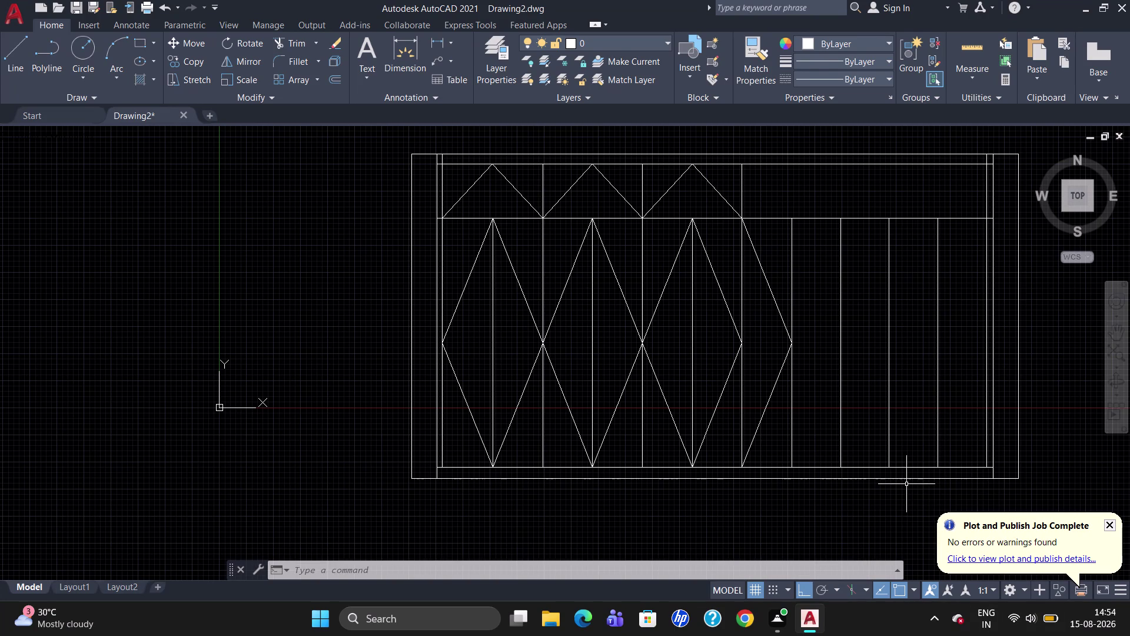
Break the bottom rail with BREAKATPOINT at a point beneath the right-hand panels.
text(BR)
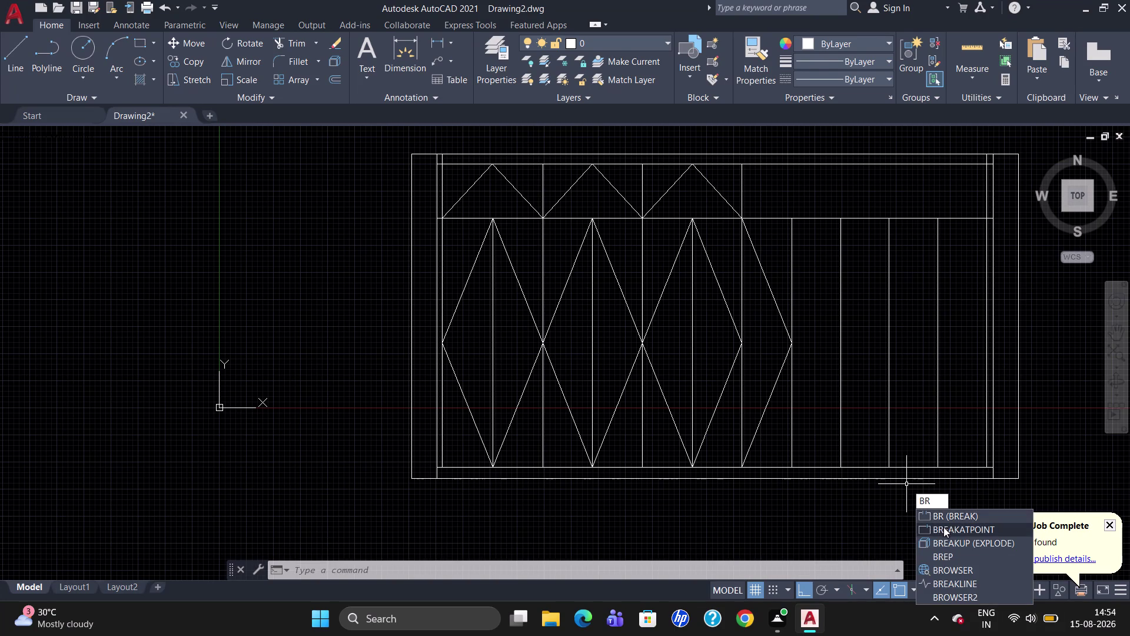
click(944, 526)
click(870, 467)
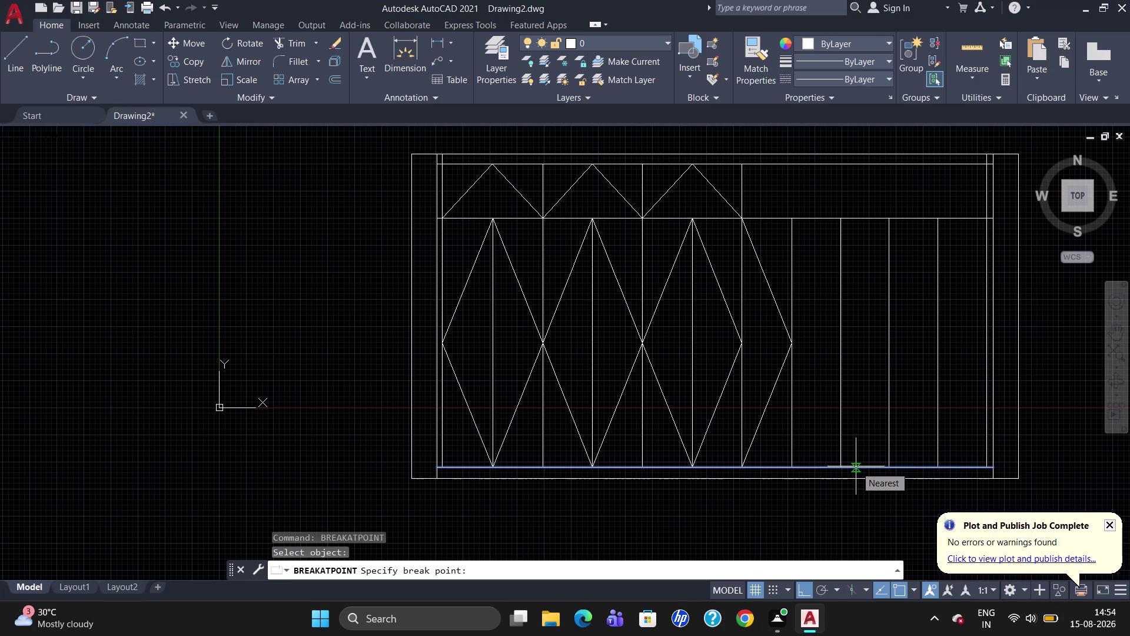
click(793, 465)
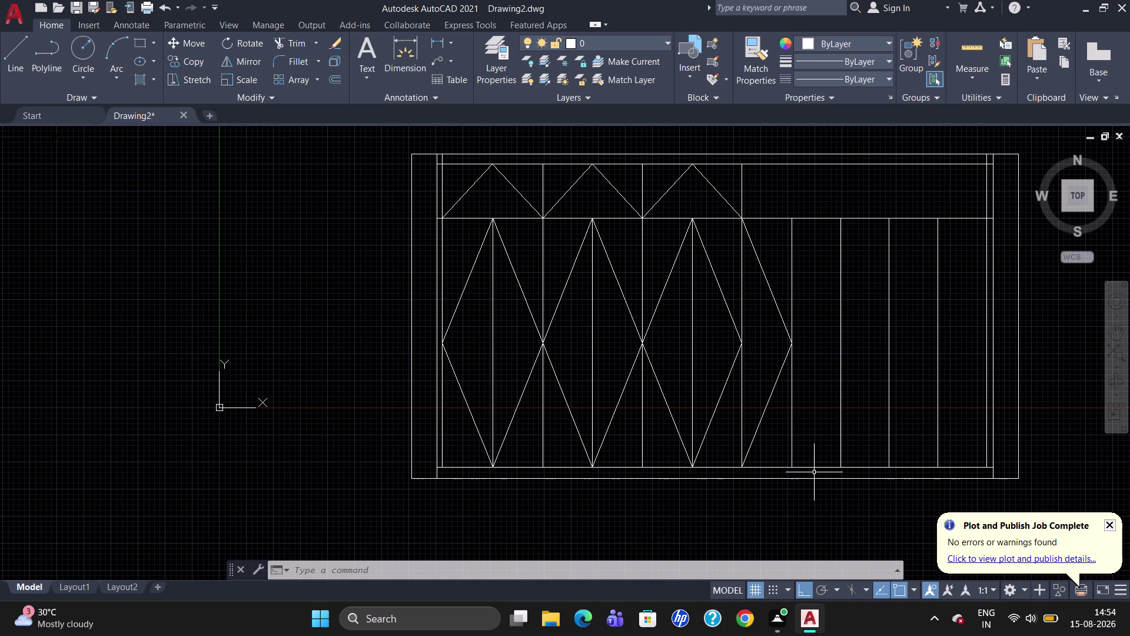
Offset the split rail segment 446 upward, then offset that copy another 50.
key(o)
key(Return)
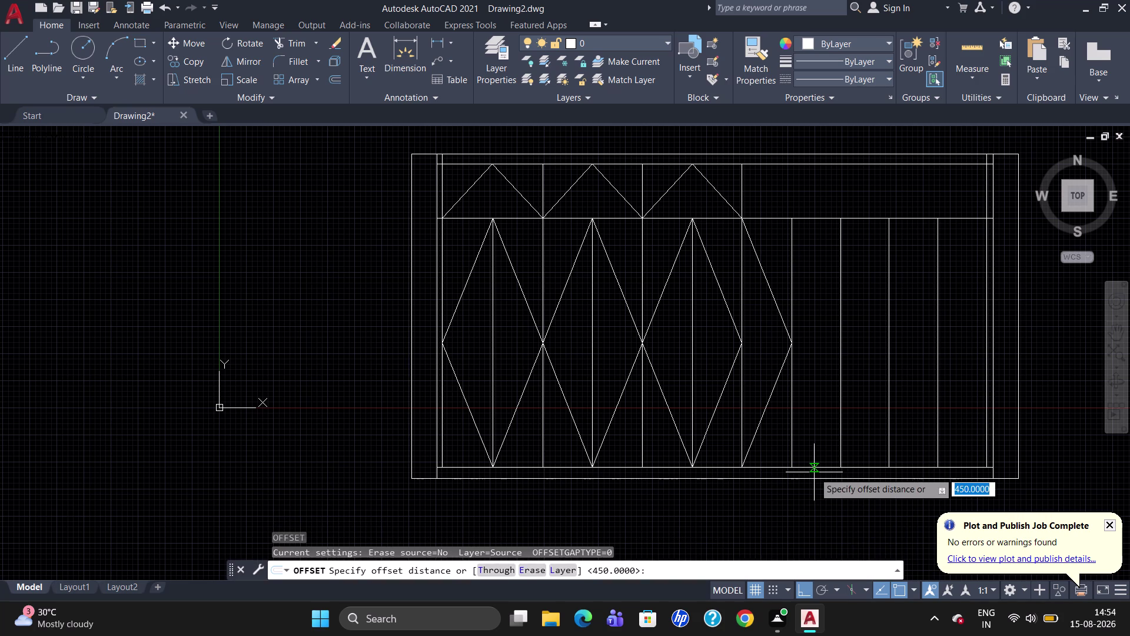
text(446)
key(Return)
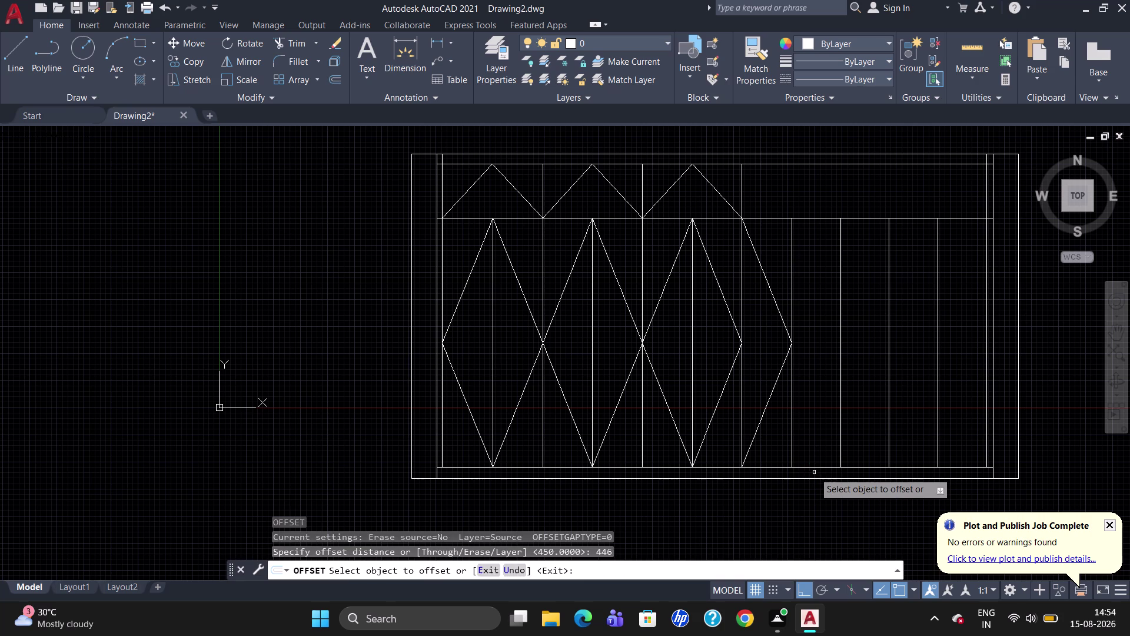
click(818, 466)
click(829, 431)
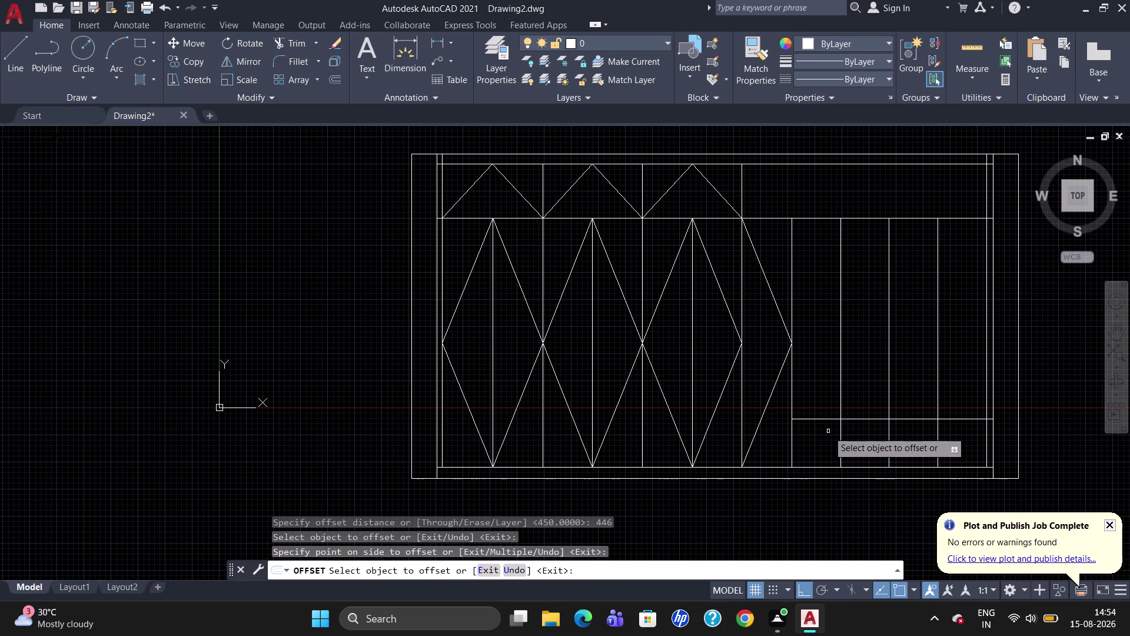
click(831, 419)
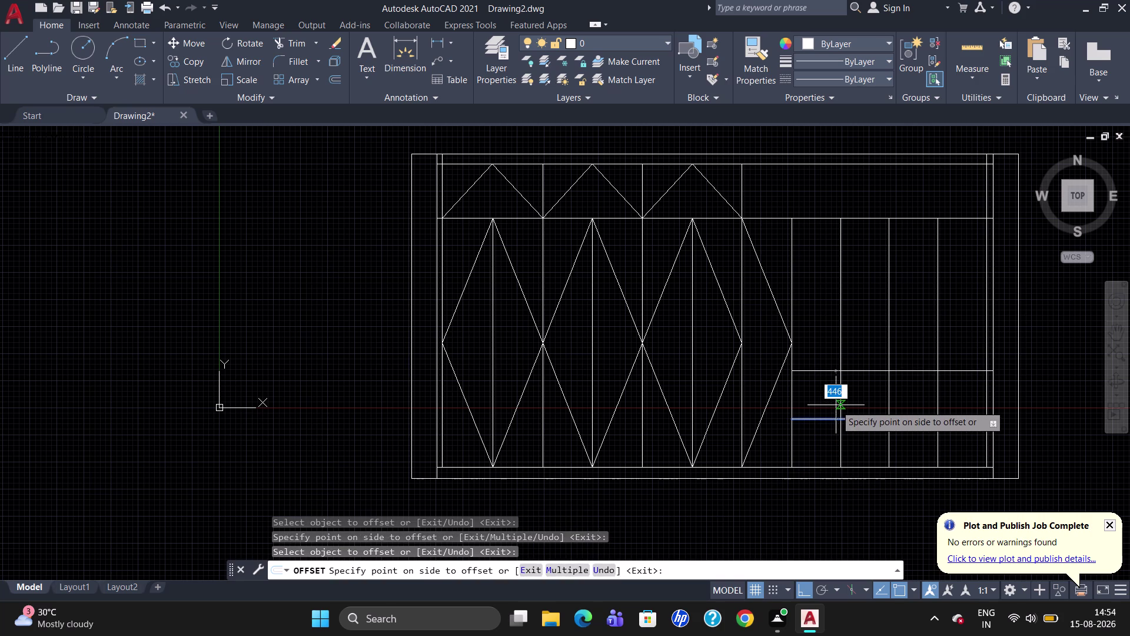
text(50)
key(Return)
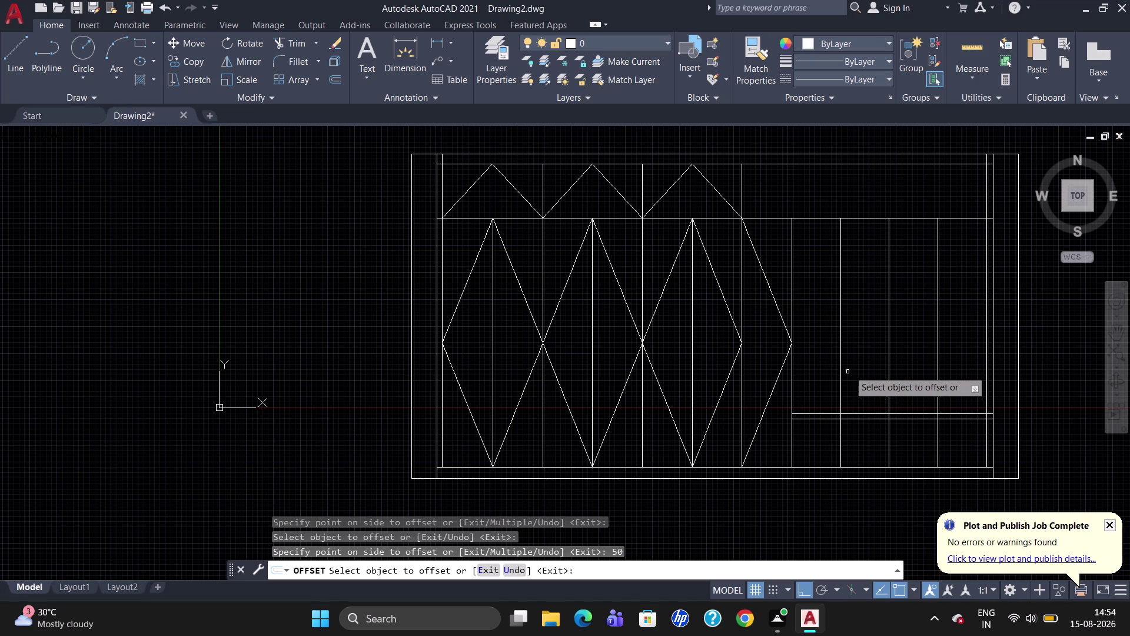
key(Escape)
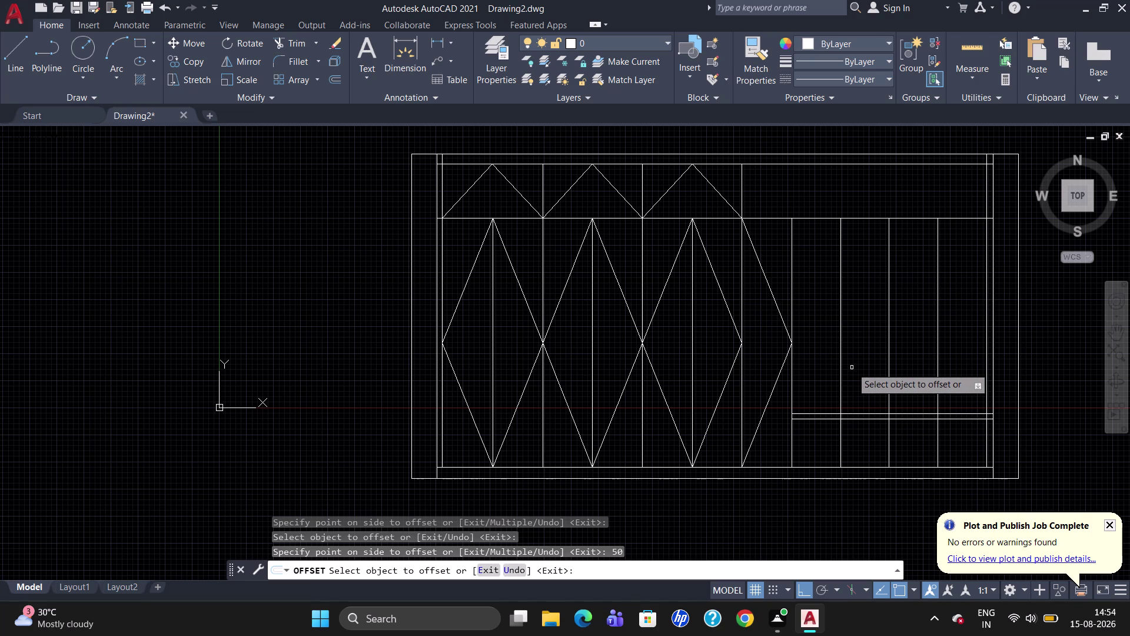
Trim the three vertical dividers above the new double shelf line.
text(TR)
key(Return)
key(Return)
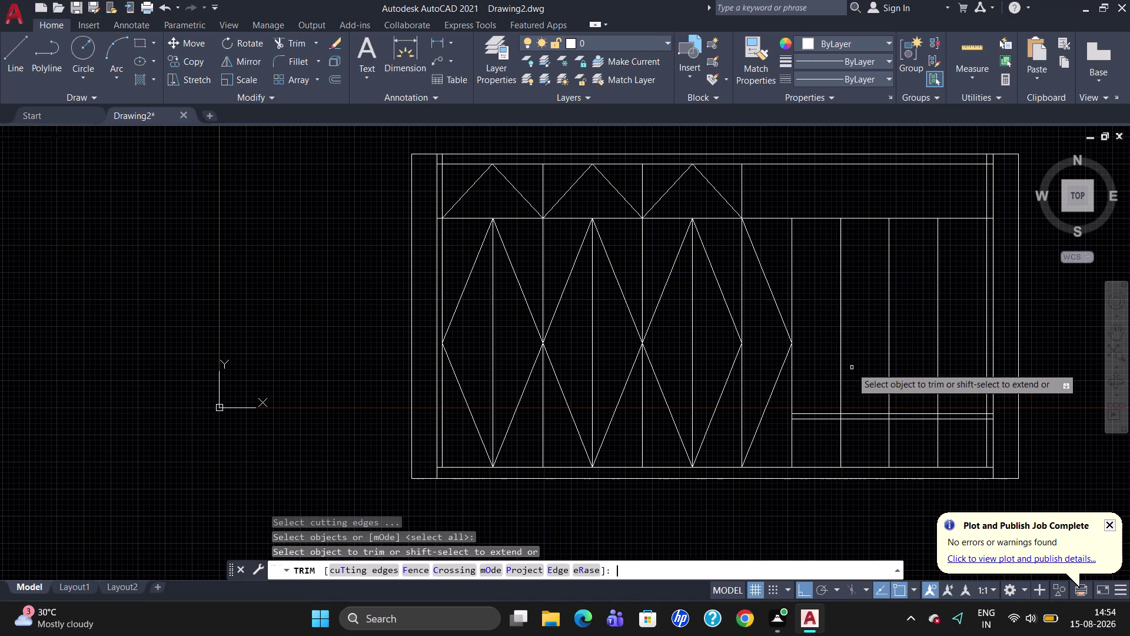
click(941, 363)
click(937, 362)
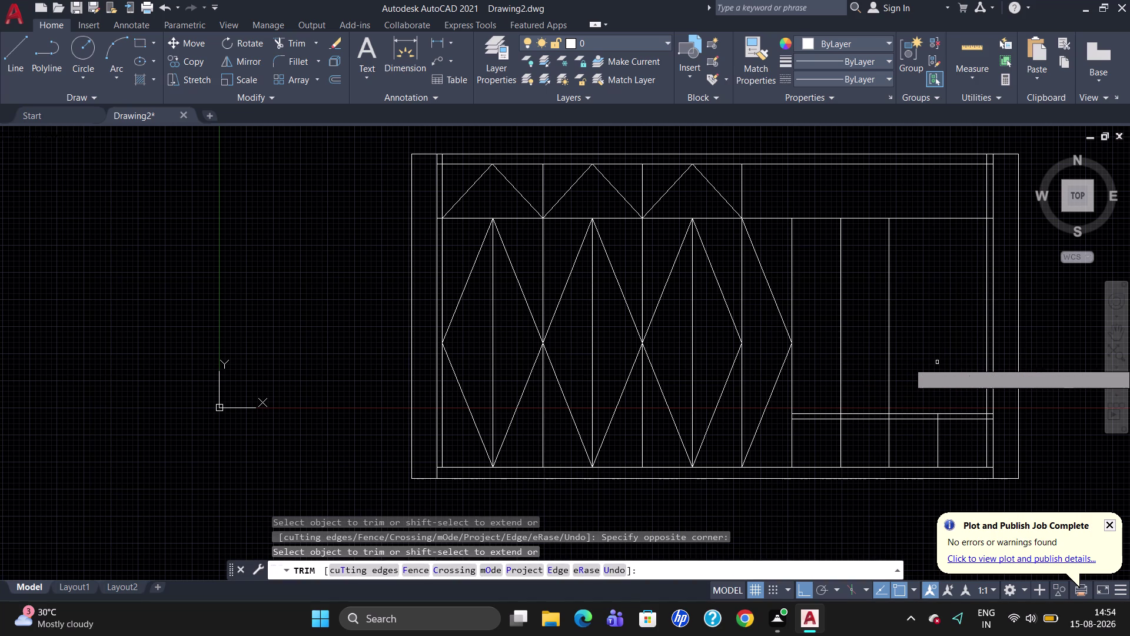
click(888, 345)
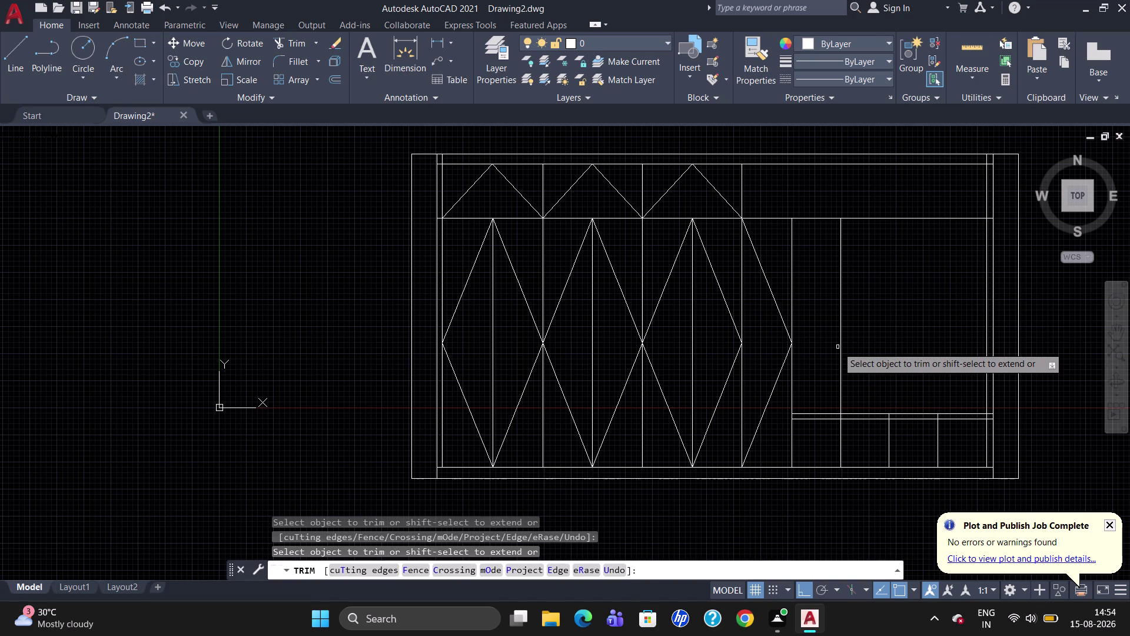
click(839, 347)
key(Escape)
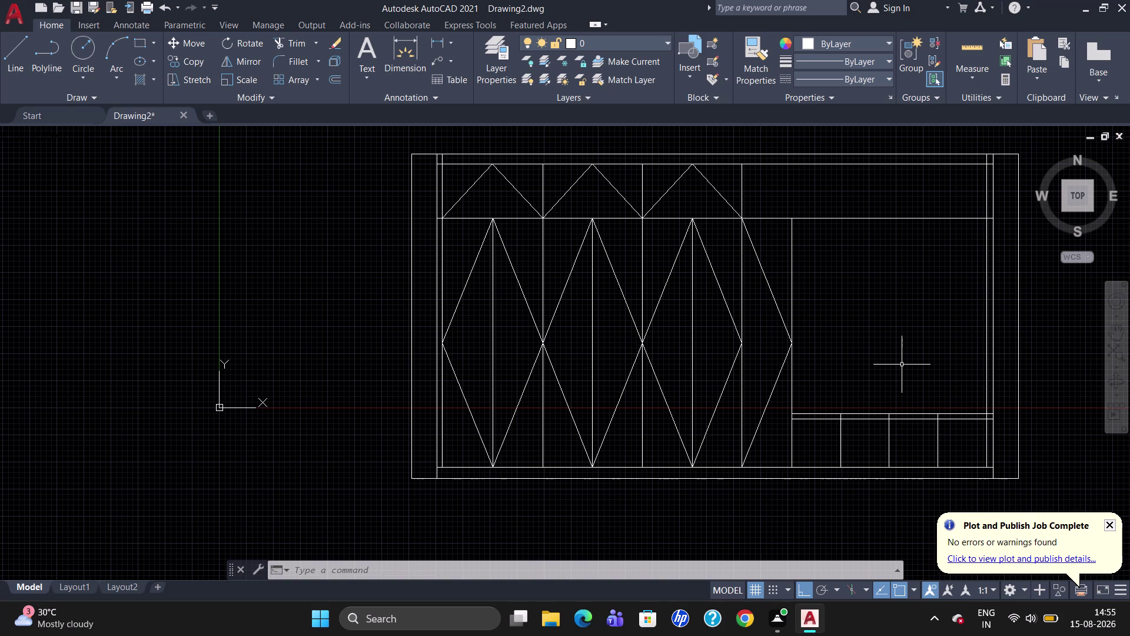
Break the opening's left edge line at its top end and at the shelf.
text(BR)
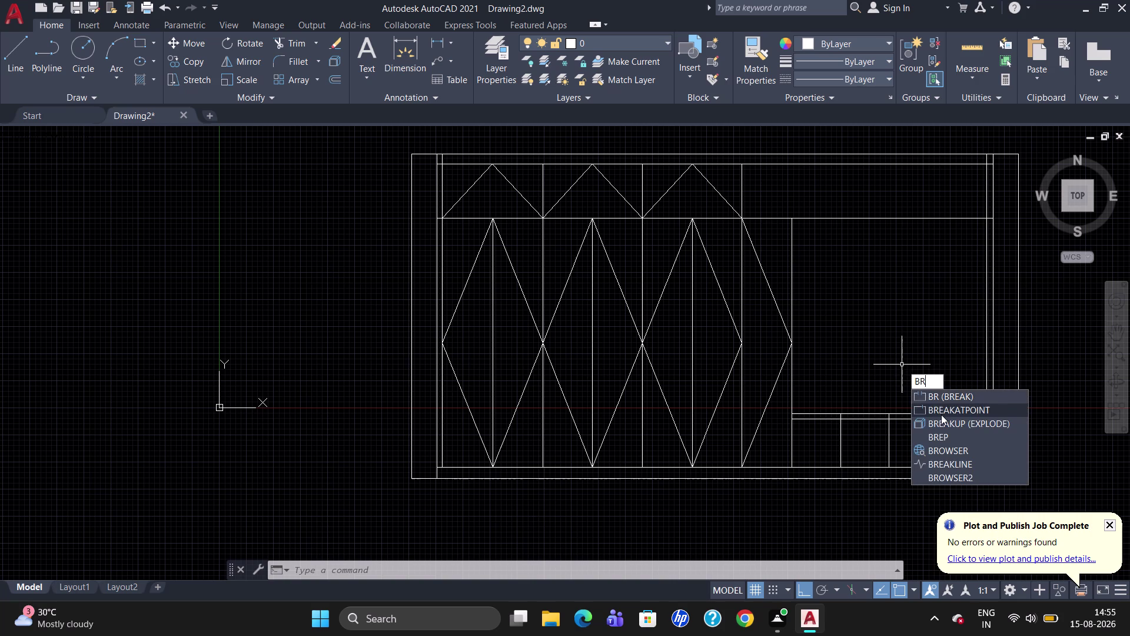
click(943, 413)
click(856, 216)
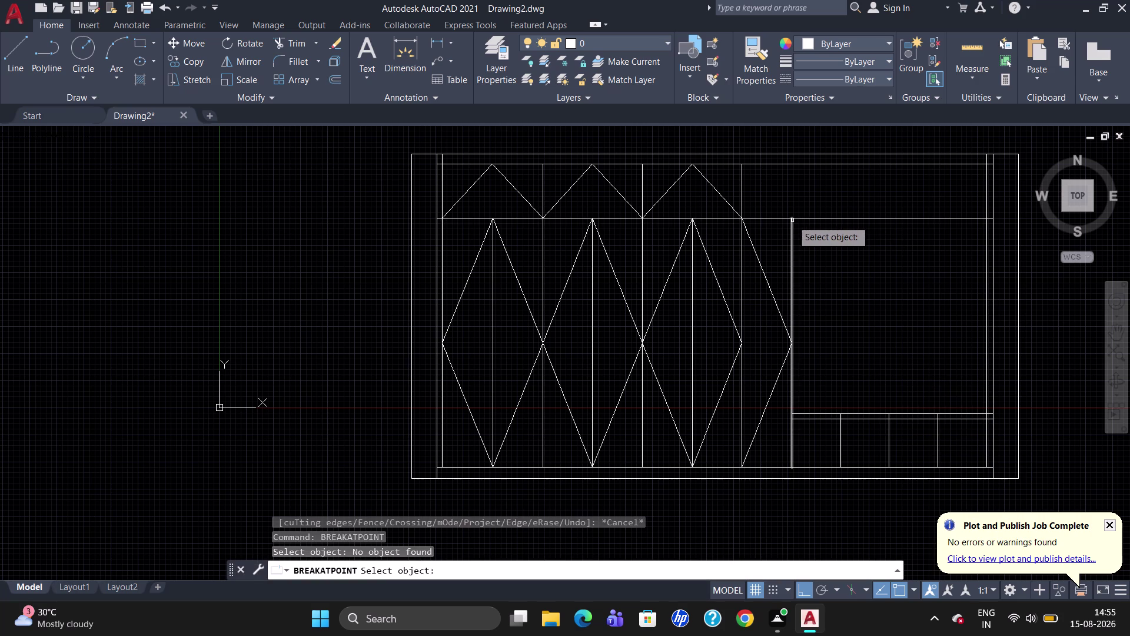
click(840, 217)
click(792, 223)
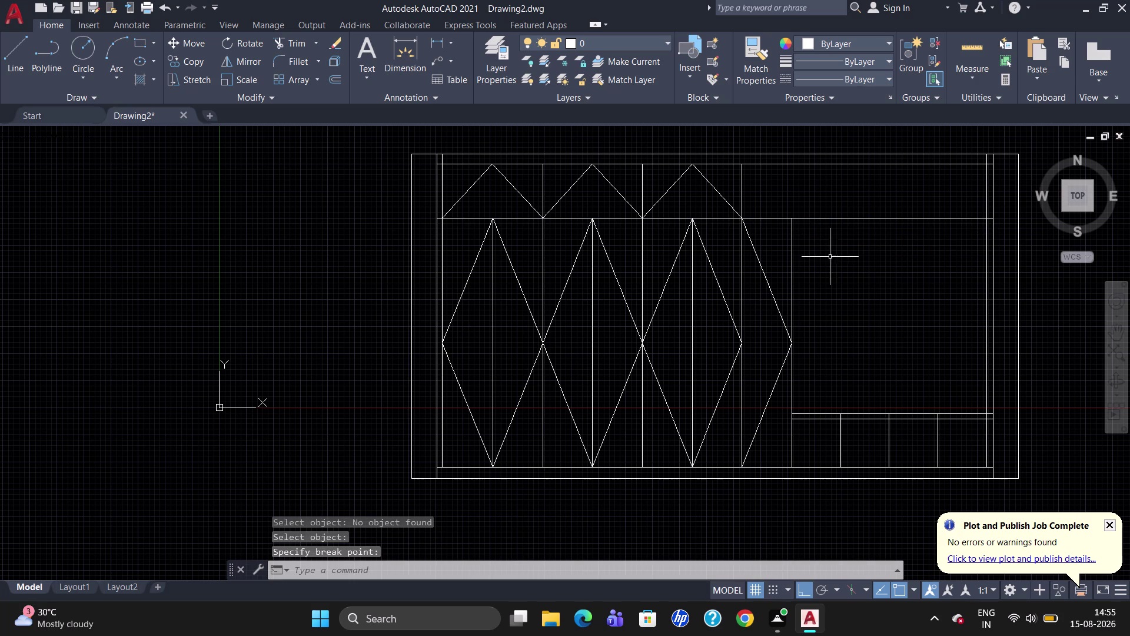
text(BR)
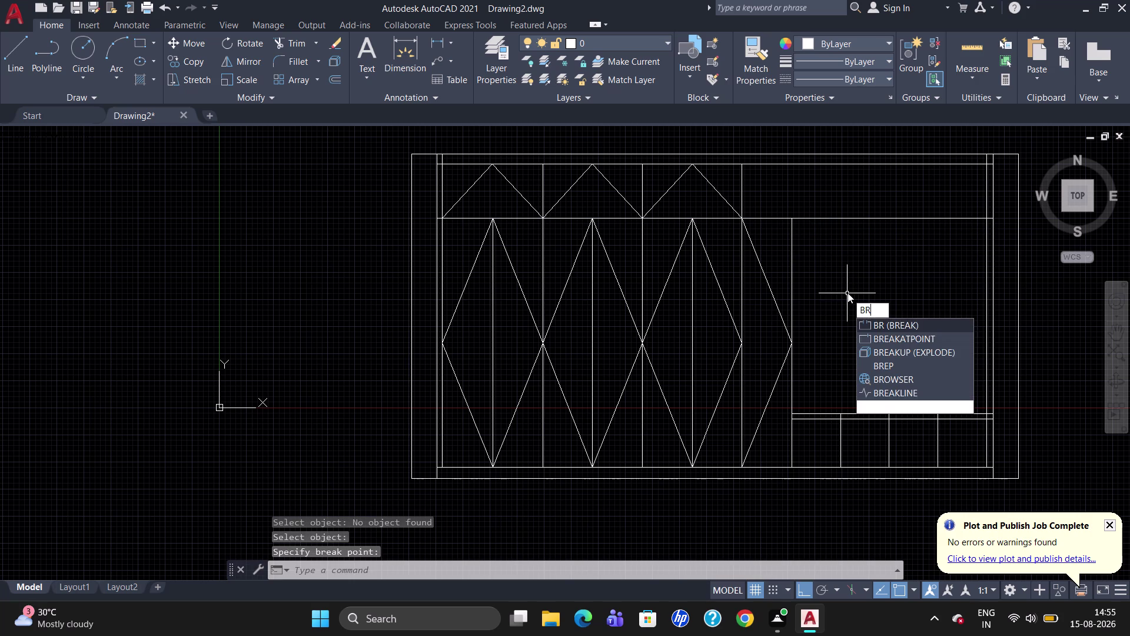
click(910, 338)
click(792, 293)
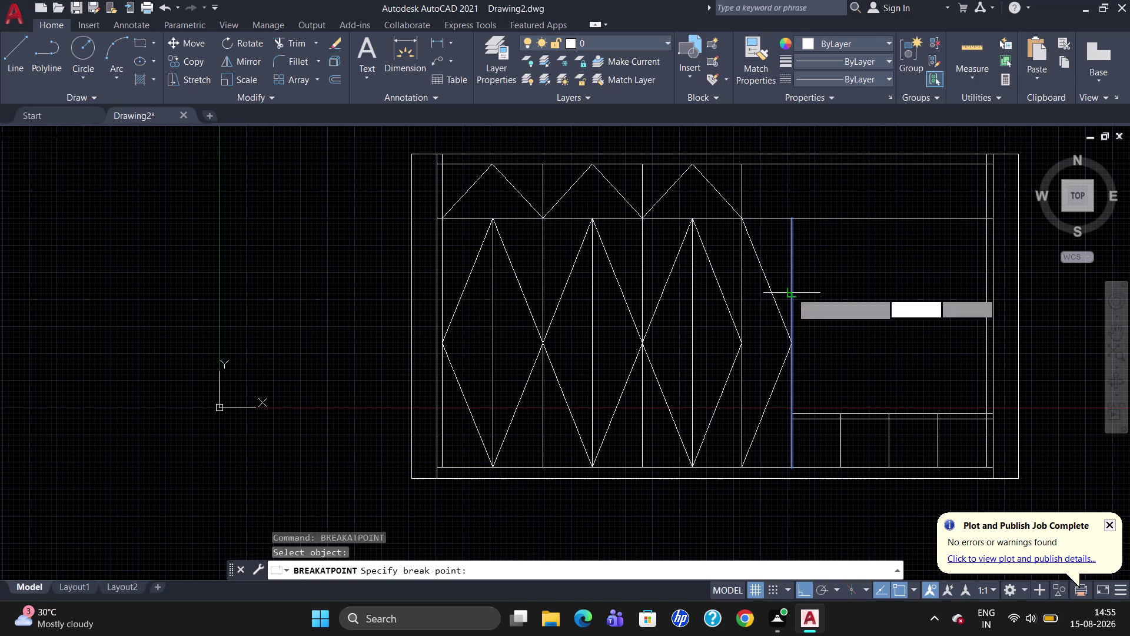
click(793, 415)
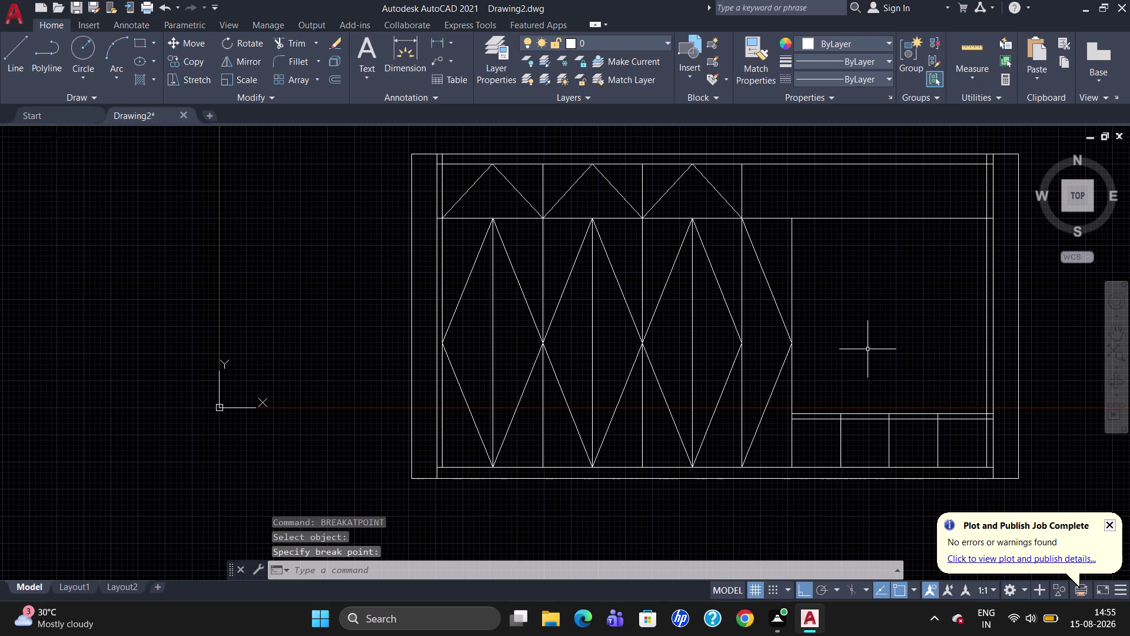
Break the right edge line at the top rail and where the shelf meets it.
text(BR)
click(905, 397)
click(987, 323)
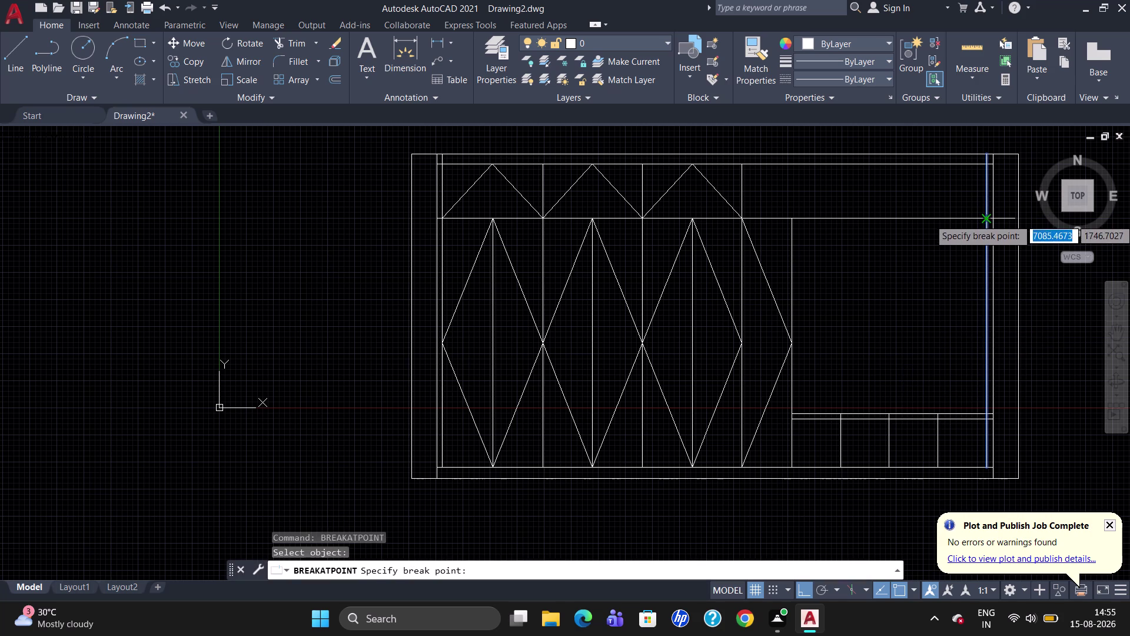
click(988, 219)
text(BR)
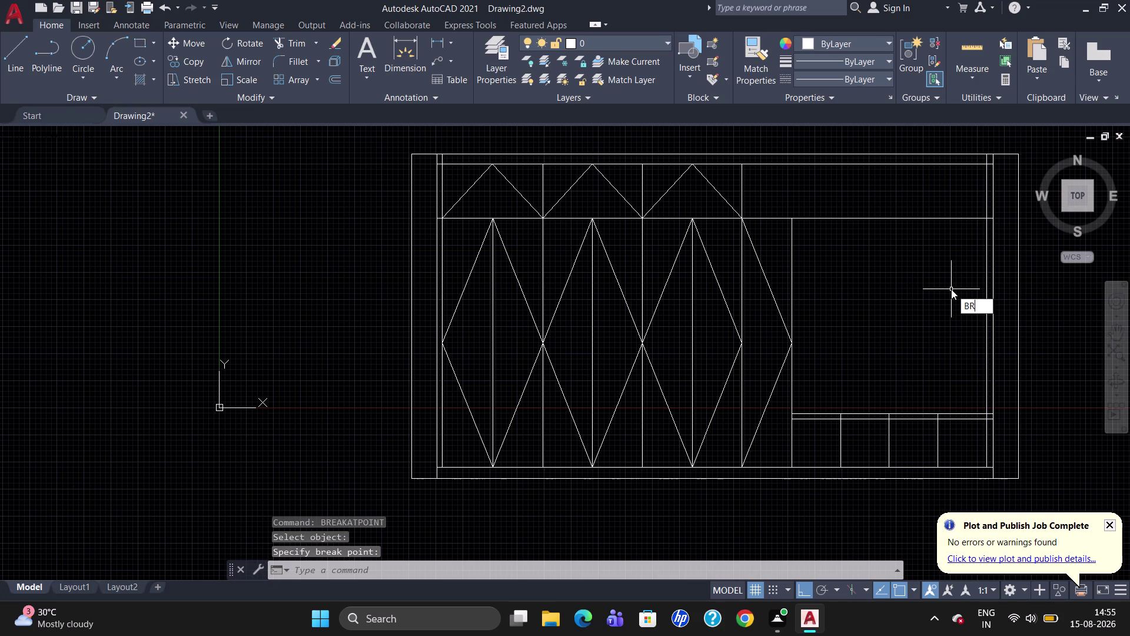
click(978, 332)
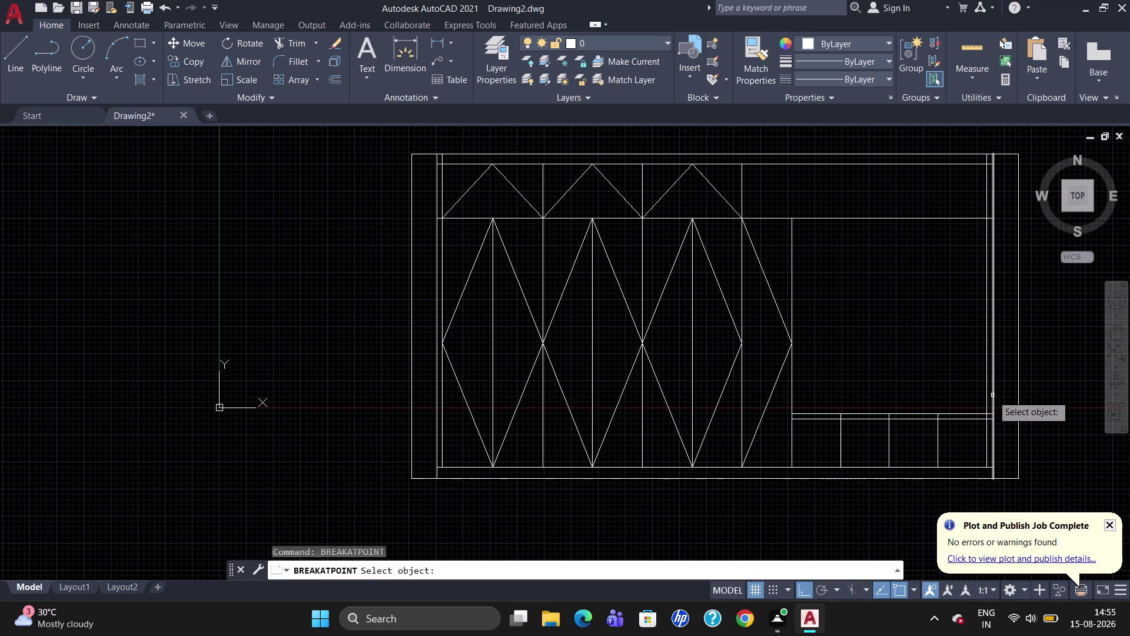
click(987, 398)
click(989, 412)
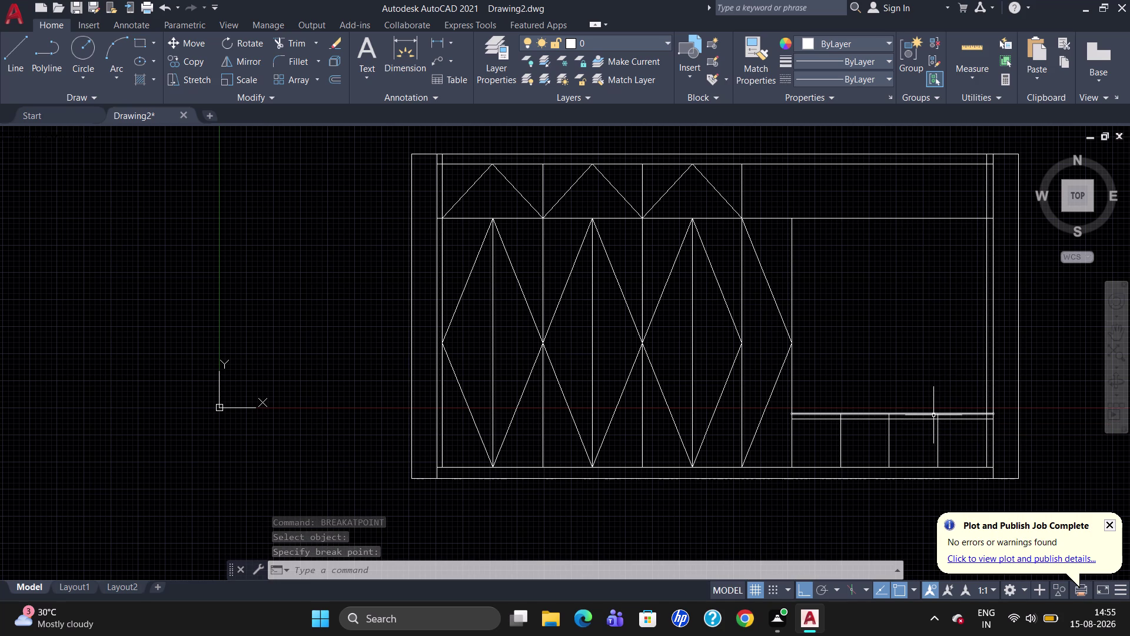
Break the upper shelf line and the top line at their right ends.
text(BR)
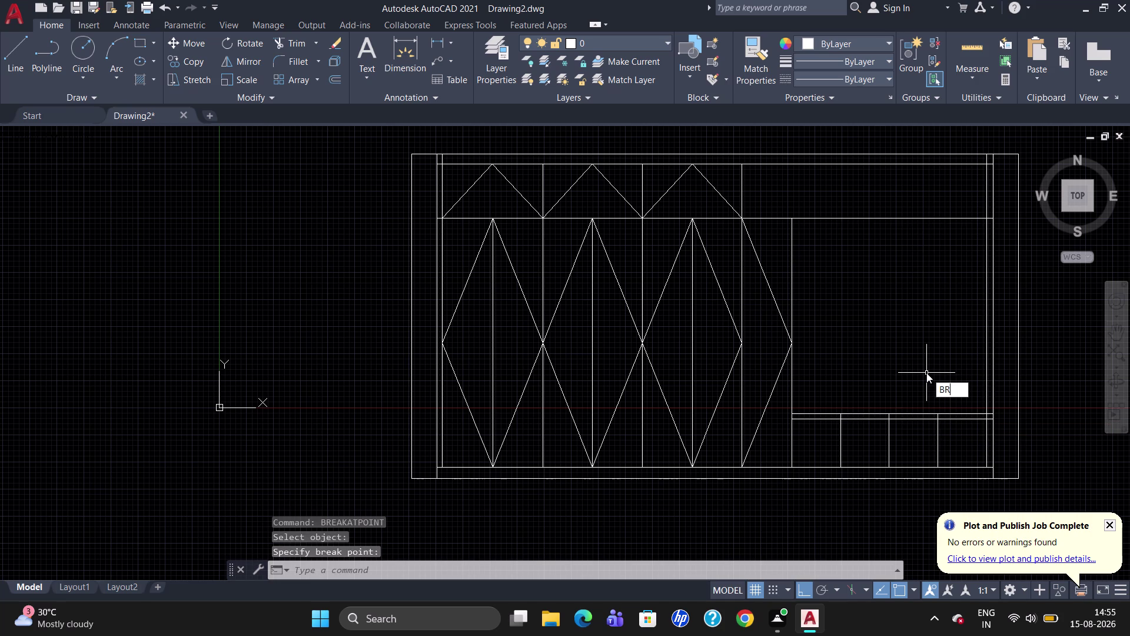
click(970, 421)
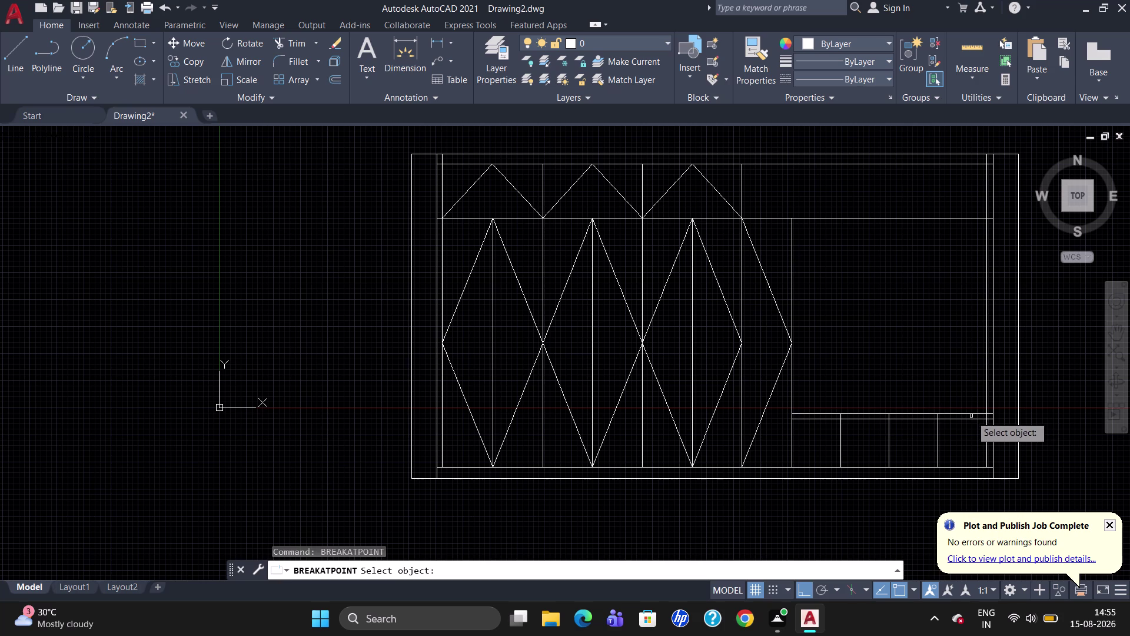
click(970, 412)
click(984, 414)
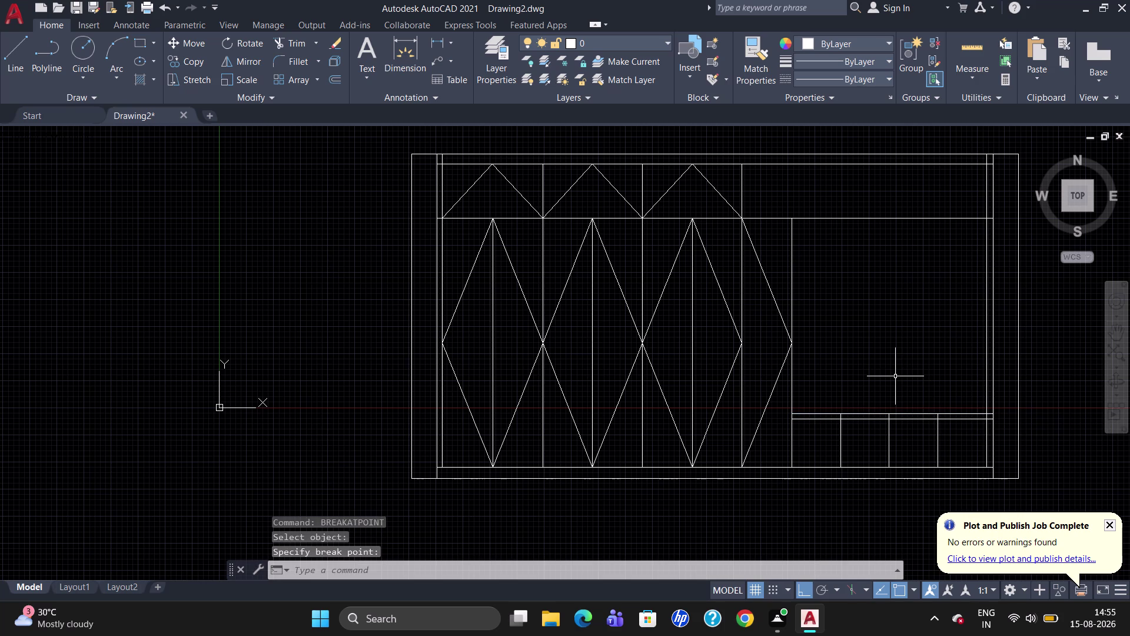
text(BR)
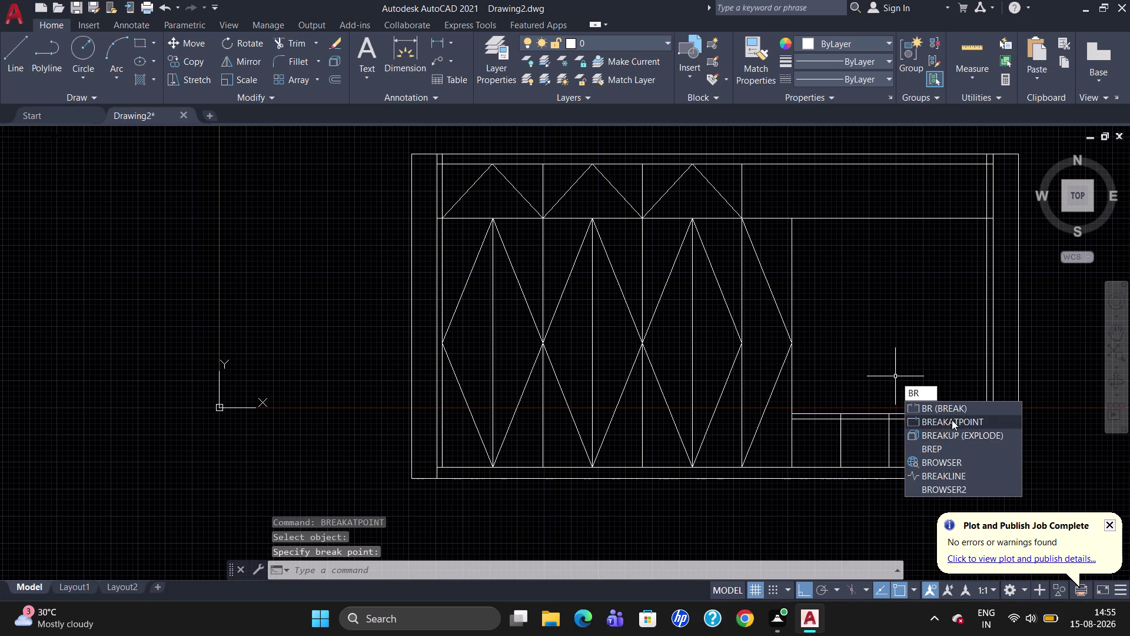
click(952, 420)
click(928, 217)
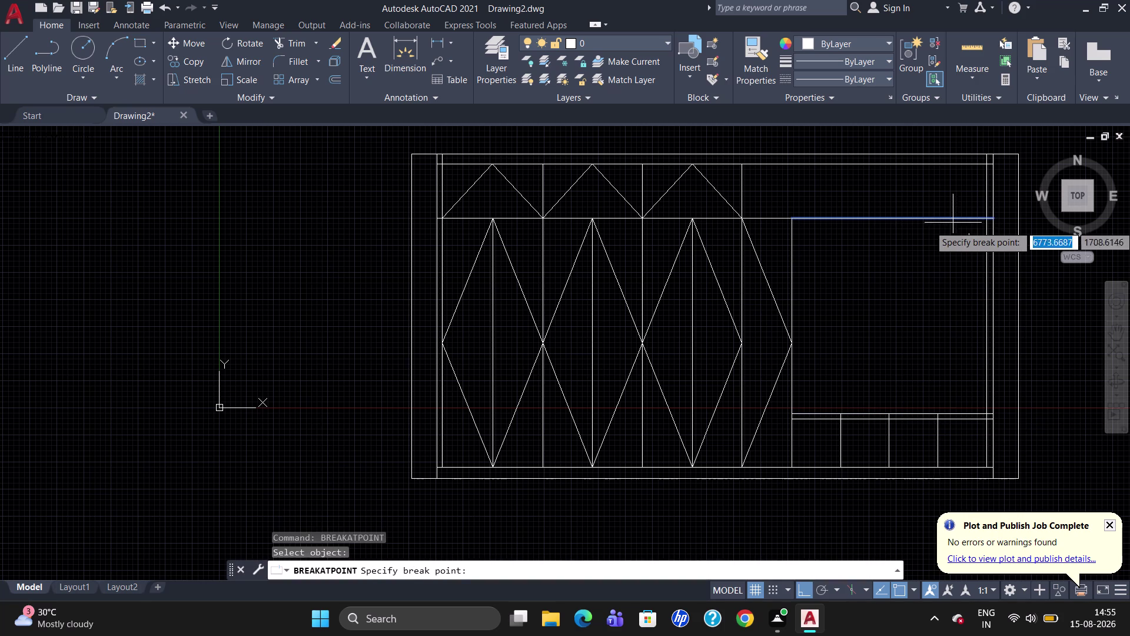
click(986, 216)
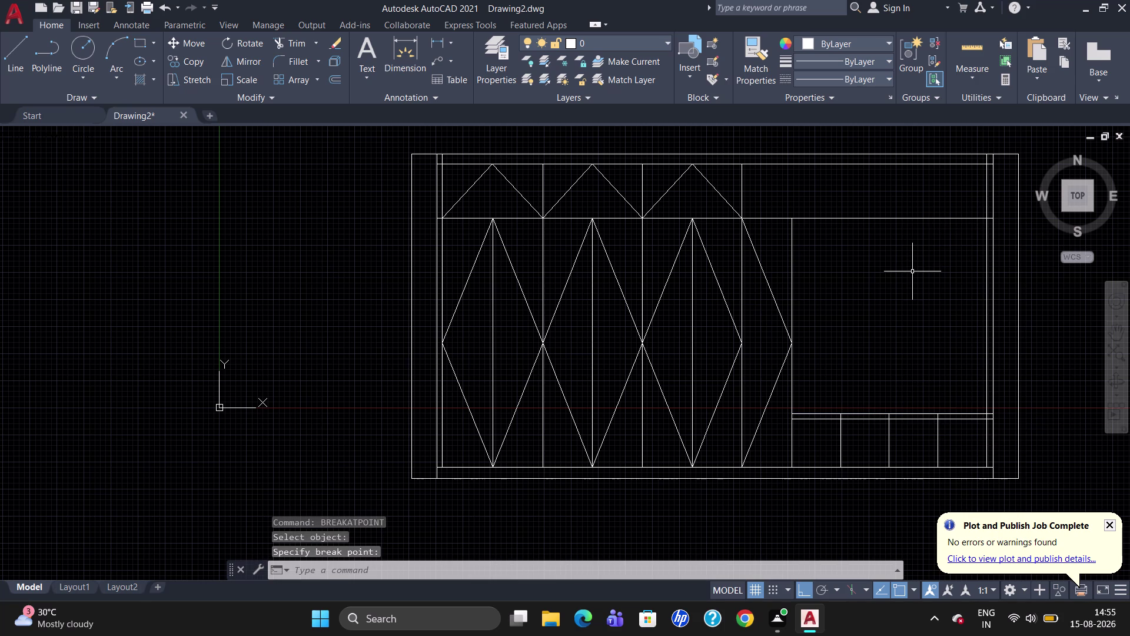
Join the top, left, shelf and right edge lines into one closed polyline.
click(879, 220)
click(791, 280)
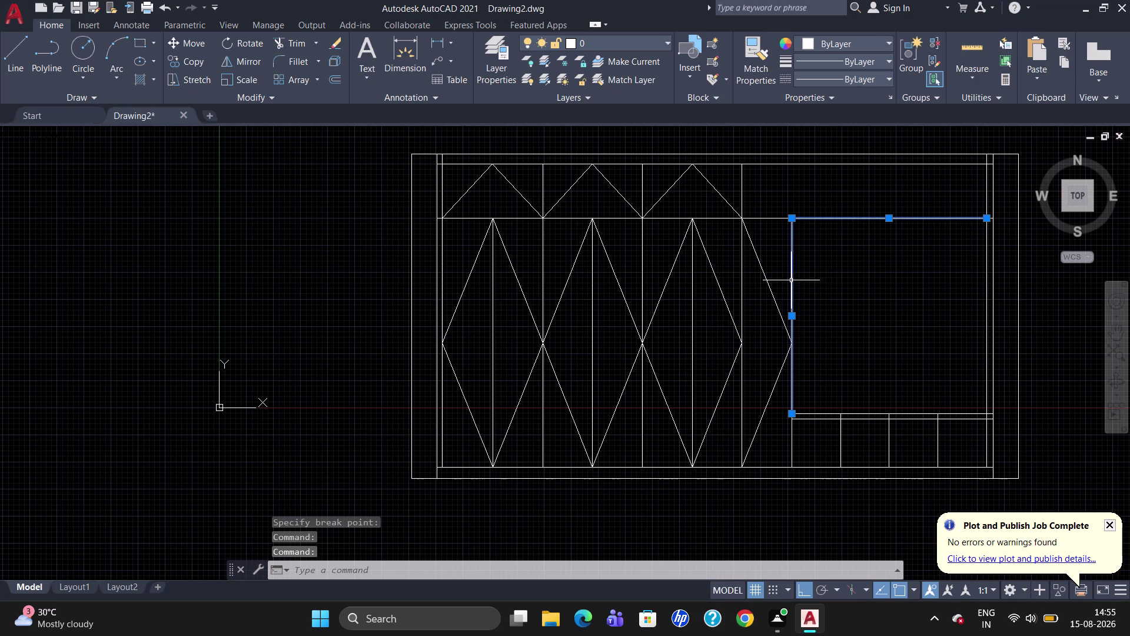
click(880, 412)
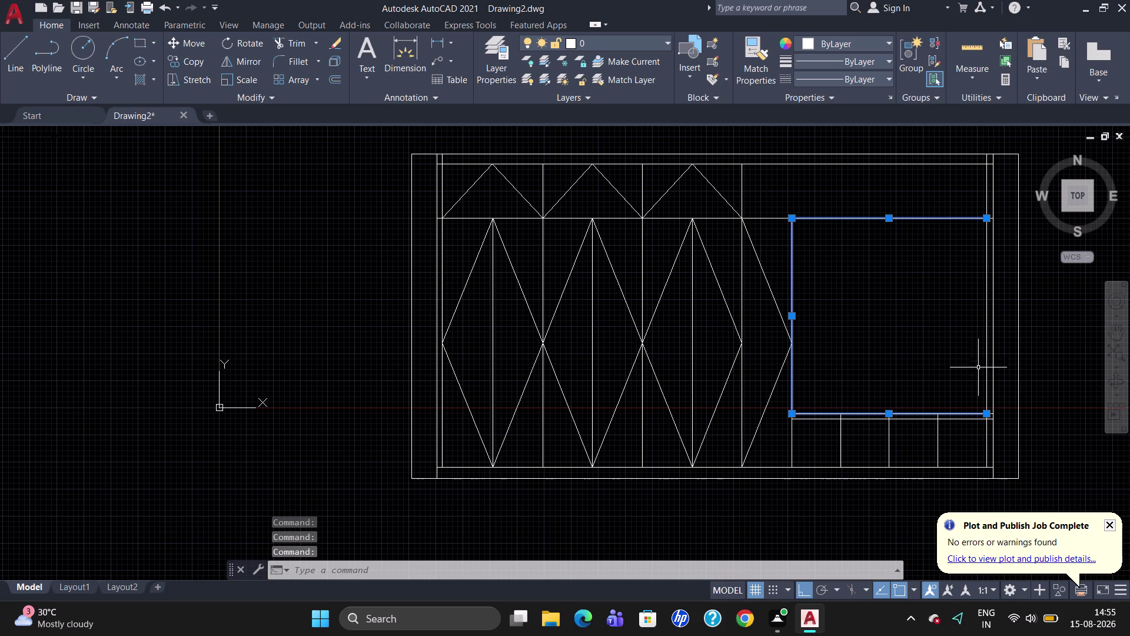
click(987, 360)
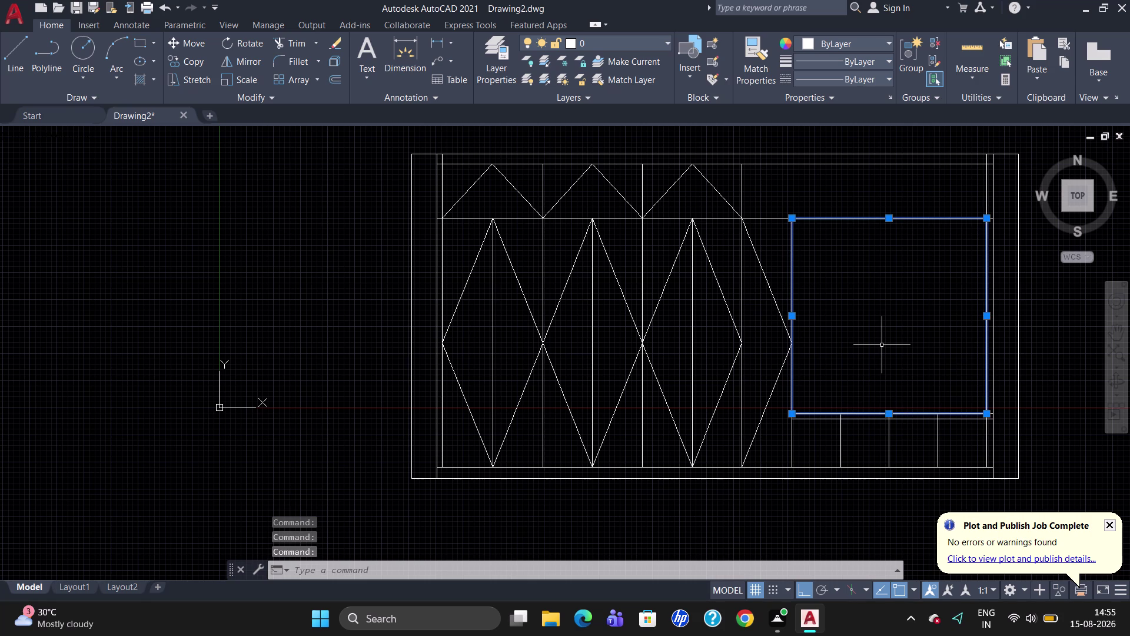
key(j)
key(Return)
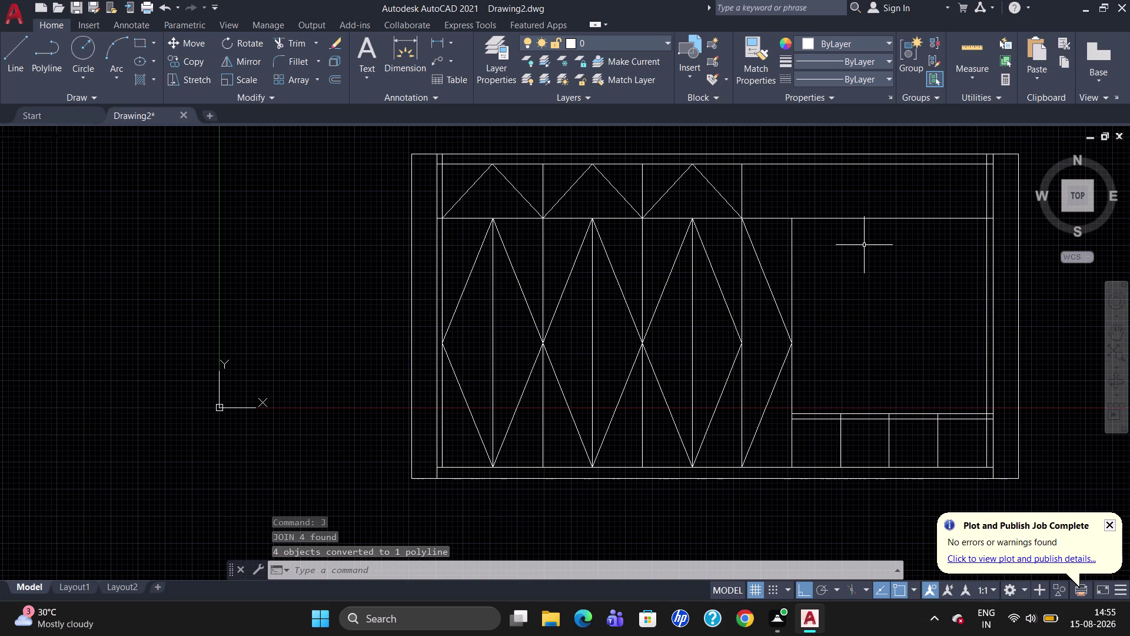
click(883, 218)
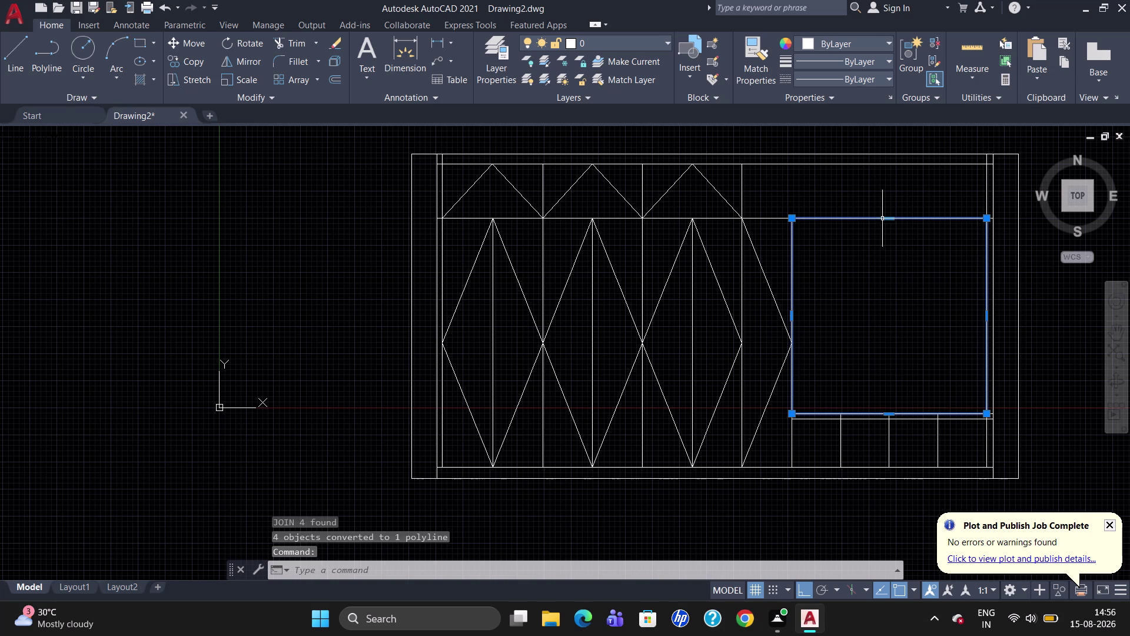
key(Escape)
key(o)
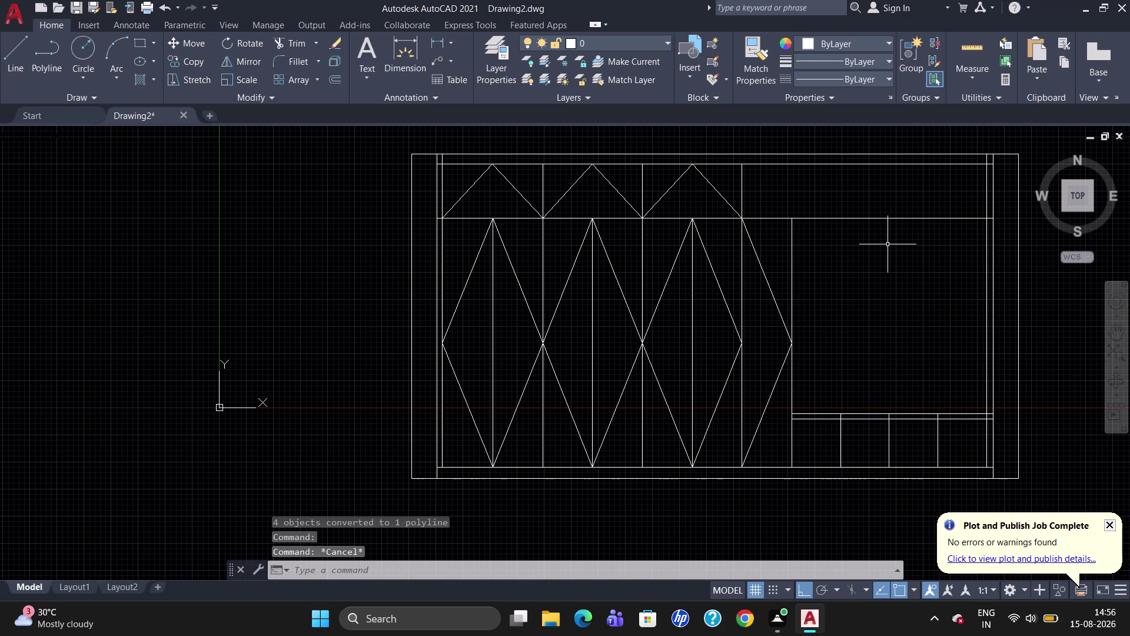
key(Return)
Offset the window polyline 100 inward, then offset the new outline 50 further in.
text(100)
key(Return)
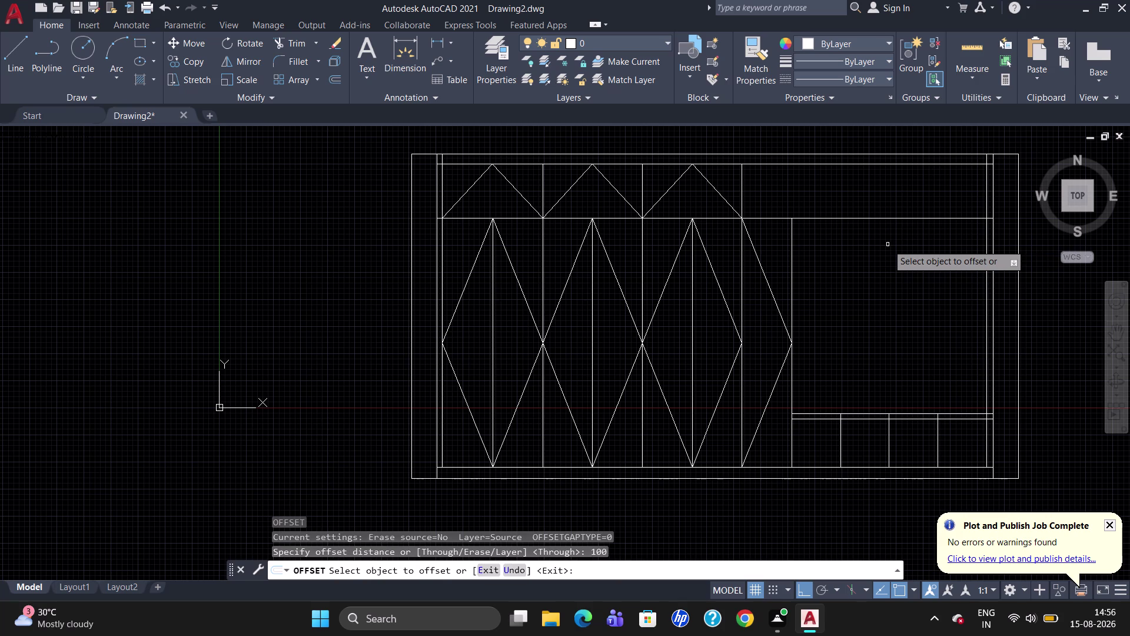
click(890, 219)
click(895, 250)
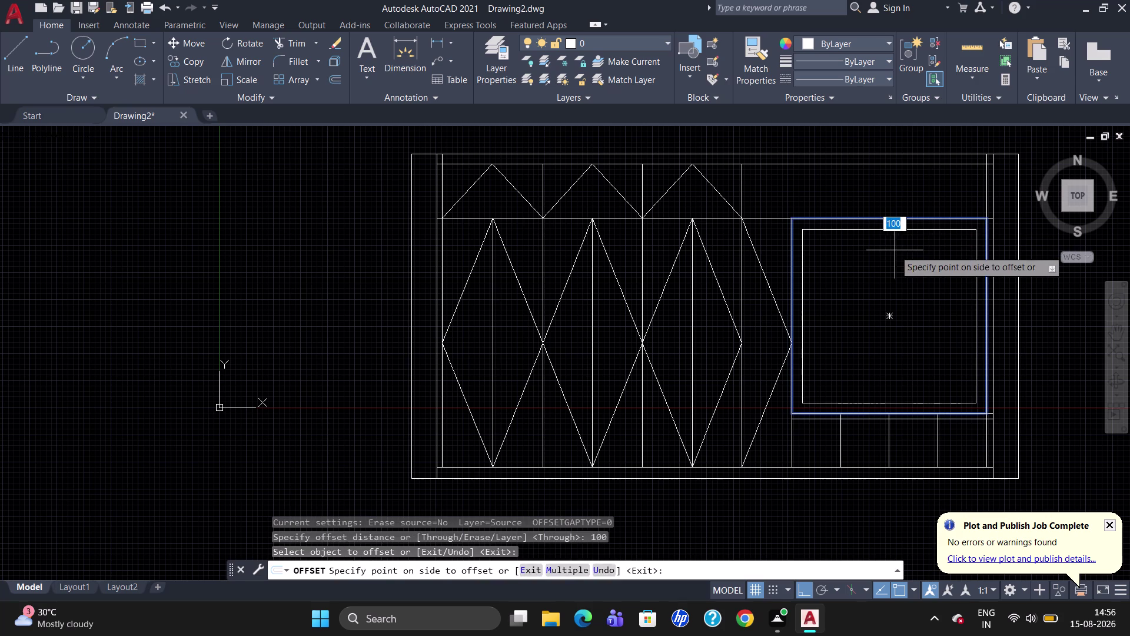
click(891, 227)
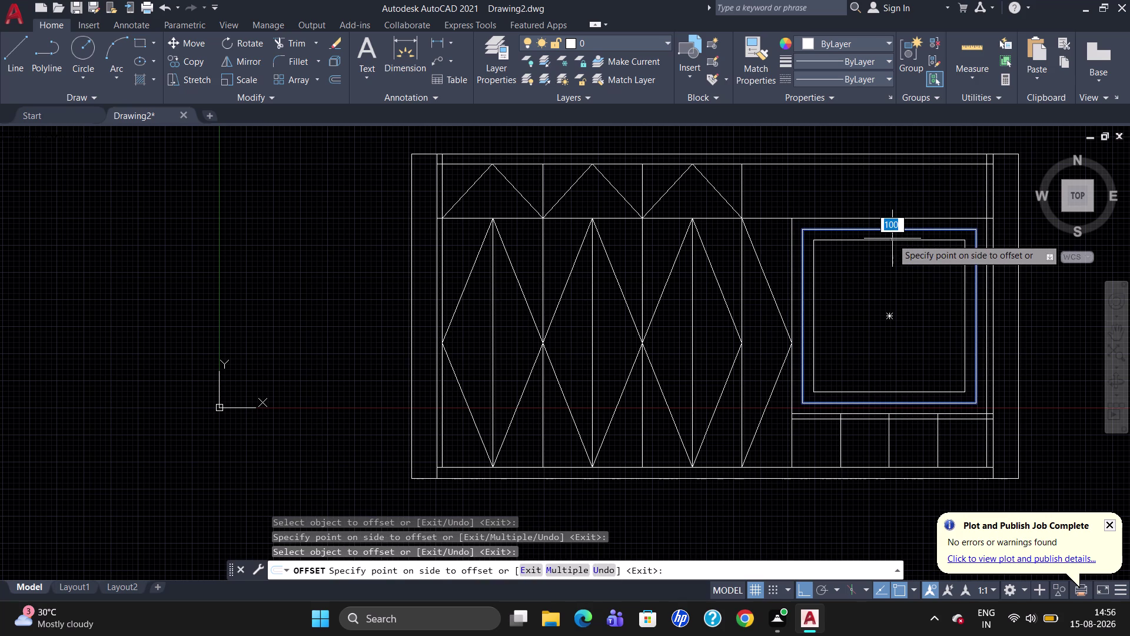
text(50)
key(Return)
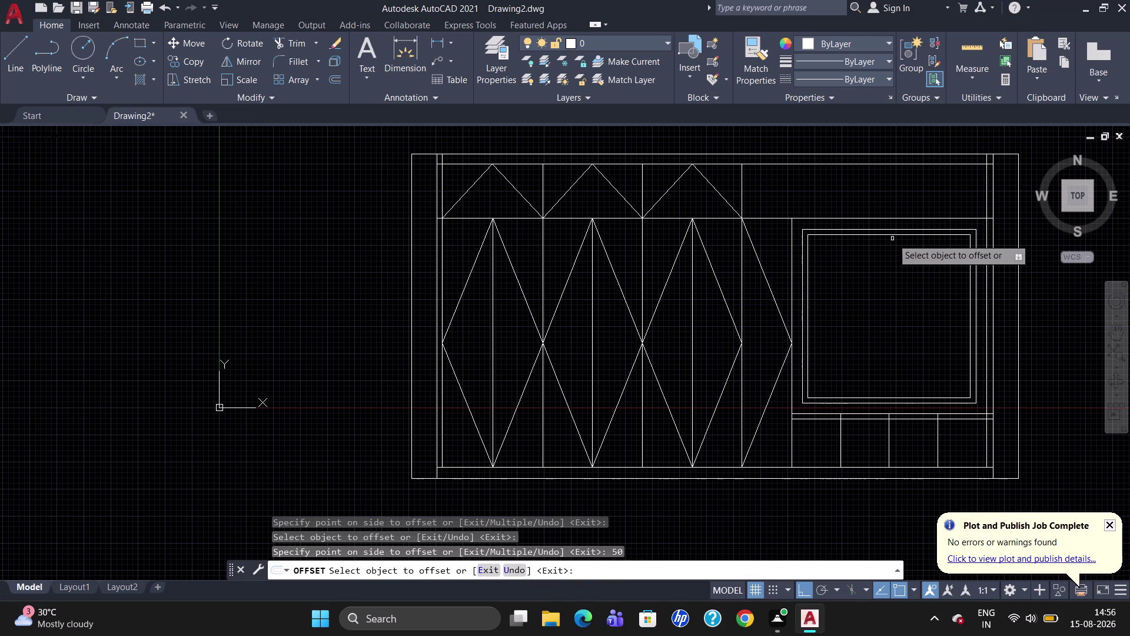
key(Escape)
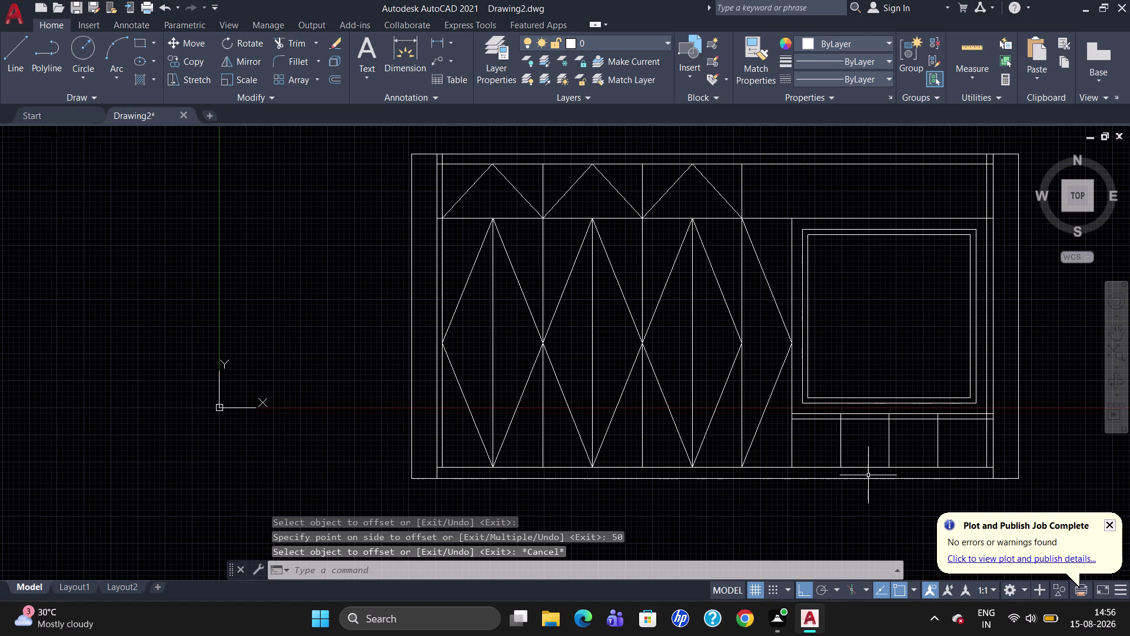
Trim the four divider stubs between the double lines above the drawers.
scroll(up, 3)
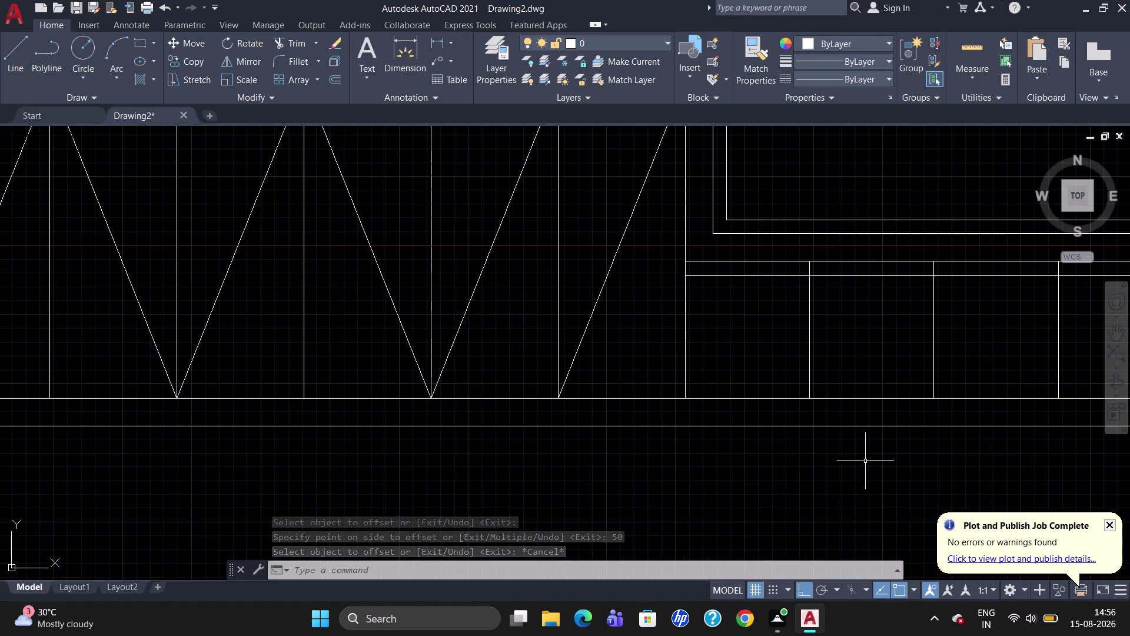
scroll(down, 3)
scroll(up, 3)
text(T)
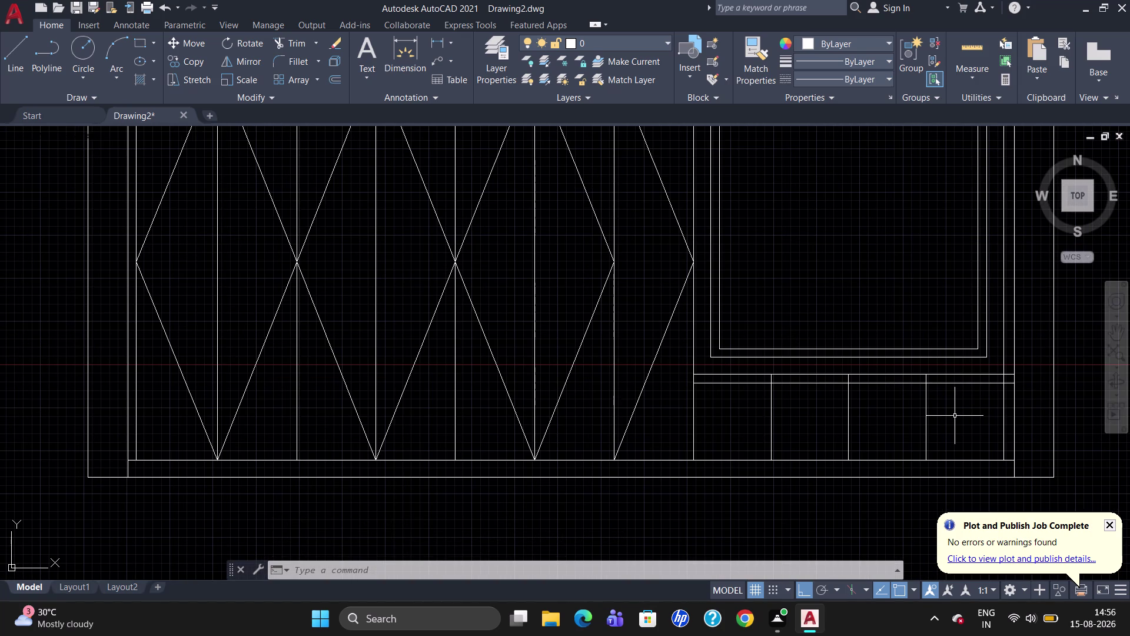
text(R)
key(Return)
key(Return)
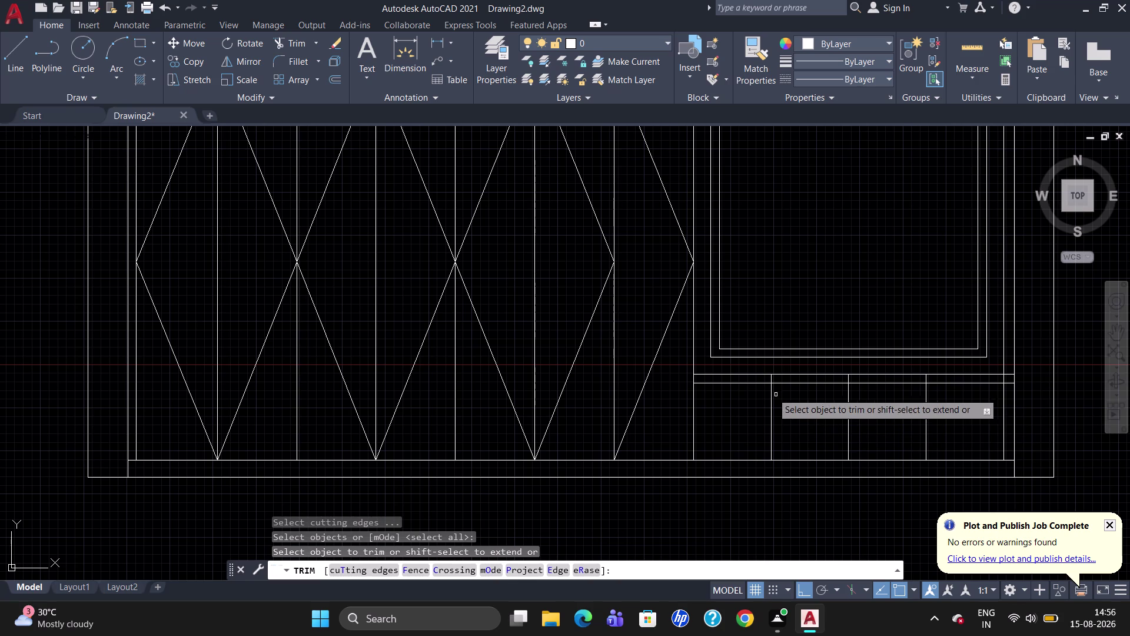
click(770, 378)
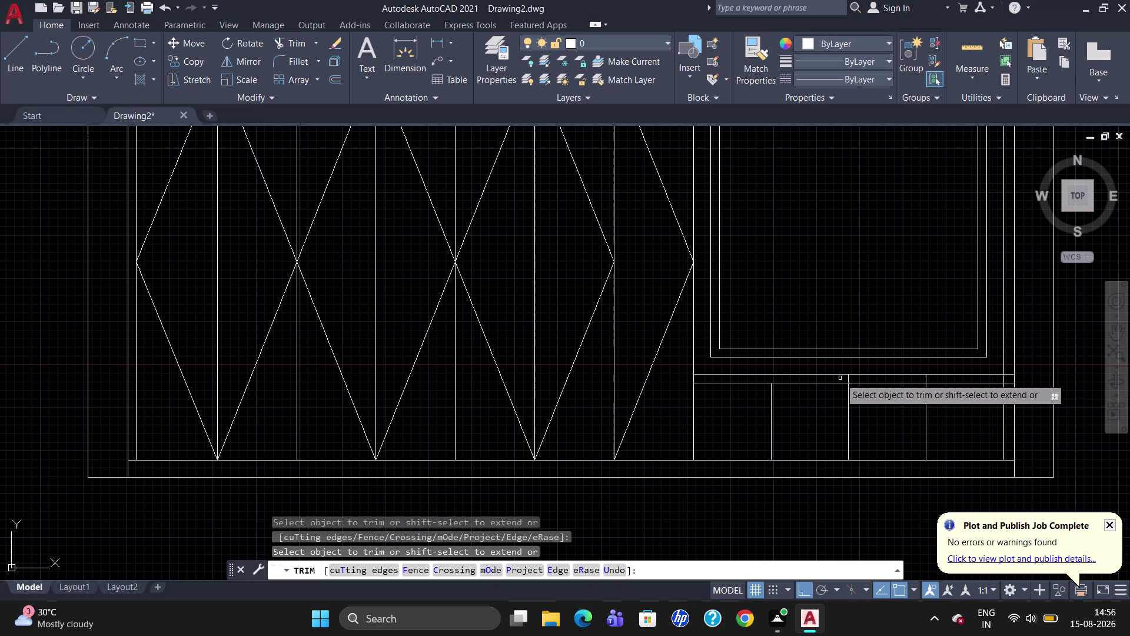
click(848, 380)
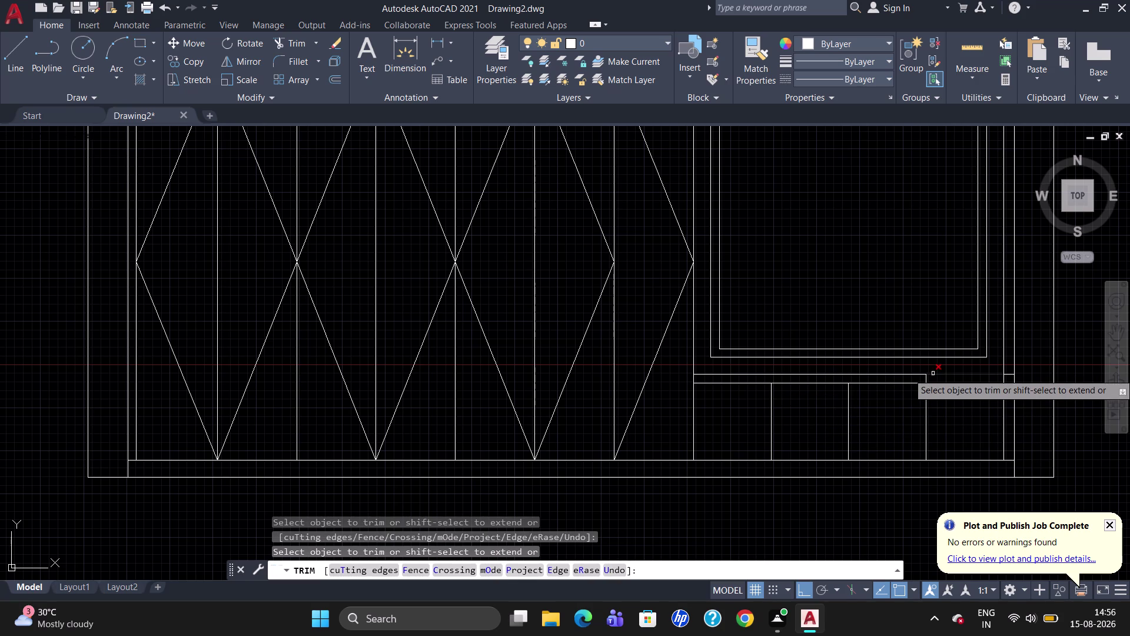
click(925, 382)
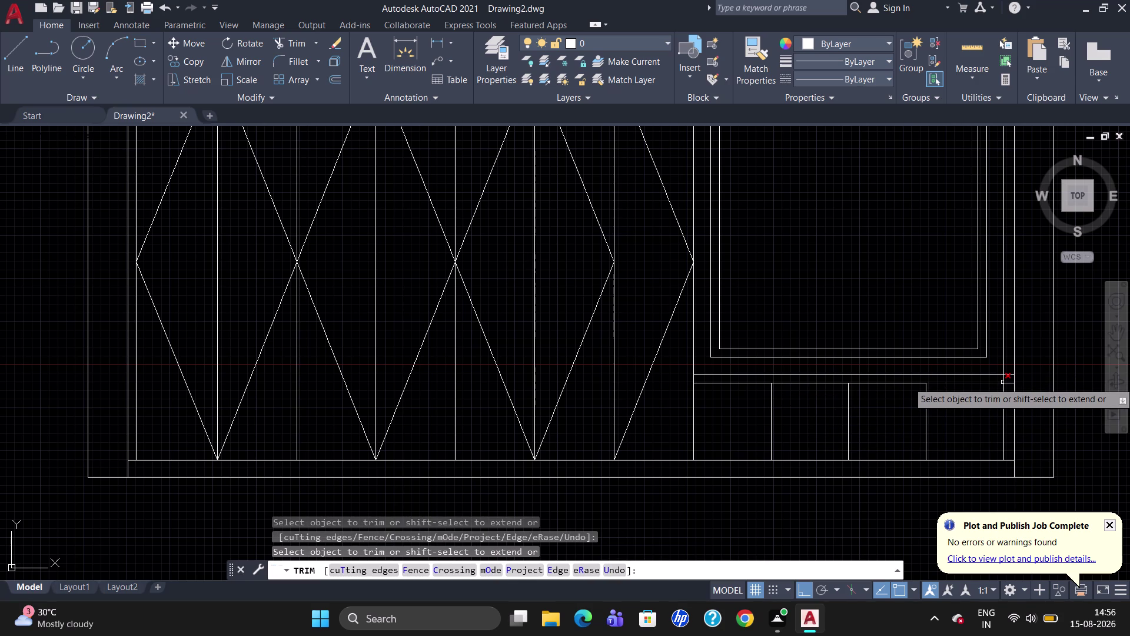
click(1005, 378)
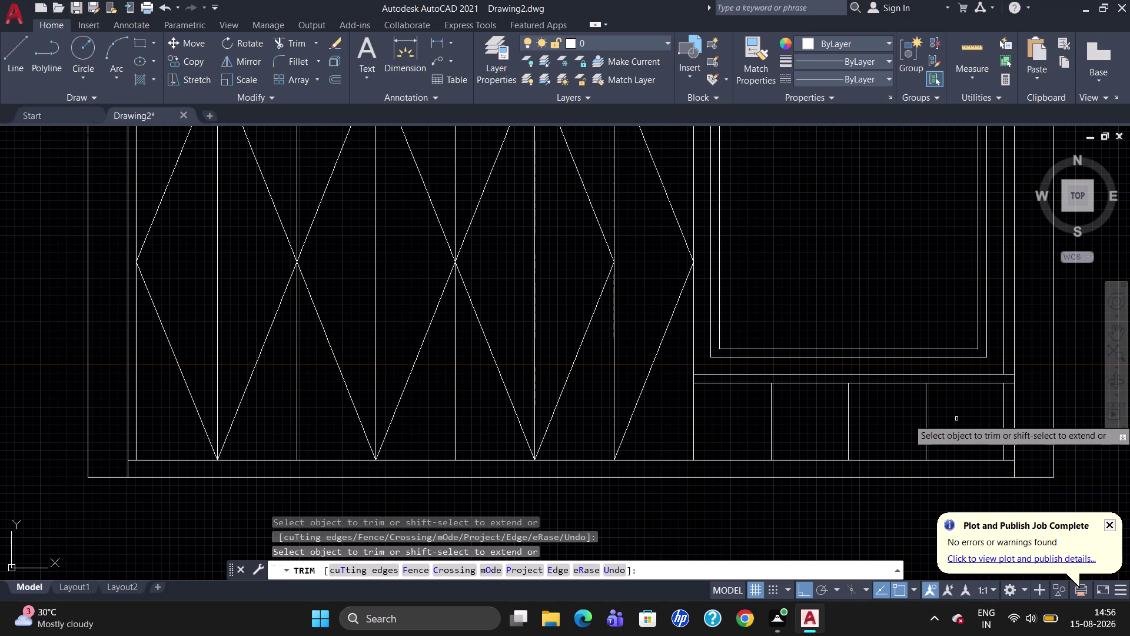
key(Escape)
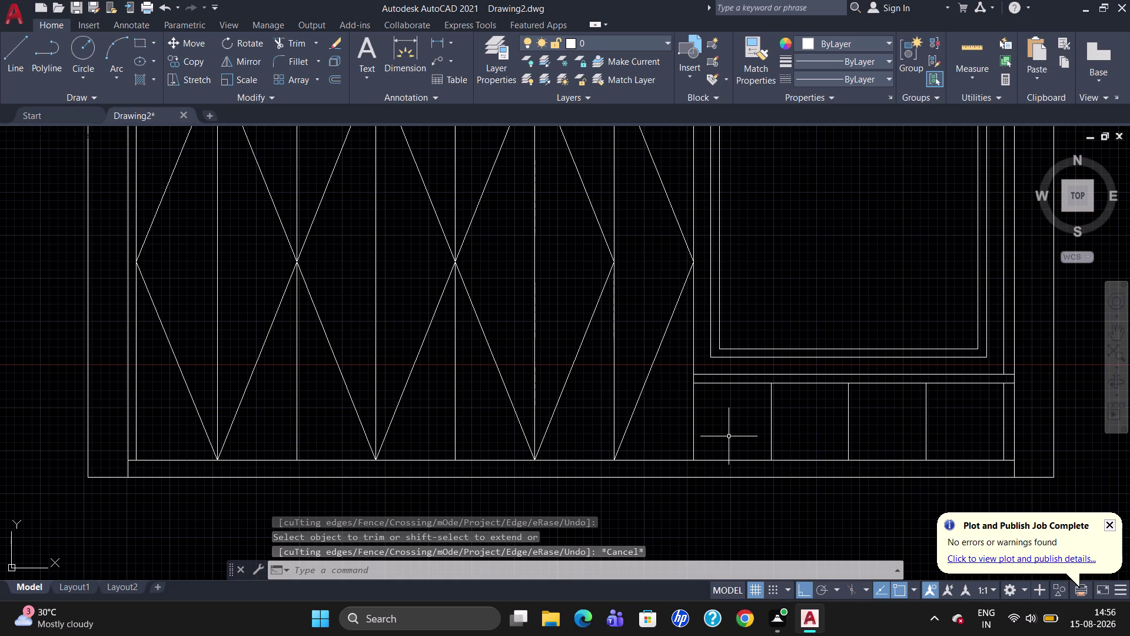
key(Escape)
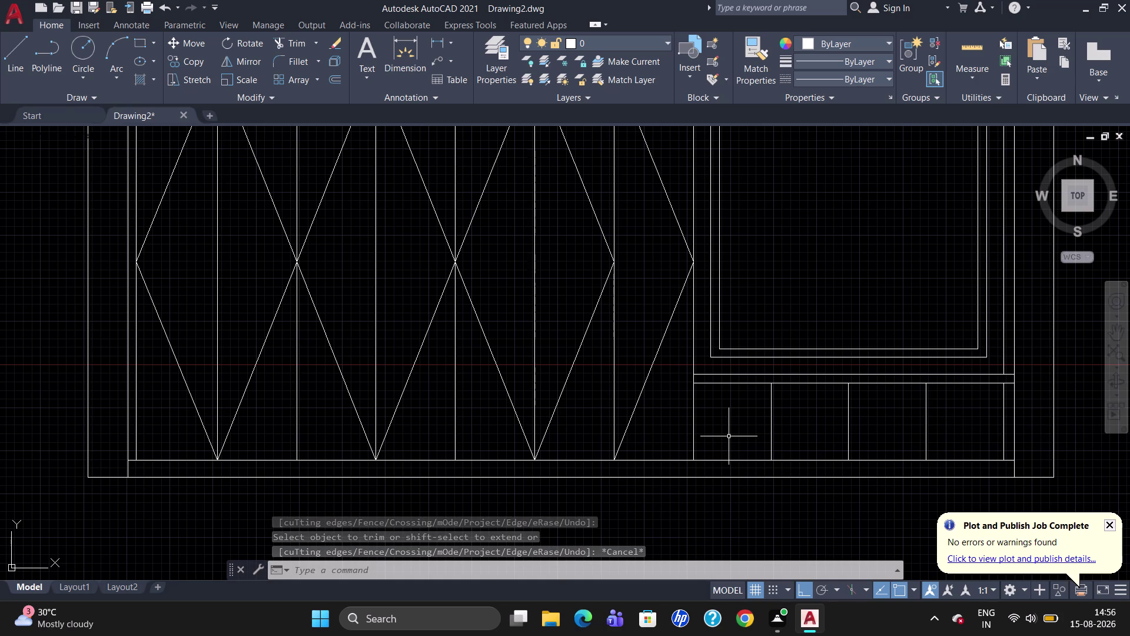
Draw trial lines with an M2P snap in the left drawer panel, then erase them.
key(l)
key(Return)
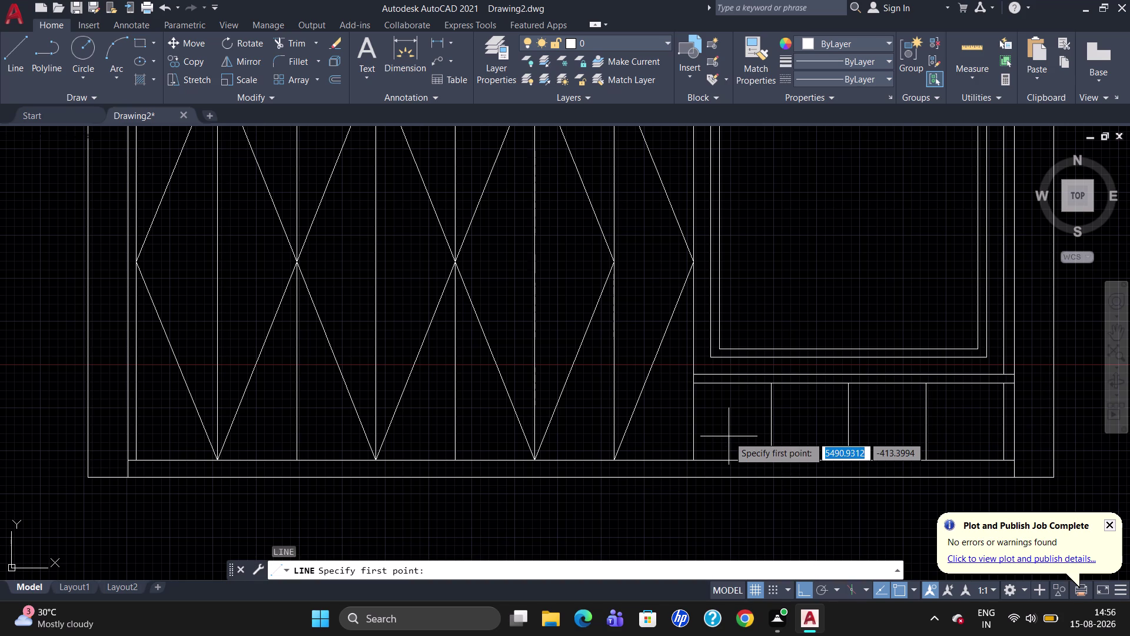
click(698, 463)
text(M)
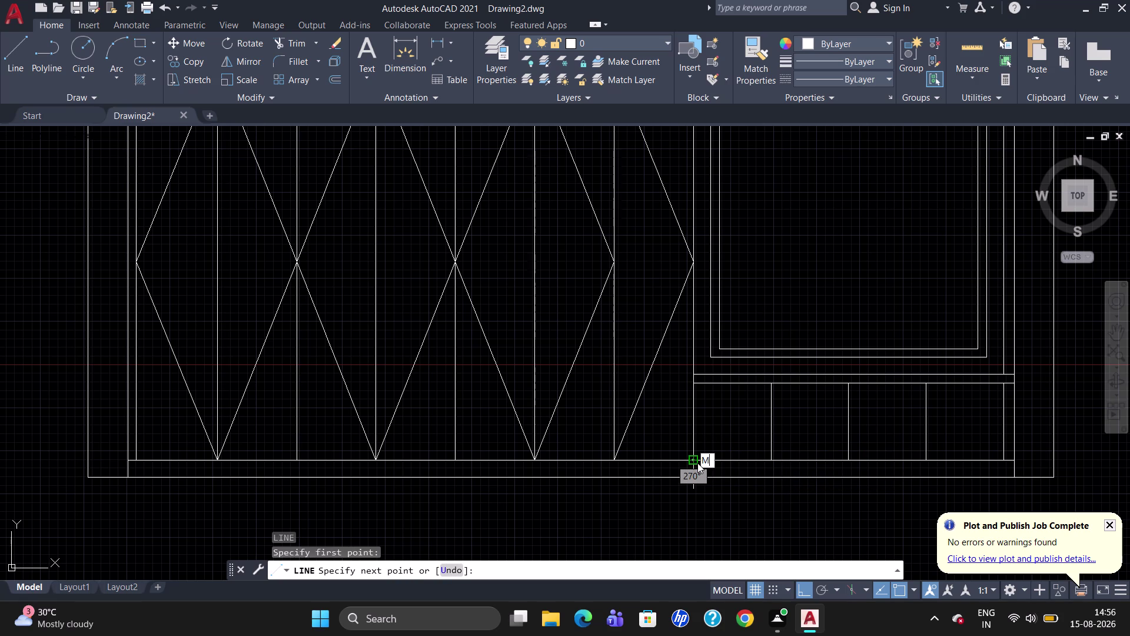
text(2P)
key(Return)
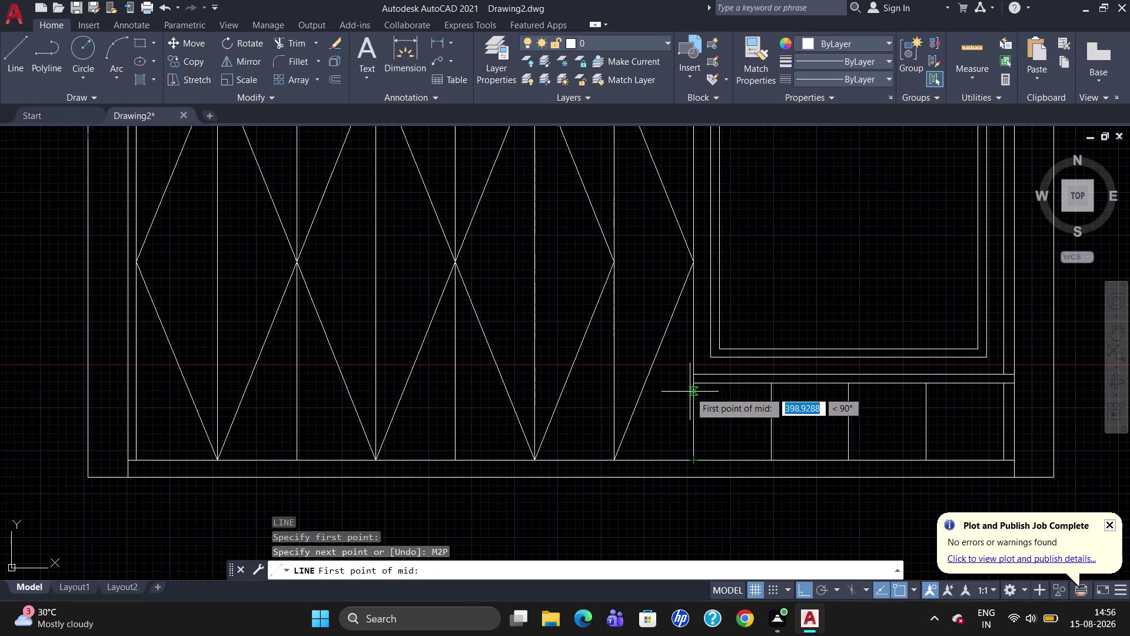
click(694, 387)
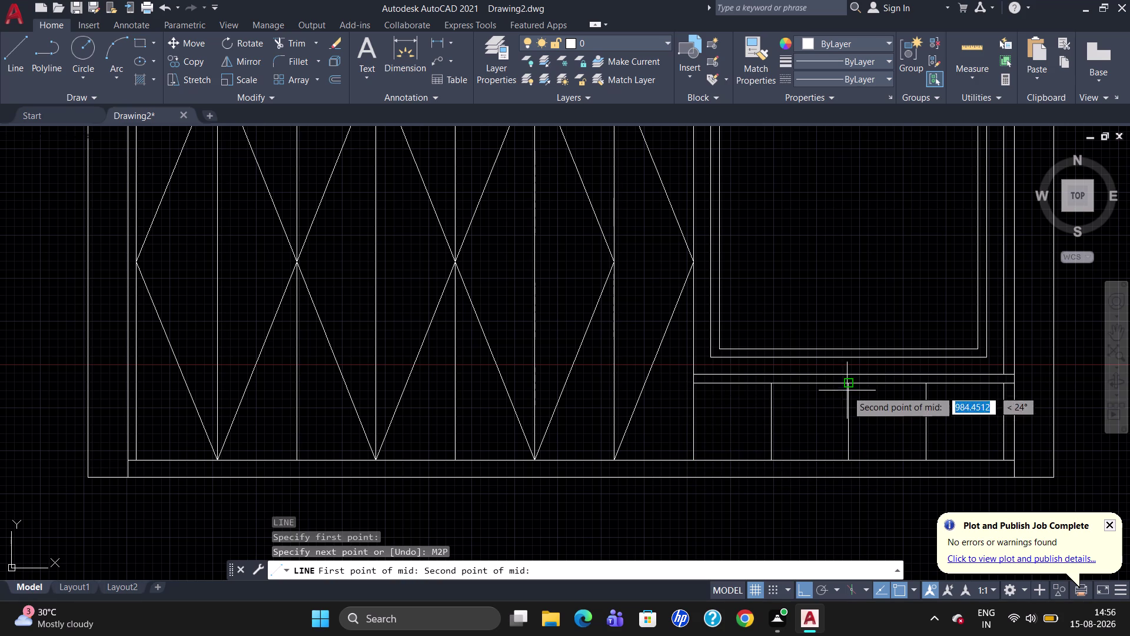
click(849, 387)
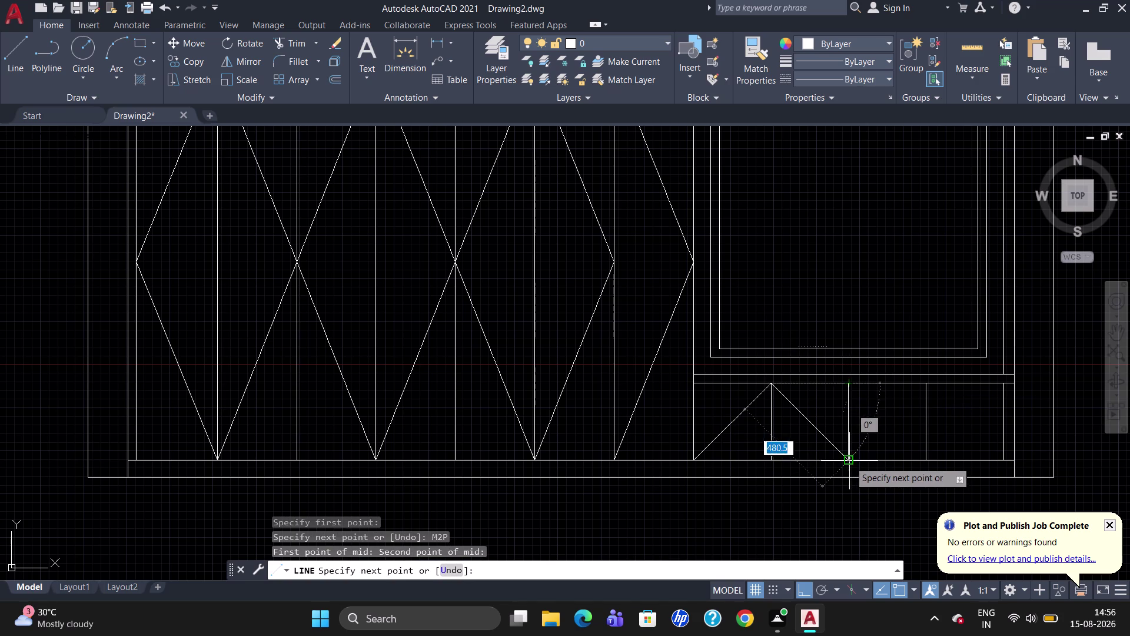
click(847, 460)
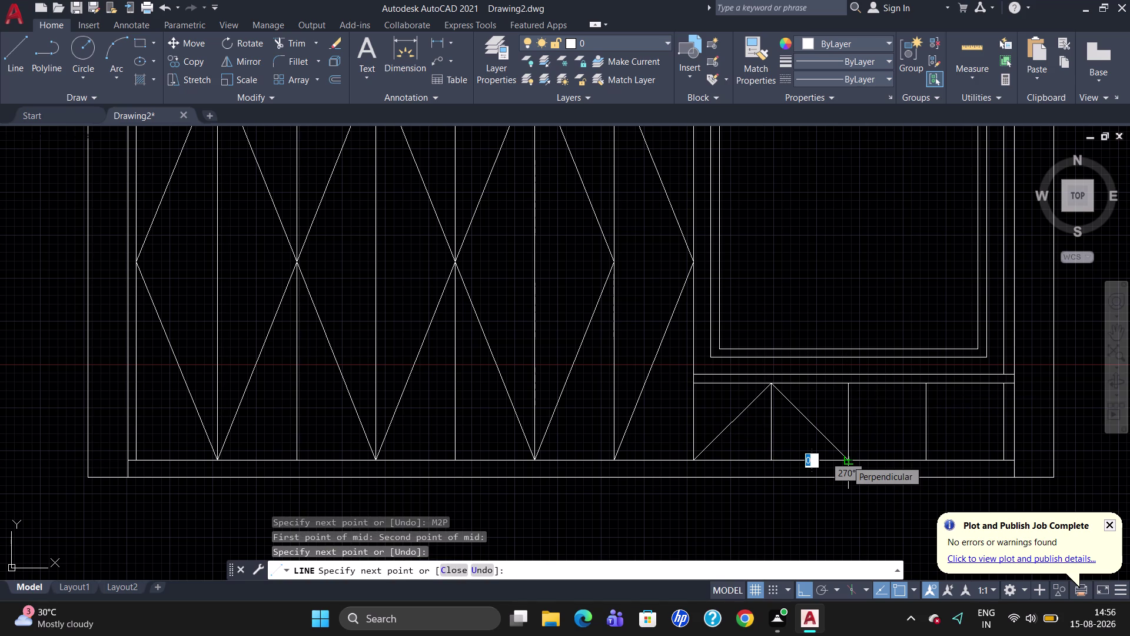
key(Escape)
click(825, 436)
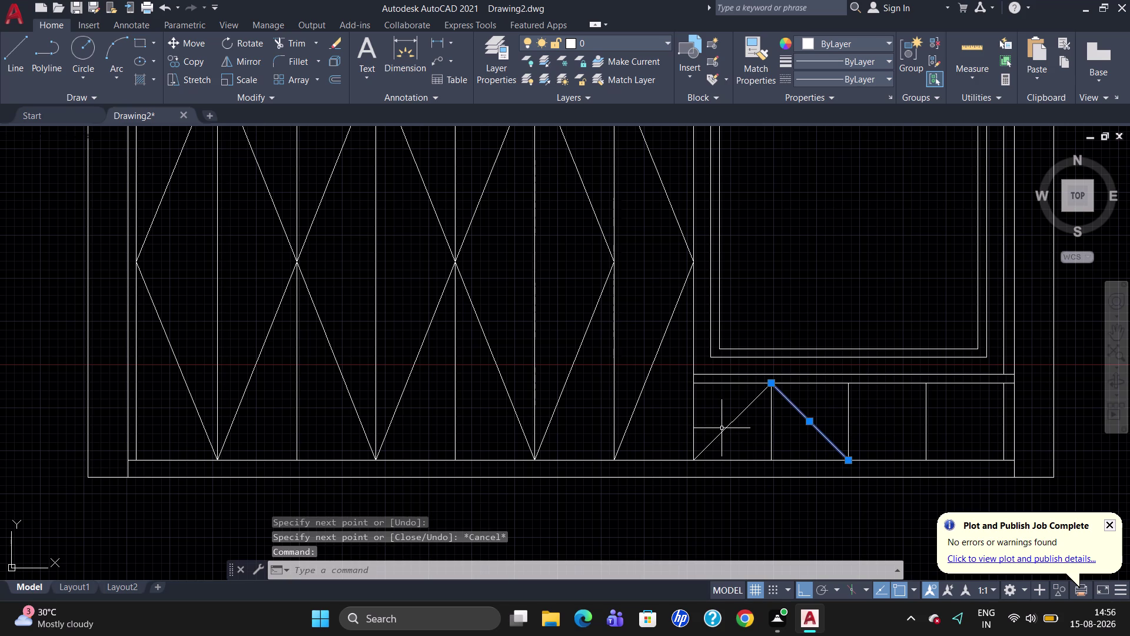
click(722, 428)
key(Delete)
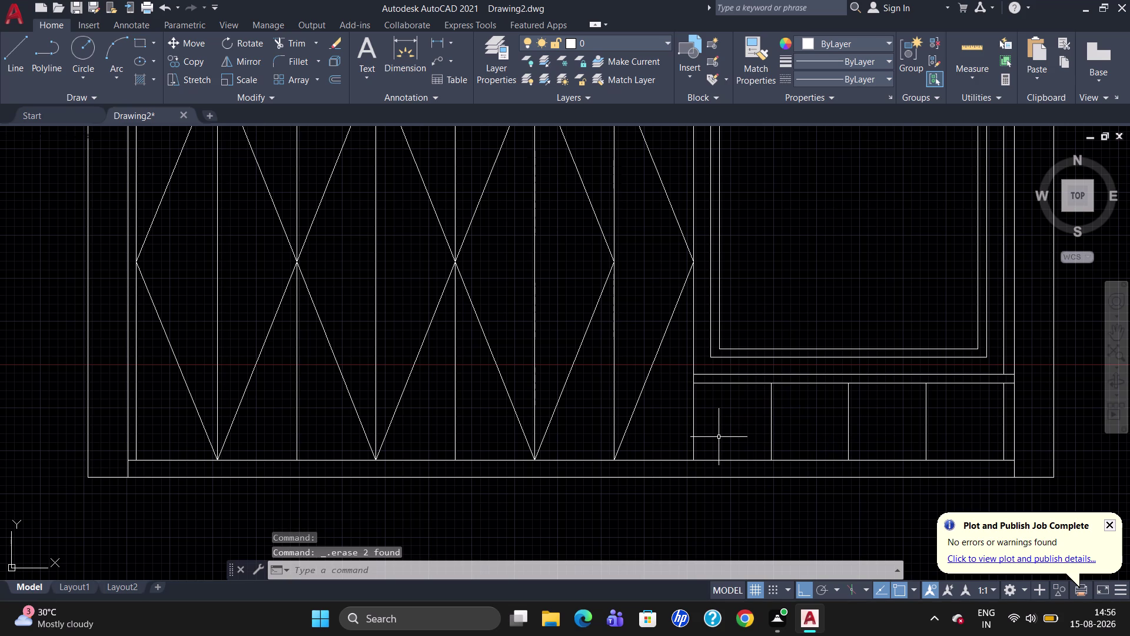
Retry drawing diamond edges with M2P midpoint snaps, then delete the unwanted diagonal.
key(l)
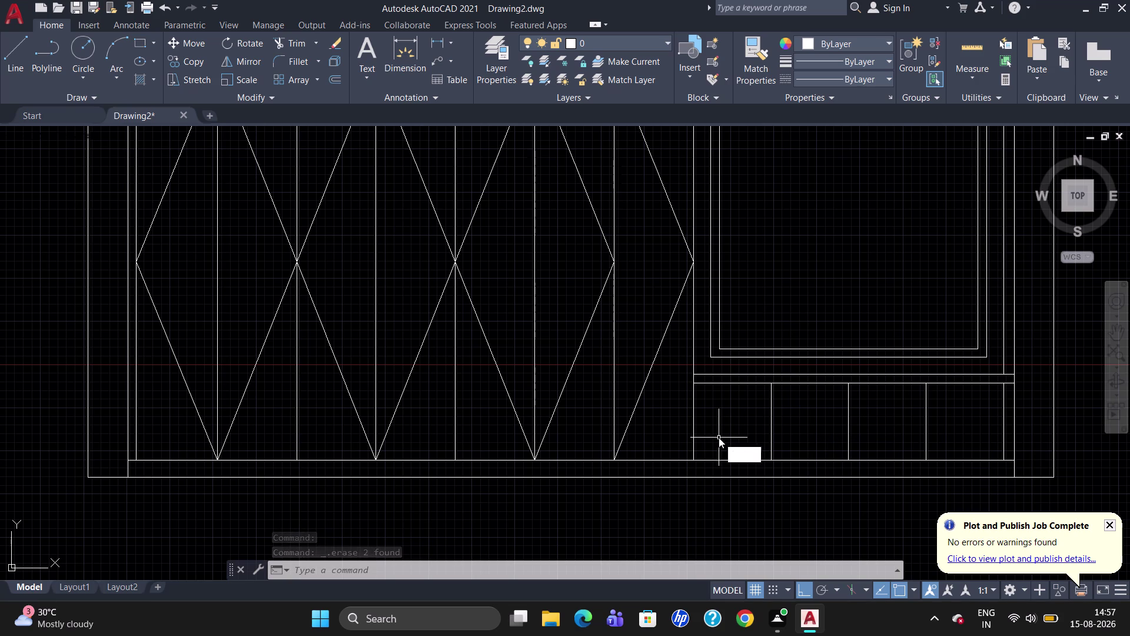
key(Return)
click(774, 453)
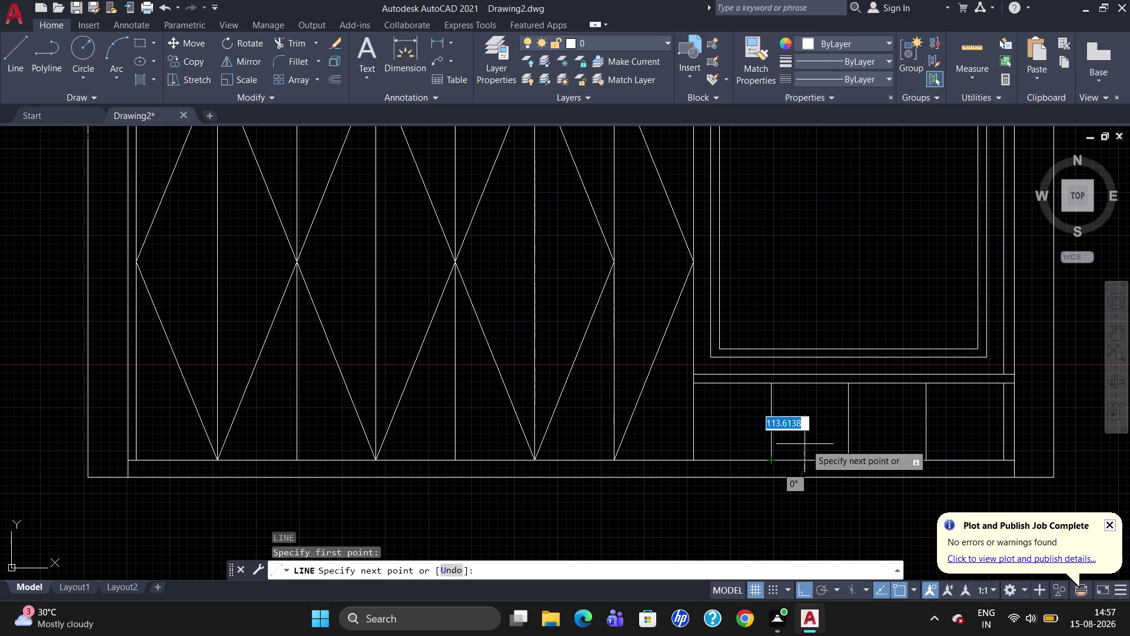
text(M2)
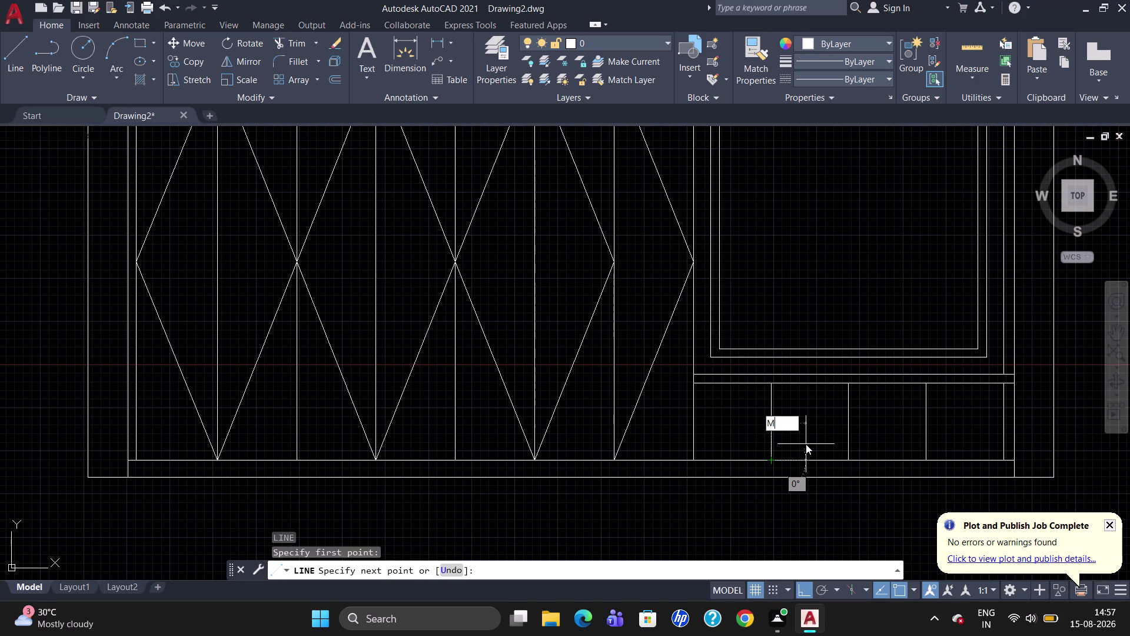
text(P)
key(Return)
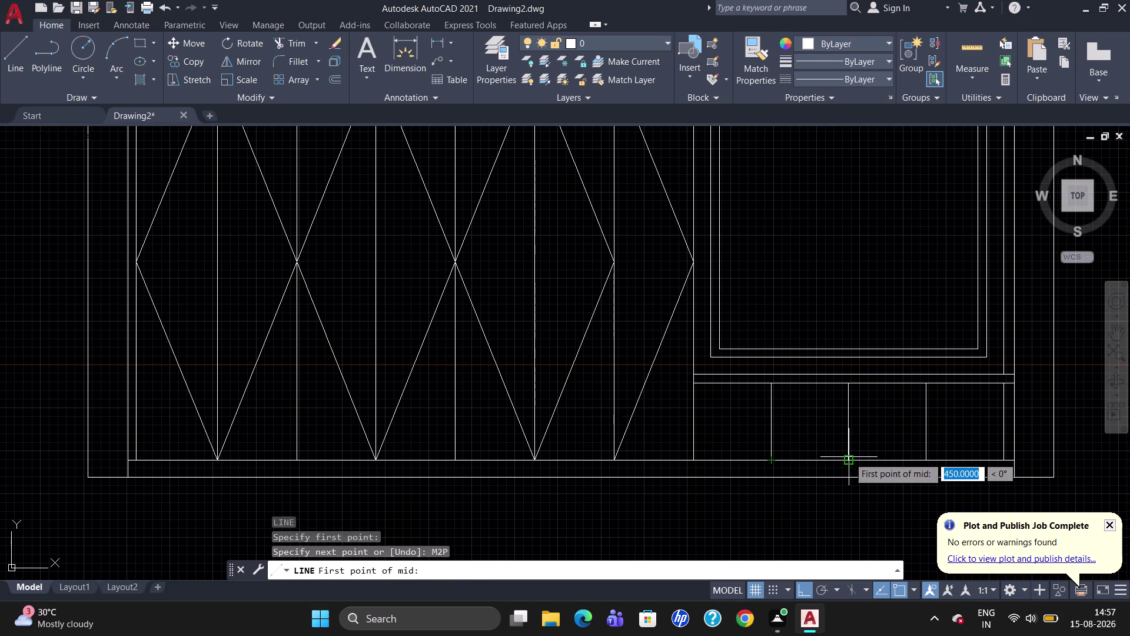
click(849, 457)
click(846, 385)
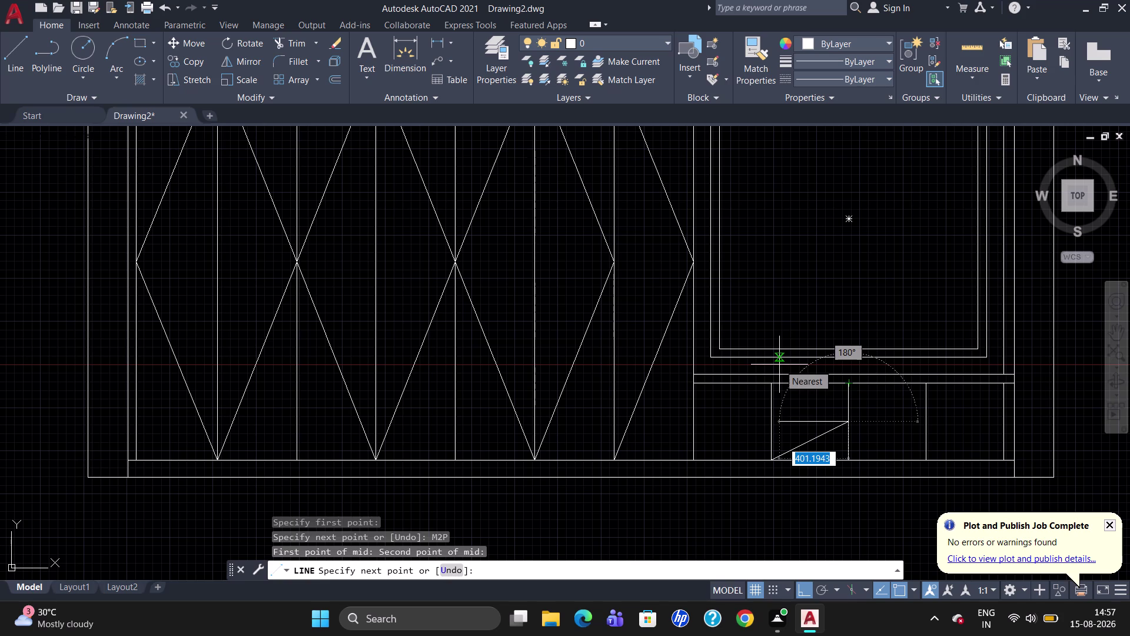
text(M2P)
key(Return)
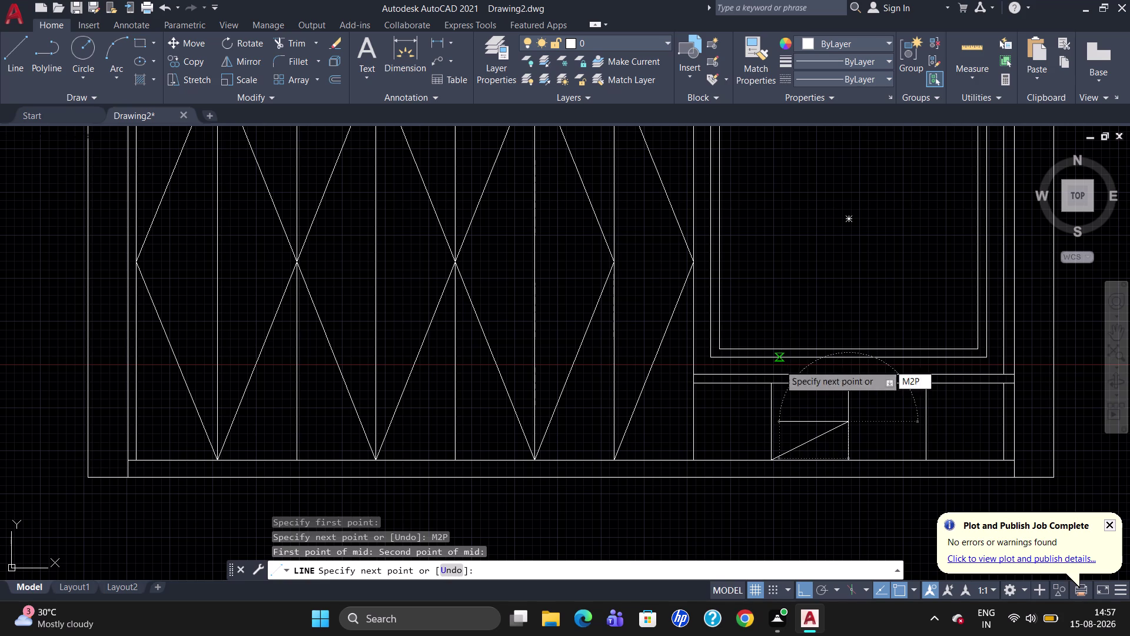
click(846, 379)
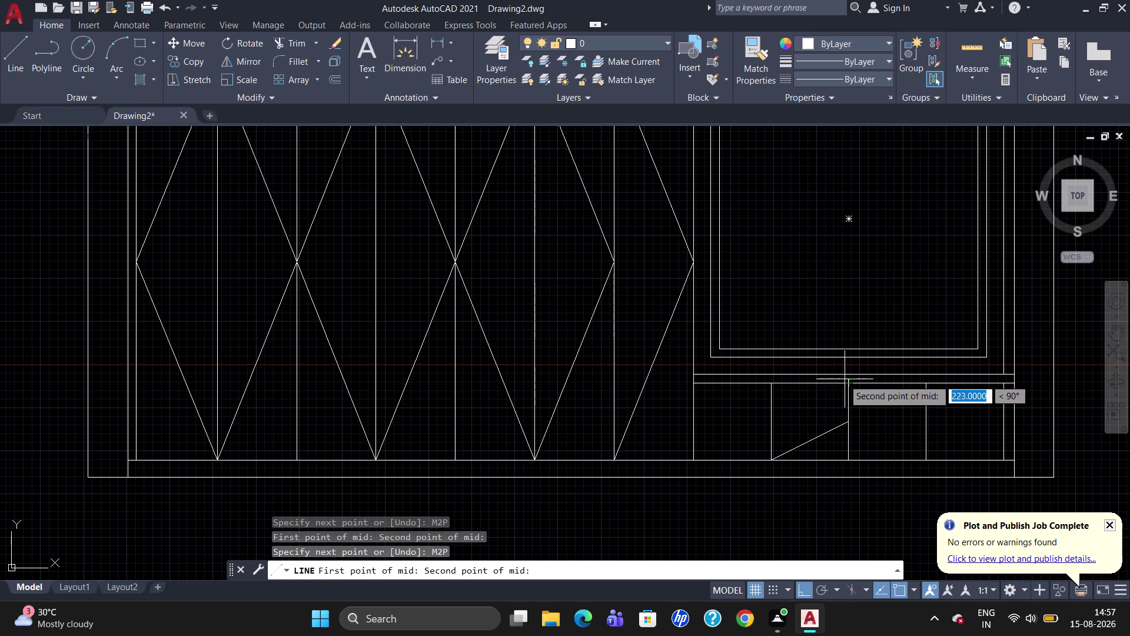
click(691, 378)
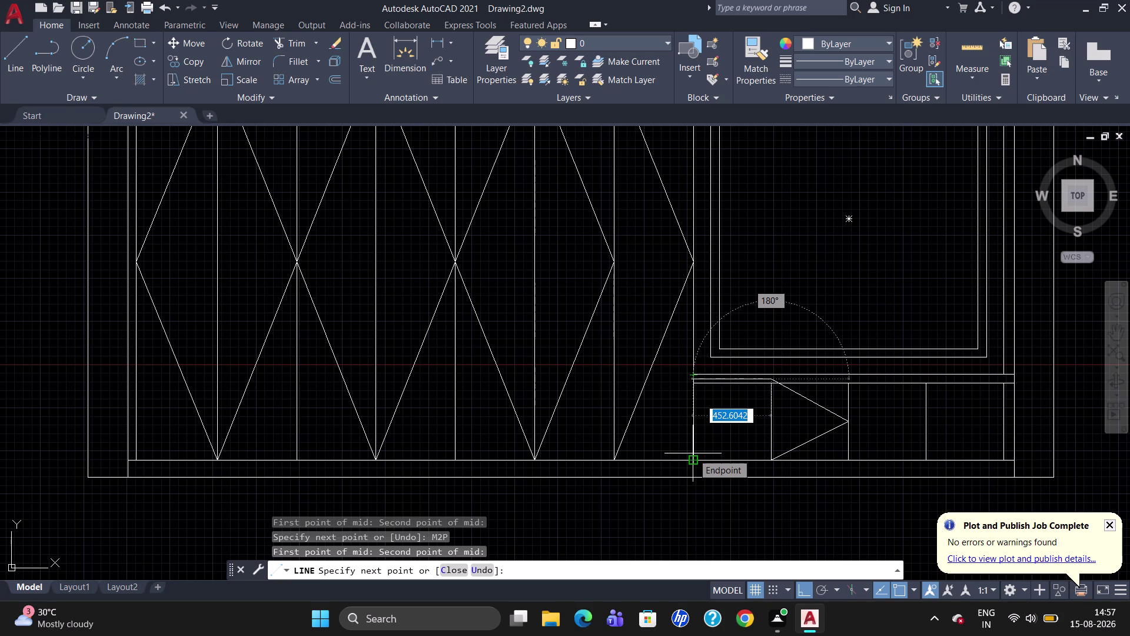
key(Escape)
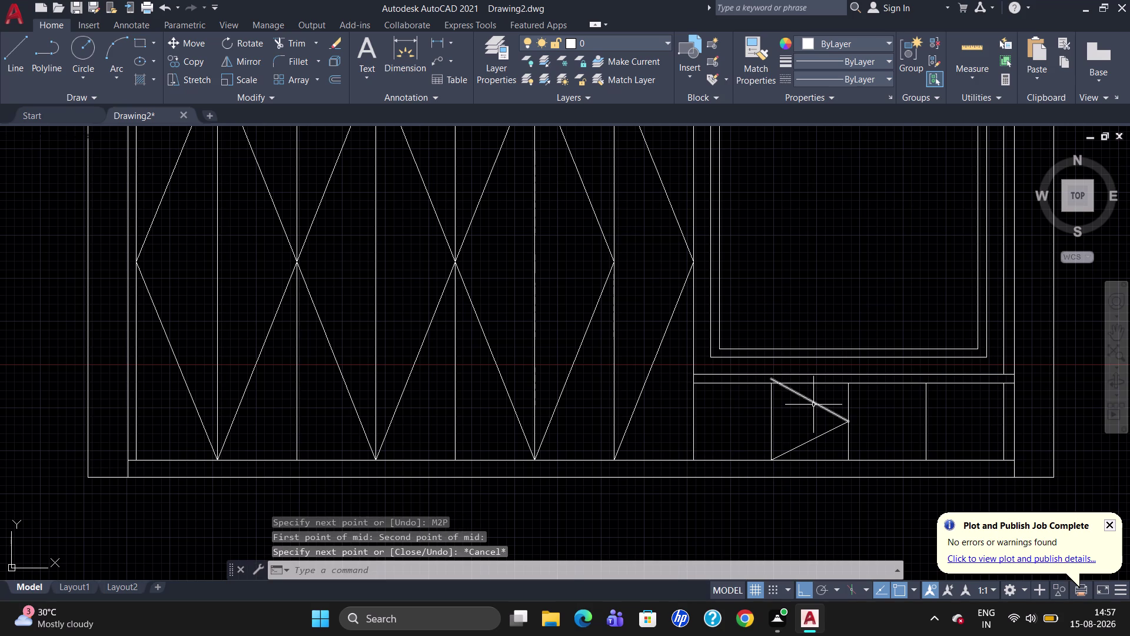
click(813, 403)
key(Delete)
Draw the diamond through the panel's right, top, left and bottom midpoints, then turn the grid off.
key(l)
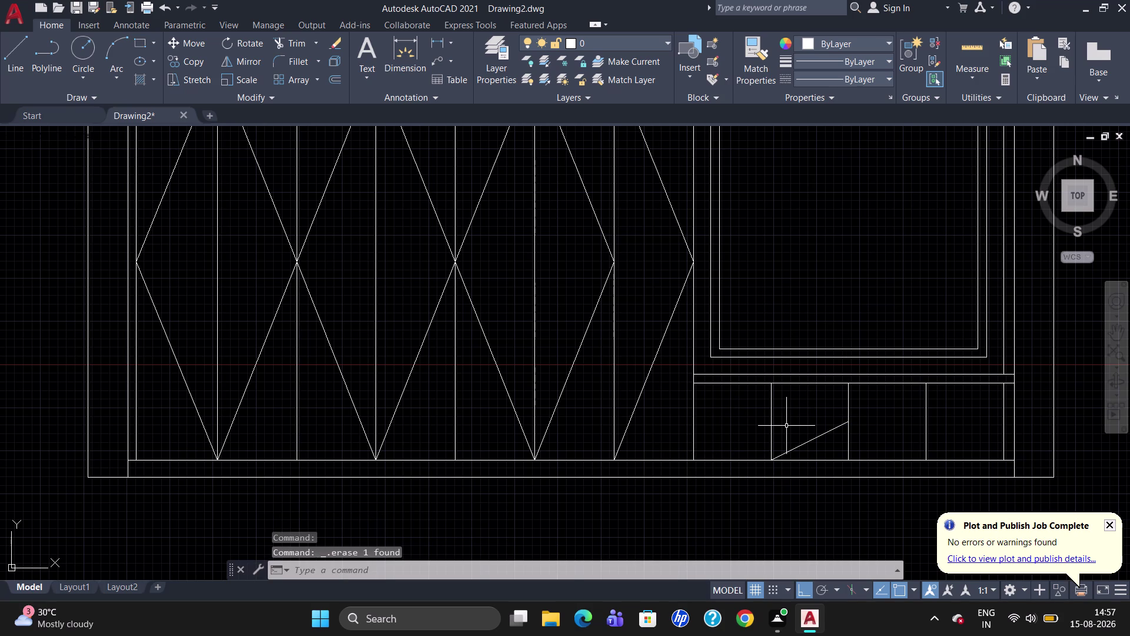
key(Return)
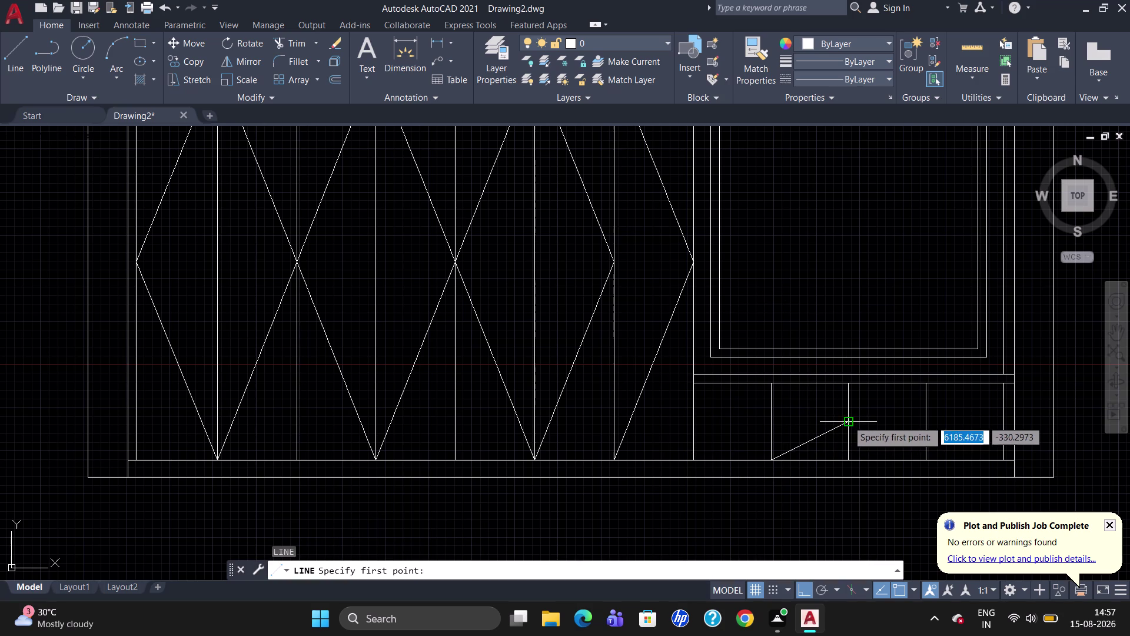
click(848, 421)
key(m)
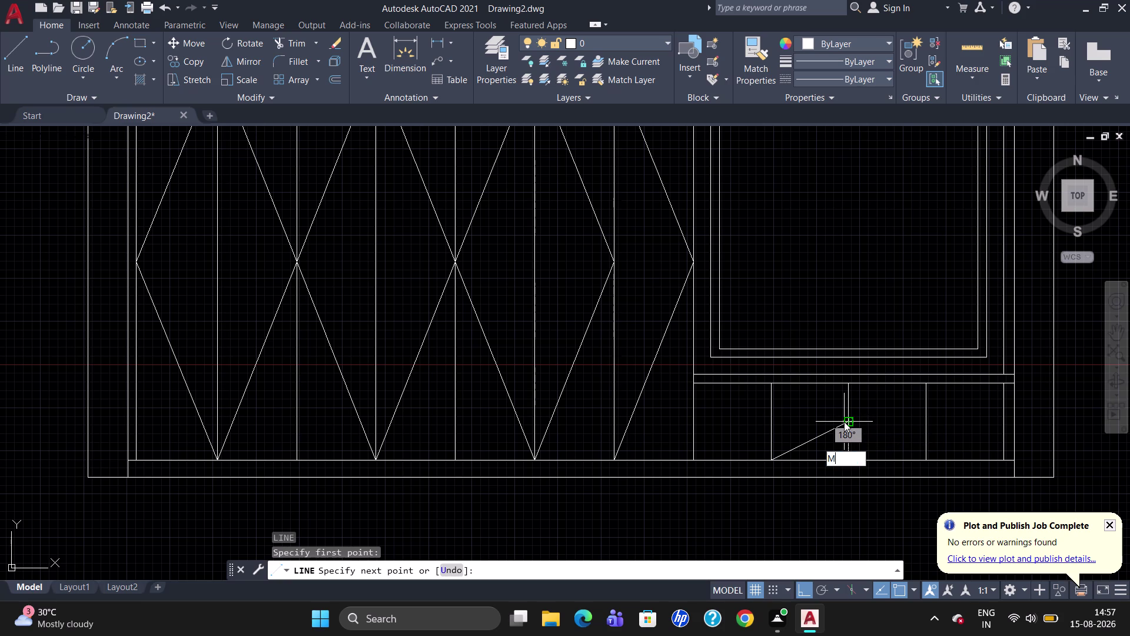
key(2)
key(p)
key(Return)
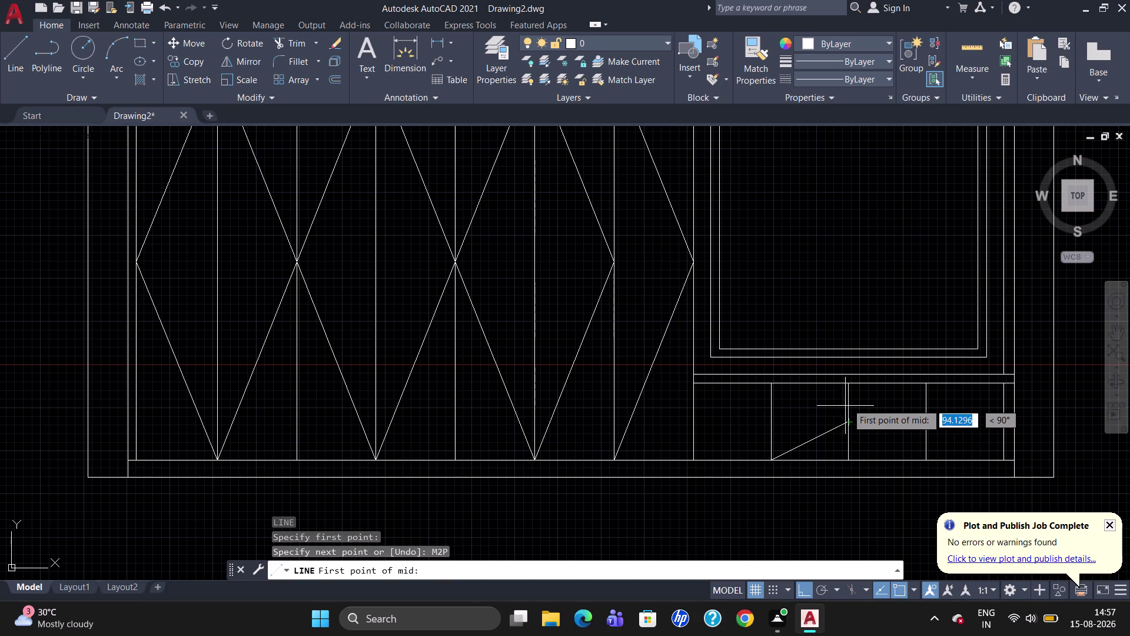
scroll(up, 3)
click(847, 378)
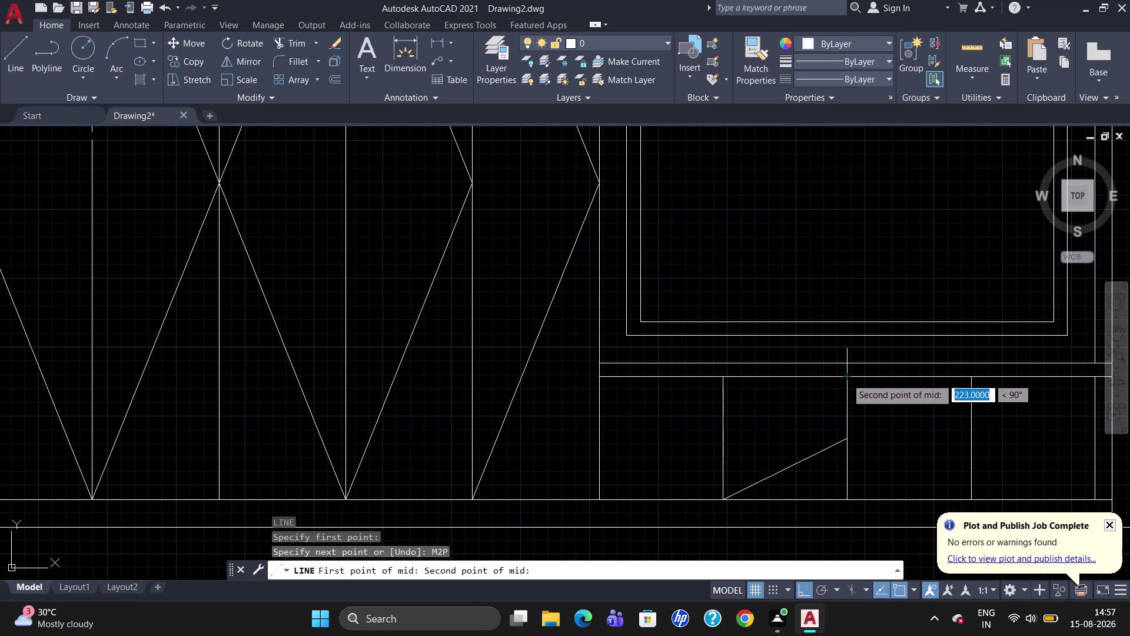
click(598, 372)
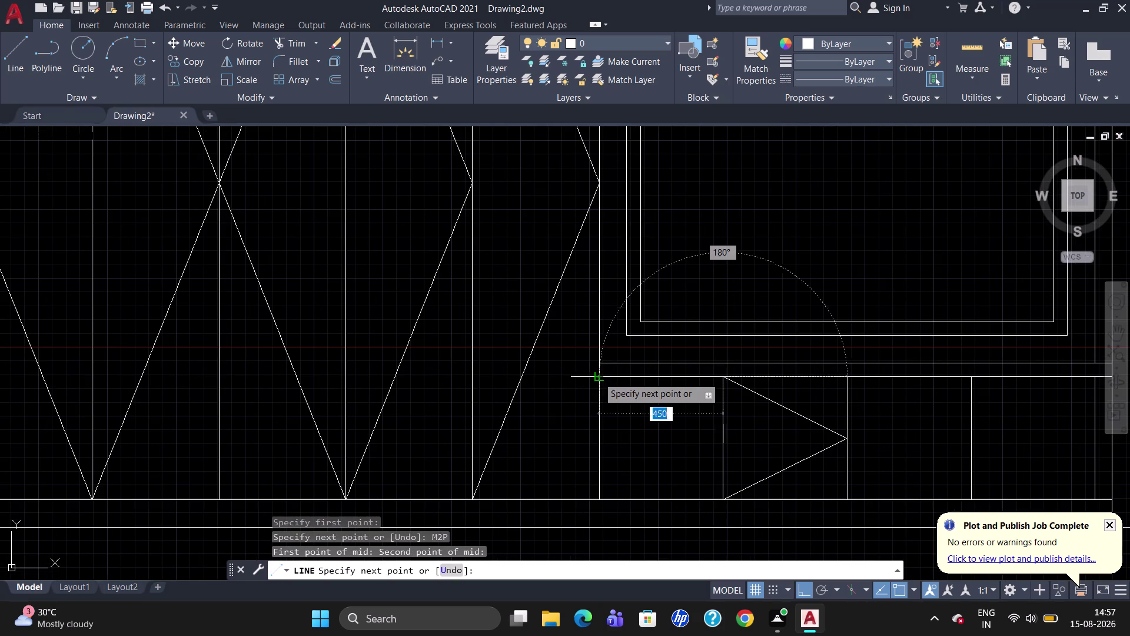
click(603, 433)
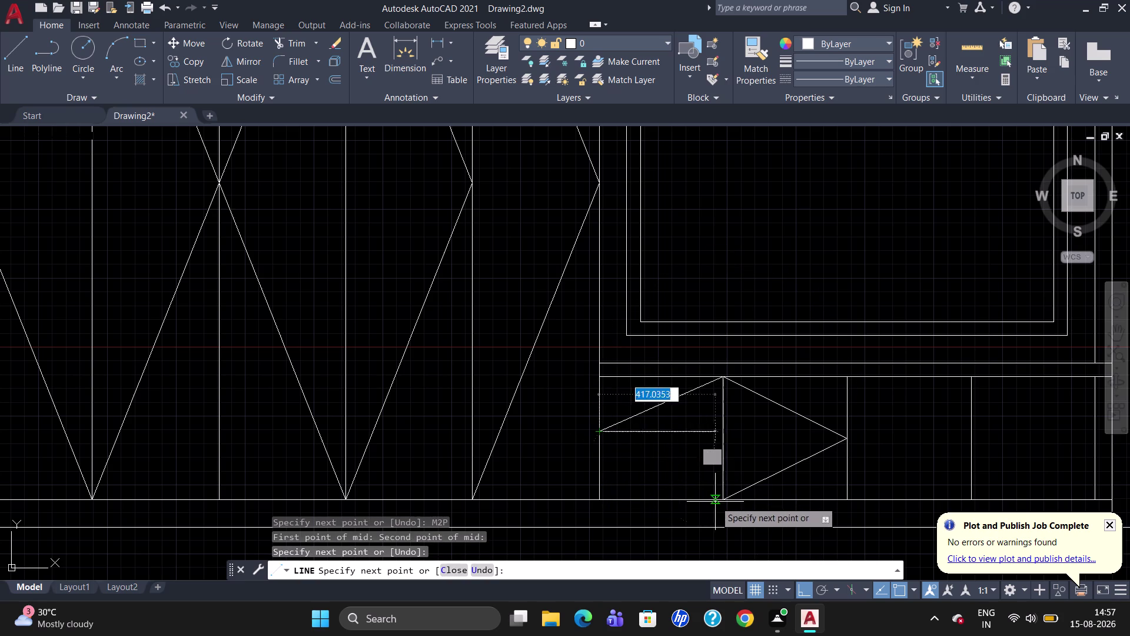
click(721, 497)
key(Escape)
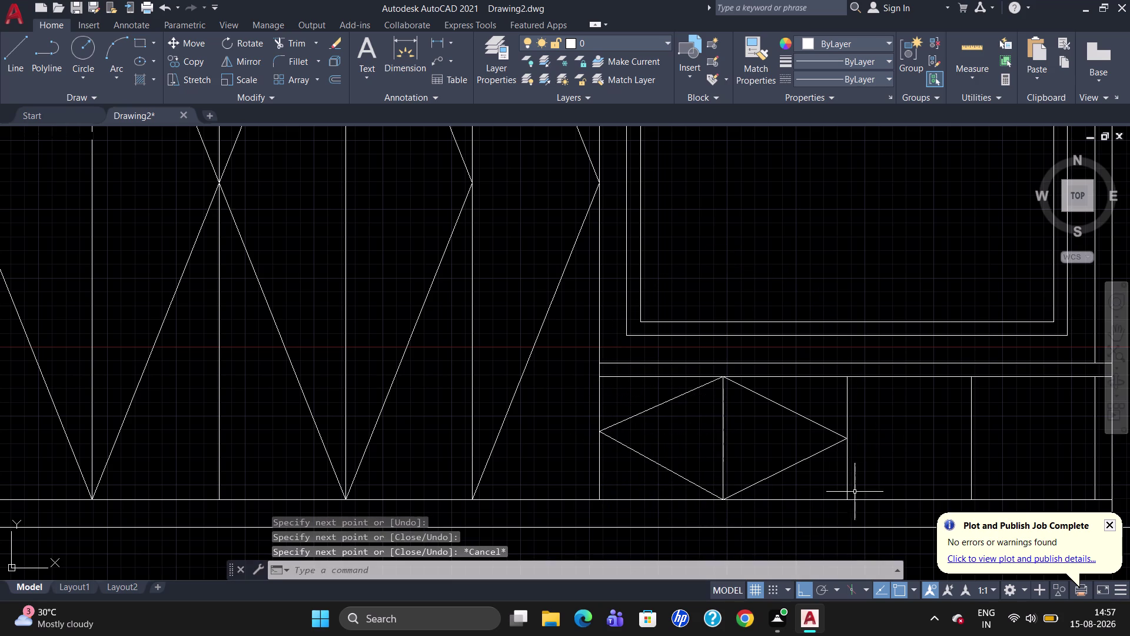
click(758, 587)
scroll(down, 3)
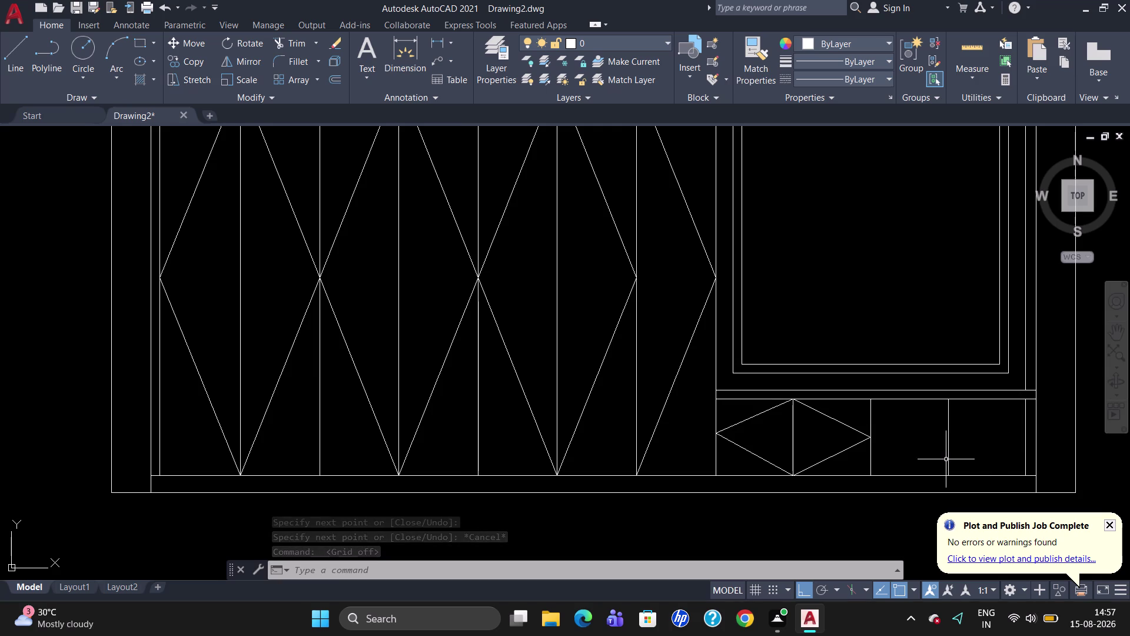
Start a line from the right drawer's bottom middle with an M2P snap, then abandon it.
key(l)
key(Return)
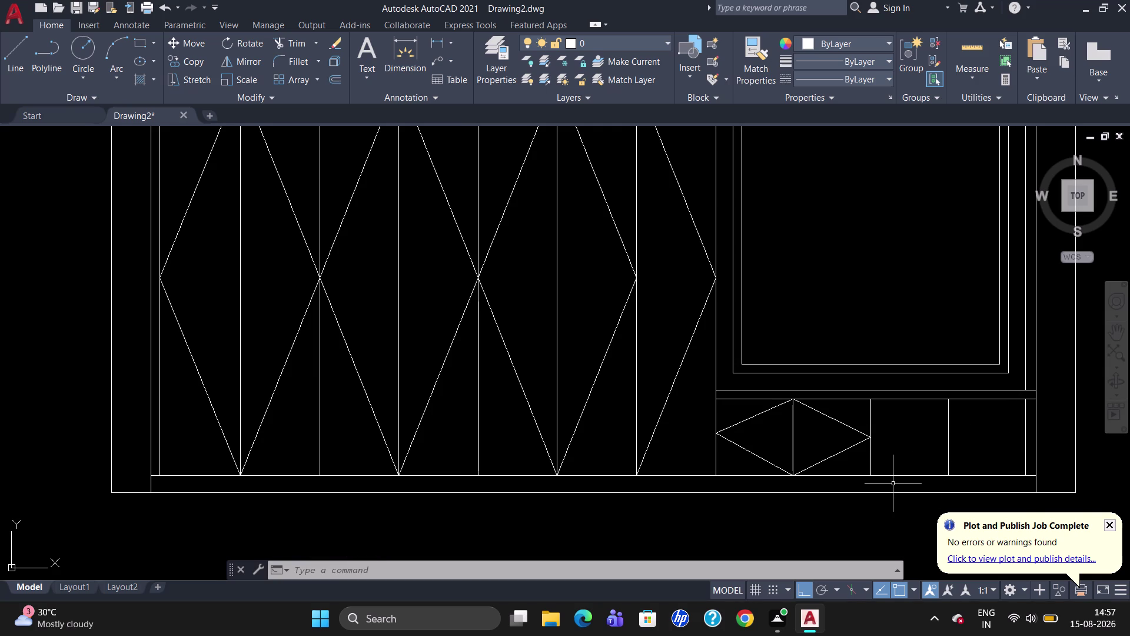
click(949, 475)
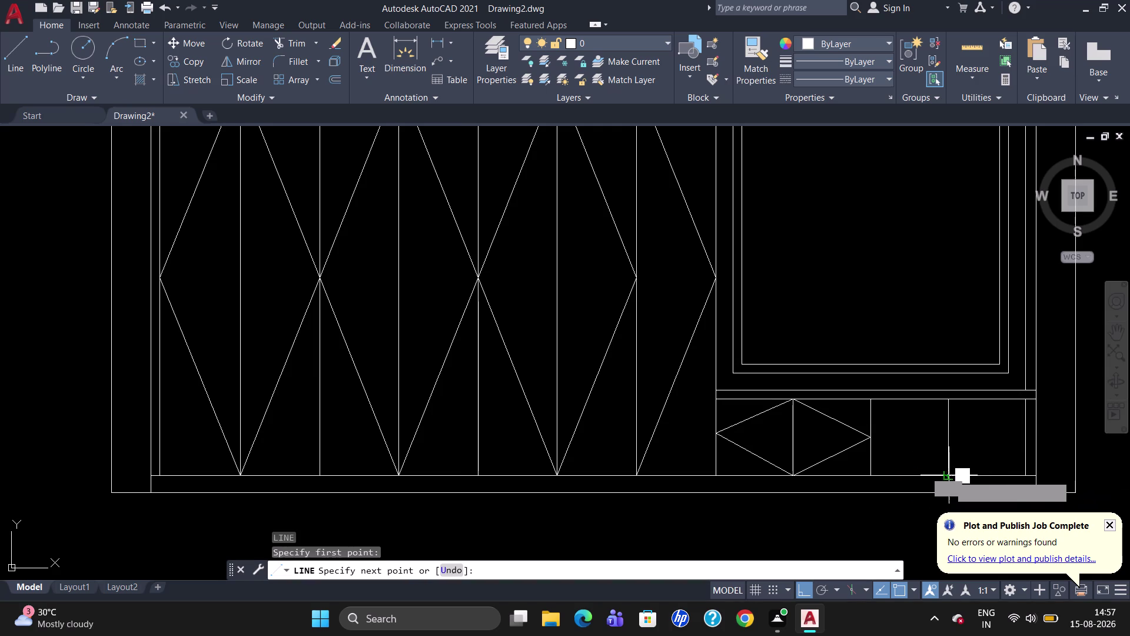
text(M2P)
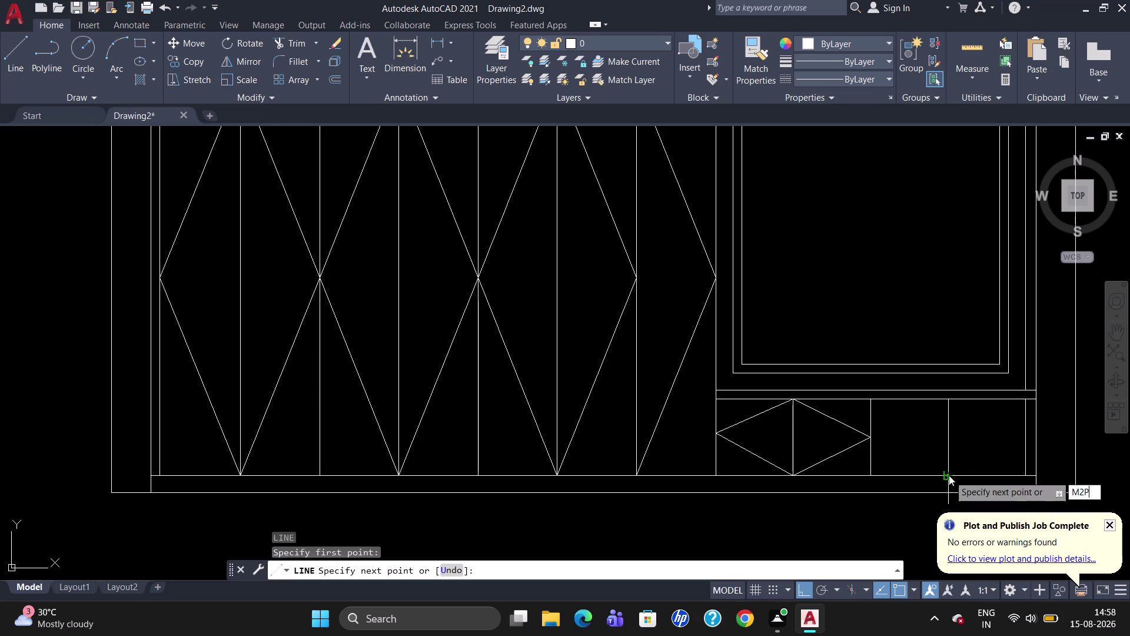
key(Return)
click(1027, 403)
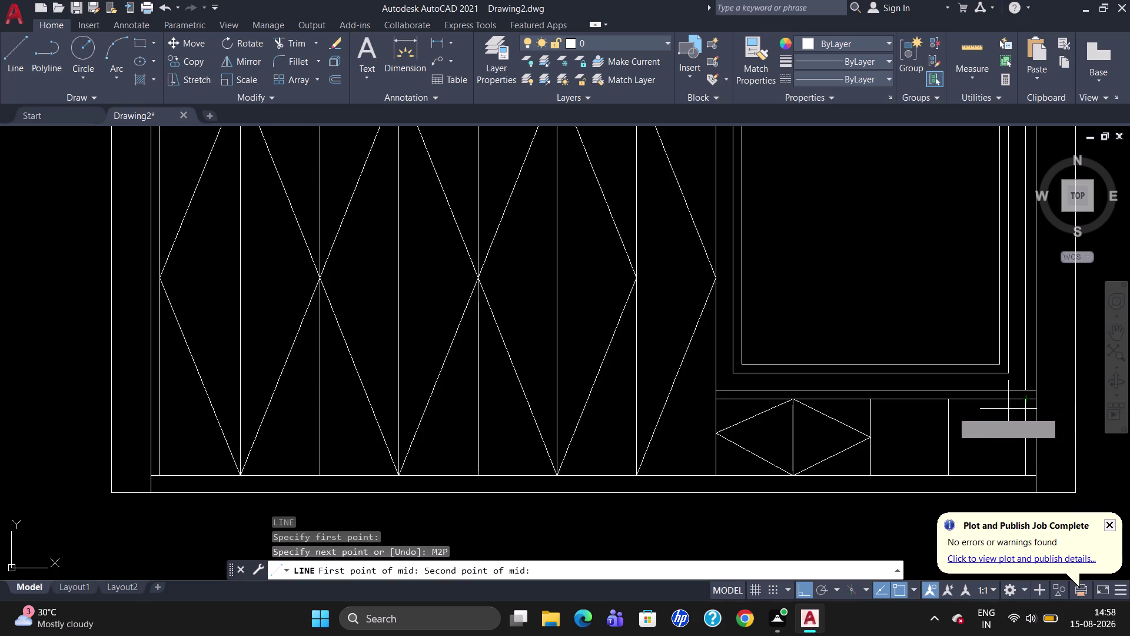
click(871, 401)
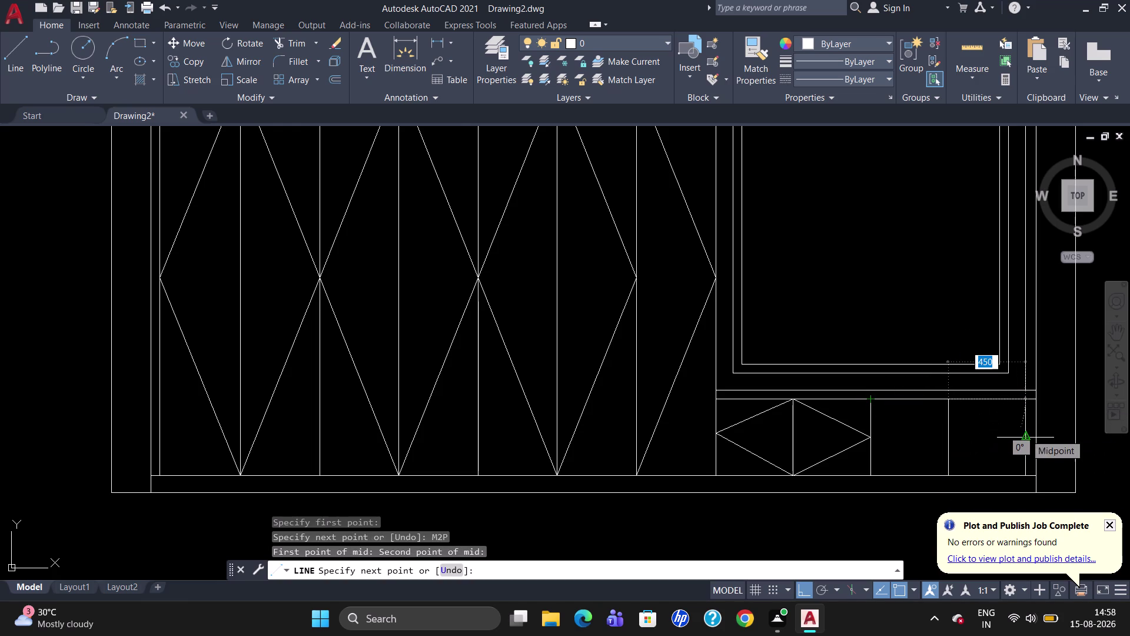
key(Escape)
Draw the right drawer diamond through its bottom, right, top and left edge midpoints.
key(l)
key(Return)
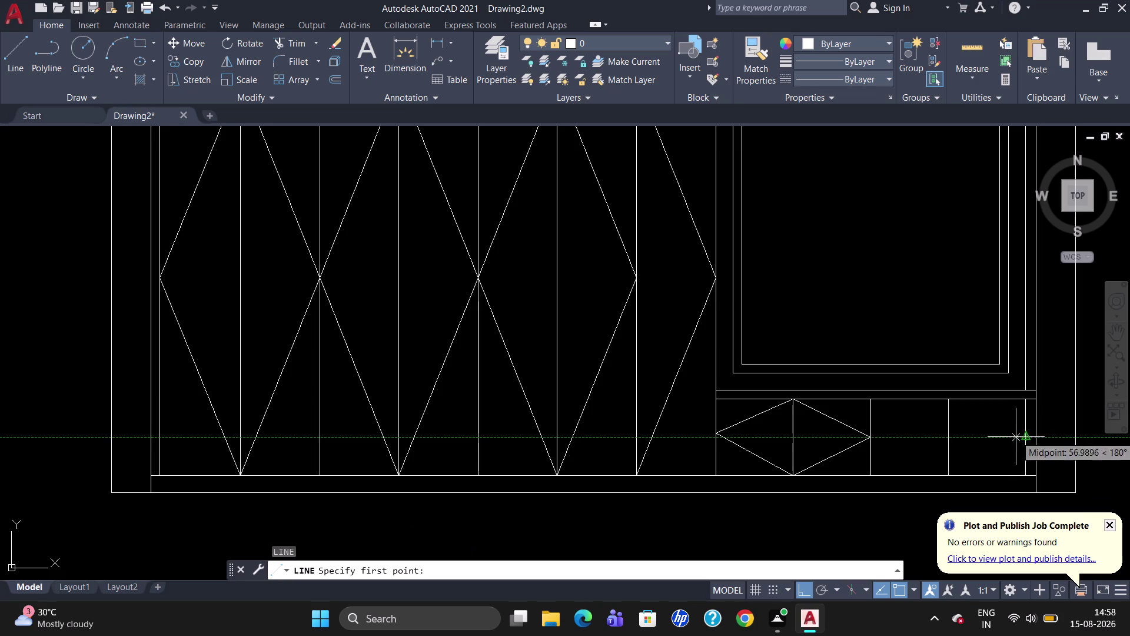
click(954, 473)
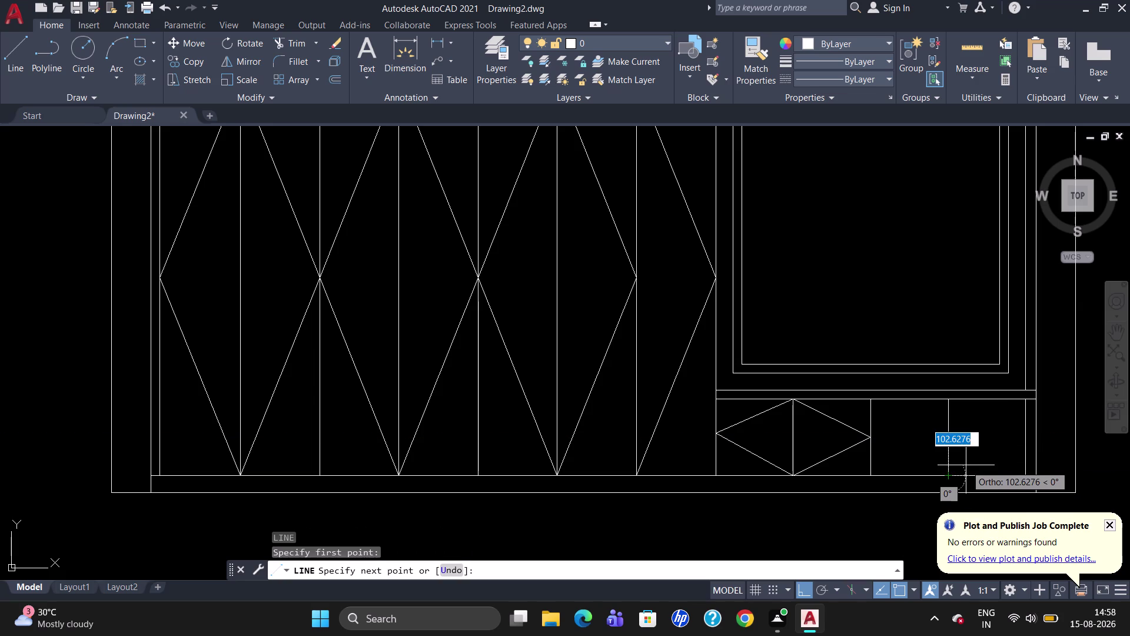
text(M2P)
key(Return)
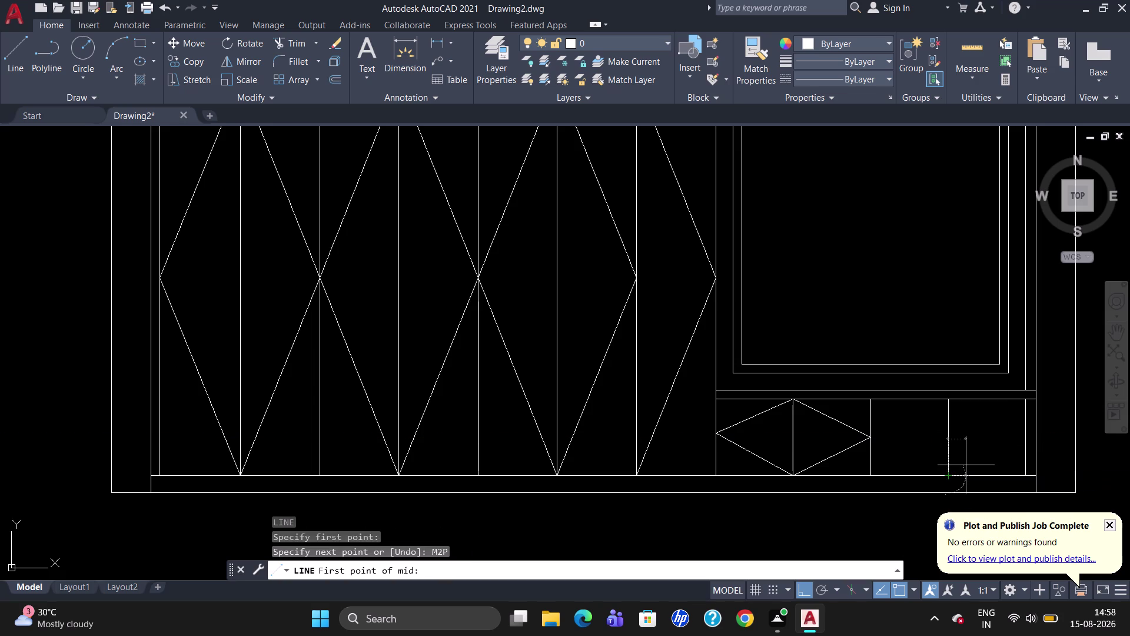
click(1025, 475)
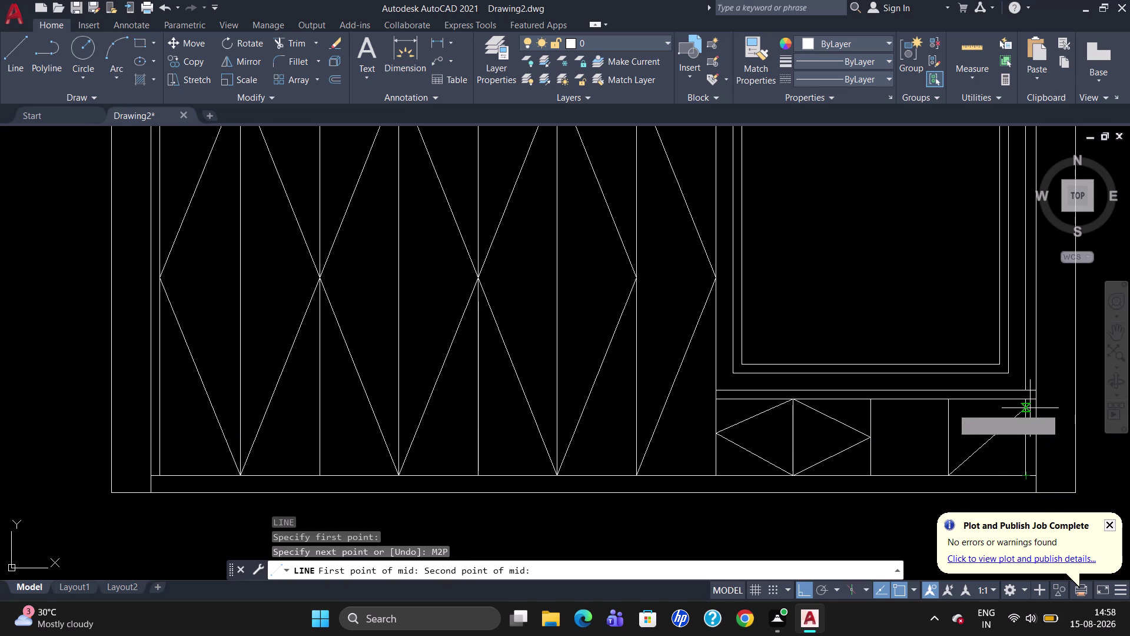
click(1026, 401)
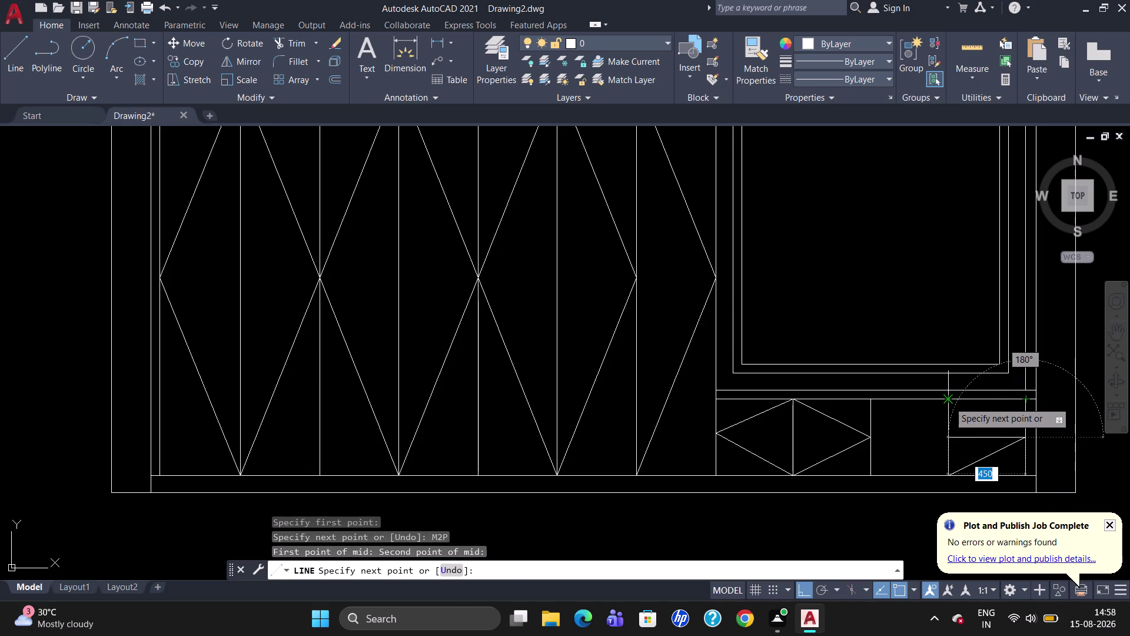
click(949, 399)
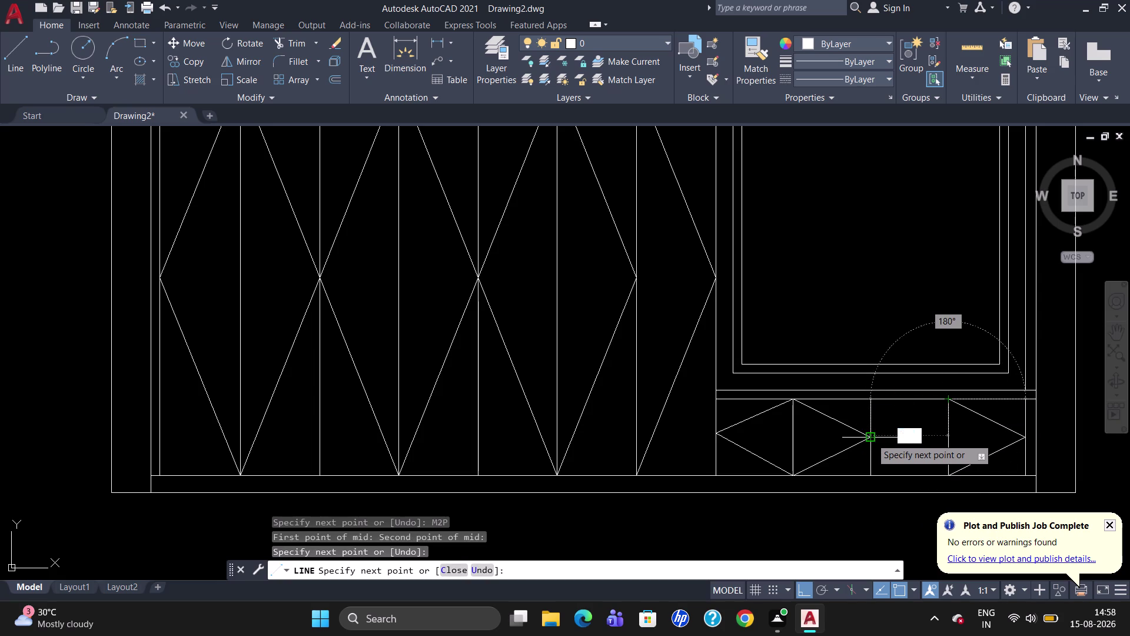
click(872, 437)
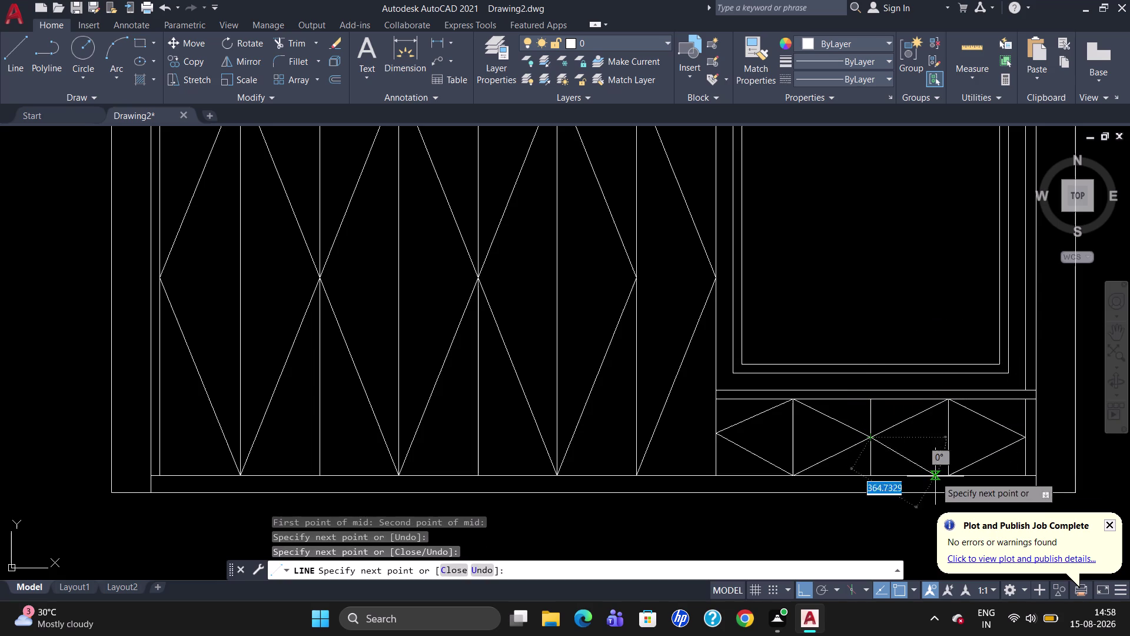
click(945, 473)
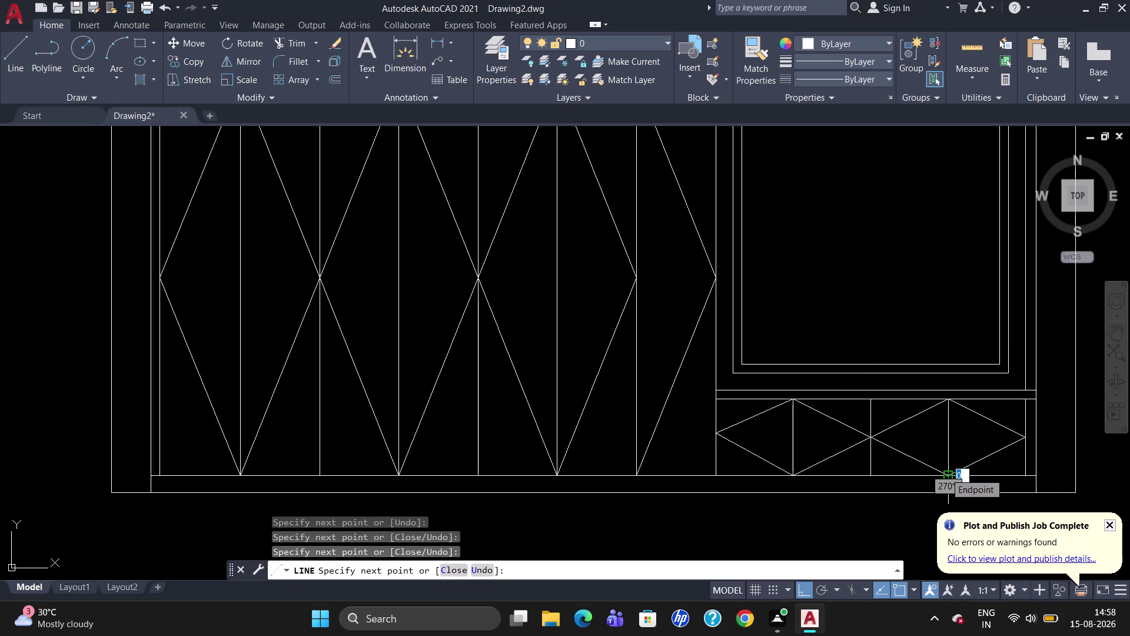
key(Escape)
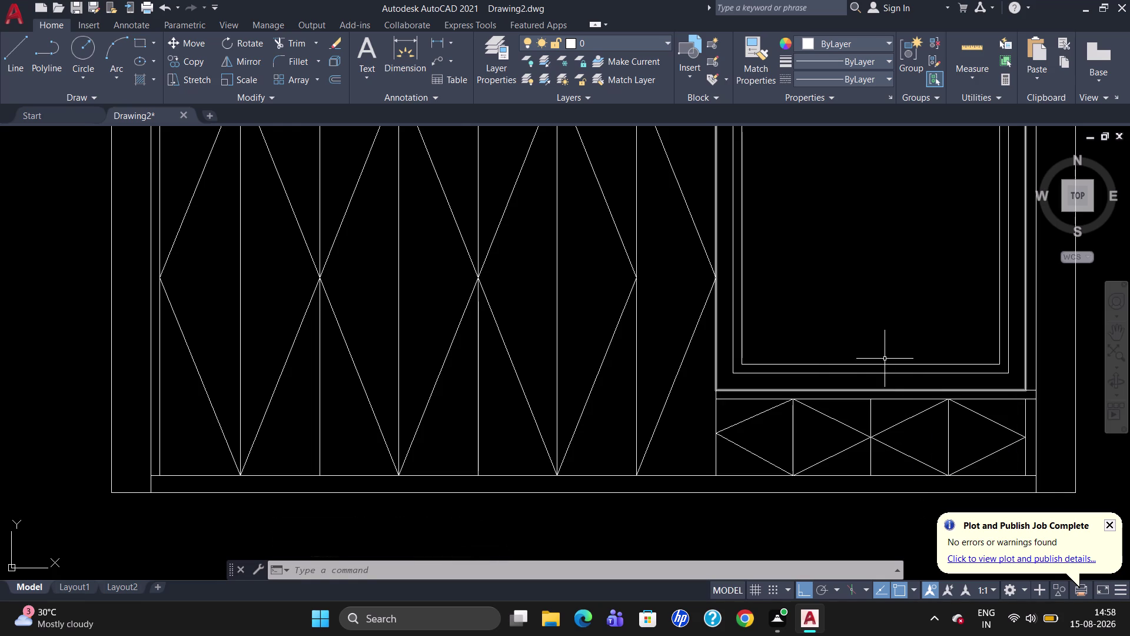
scroll(down, 3)
scroll(up, 3)
scroll(down, 3)
scroll(up, 3)
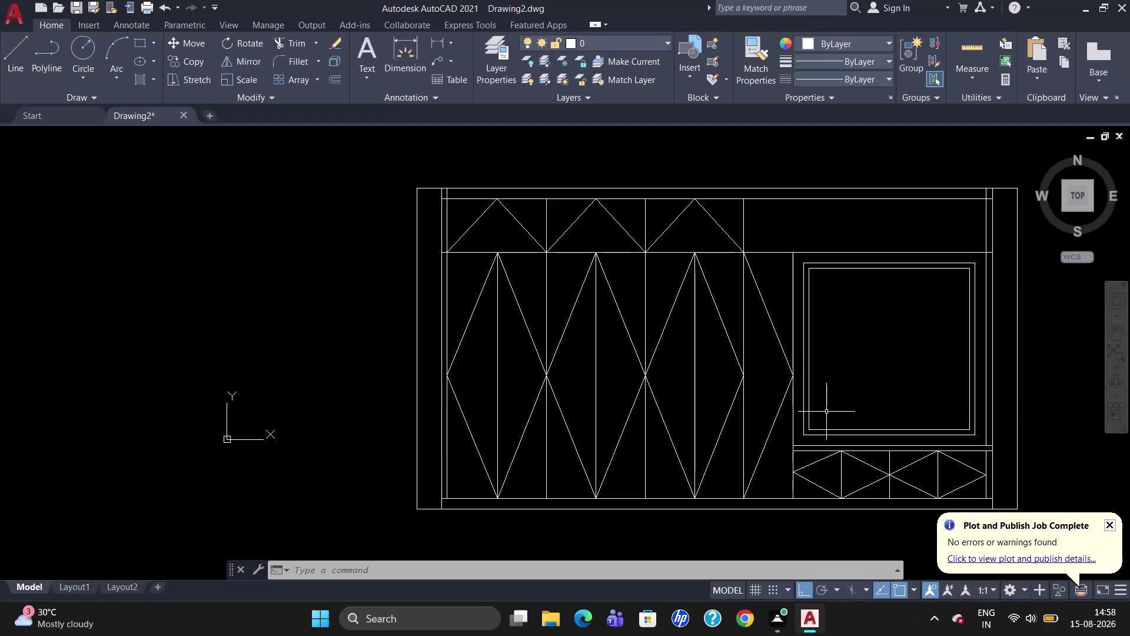
Start a line on the lower edge of the band above the window.
key(k)
key(BackSpace)
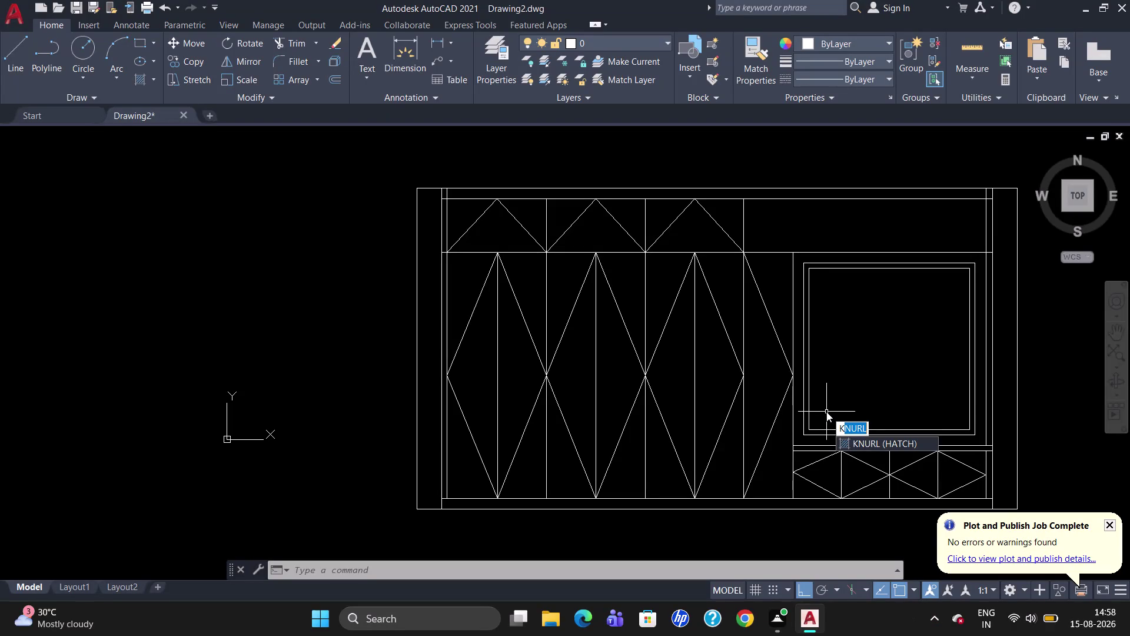
key(BackSpace)
key(BackSpace)
key(l)
key(Return)
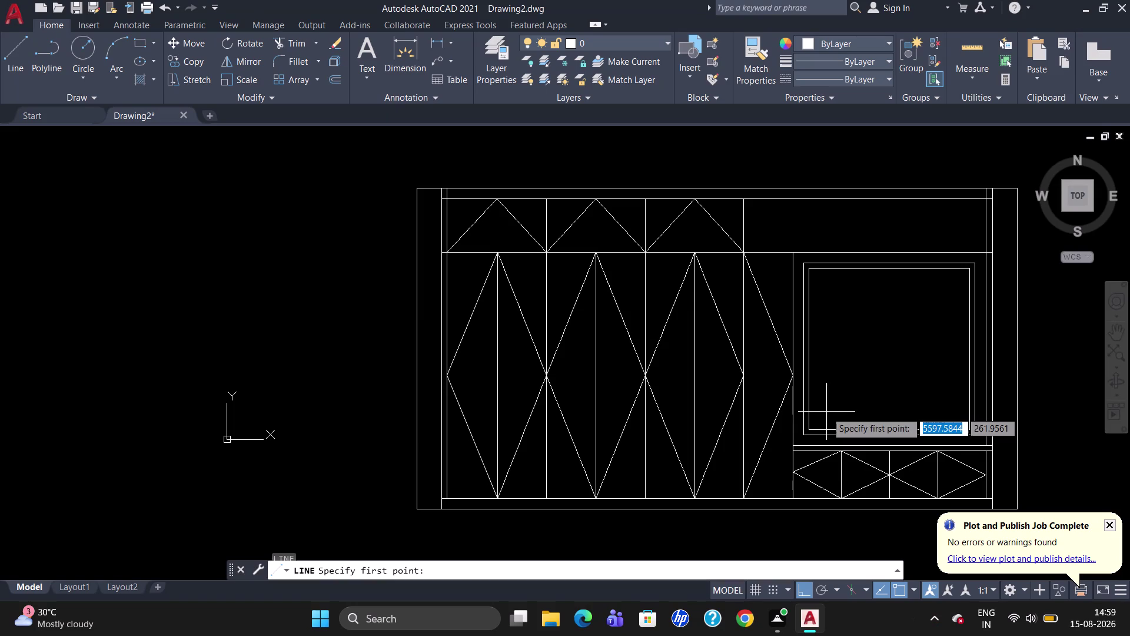
click(987, 253)
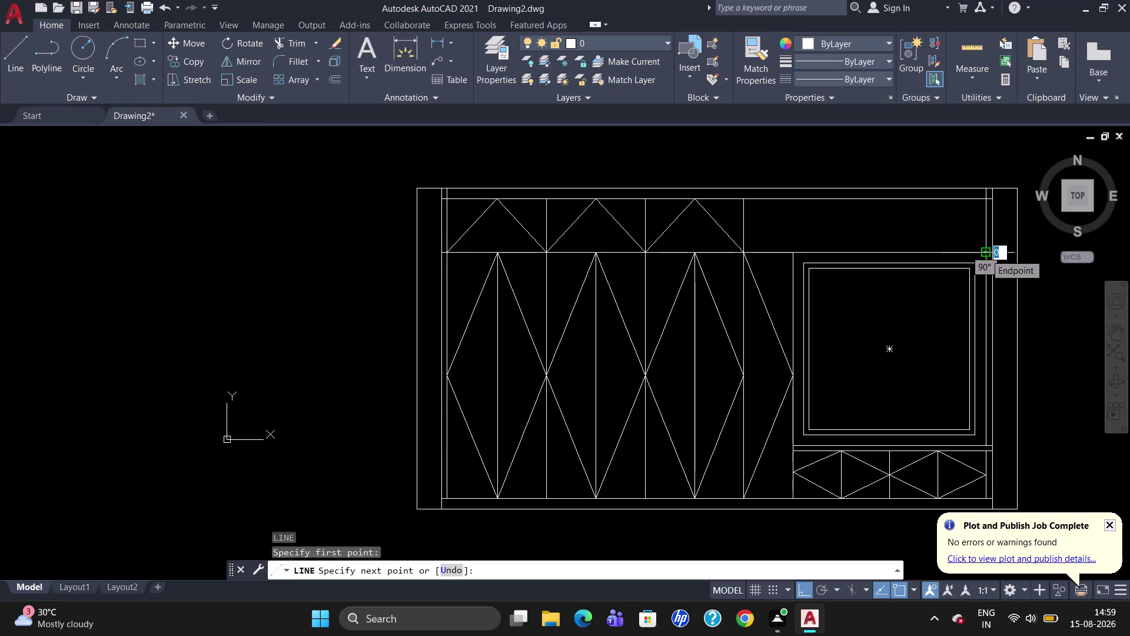
Draw the divider from the band's lower-edge midpoint straight up to the top rail.
key(m)
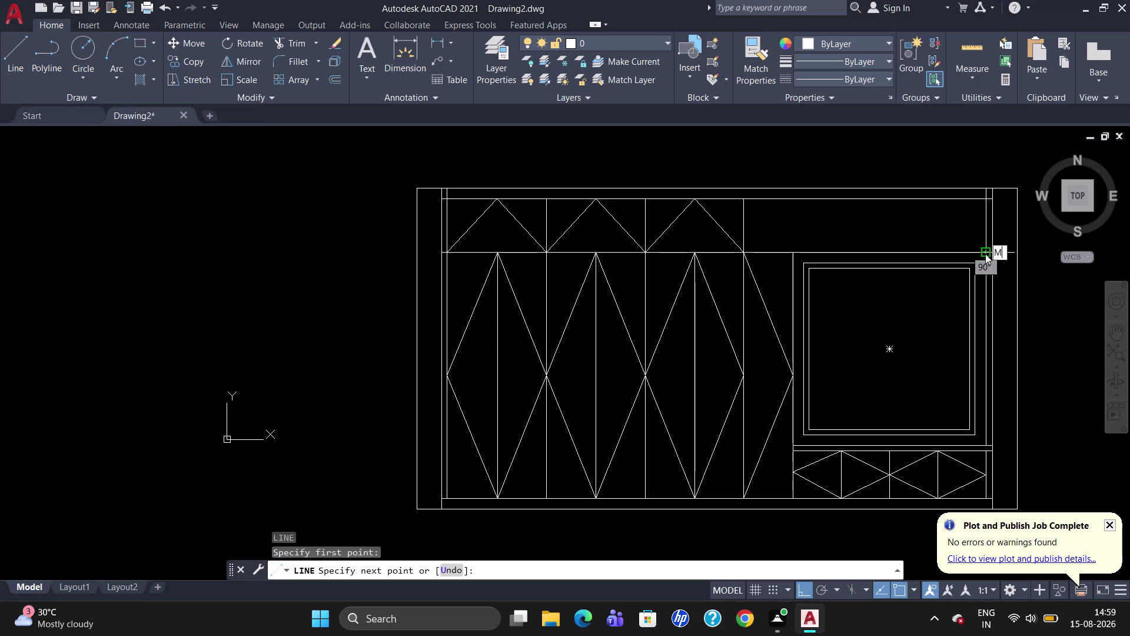
text(2P)
key(Return)
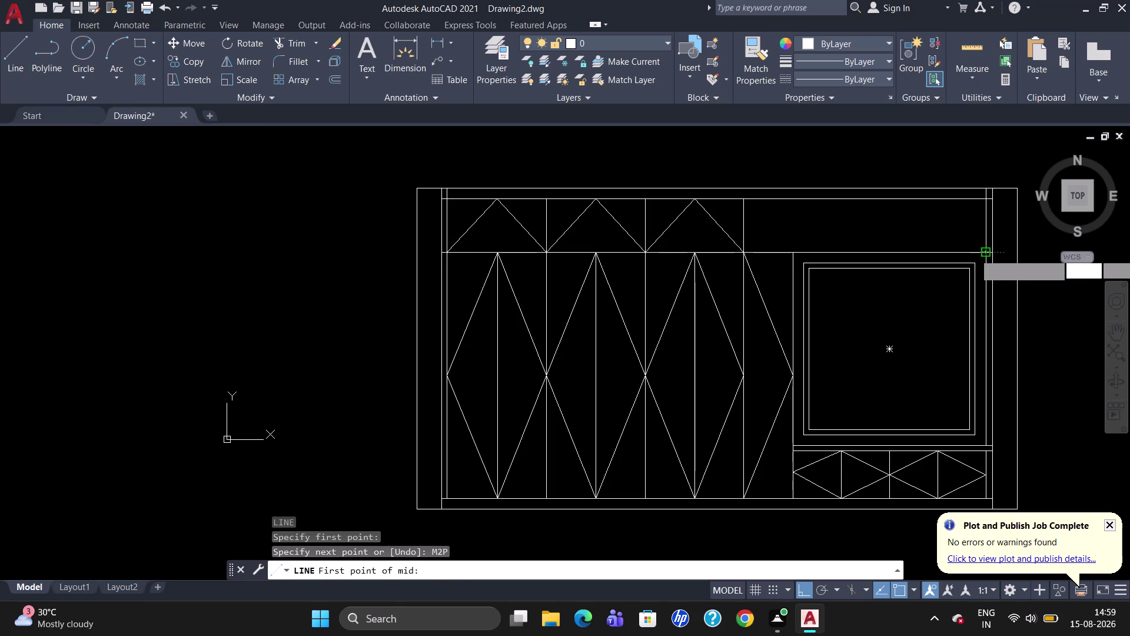
click(986, 254)
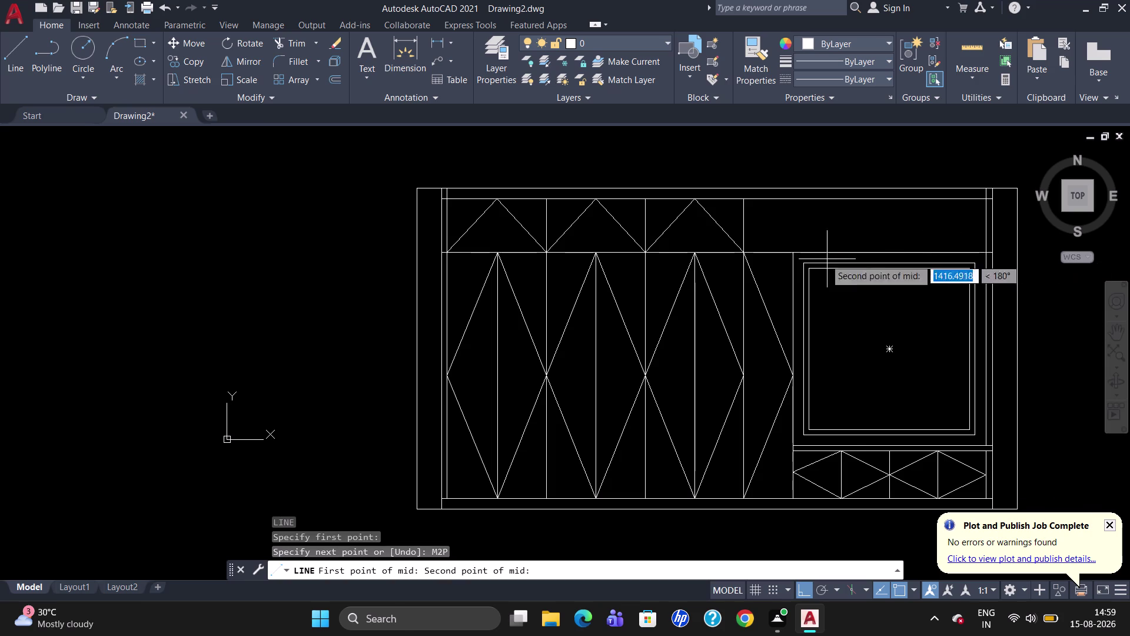
click(744, 251)
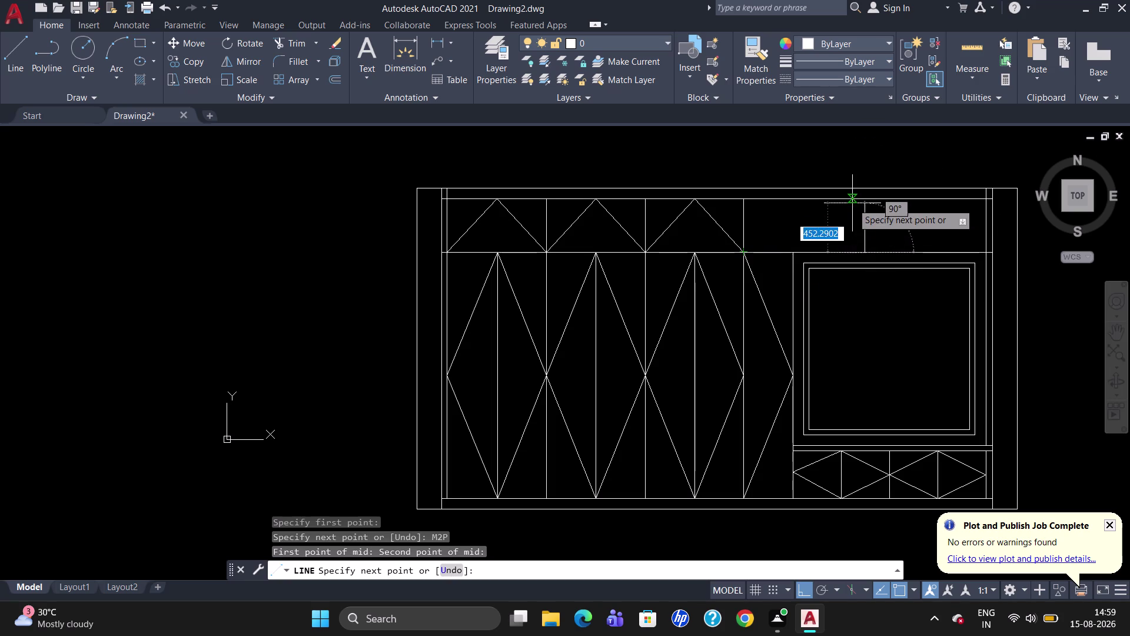
click(866, 196)
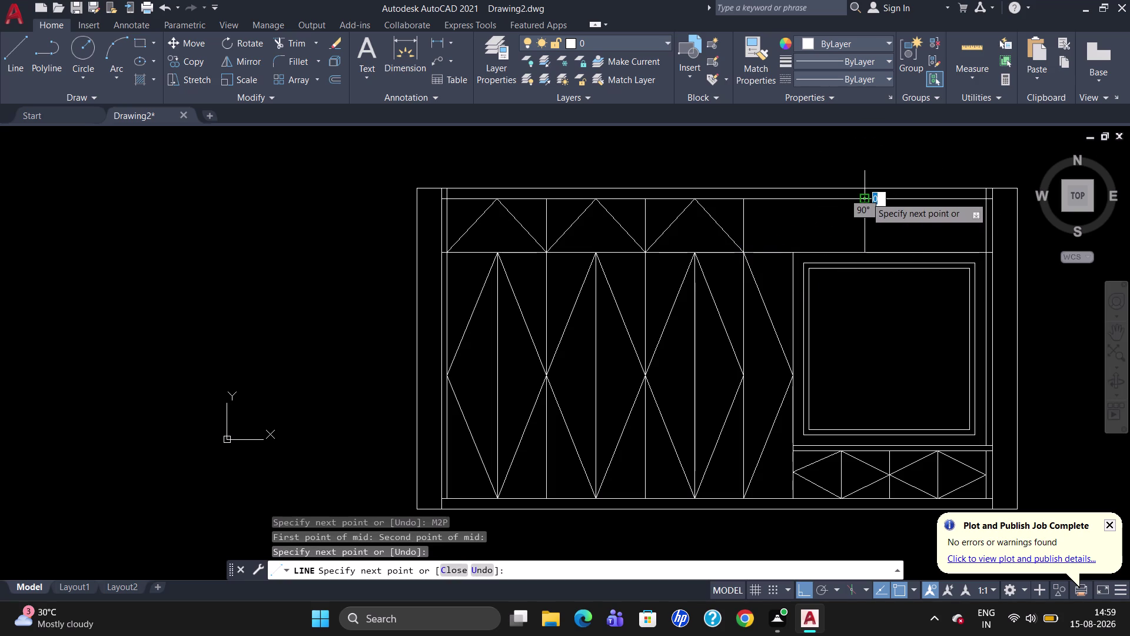
key(Escape)
key(l)
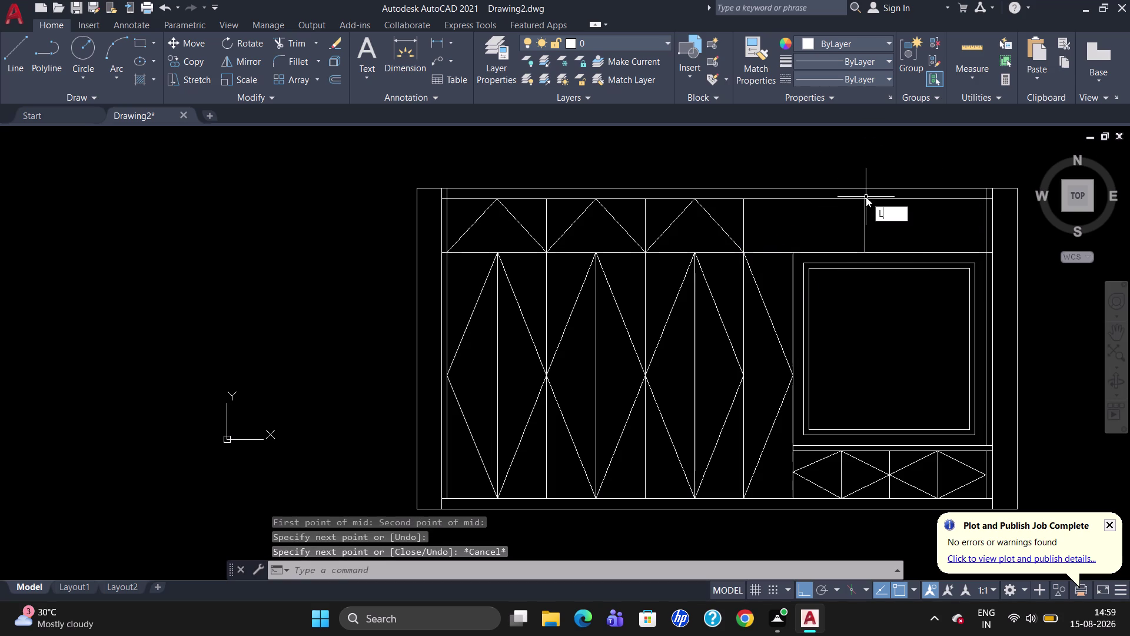
key(Return)
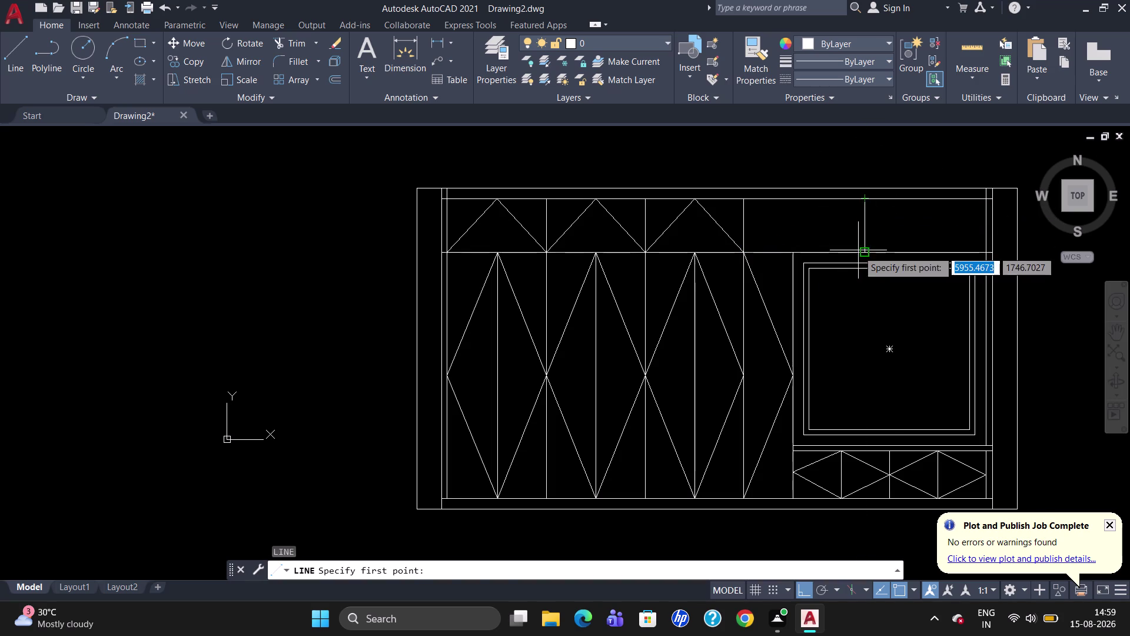
Start a line at the divider's lower end, then discard the mistaken attempt.
click(863, 250)
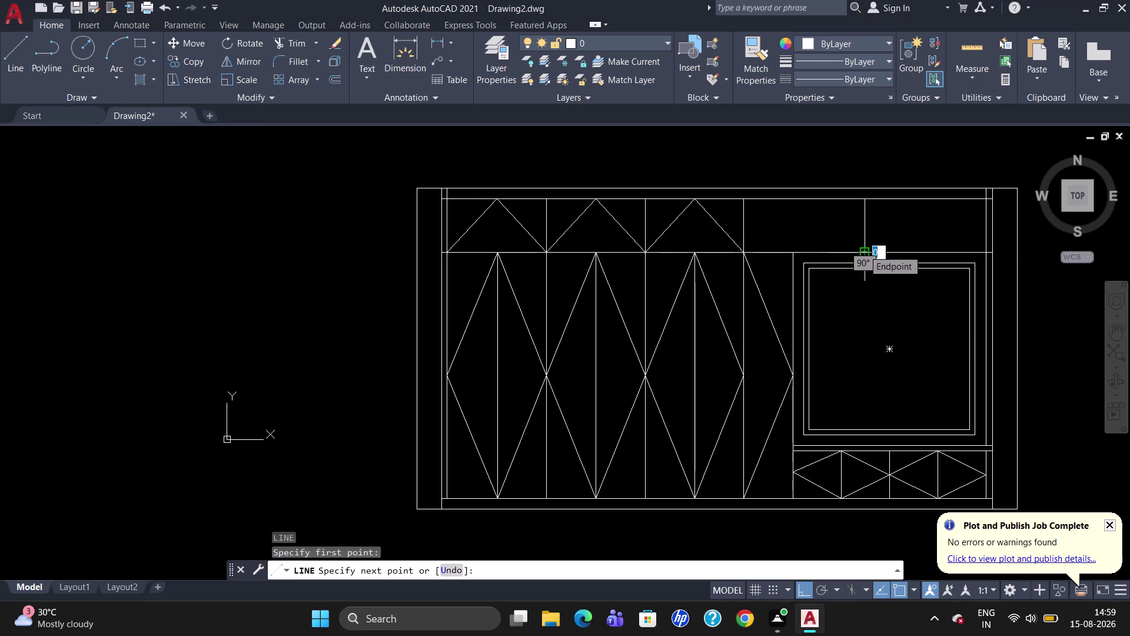
key(m)
text(2P)
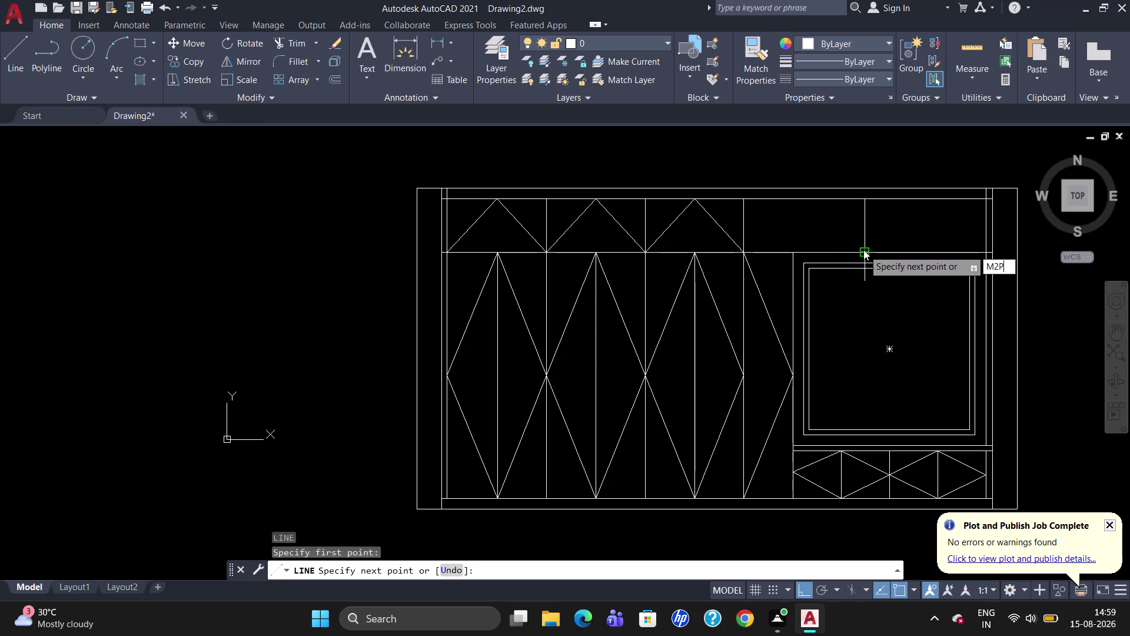
text(\)
key(Escape)
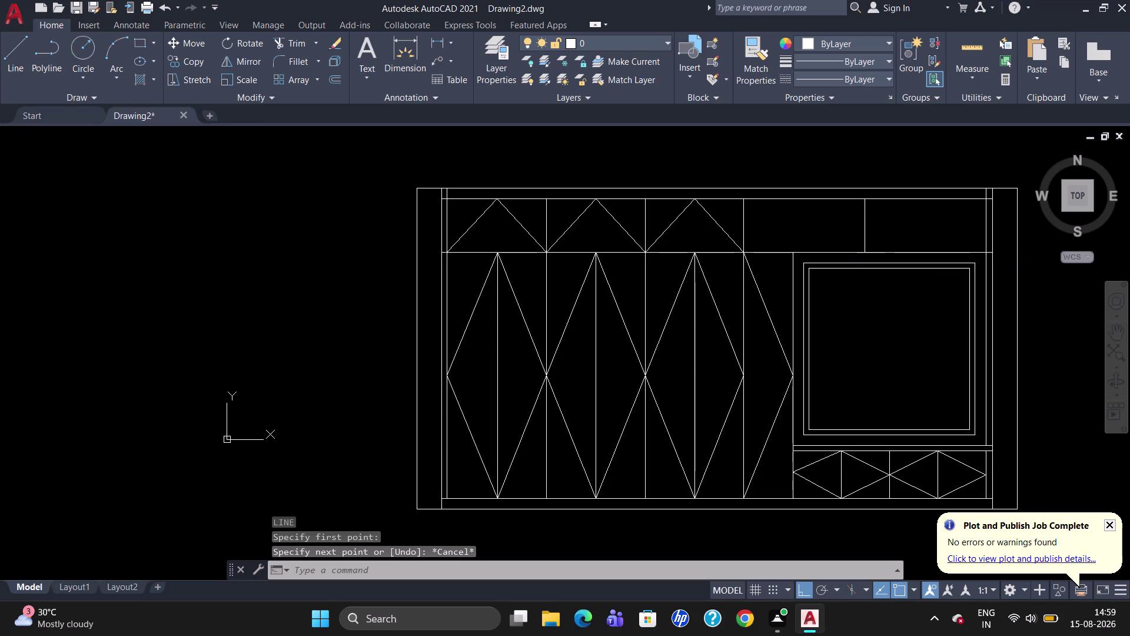
key(l)
key(Return)
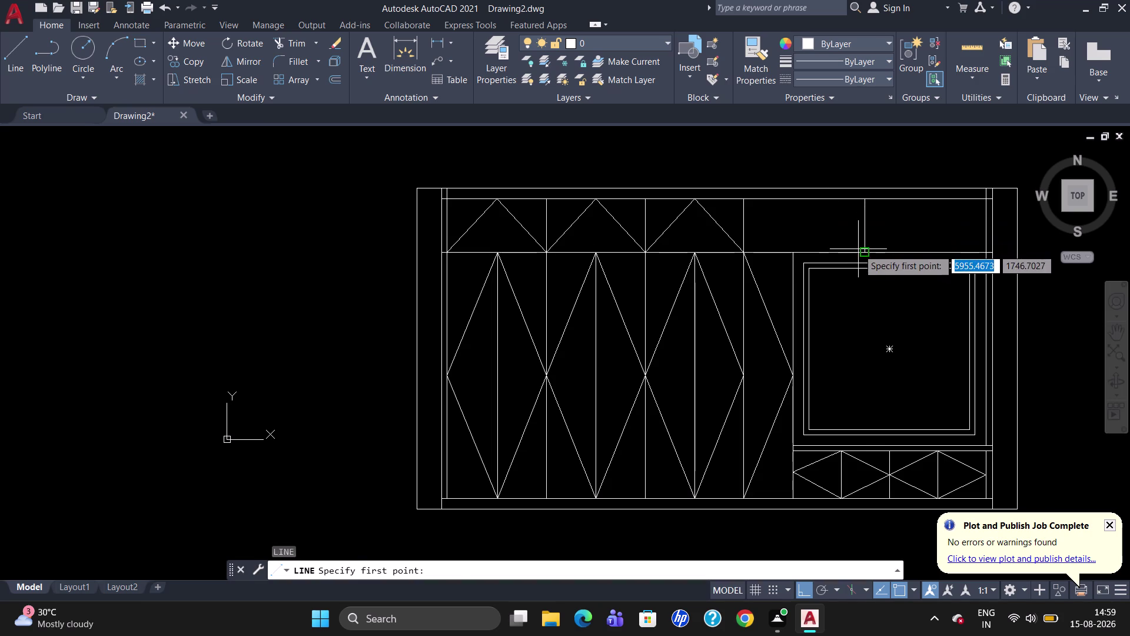
Draw the peaked triangle in the band's left half, with its apex at the top-edge midpoint.
click(858, 249)
text(M)
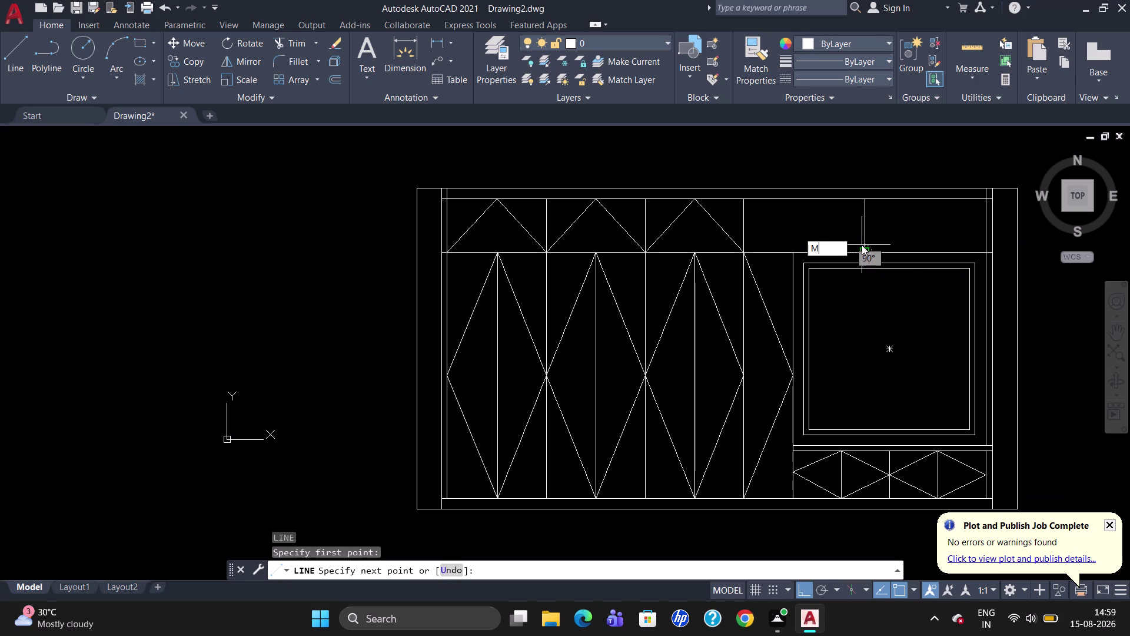
text(2P)
key(Return)
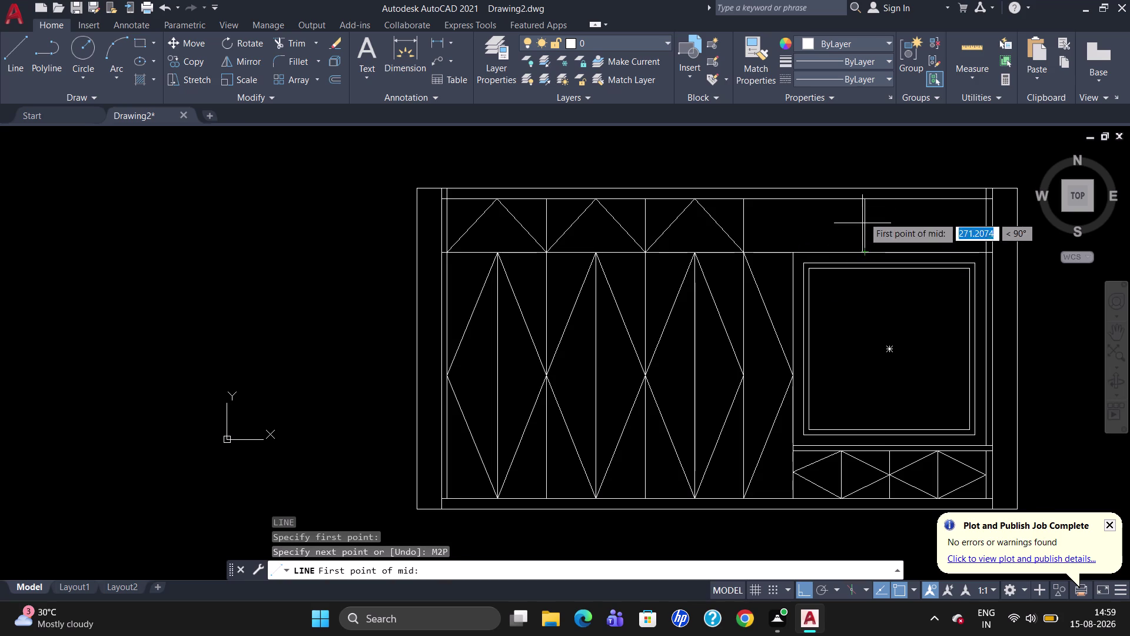
click(869, 201)
click(741, 197)
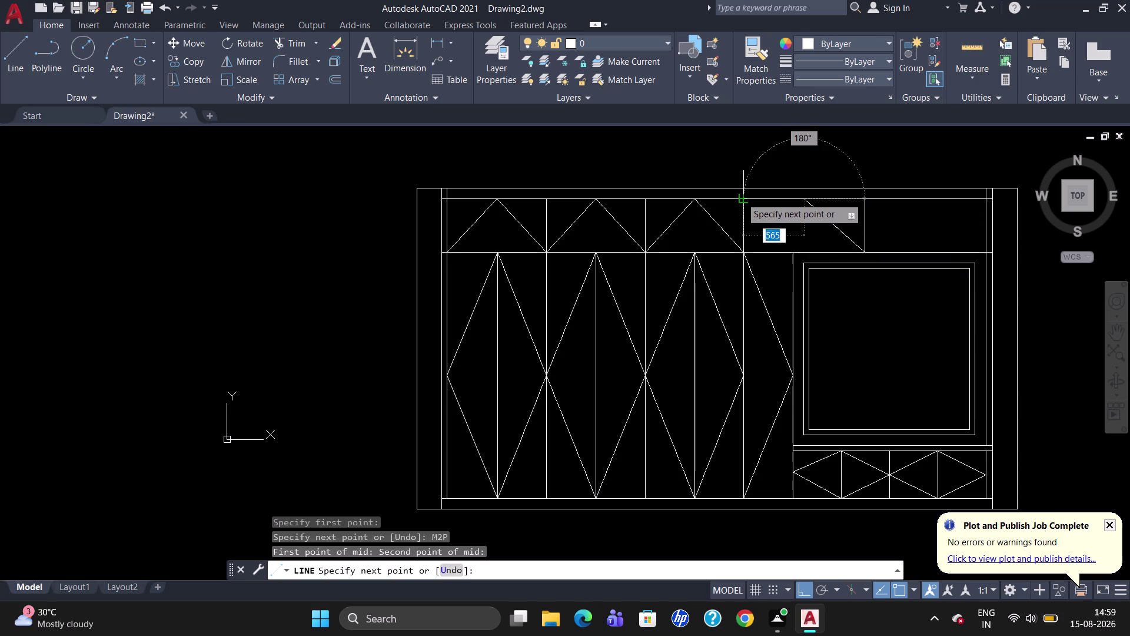
click(739, 252)
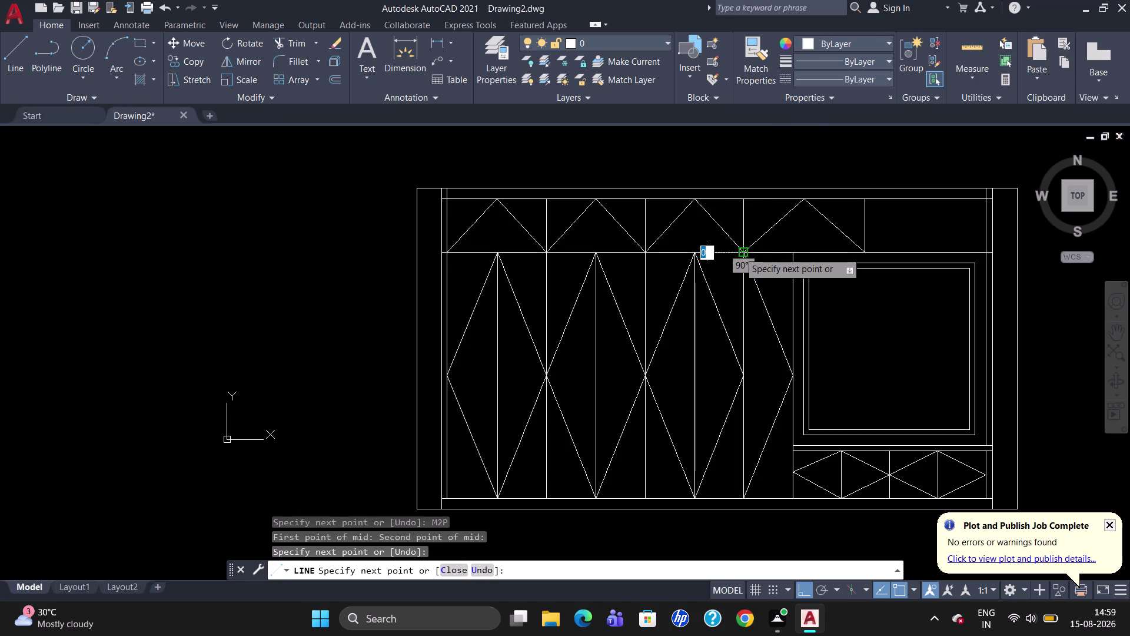
key(Escape)
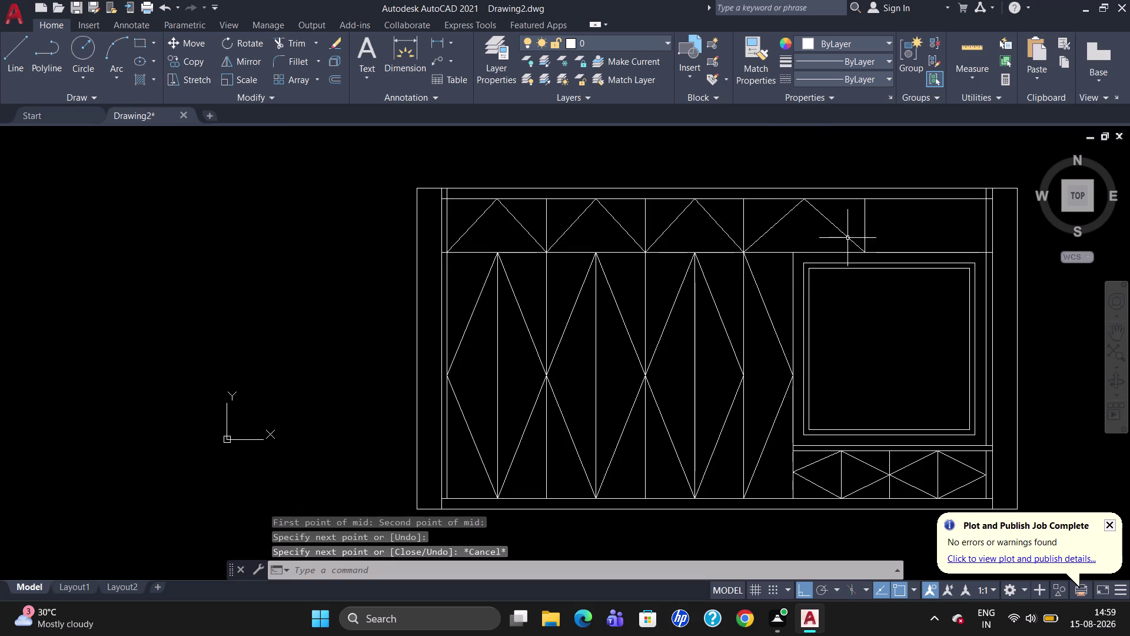
Draw the matching peaked triangle in the band's right half.
key(l)
key(Return)
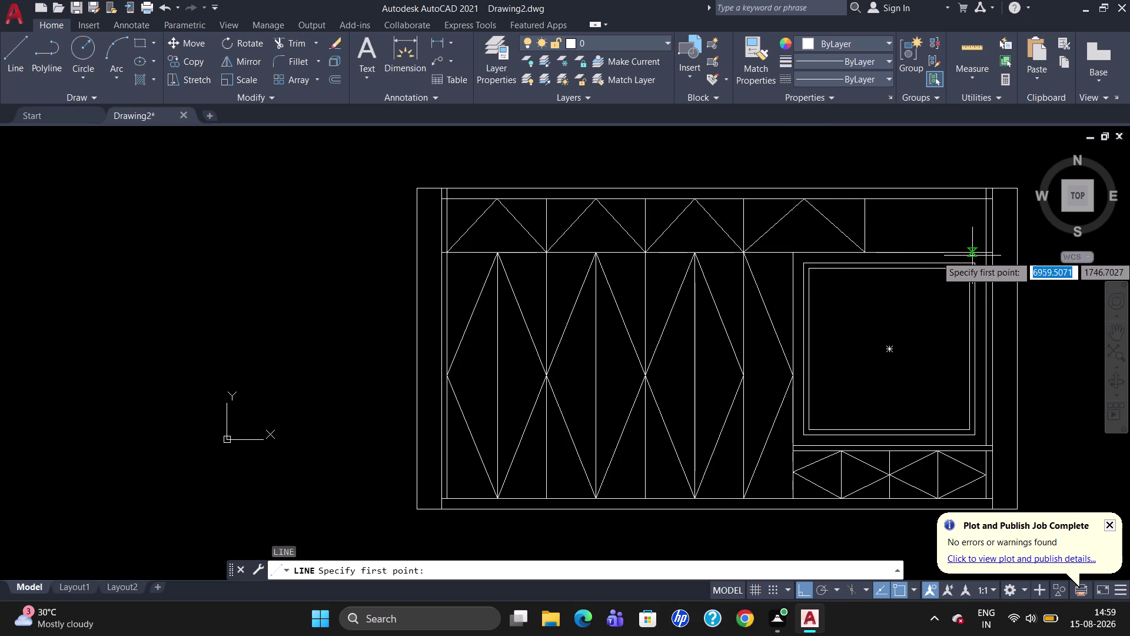
click(984, 254)
text(M)
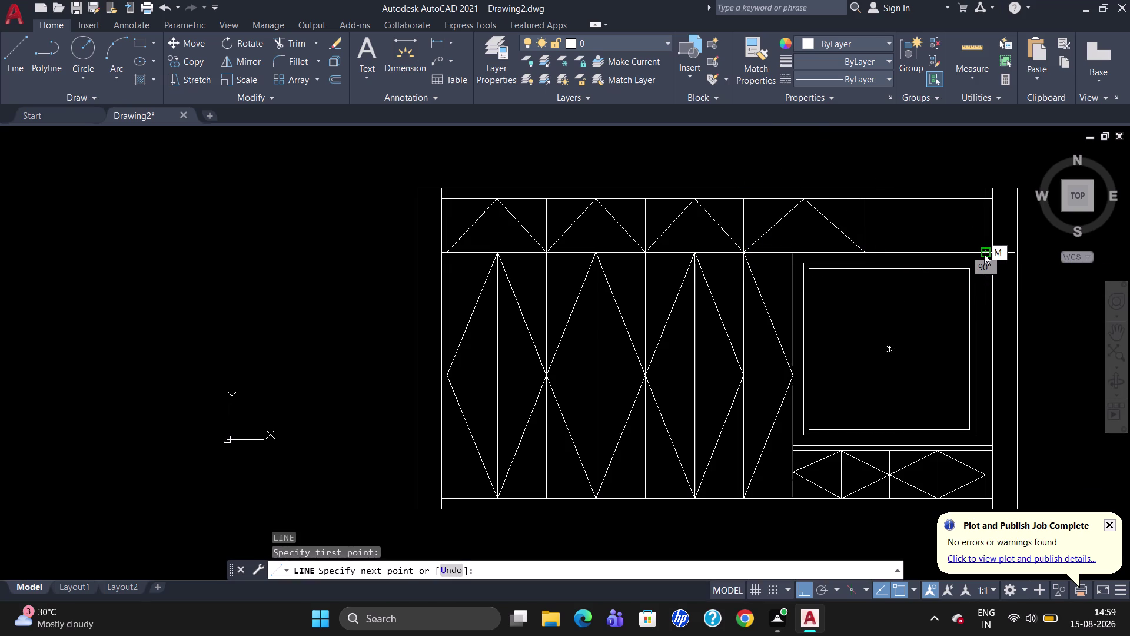
text(2P)
key(Return)
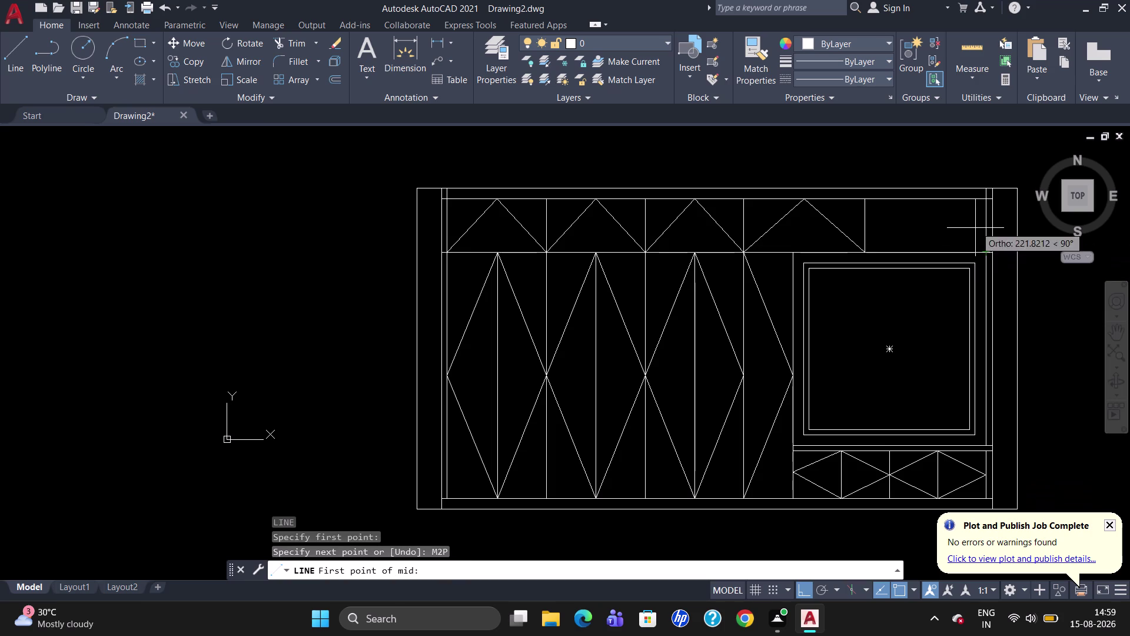
click(989, 203)
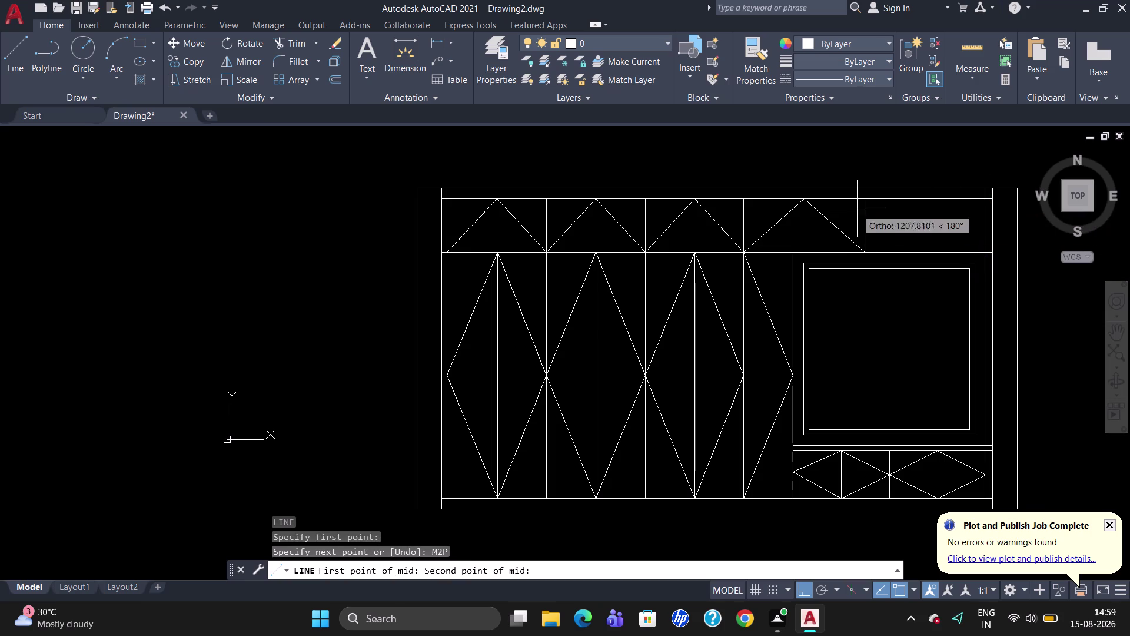
click(863, 201)
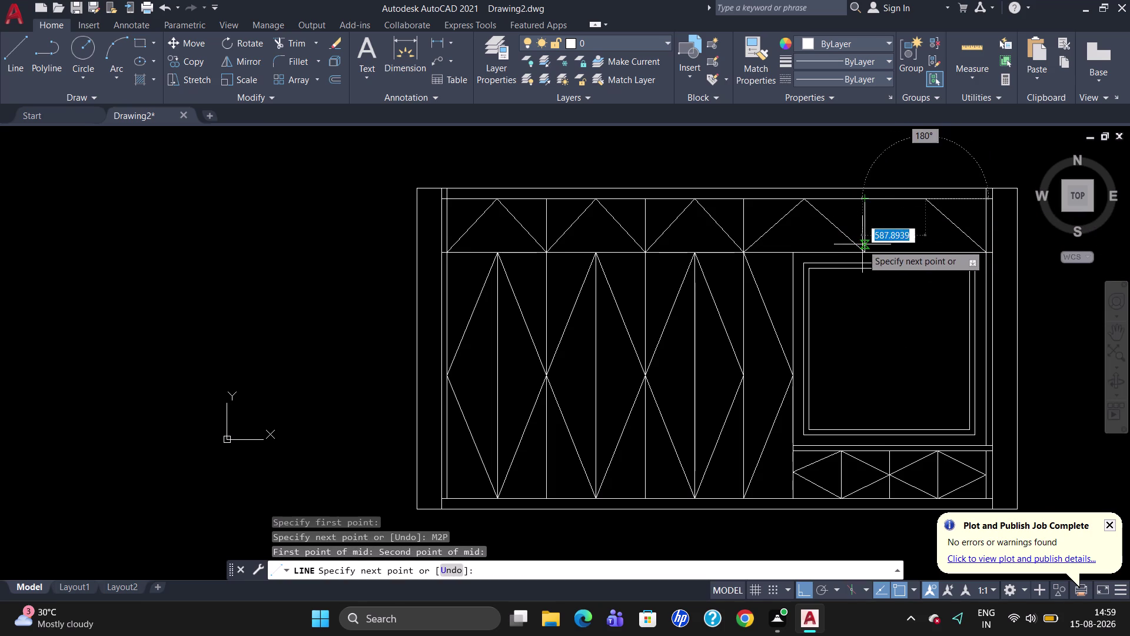
click(862, 248)
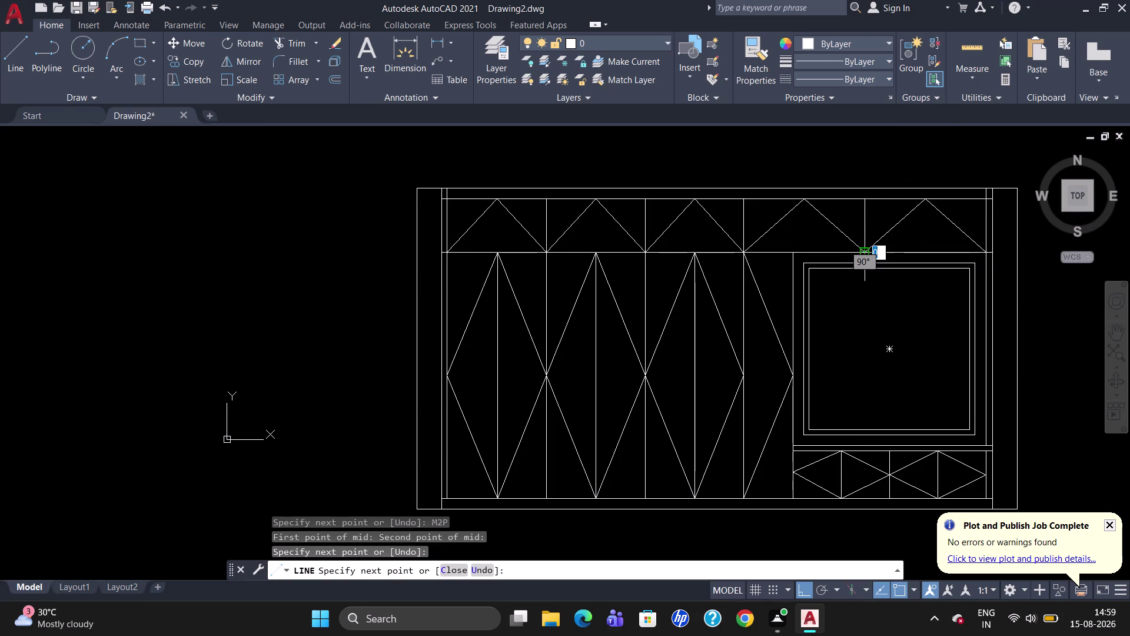
key(Escape)
scroll(down, 3)
scroll(up, 3)
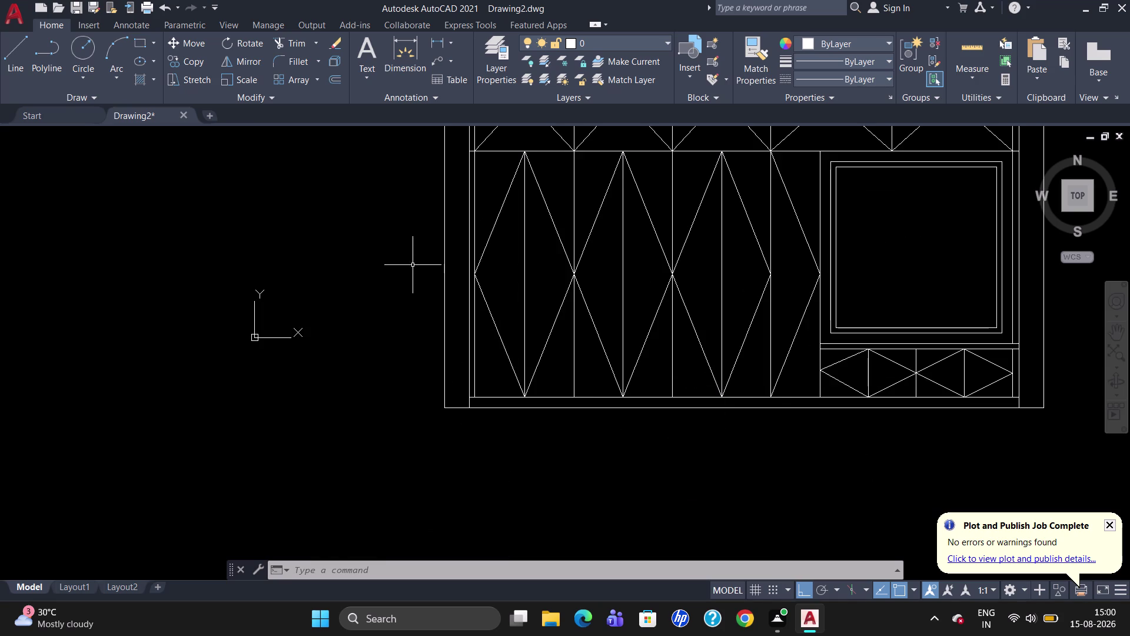
Fill both outer side posts with diagonal hatching at scale 10.
click(145, 86)
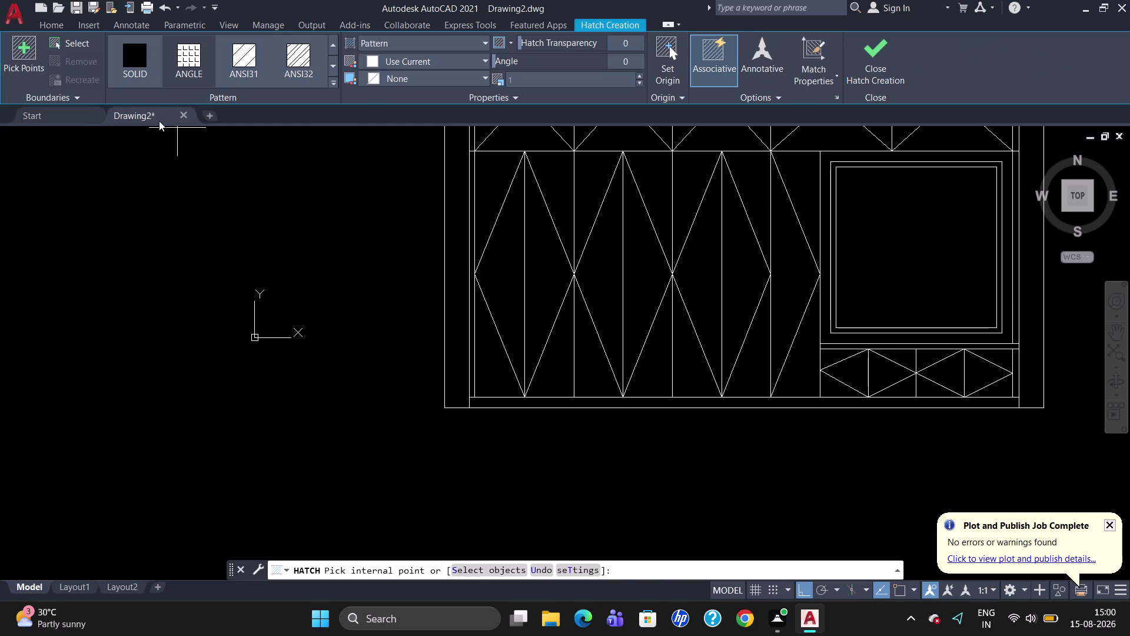
click(290, 70)
click(523, 80)
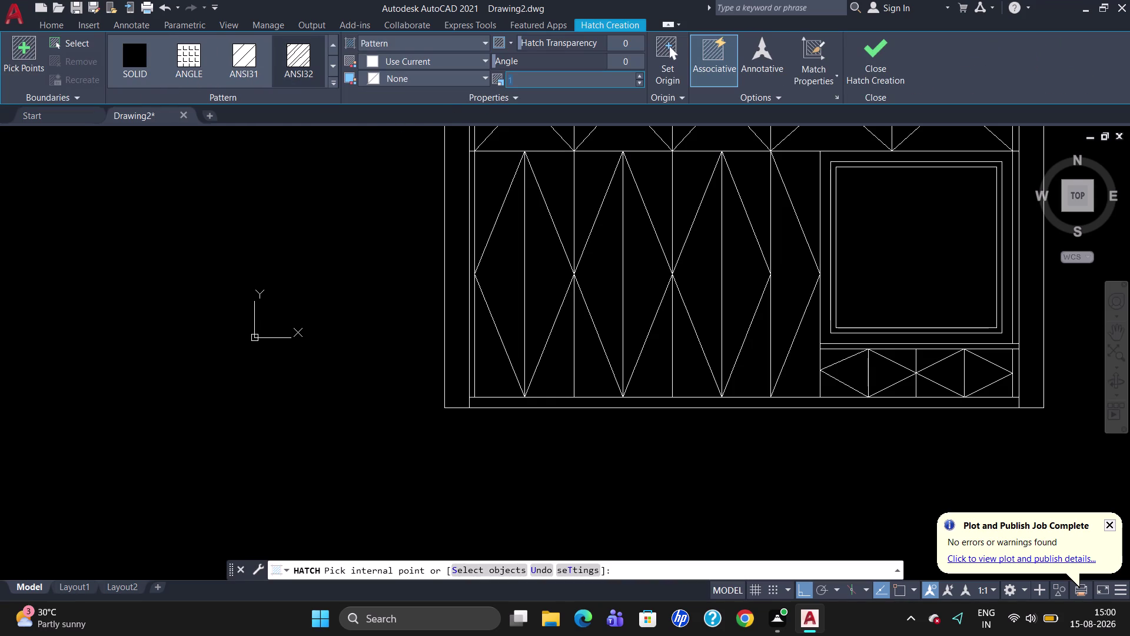
key(BackSpace)
text(10)
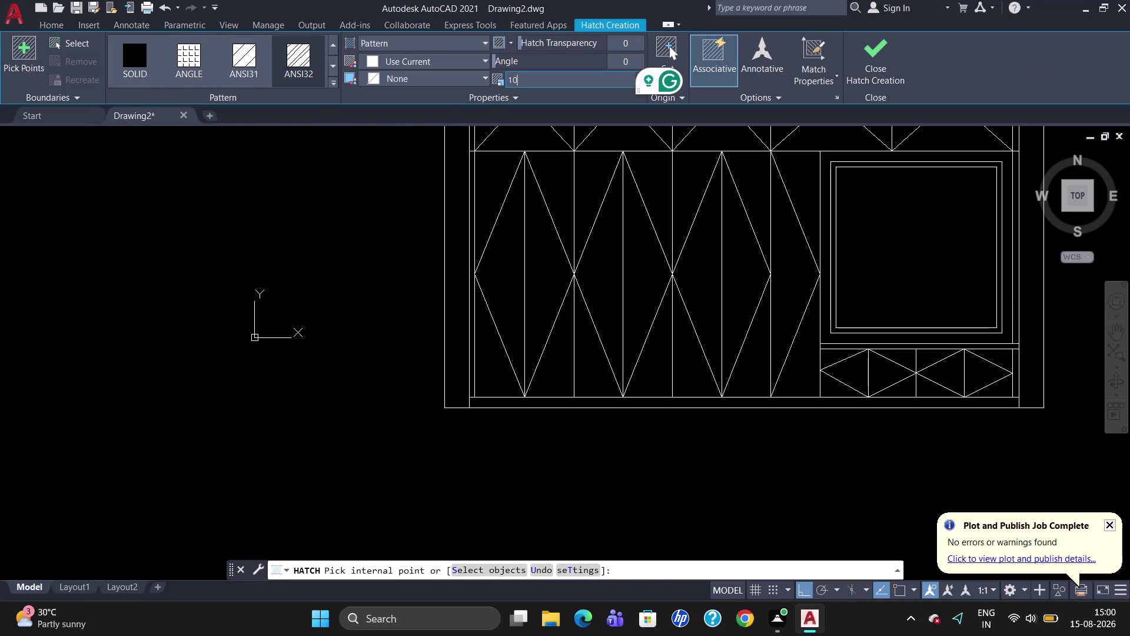
key(Return)
click(452, 223)
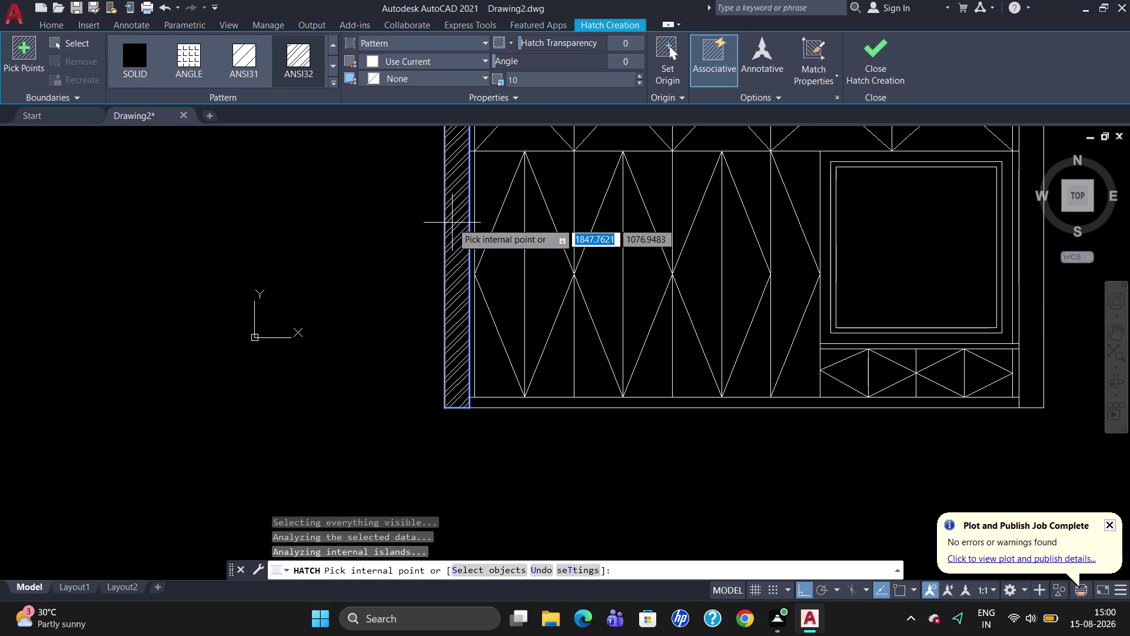
click(1034, 284)
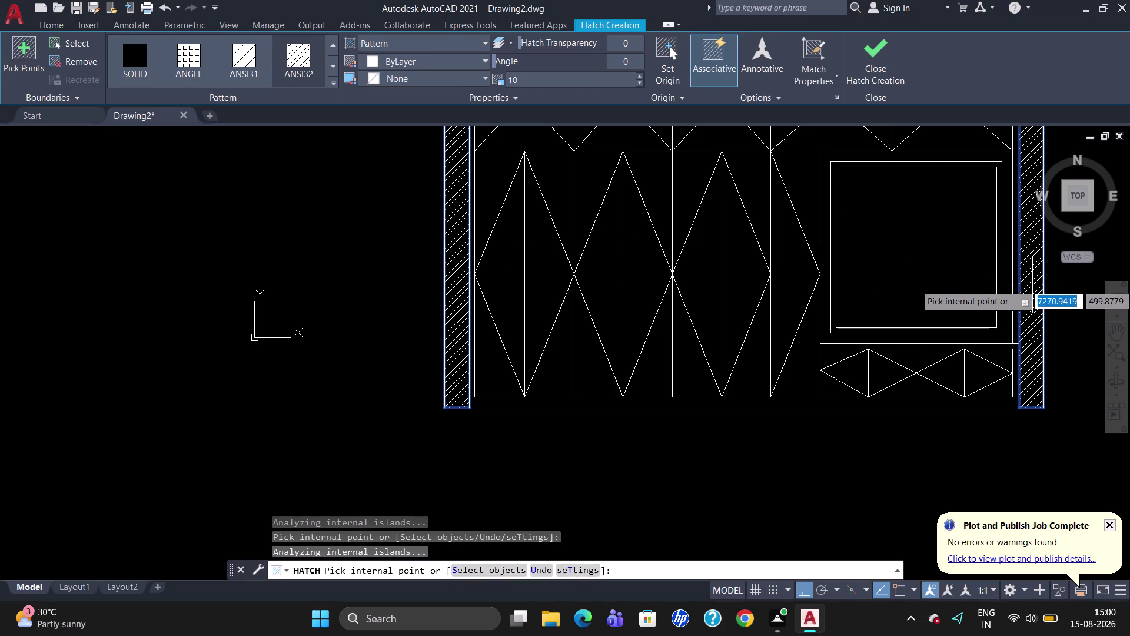
key(Escape)
Cancel the leftover hatch command and begin a multiline text entry.
scroll(down, 3)
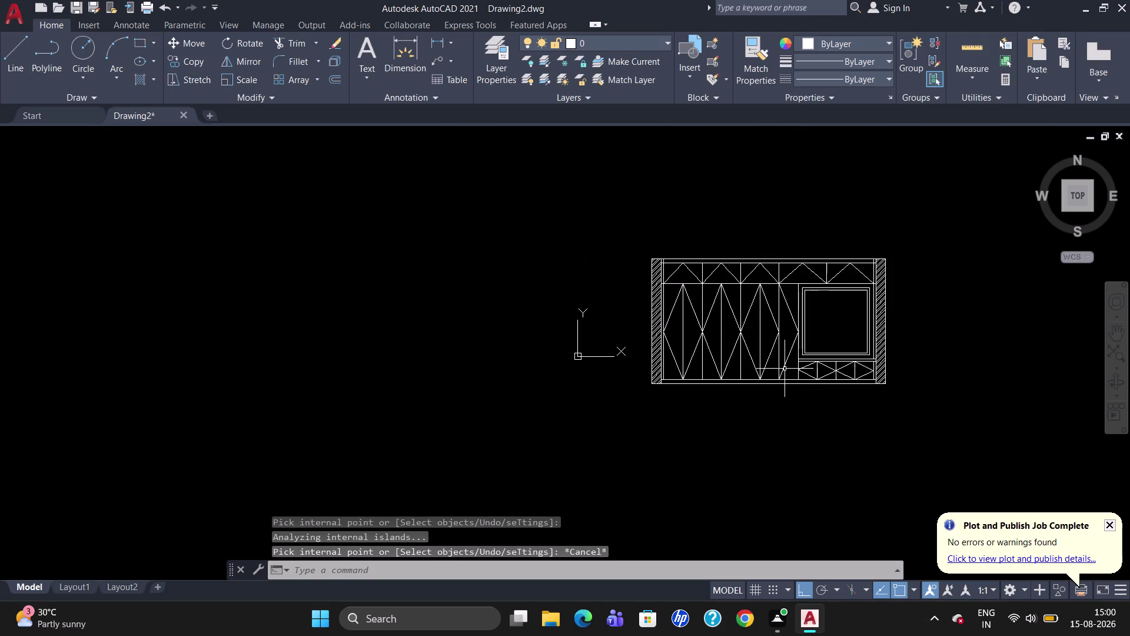
scroll(up, 3)
scroll(down, 3)
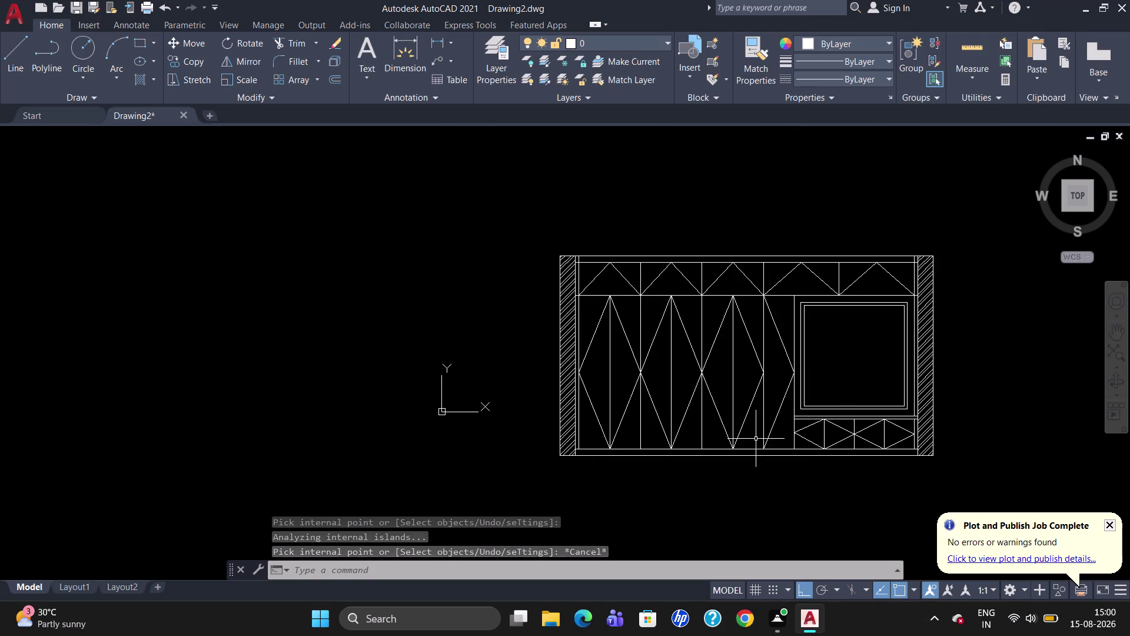
key(t)
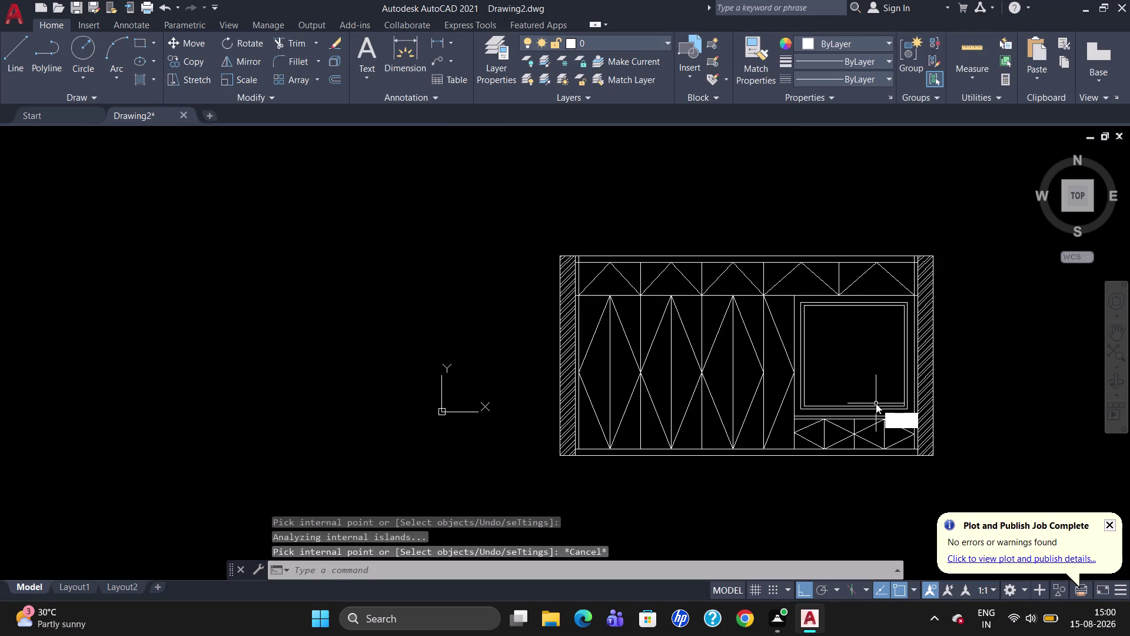
key(Return)
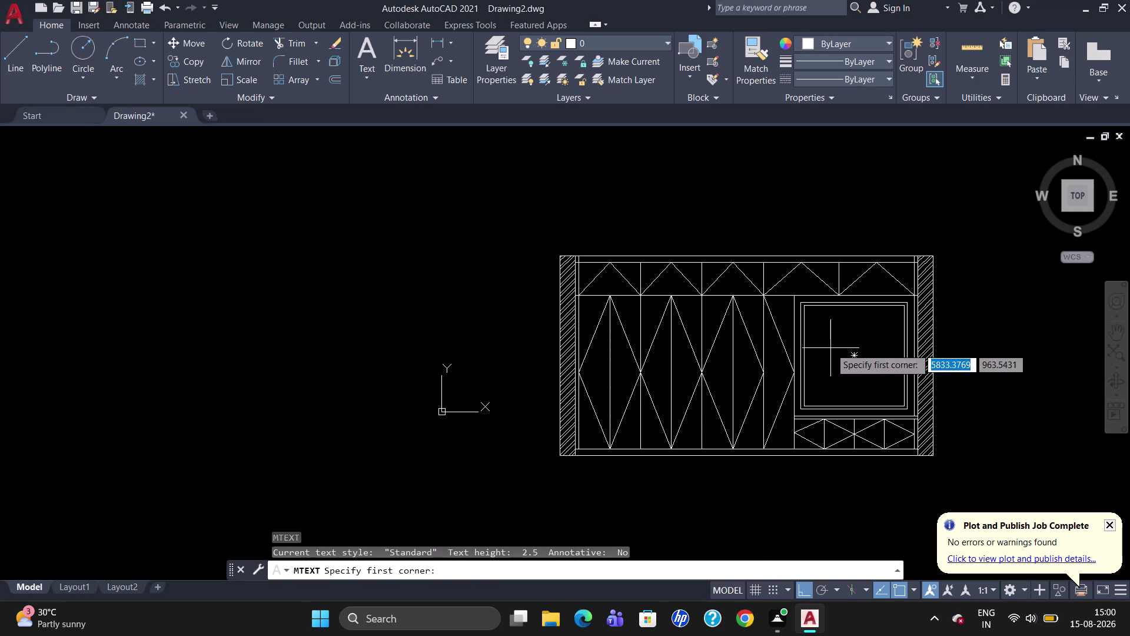
Place a magenta 'WINDOW' MText label, height 10, inside the window.
click(830, 347)
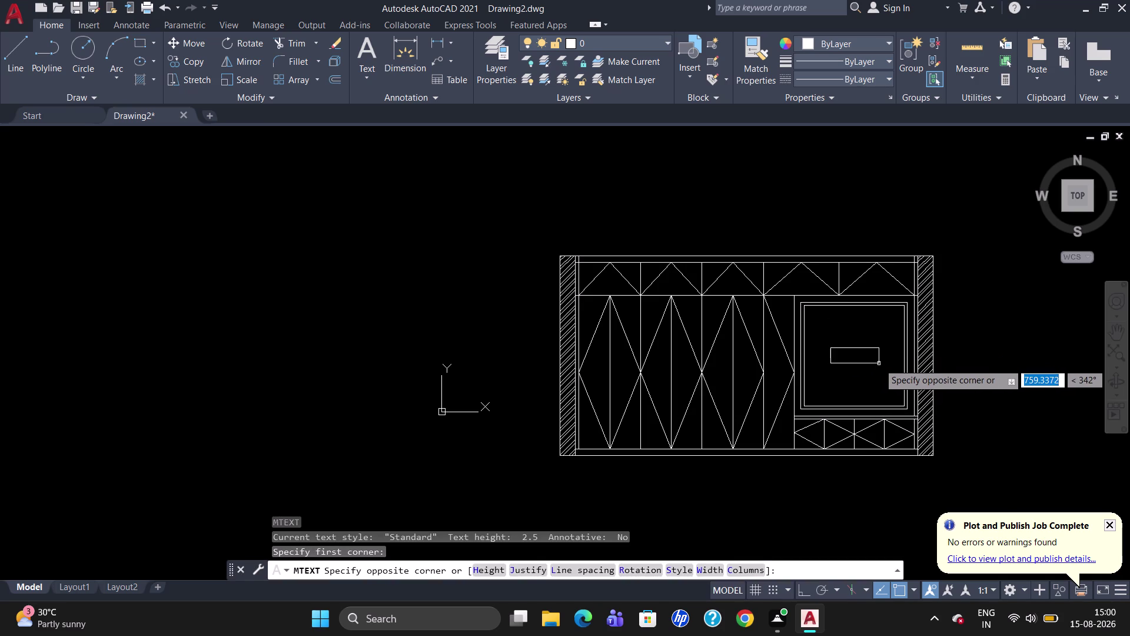
click(879, 363)
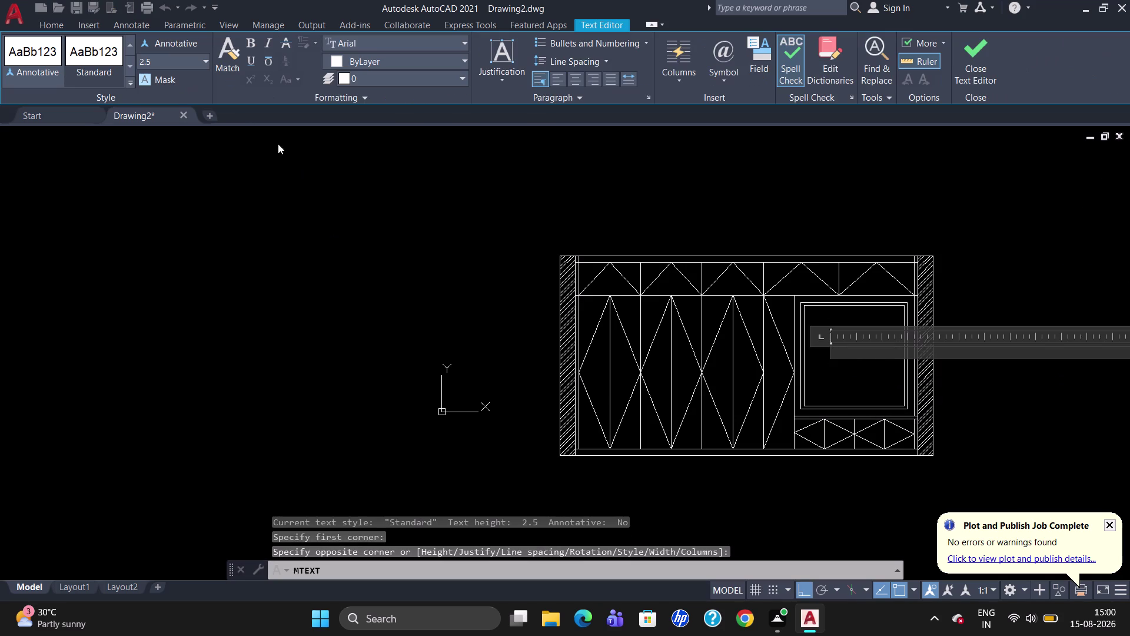
click(173, 60)
key(BackSpace)
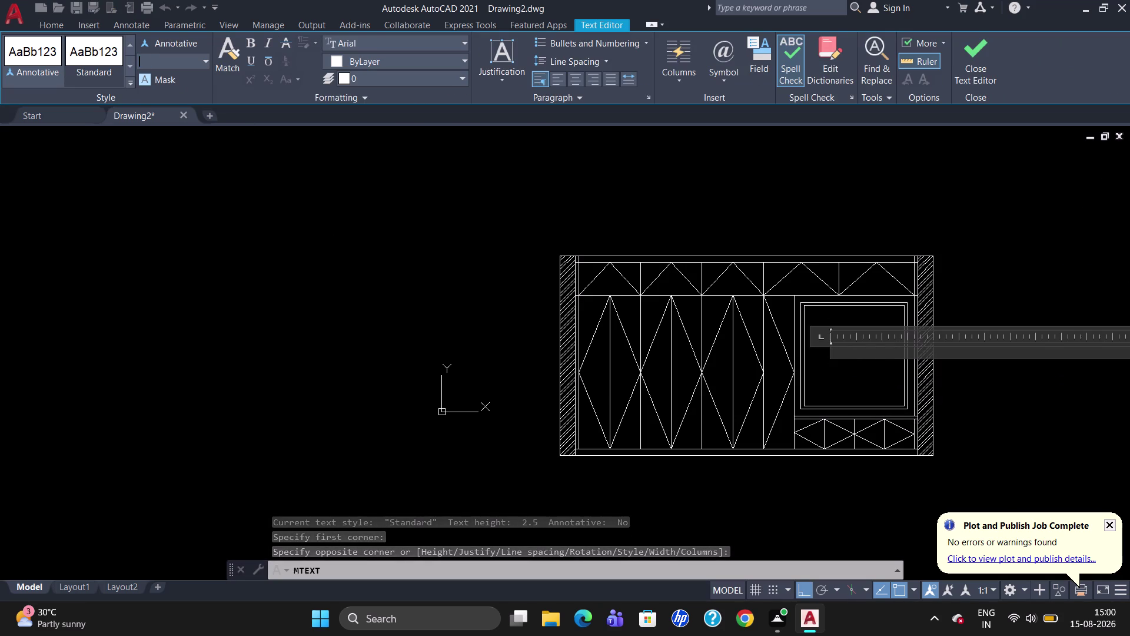
key(1)
key(0)
key(Return)
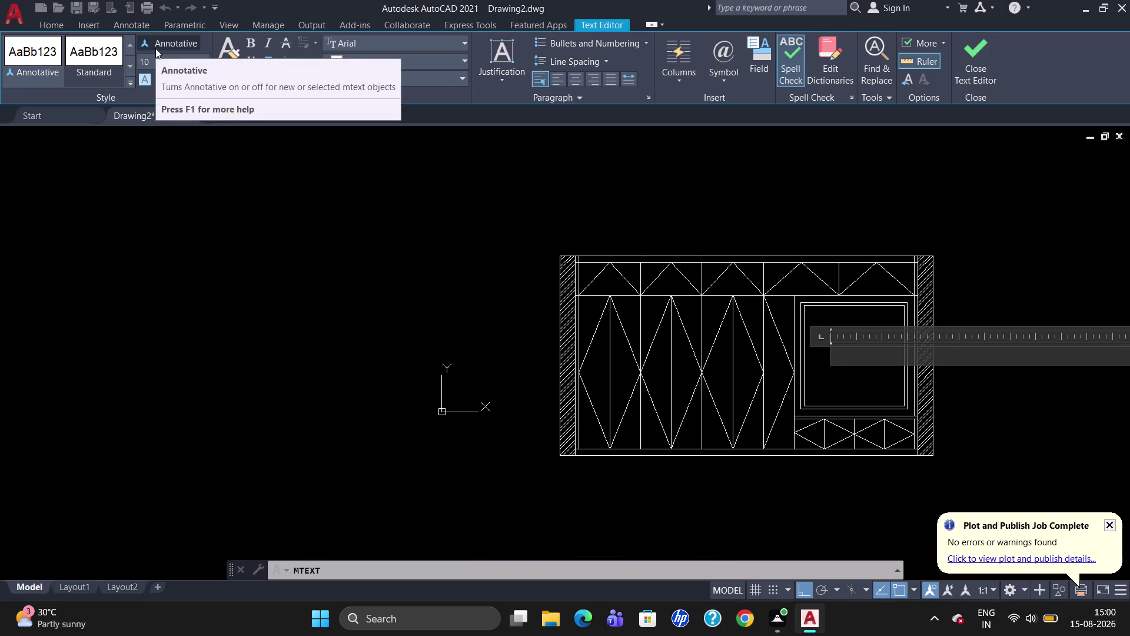
click(359, 59)
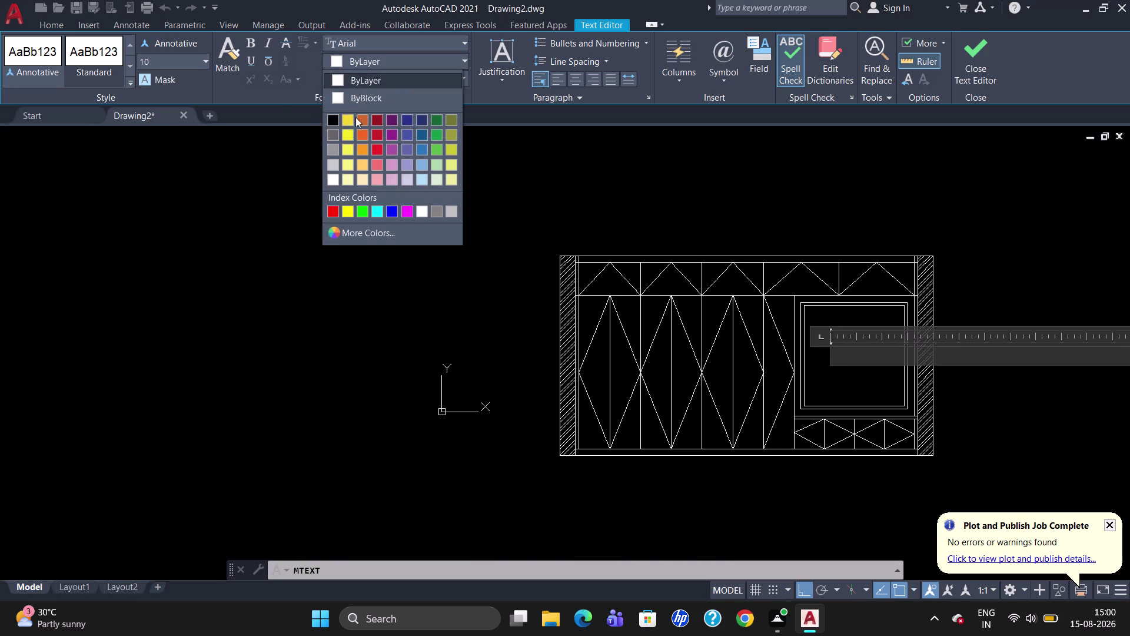
click(404, 211)
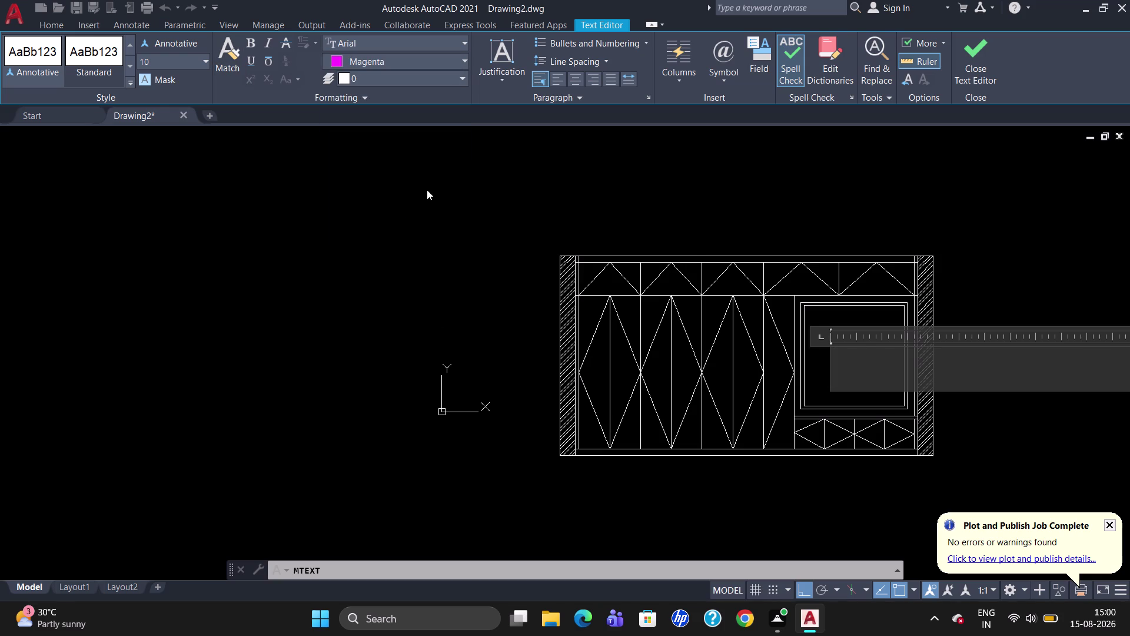
text(WINDO)
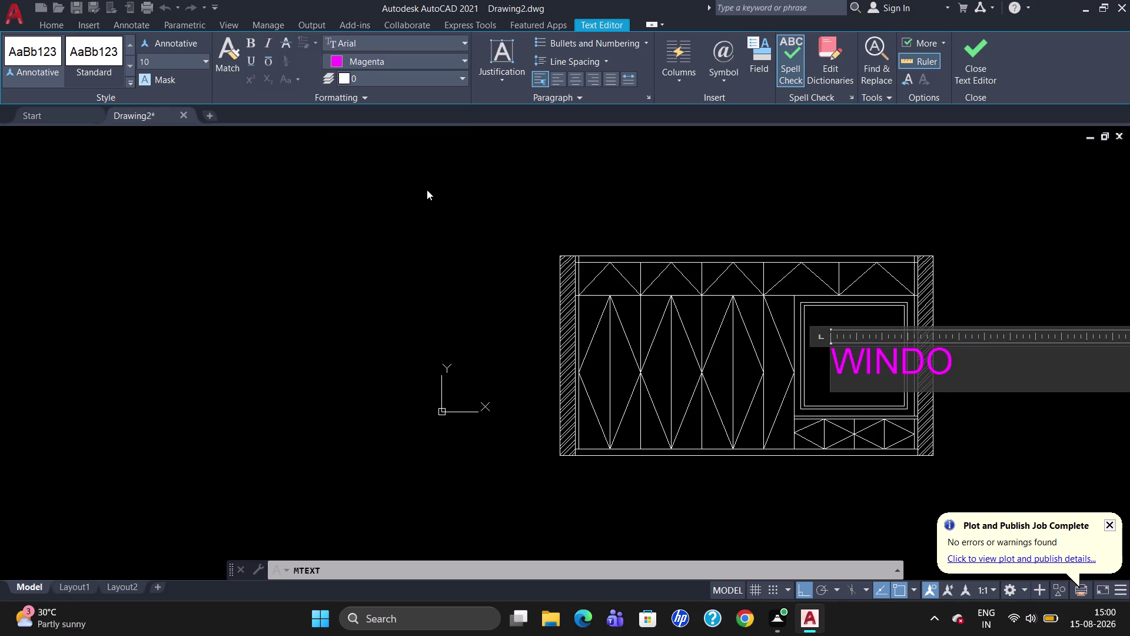
text(W)
key(Escape)
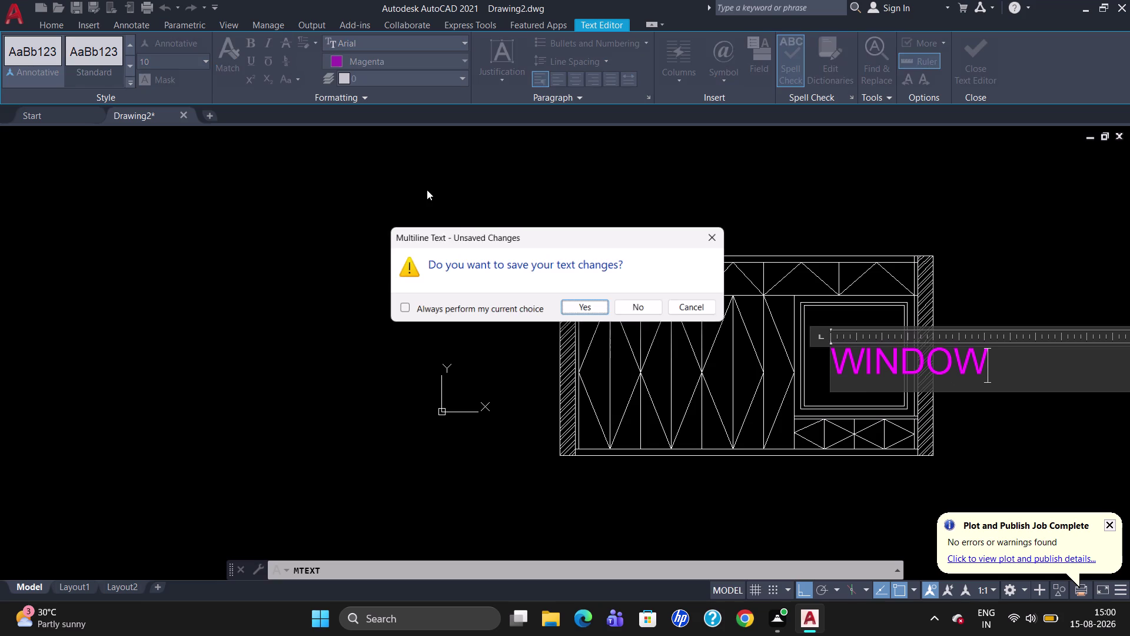
click(600, 303)
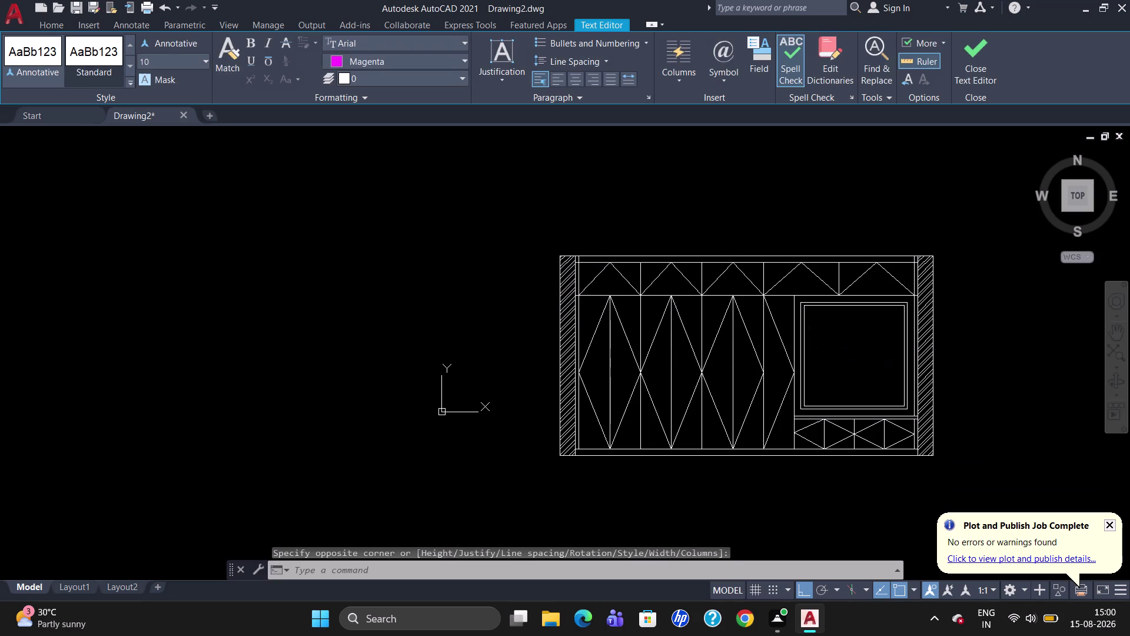
Increase the WINDOW label's text height to 40.
click(833, 348)
double_click(830, 345)
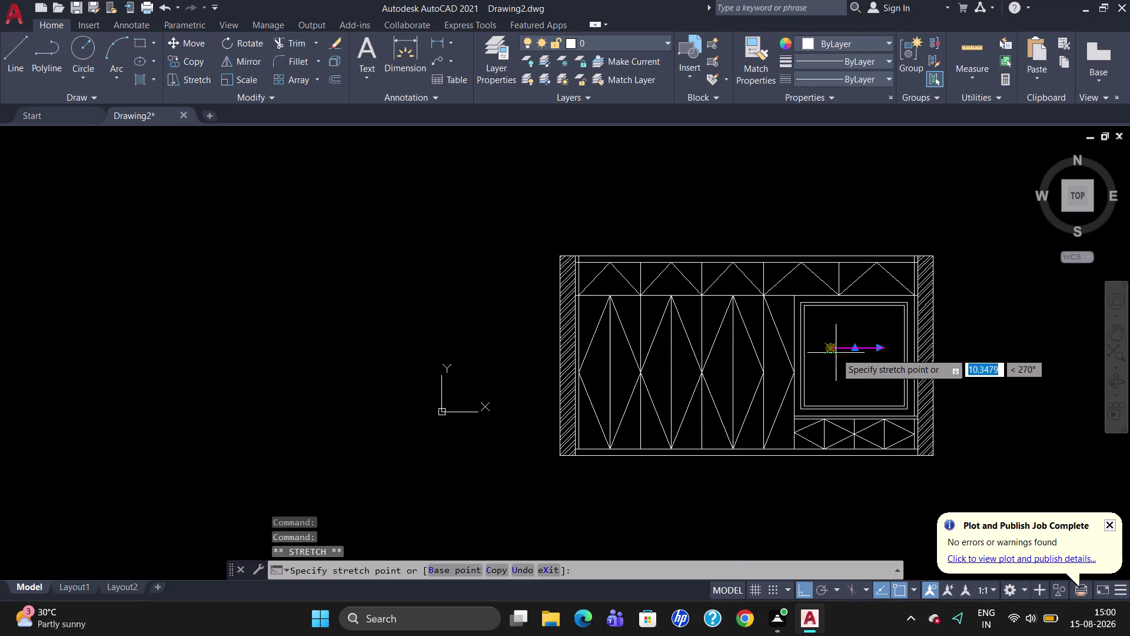
double_click(836, 352)
double_click(842, 349)
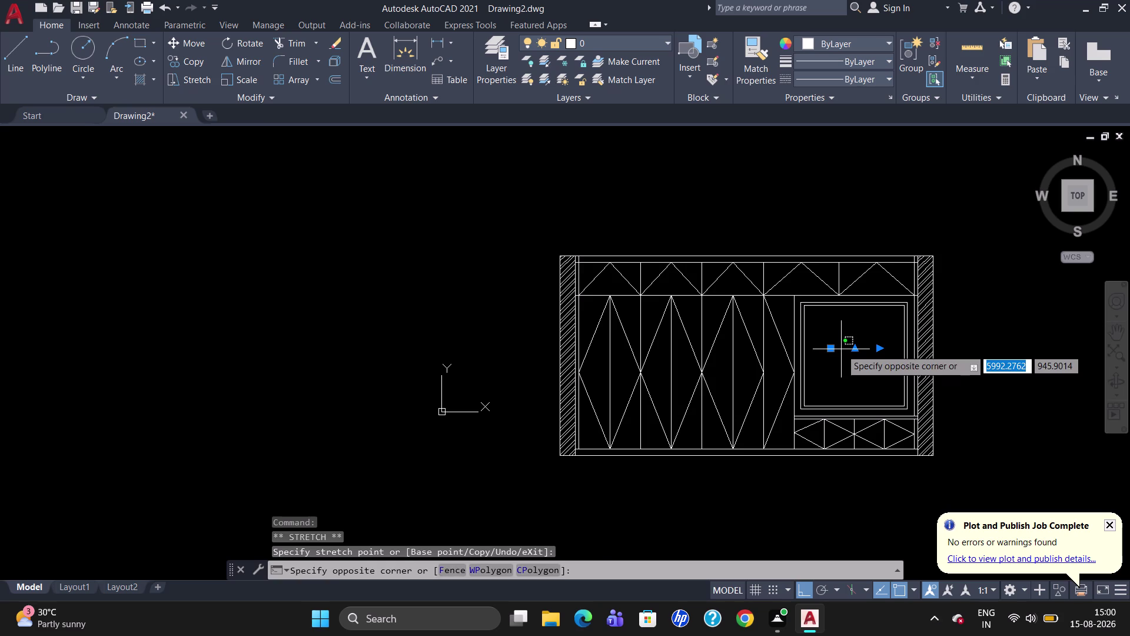
double_click(842, 349)
double_click(849, 351)
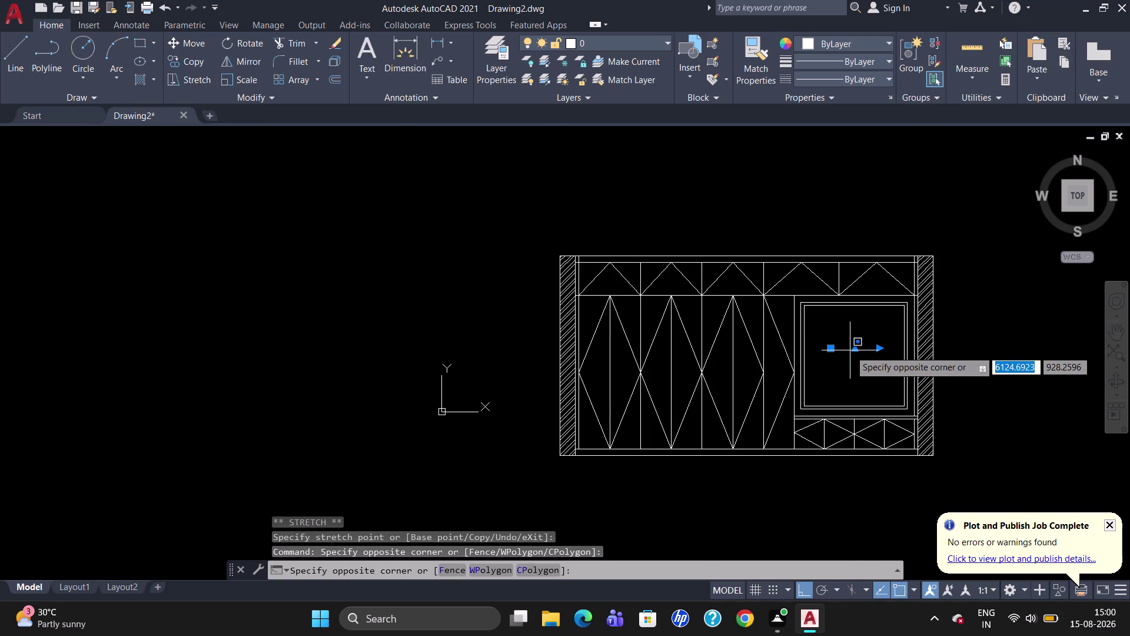
scroll(up, 3)
double_click(846, 347)
double_click(811, 345)
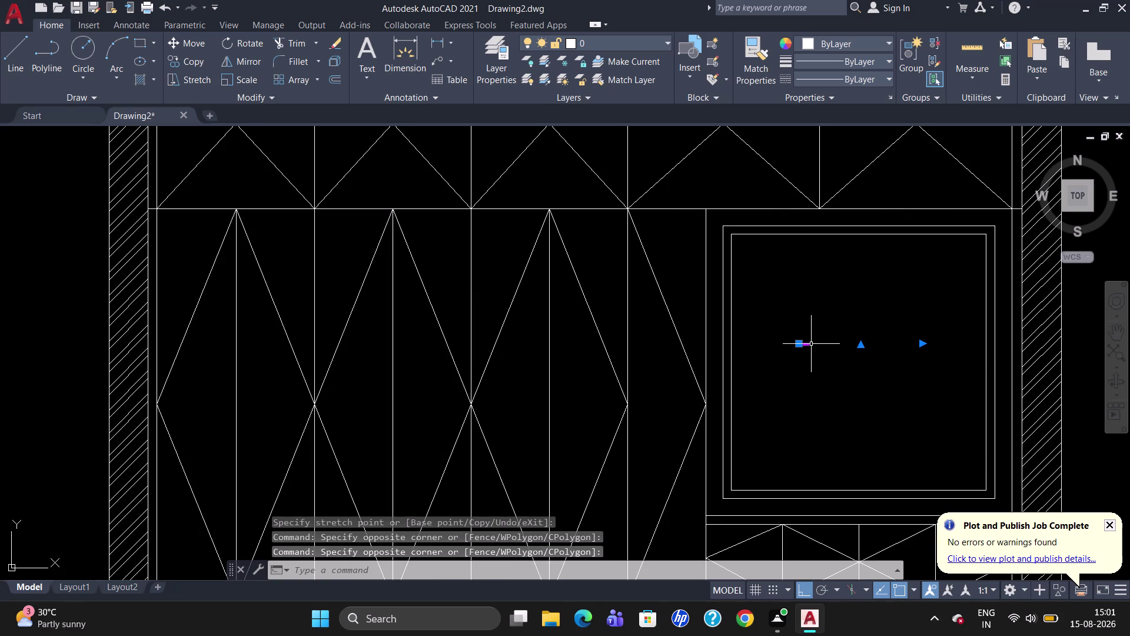
drag(854, 350, 843, 351)
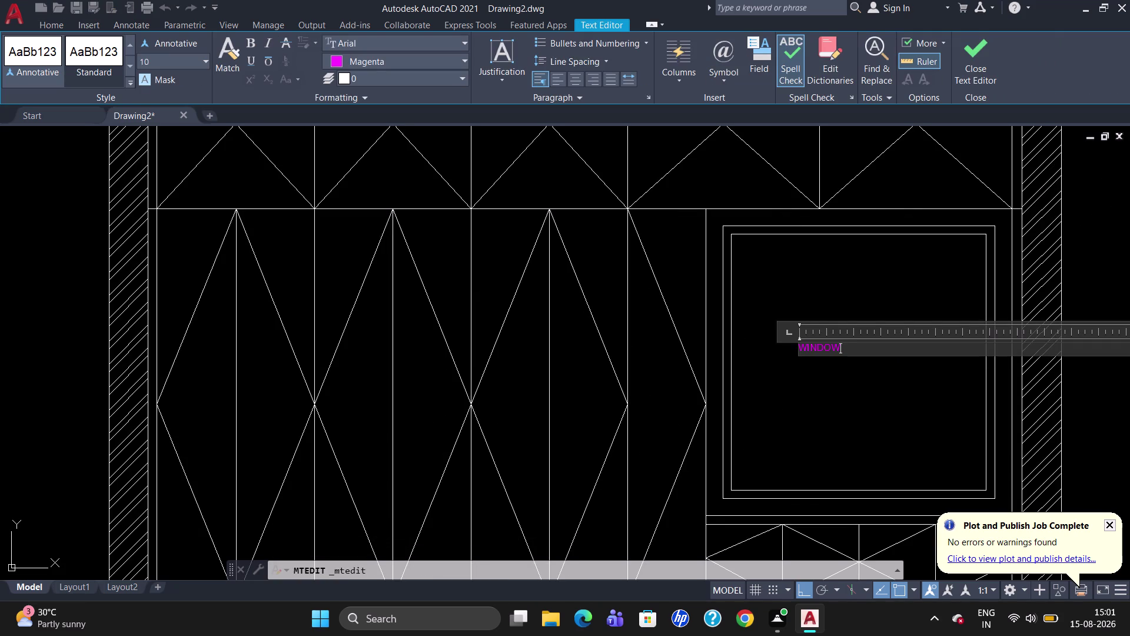
drag(843, 350, 787, 349)
click(173, 62)
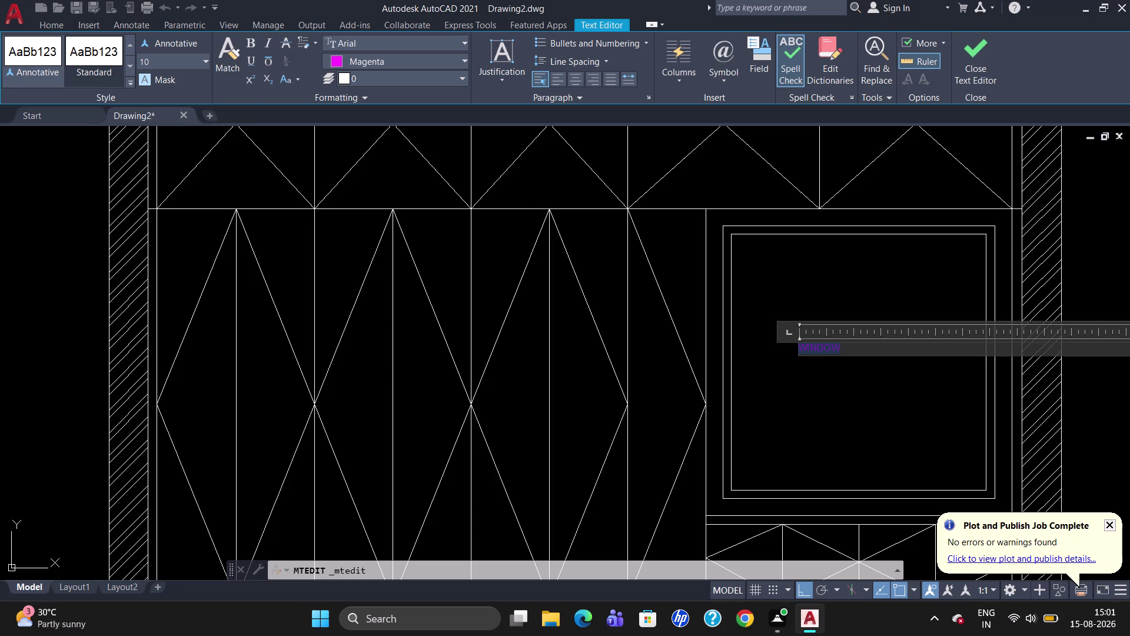
key(BackSpace)
text(40)
key(Return)
key(Escape)
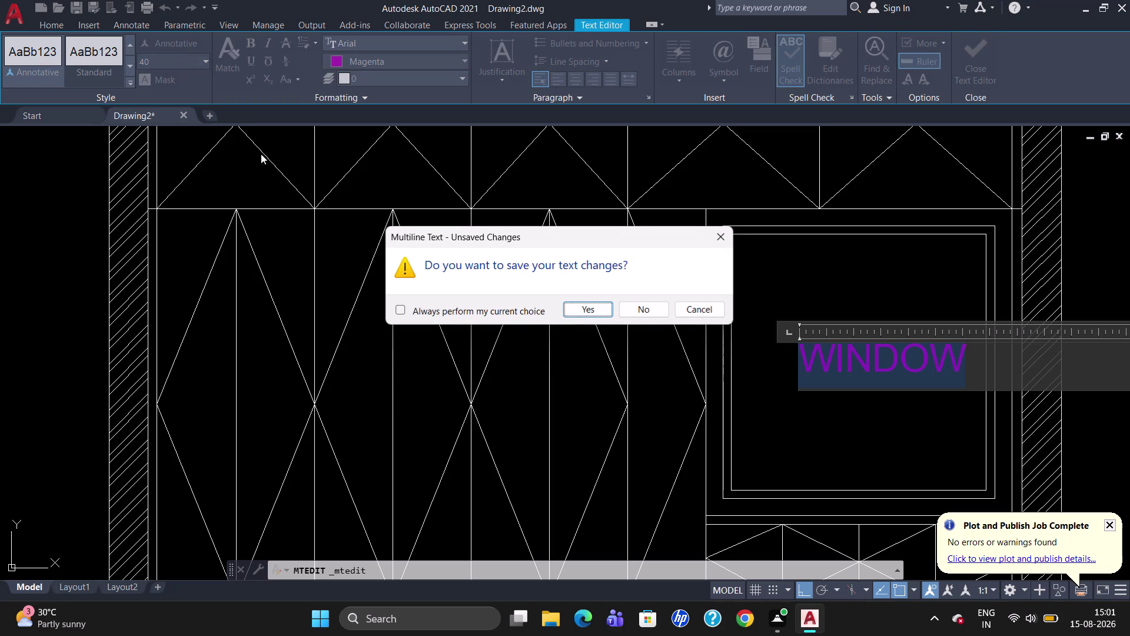
click(586, 309)
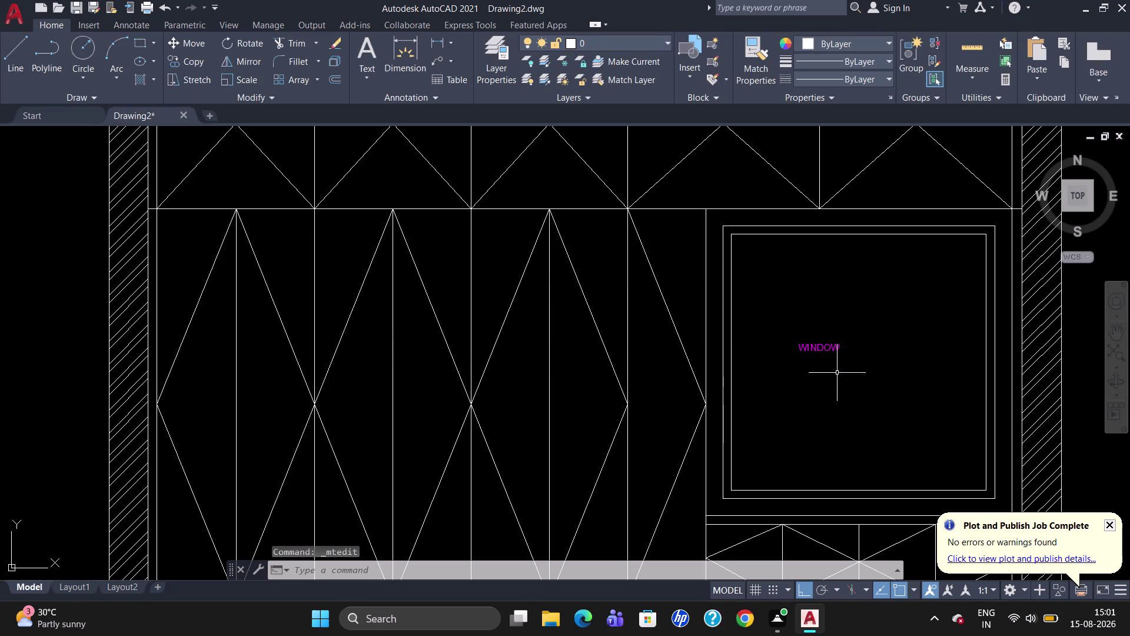
Grip-move the WINDOW label rightward into its final spot in the window frame.
click(808, 351)
drag(800, 344, 827, 350)
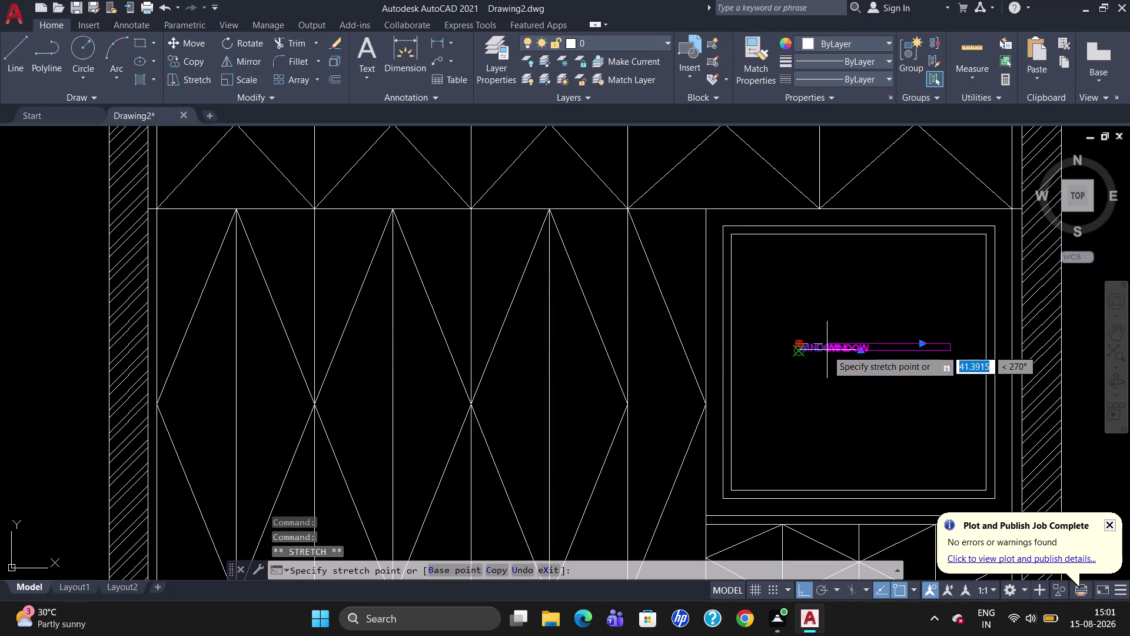
drag(828, 350, 833, 351)
click(833, 351)
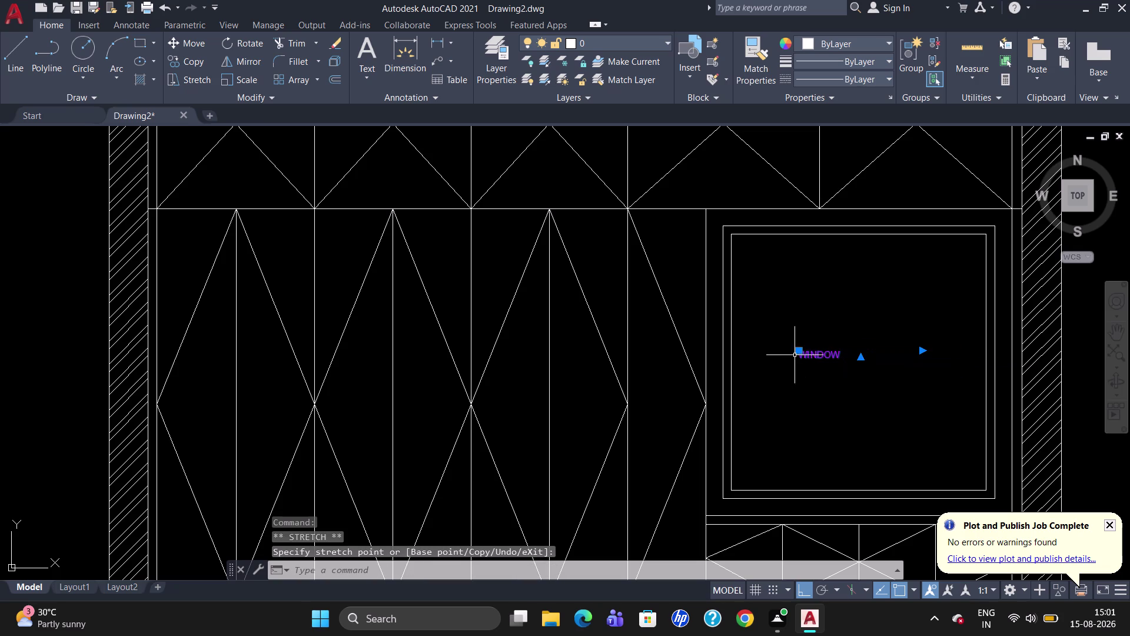
drag(800, 351, 834, 356)
click(837, 357)
drag(799, 360, 819, 359)
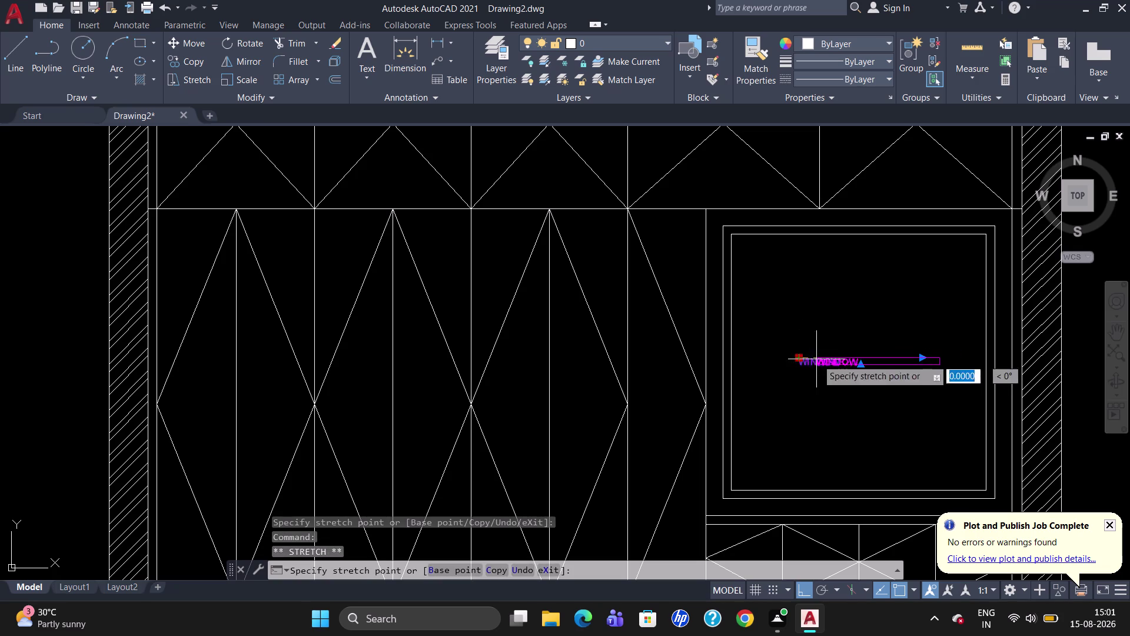
drag(819, 359, 834, 342)
click(835, 340)
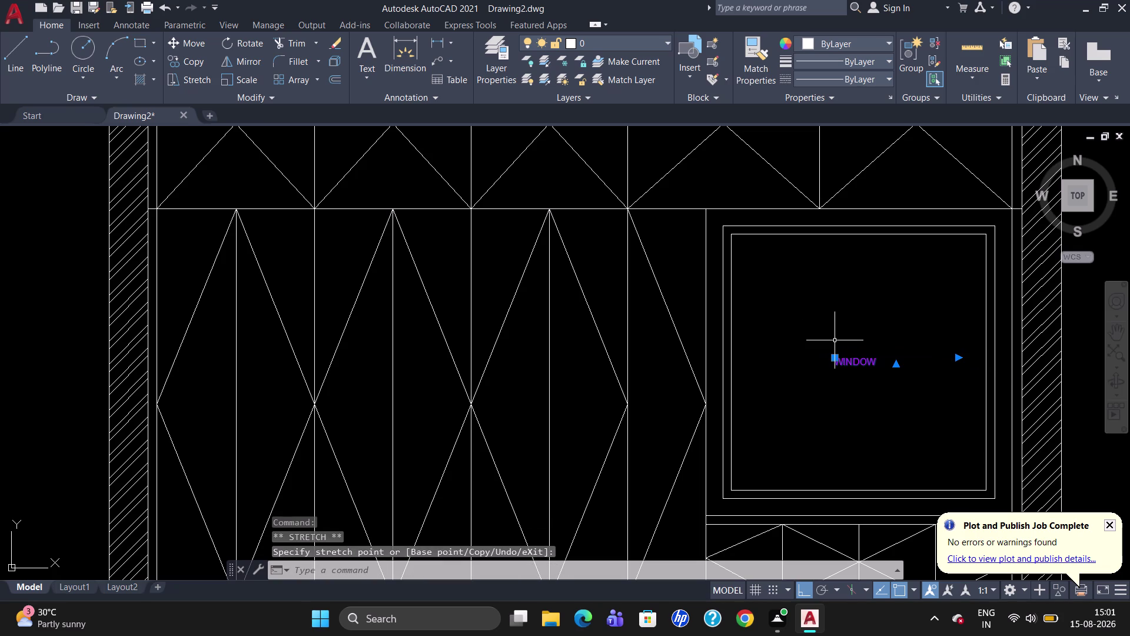
key(Escape)
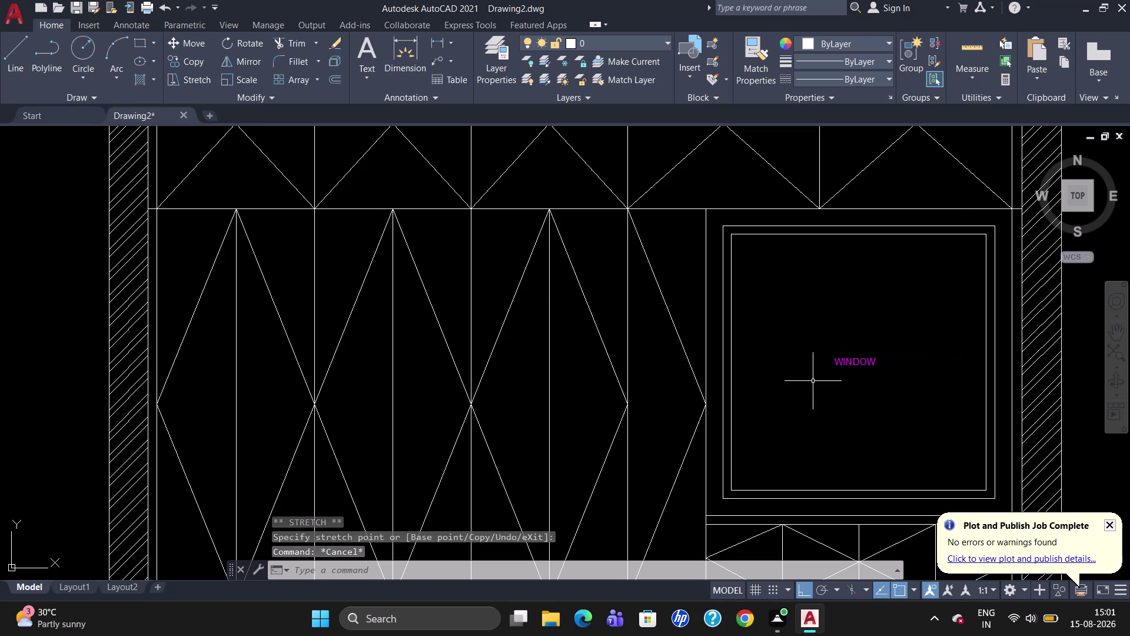
scroll(down, 3)
Start a multiline text box in the first tall panel with text height 40 in magenta.
scroll(up, 3)
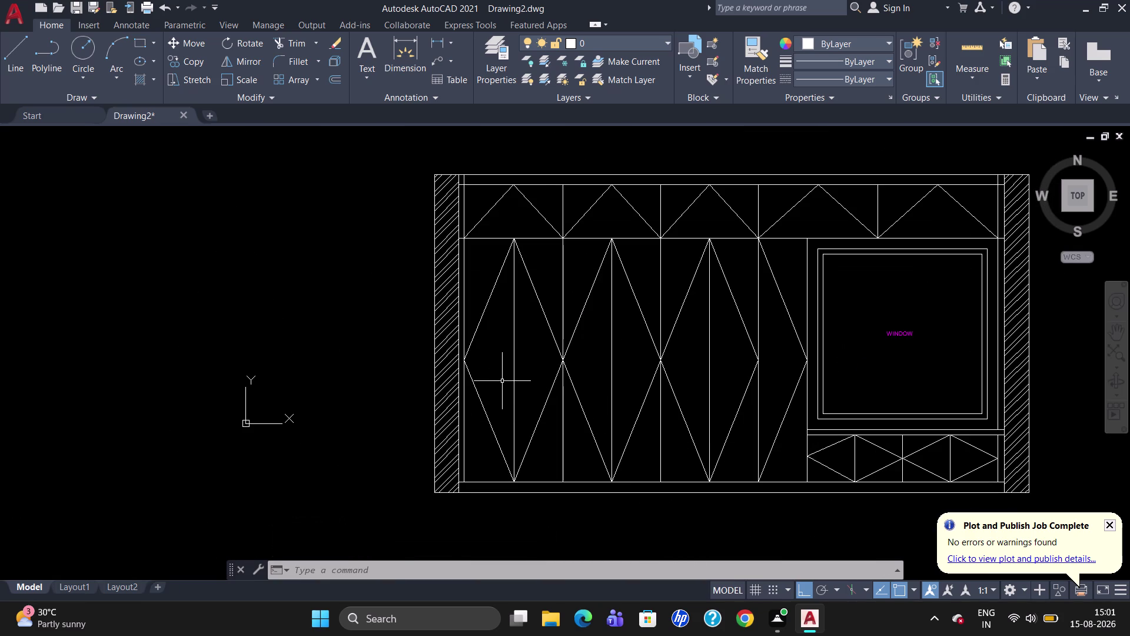
key(t)
key(Return)
click(492, 346)
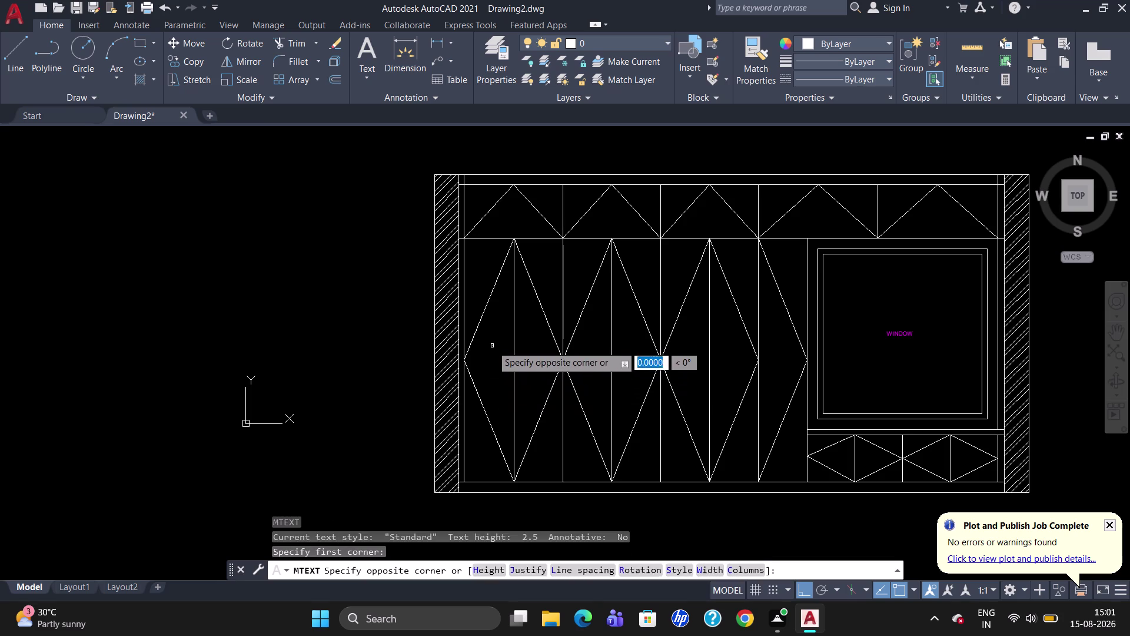
click(539, 379)
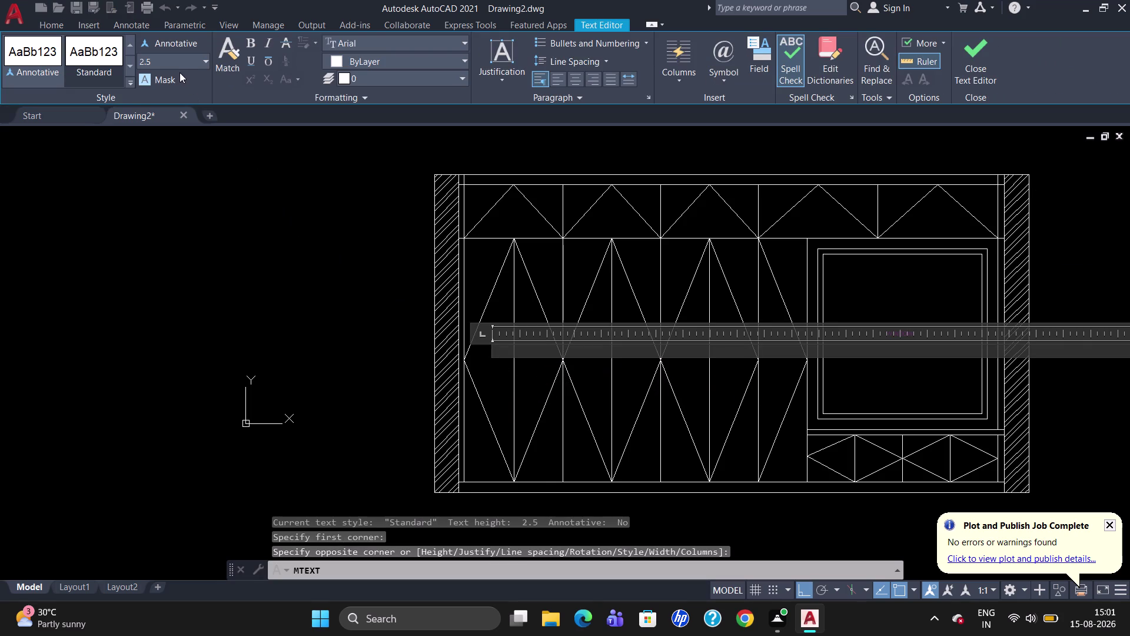
click(180, 68)
key(BackSpace)
text(4)
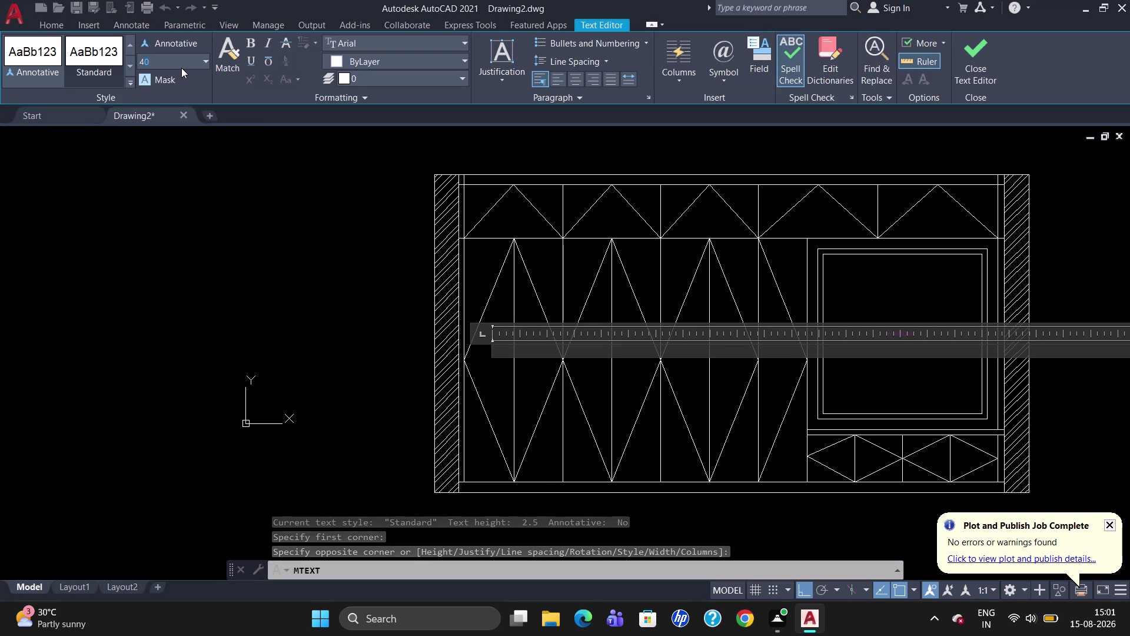
text(0)
key(Return)
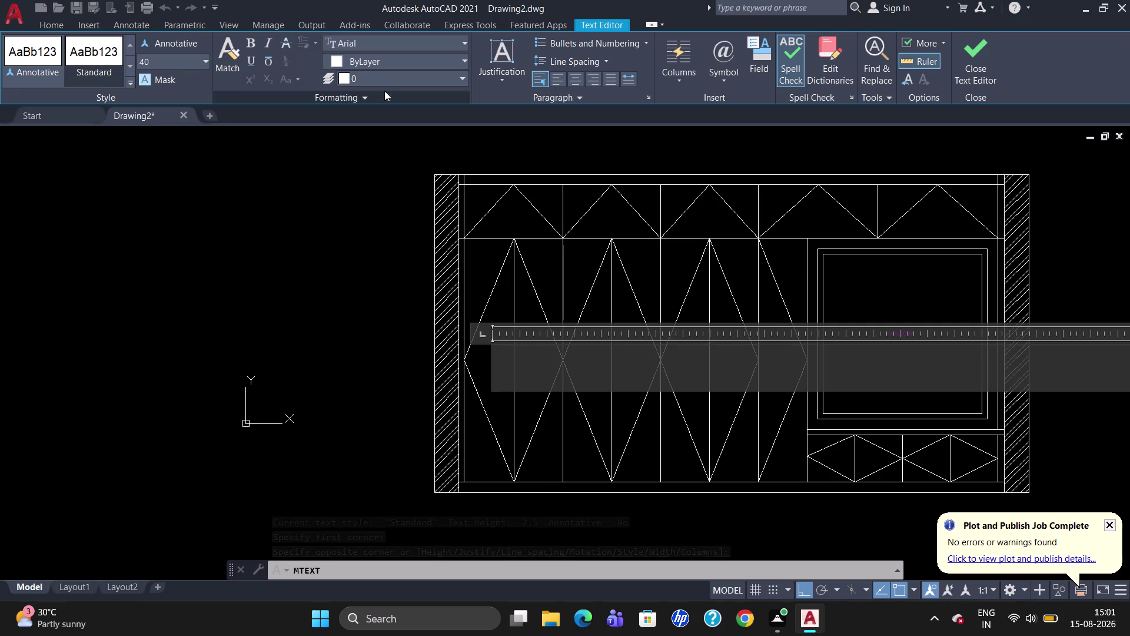
click(381, 61)
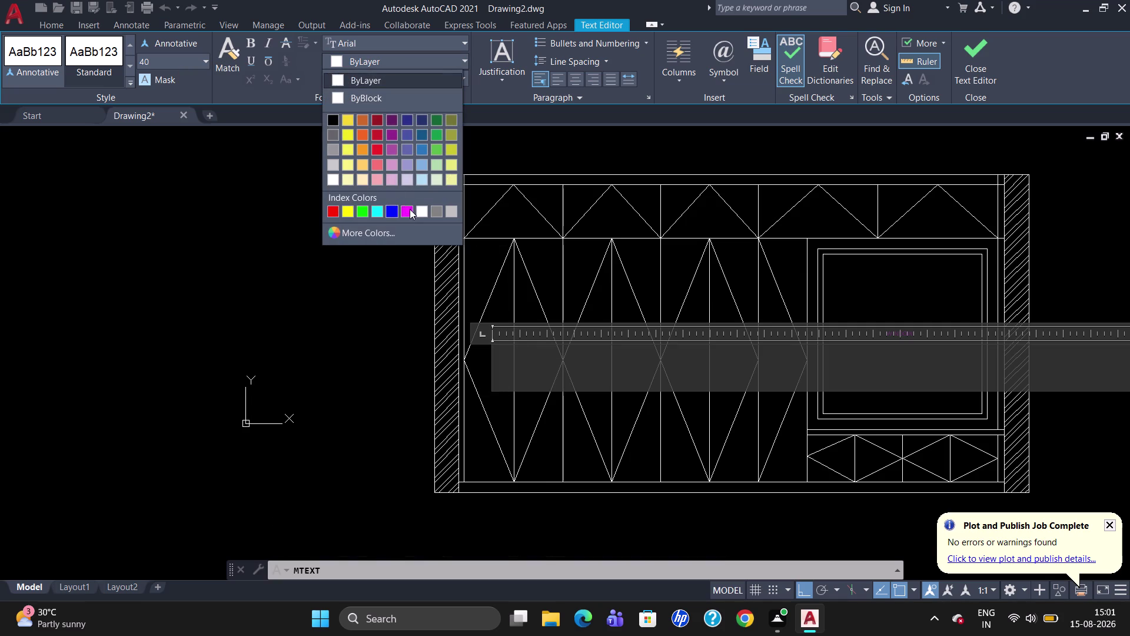
click(410, 210)
Enter the two-line label OPENABLE / SHUTTER and keep the text changes.
text(OP)
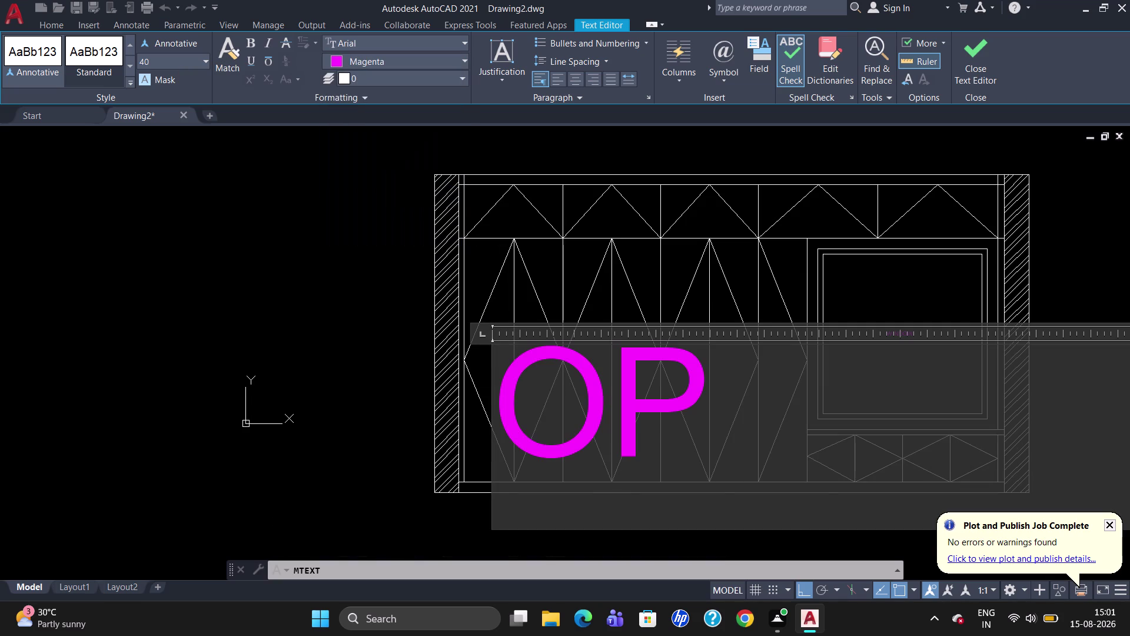
text(ENAB)
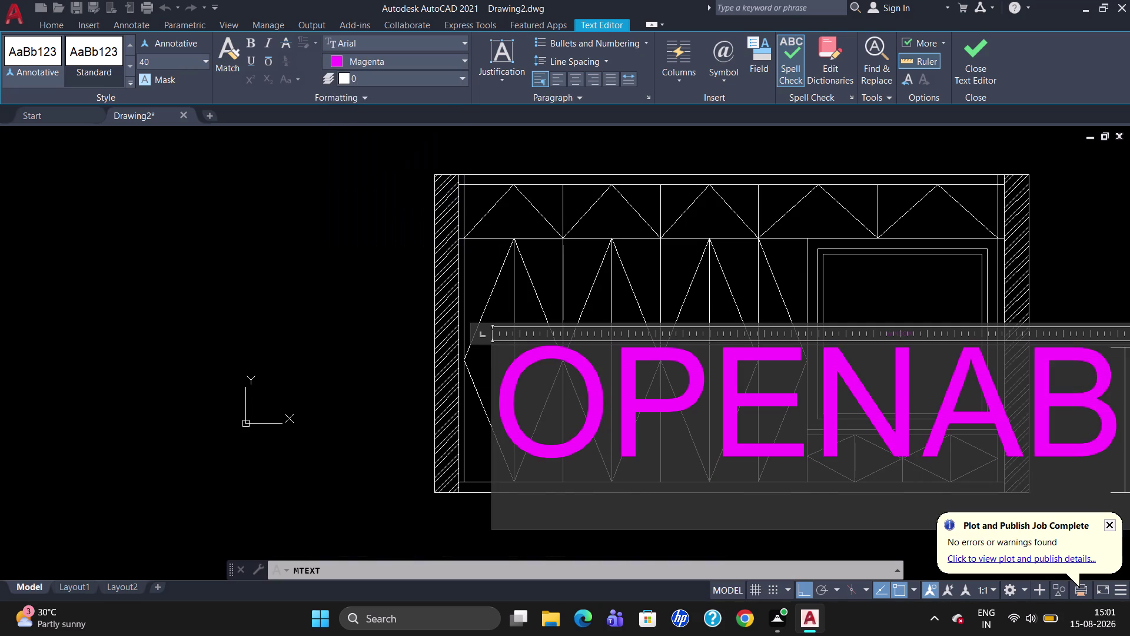
text(LE)
key(Return)
text(SHU)
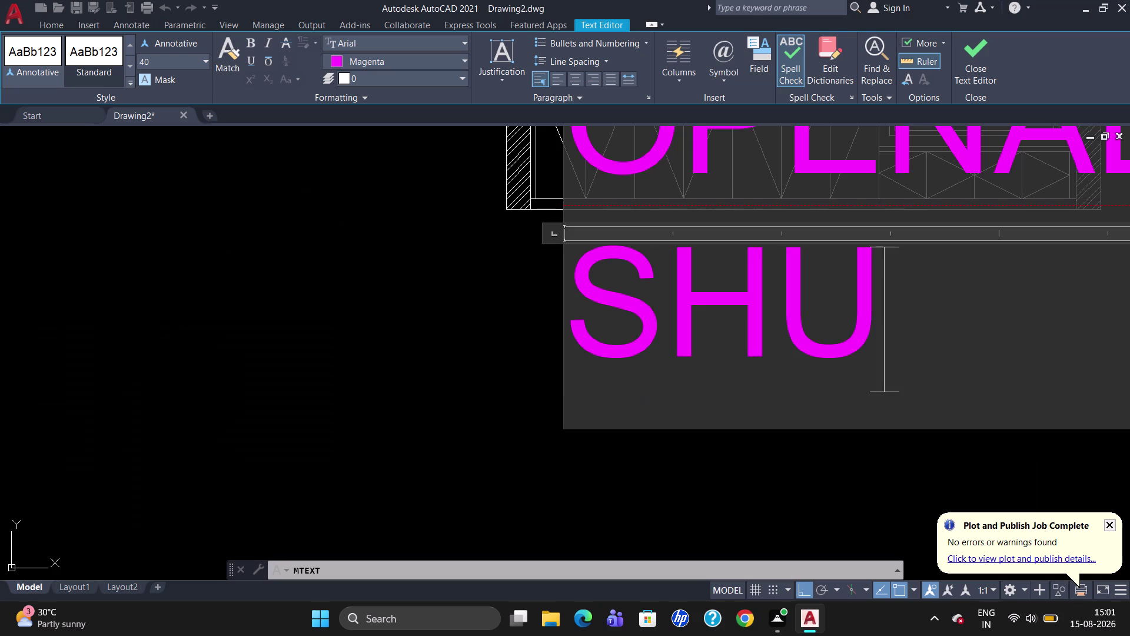
text(TTER)
key(Escape)
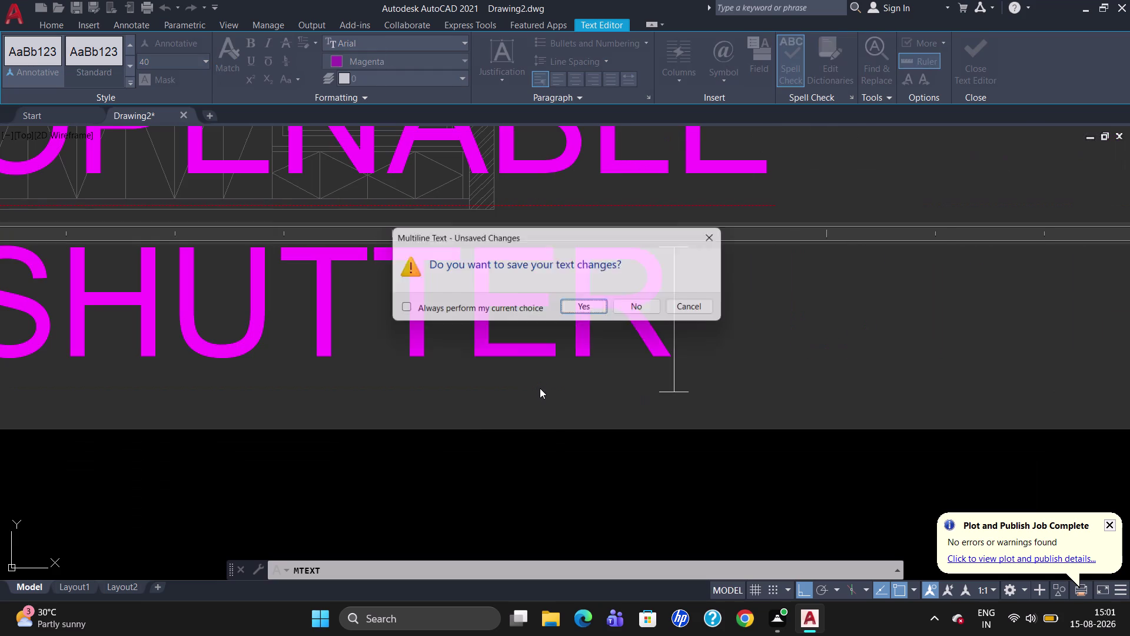
click(576, 311)
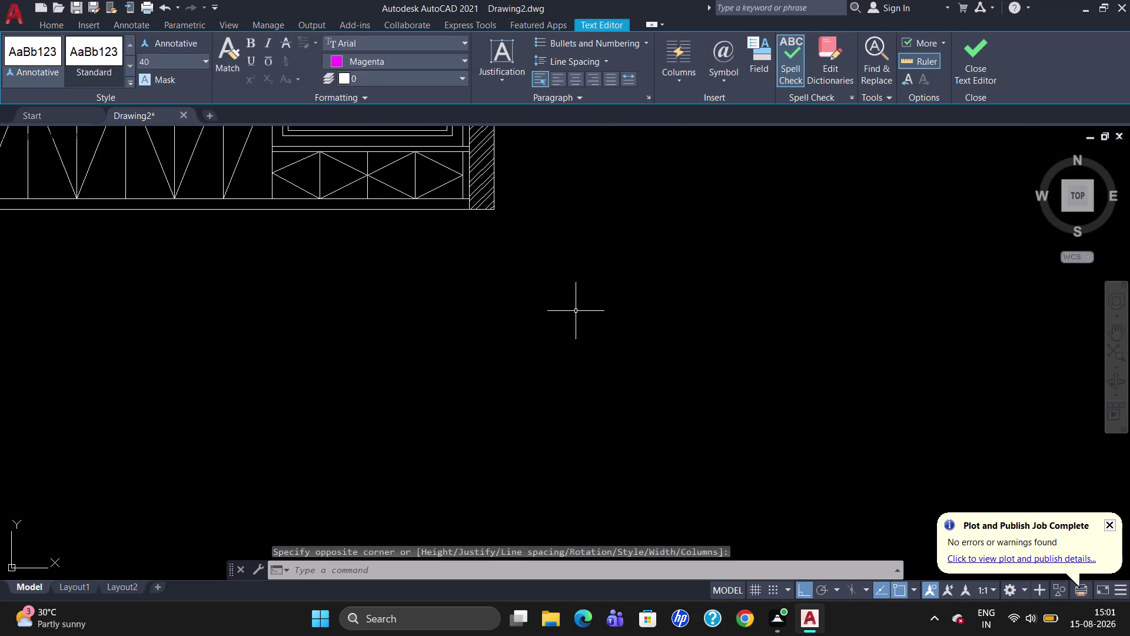
scroll(down, 3)
scroll(up, 3)
scroll(down, 3)
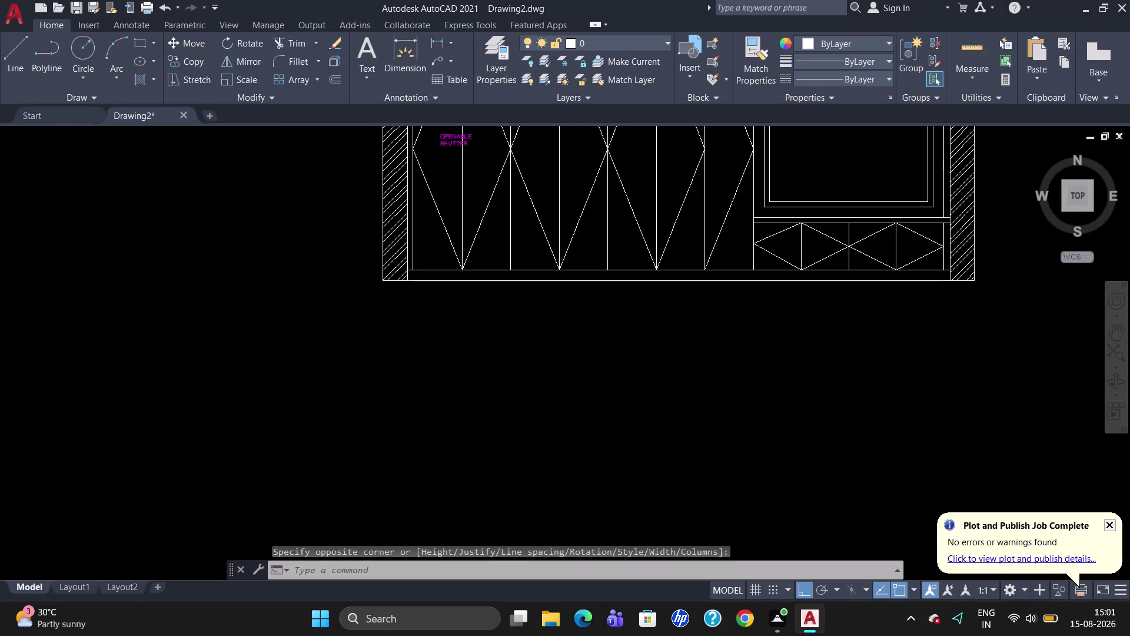
scroll(up, 3)
Copy the OPENABLE SHUTTER label into the second, third and fourth tall diamond panels.
click(430, 179)
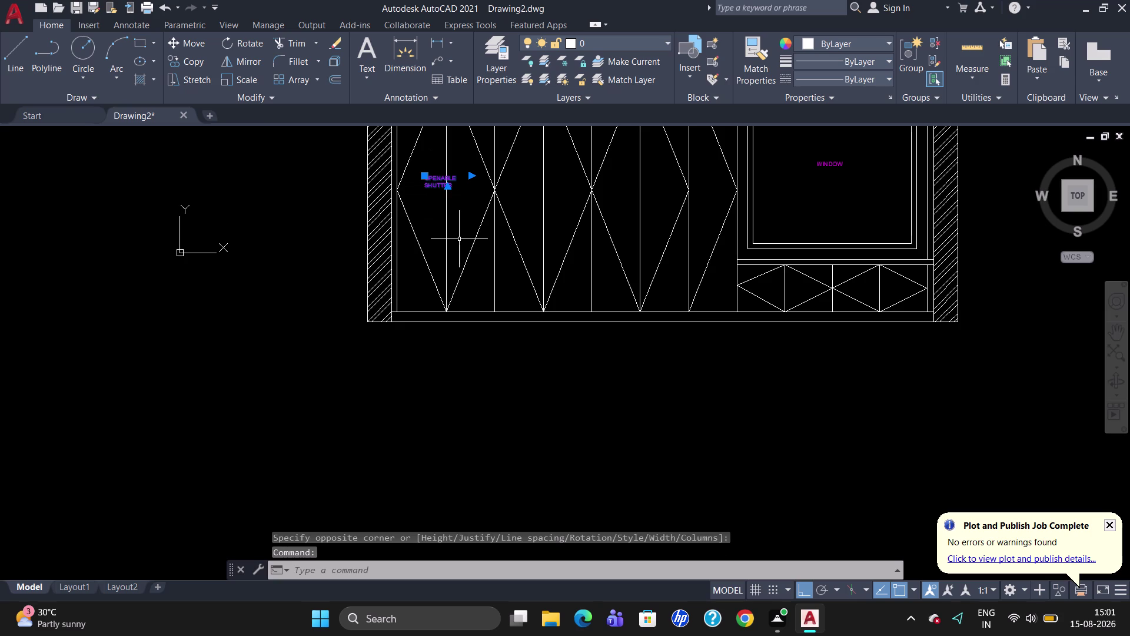
text(CO)
key(Return)
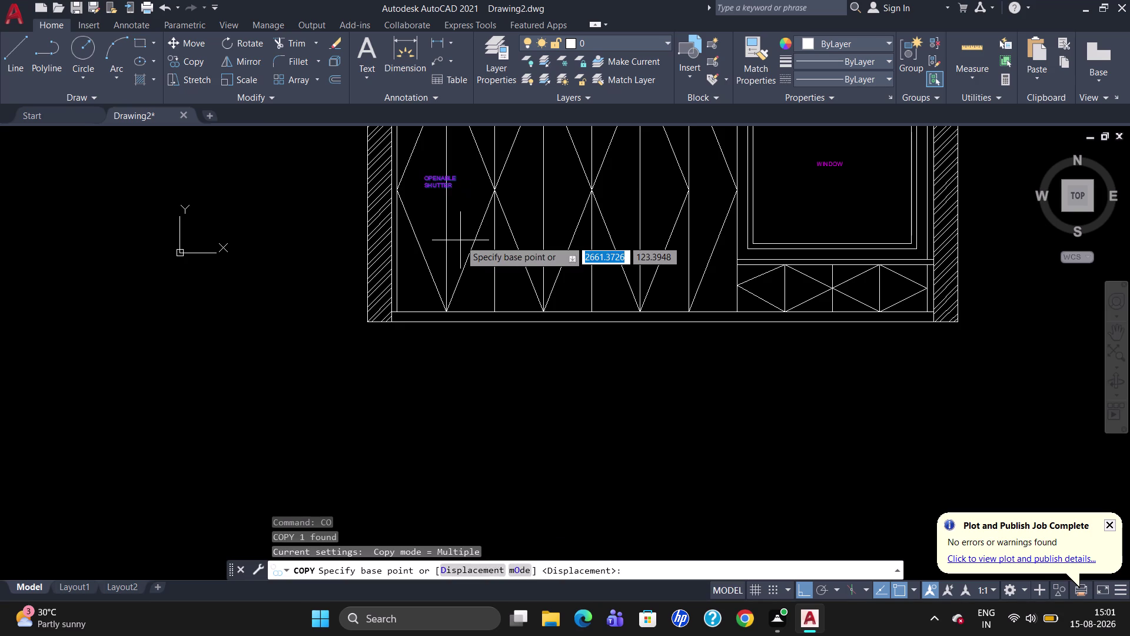
click(439, 181)
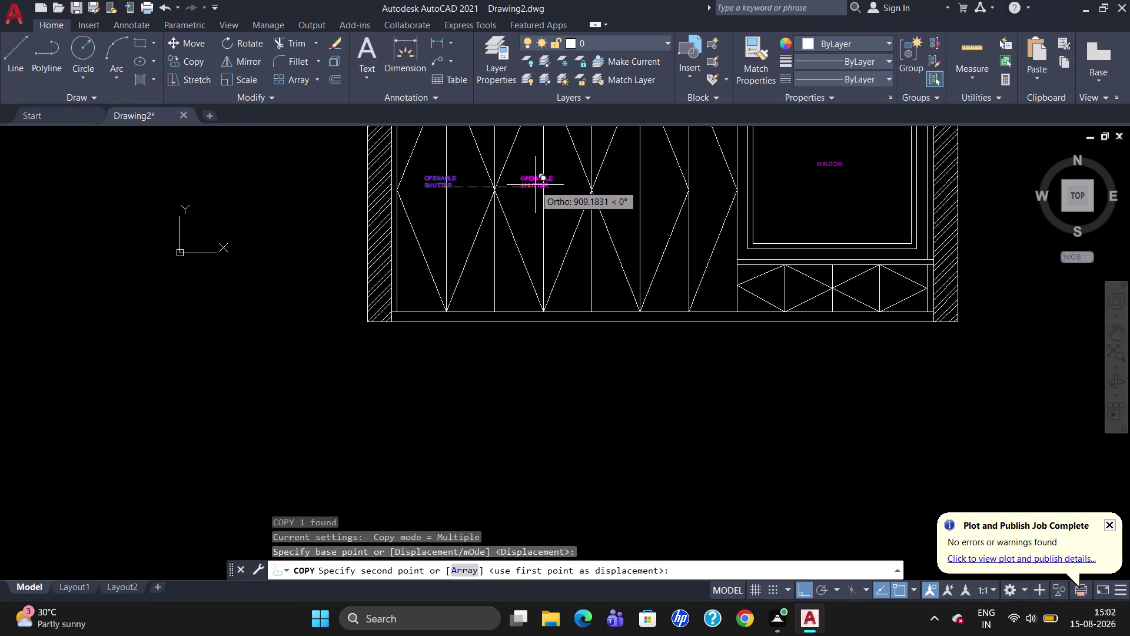
click(538, 185)
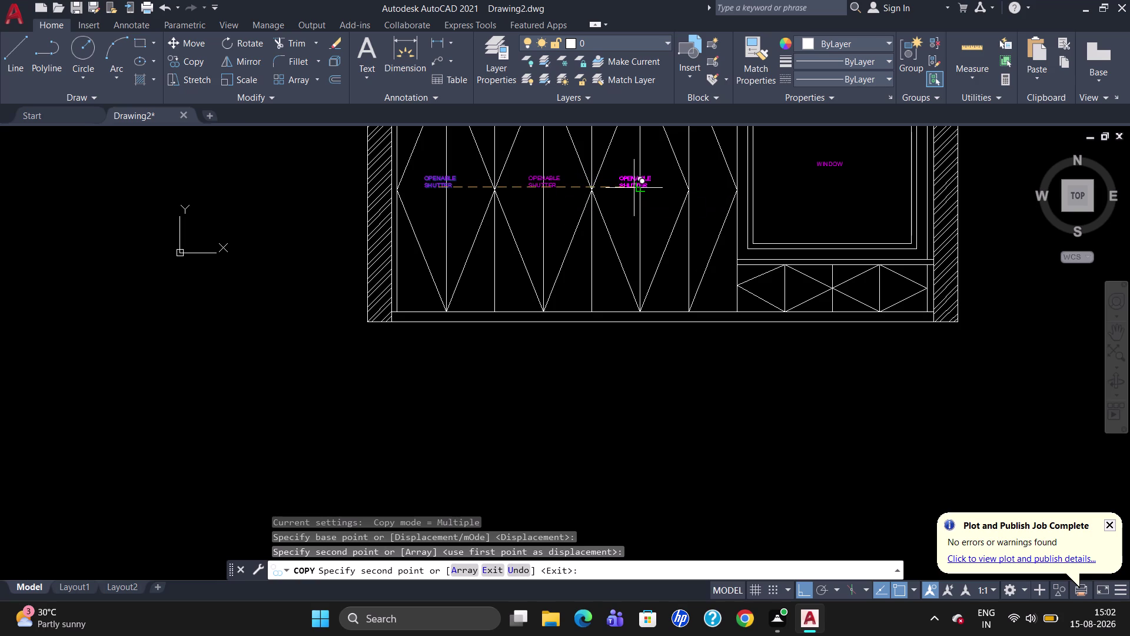
click(634, 185)
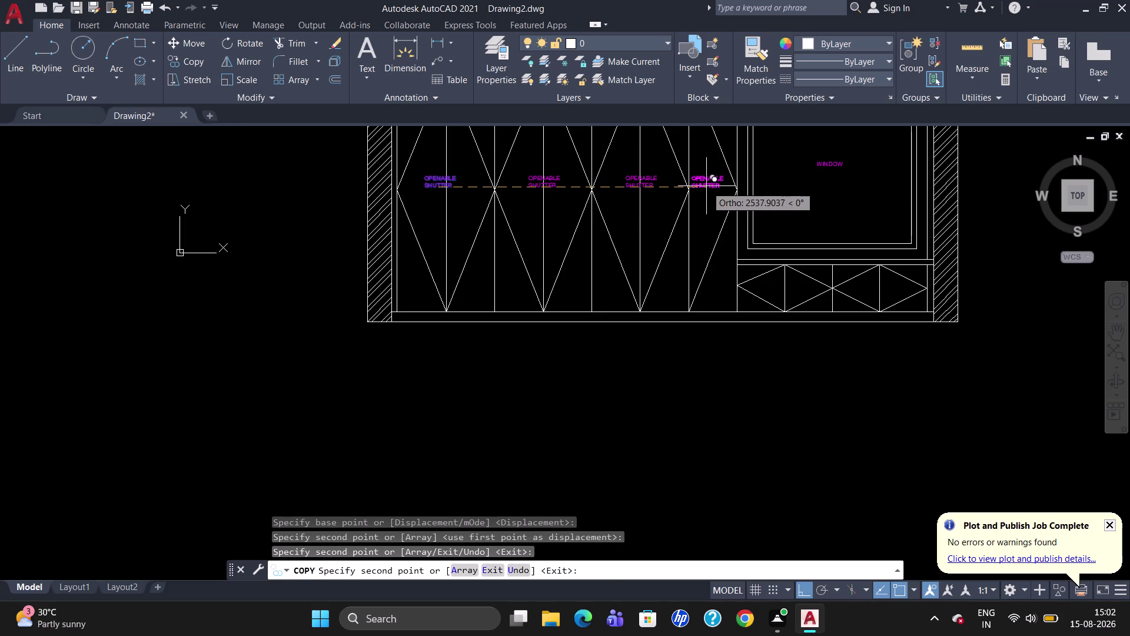
click(708, 186)
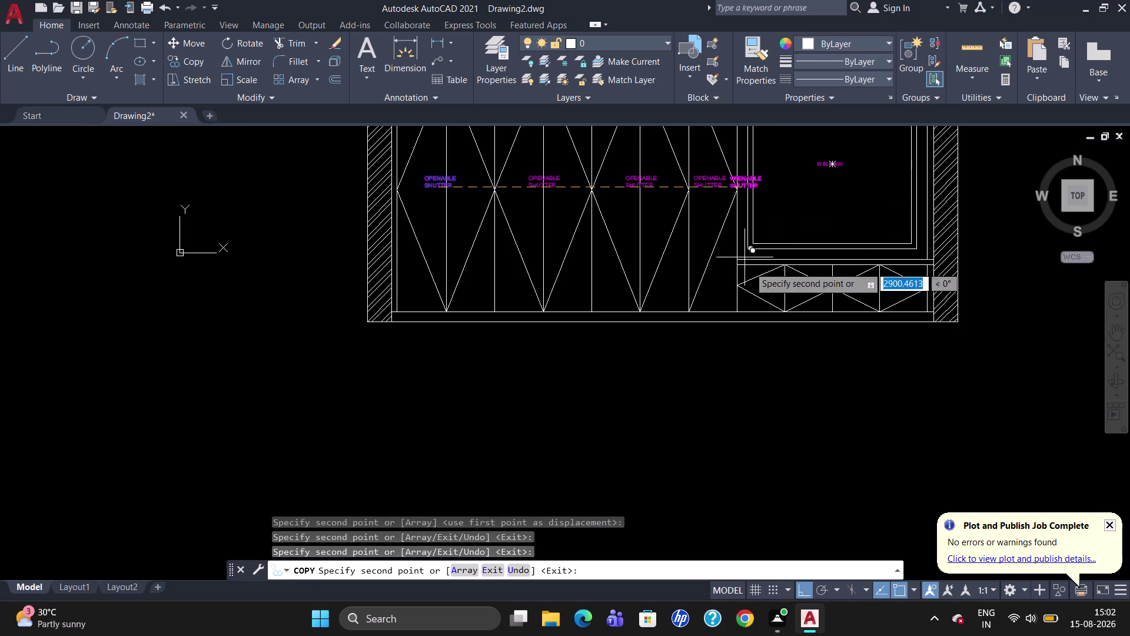
With Polar on, copy the label into the lower-left and lower-right diamond panels.
click(829, 590)
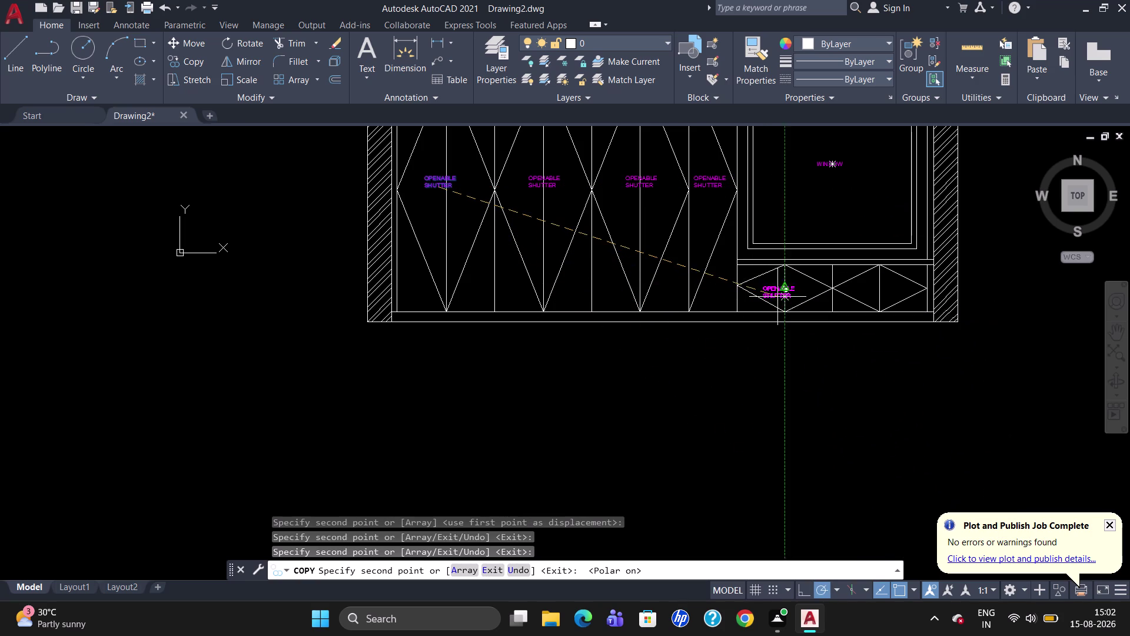
click(781, 293)
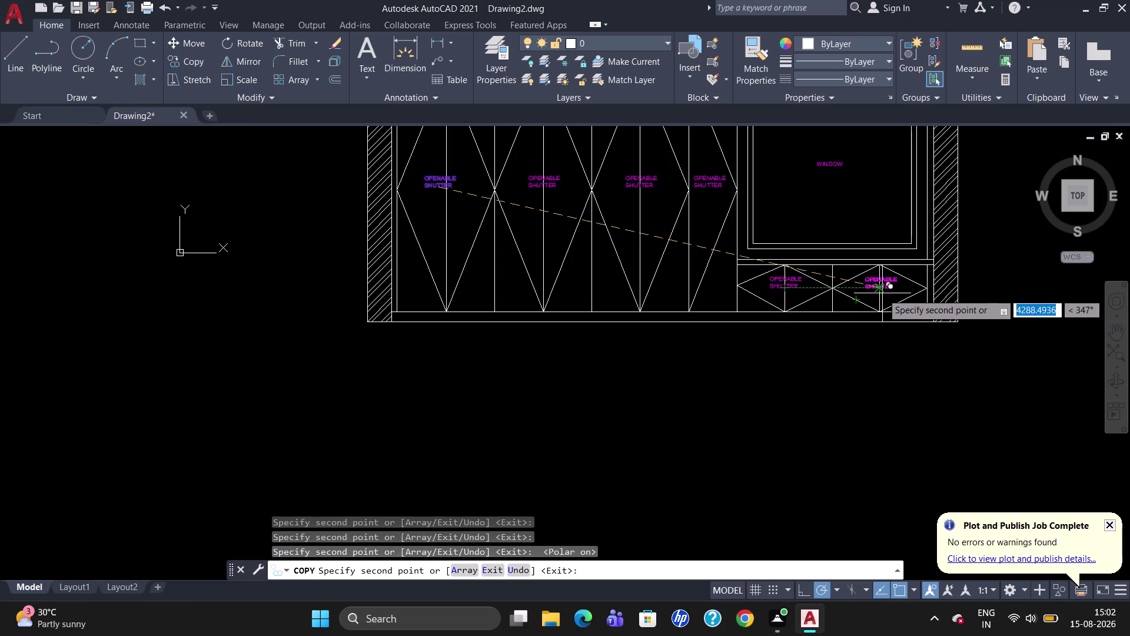
click(882, 293)
key(Escape)
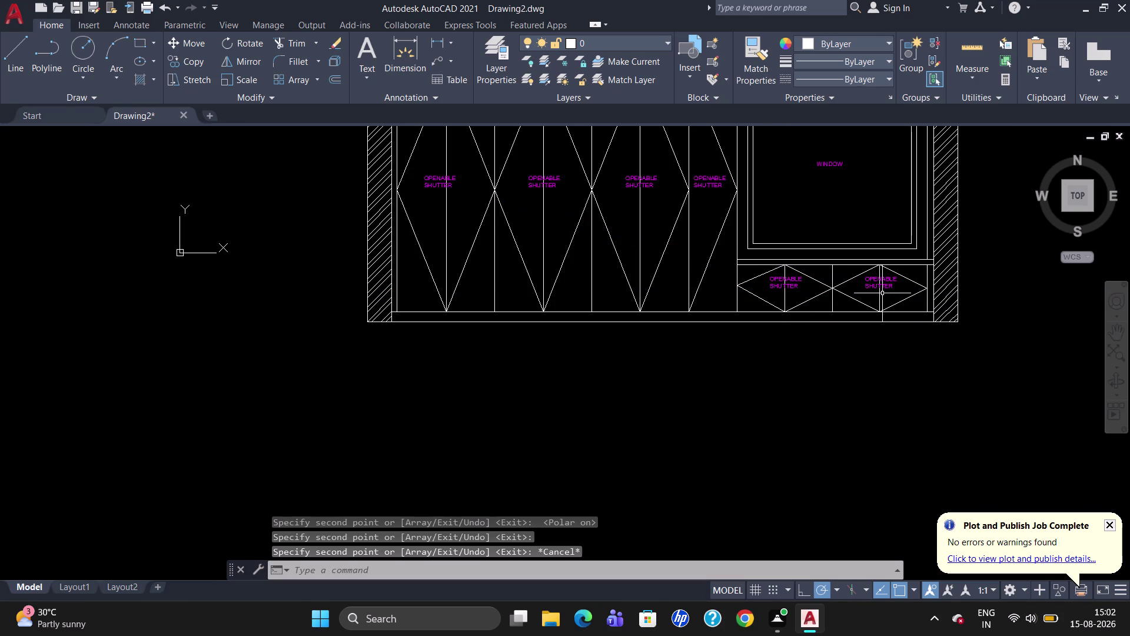
click(777, 282)
Move the lower-left OPENABLE SHUTTER label by its grip to centre it in its diamond.
click(773, 279)
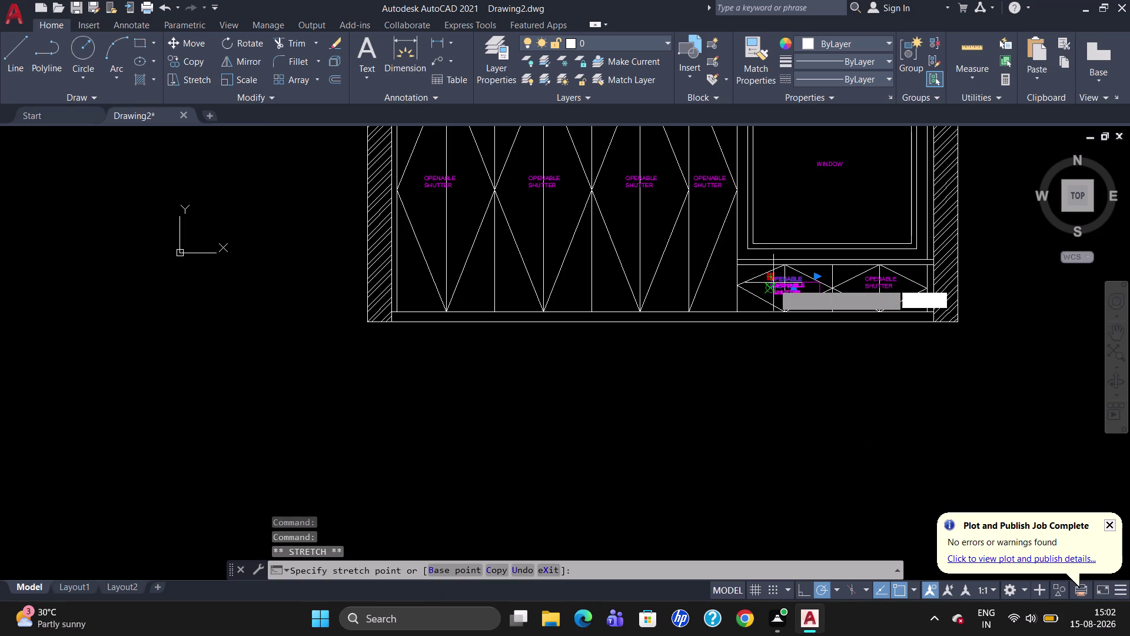
click(774, 282)
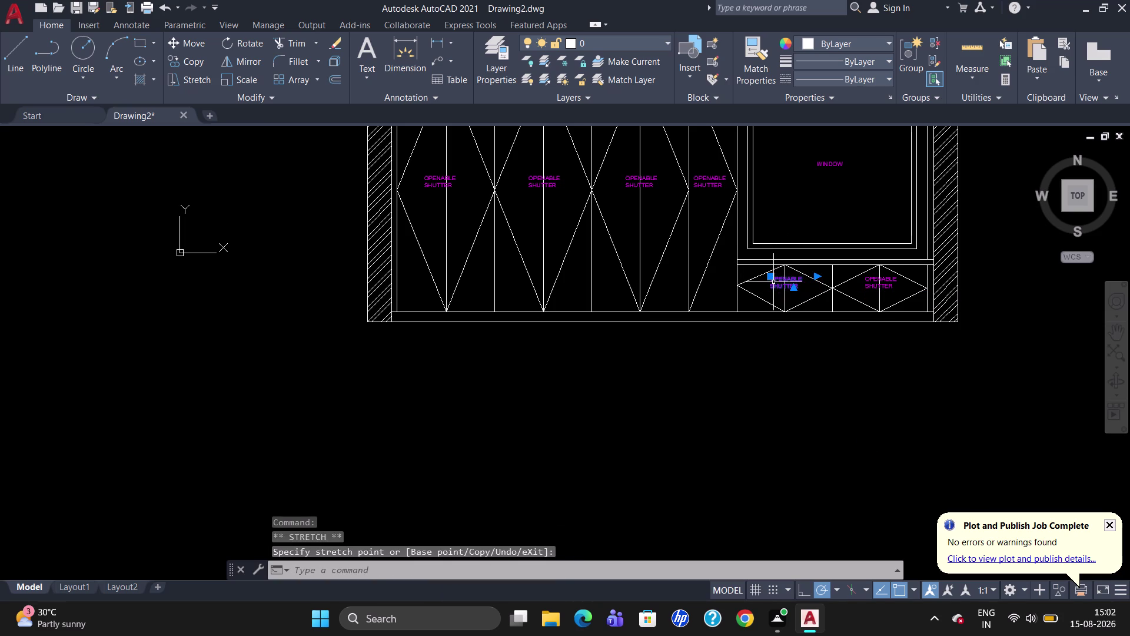
key(Escape)
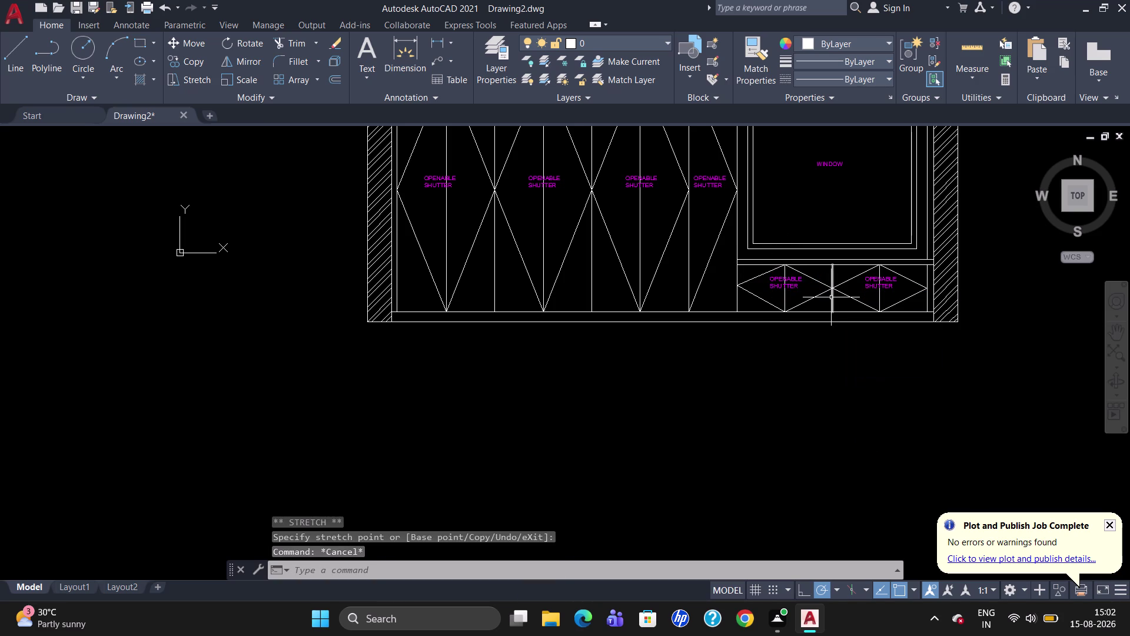
scroll(down, 3)
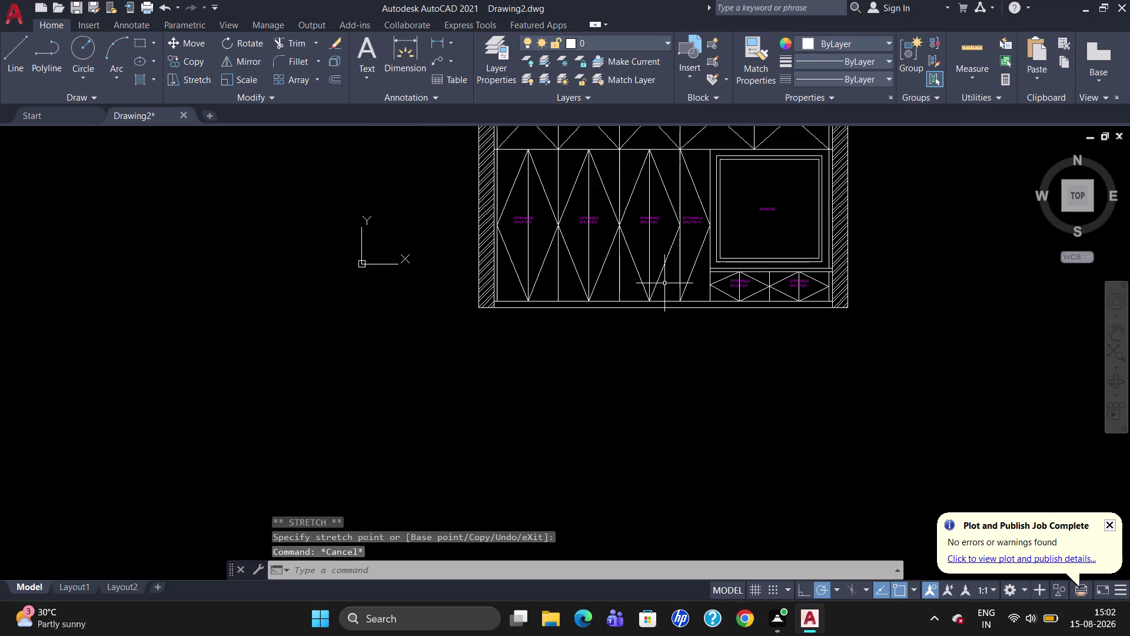
scroll(up, 3)
scroll(down, 3)
scroll(up, 3)
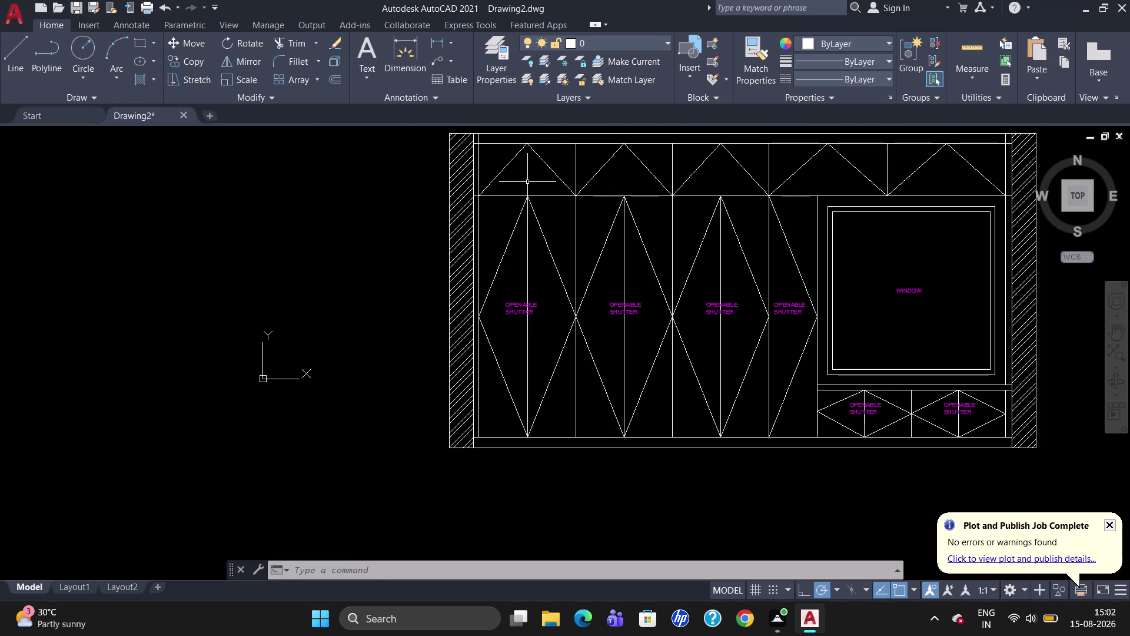
Draw a multiline text box in the top-left triangle with height 40 in magenta.
key(t)
key(Return)
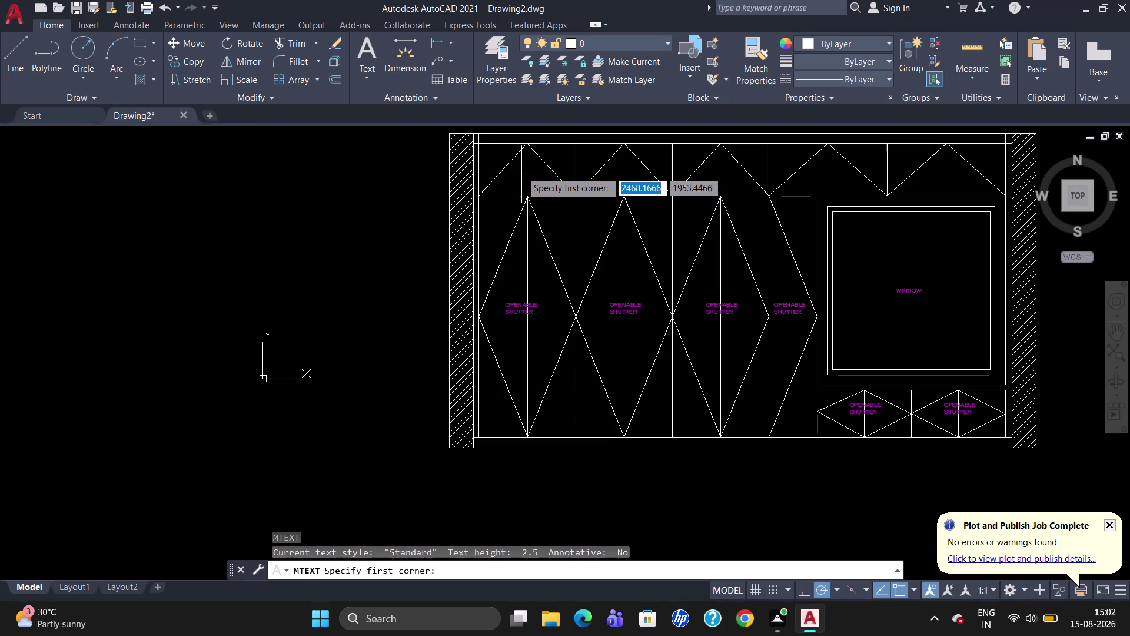
drag(518, 171, 536, 180)
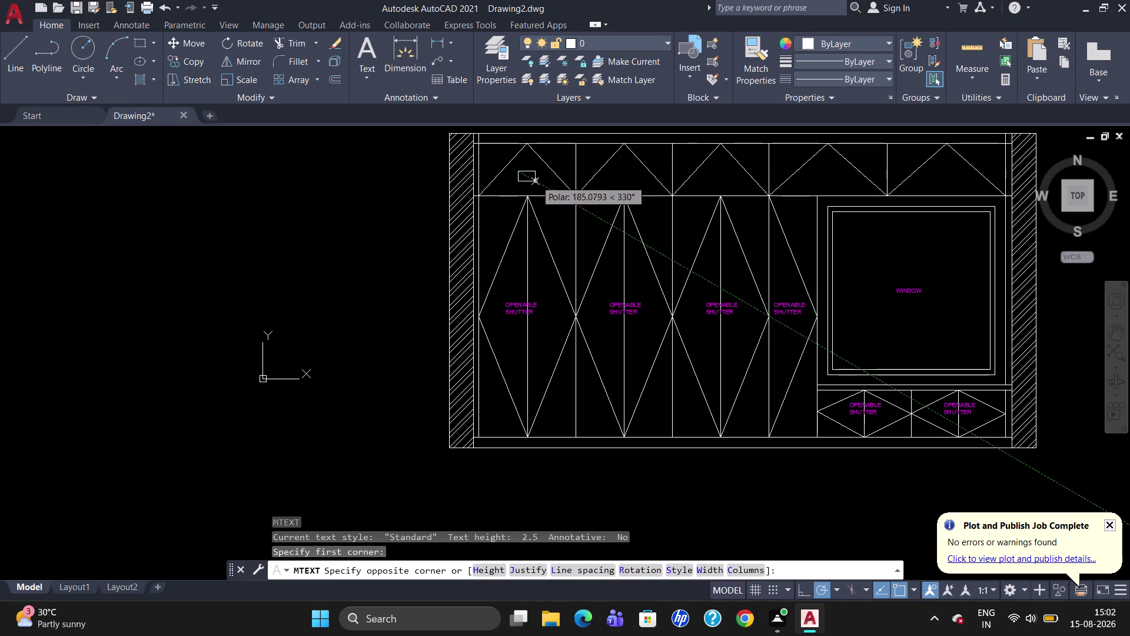
drag(537, 180, 548, 185)
click(548, 184)
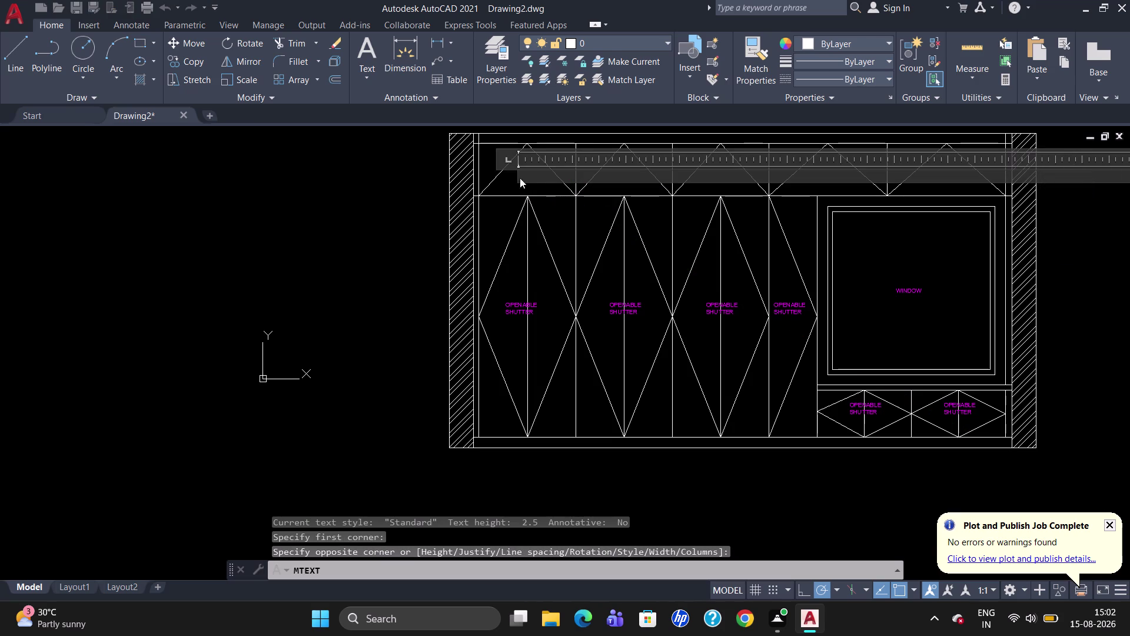
click(186, 62)
key(BackSpace)
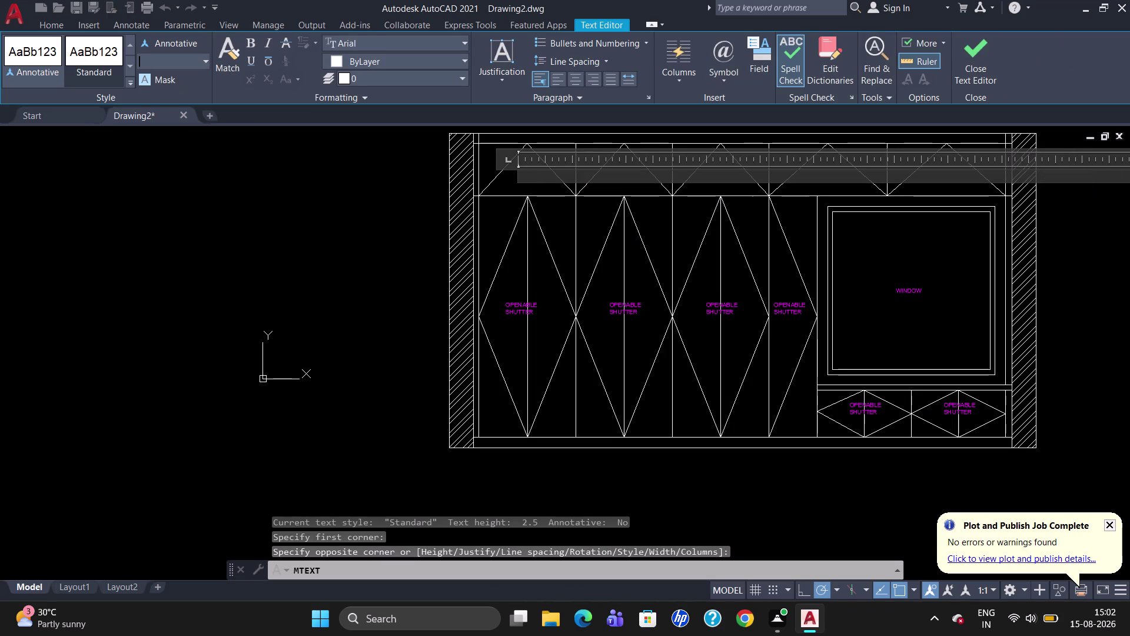
text(40)
key(Return)
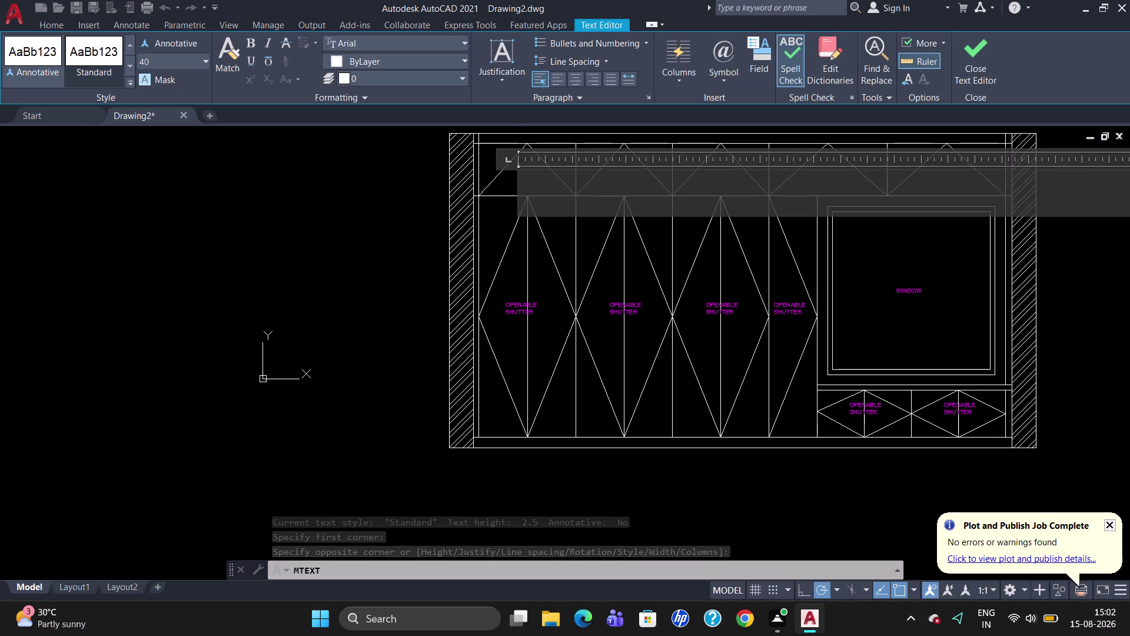
click(340, 59)
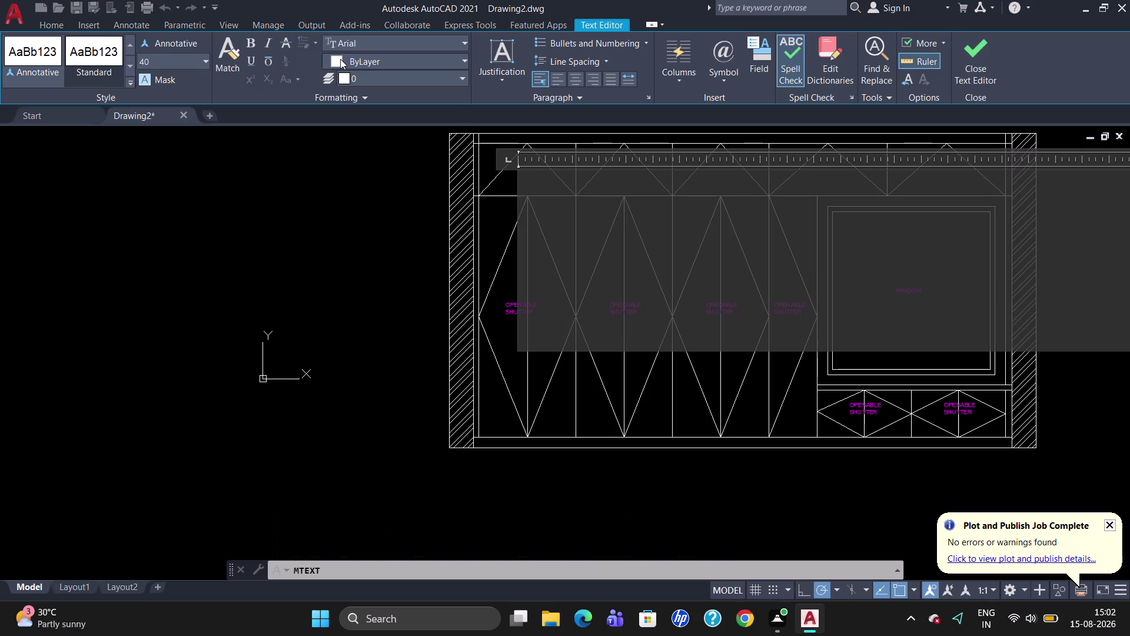
click(404, 215)
Enter the text LIFT UP and keep the text changes.
text(LIFT)
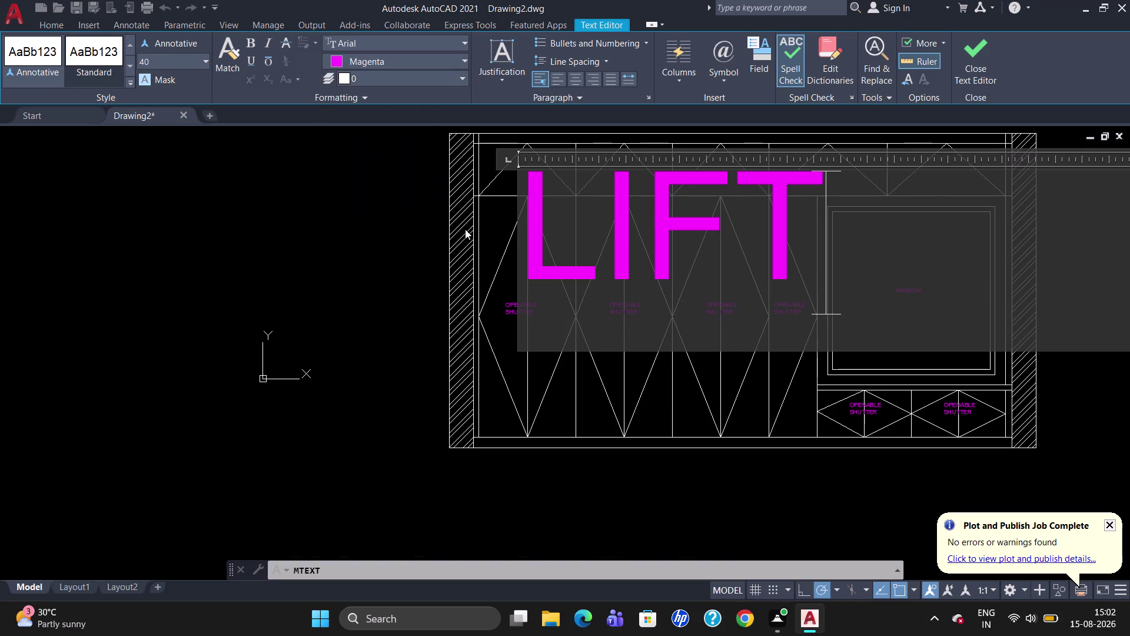
key(space)
text(UP)
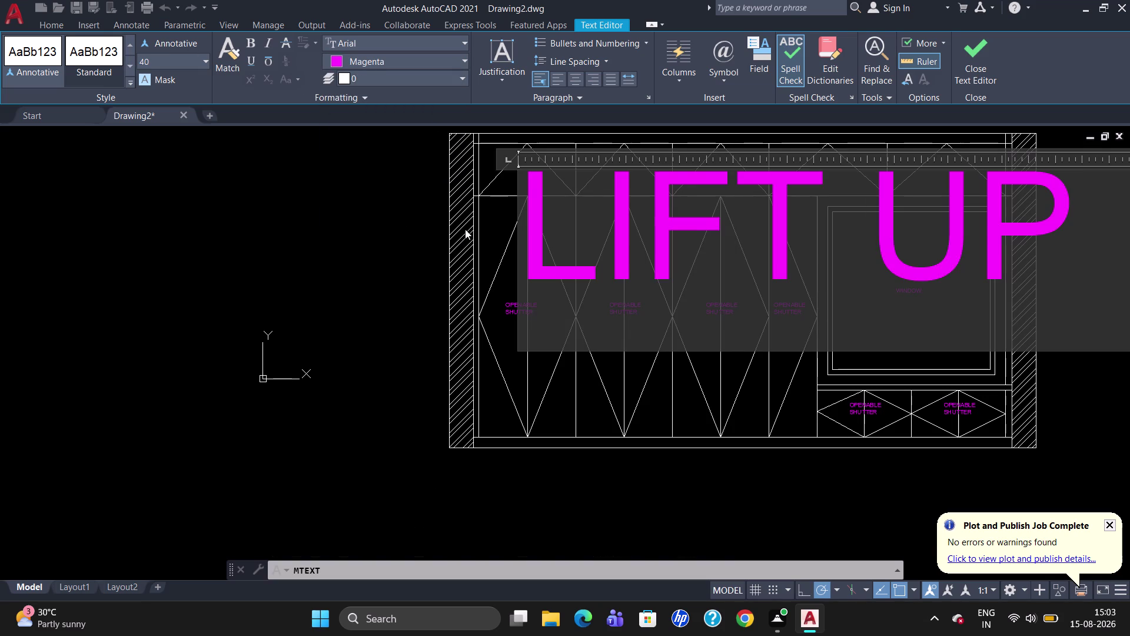
key(Escape)
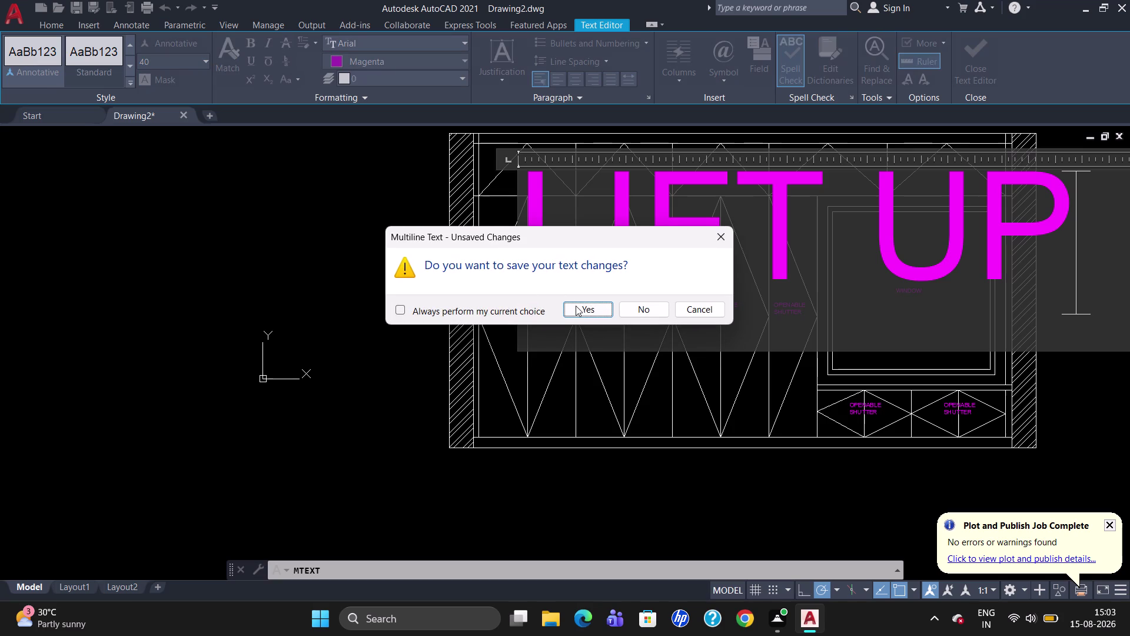
click(576, 306)
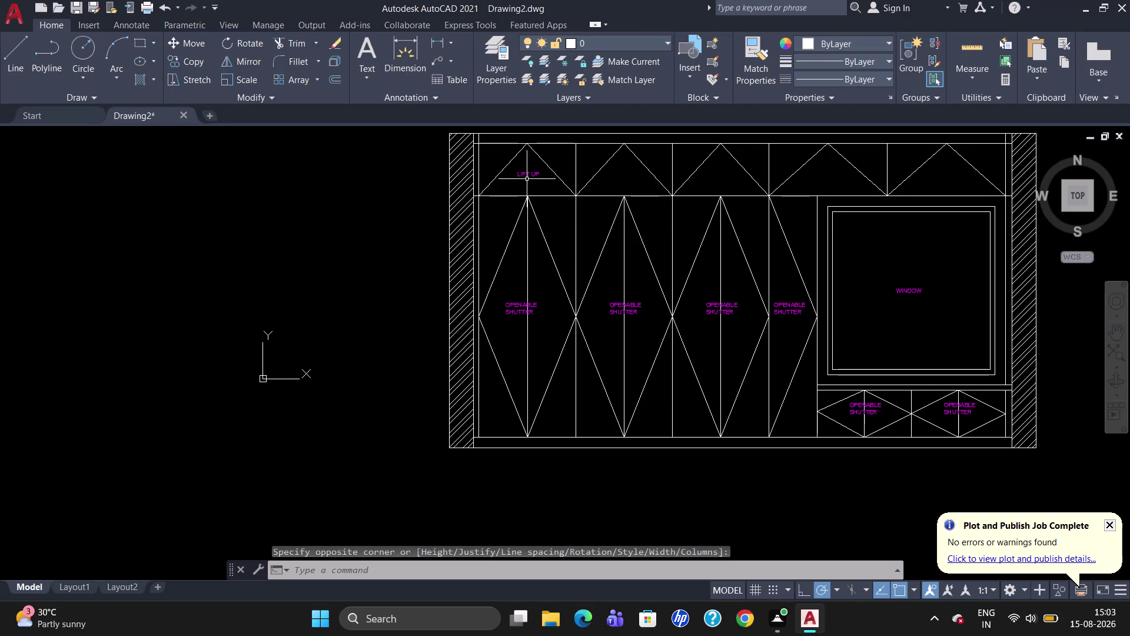
Copy the LIFT UP label into the second through fifth top triangular panels.
click(527, 177)
text(CO)
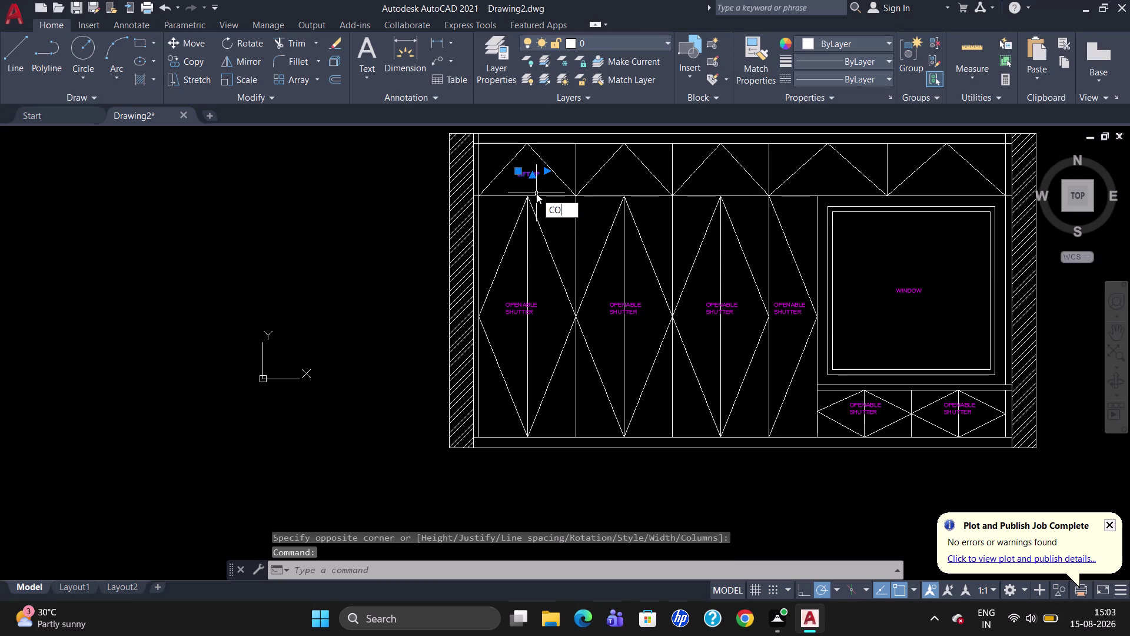
key(Return)
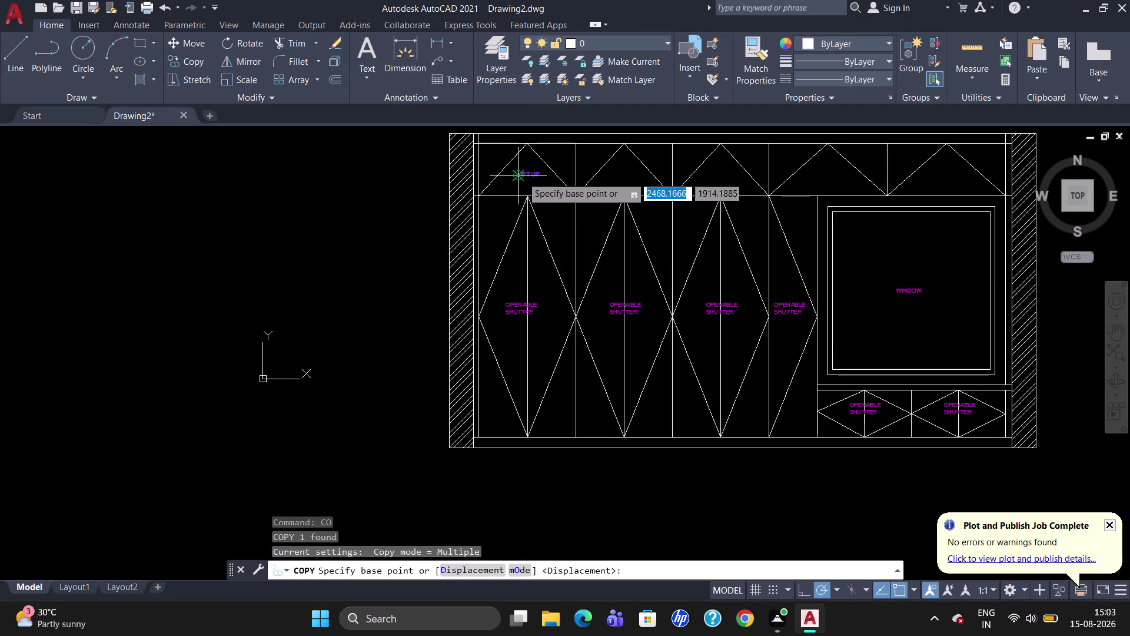
click(524, 173)
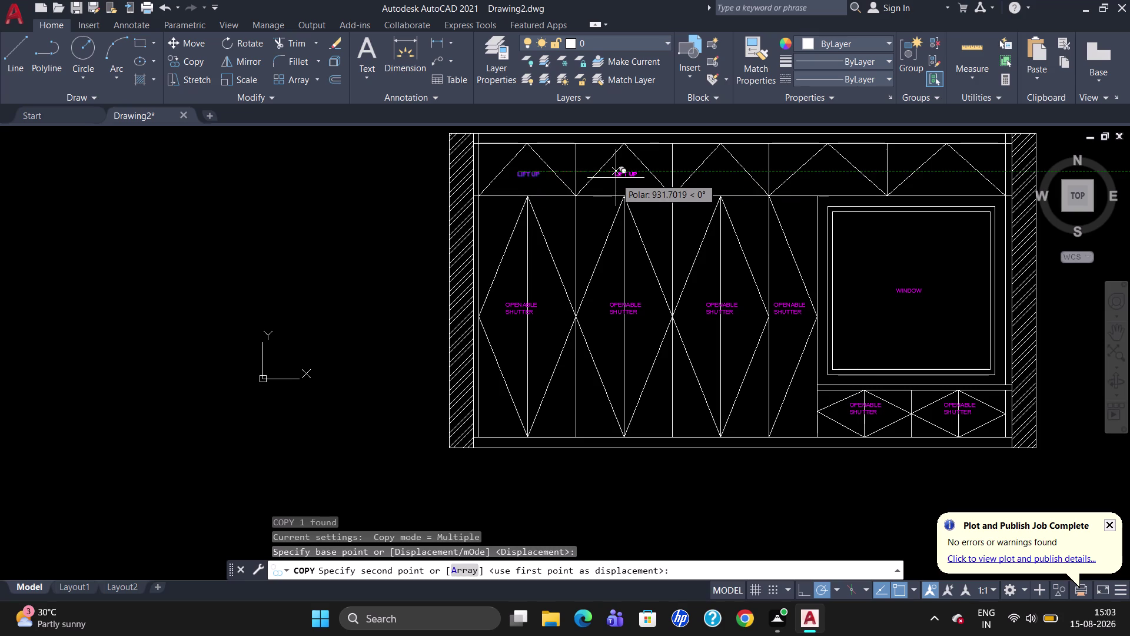
click(615, 176)
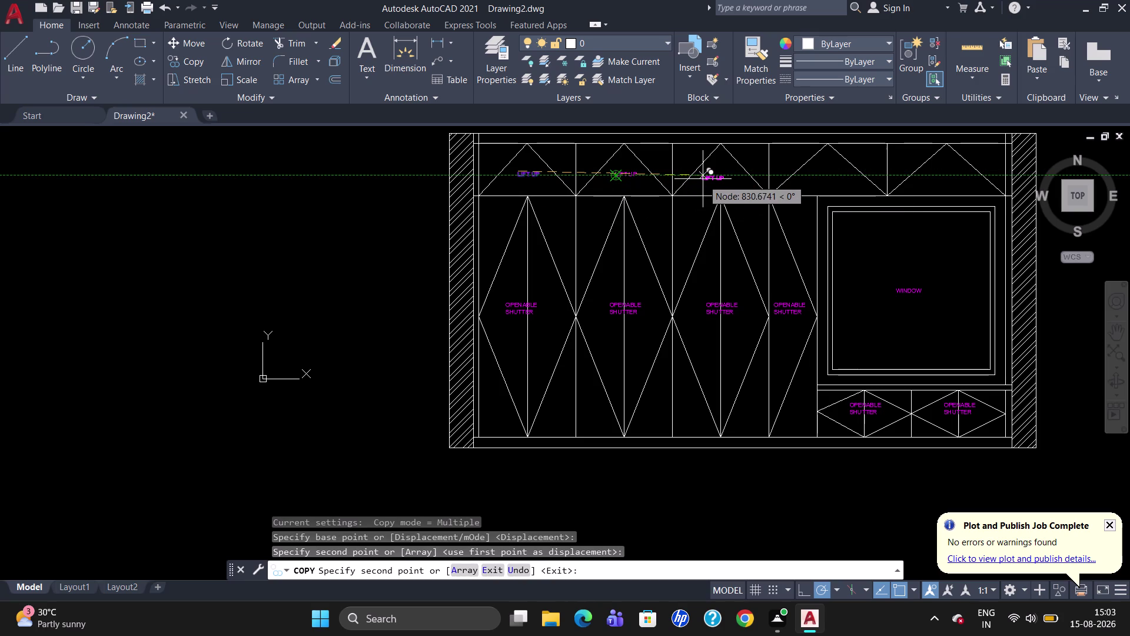
click(710, 173)
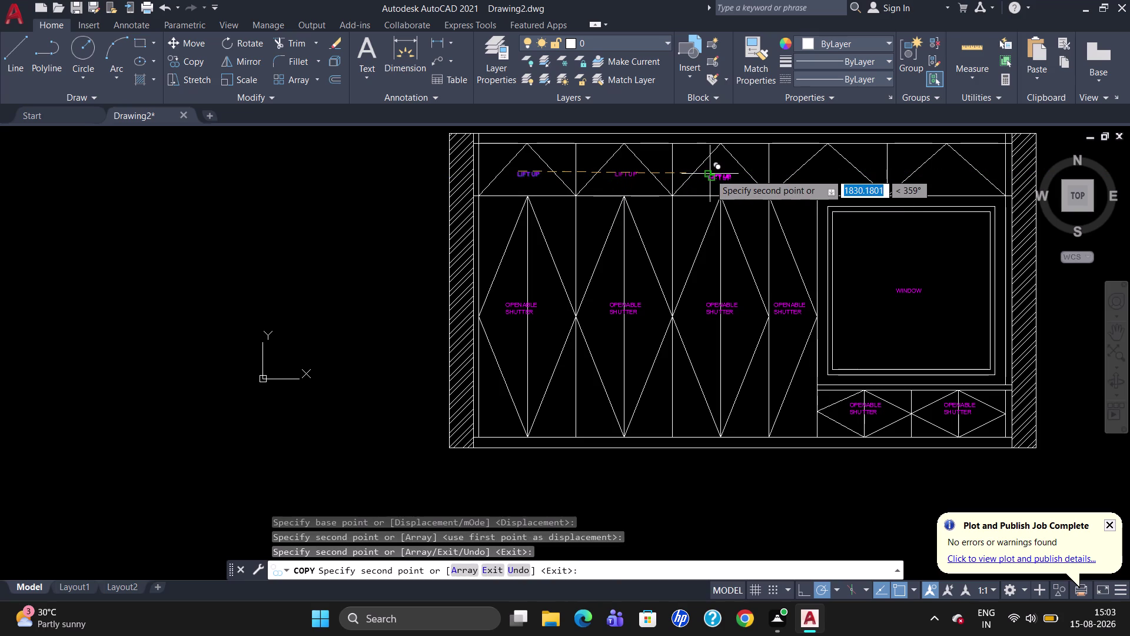
click(818, 175)
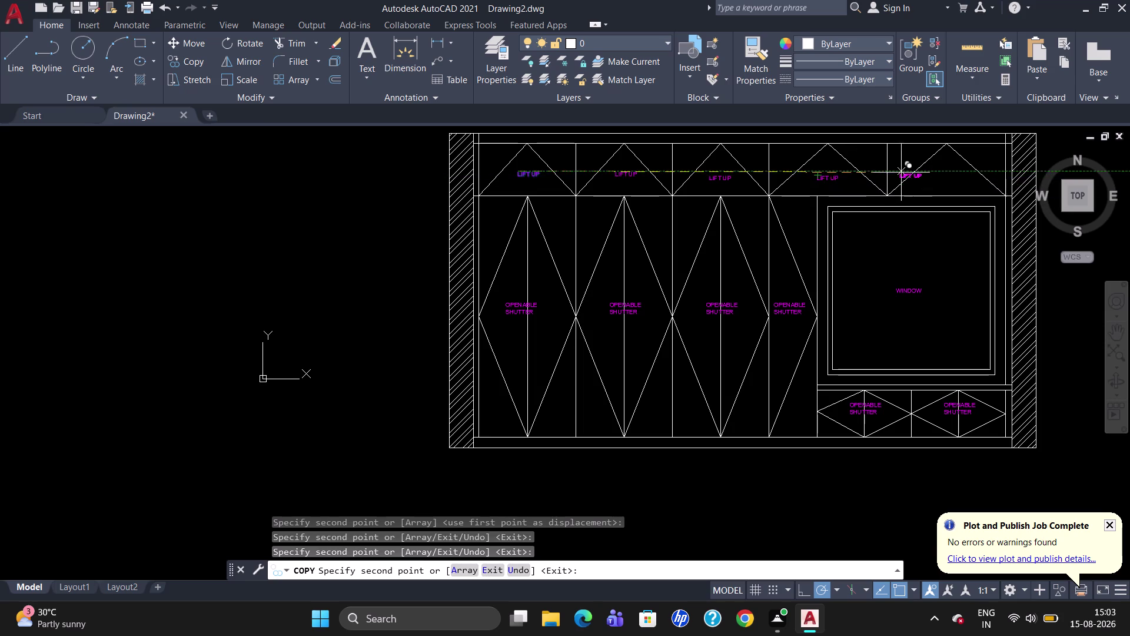
click(933, 172)
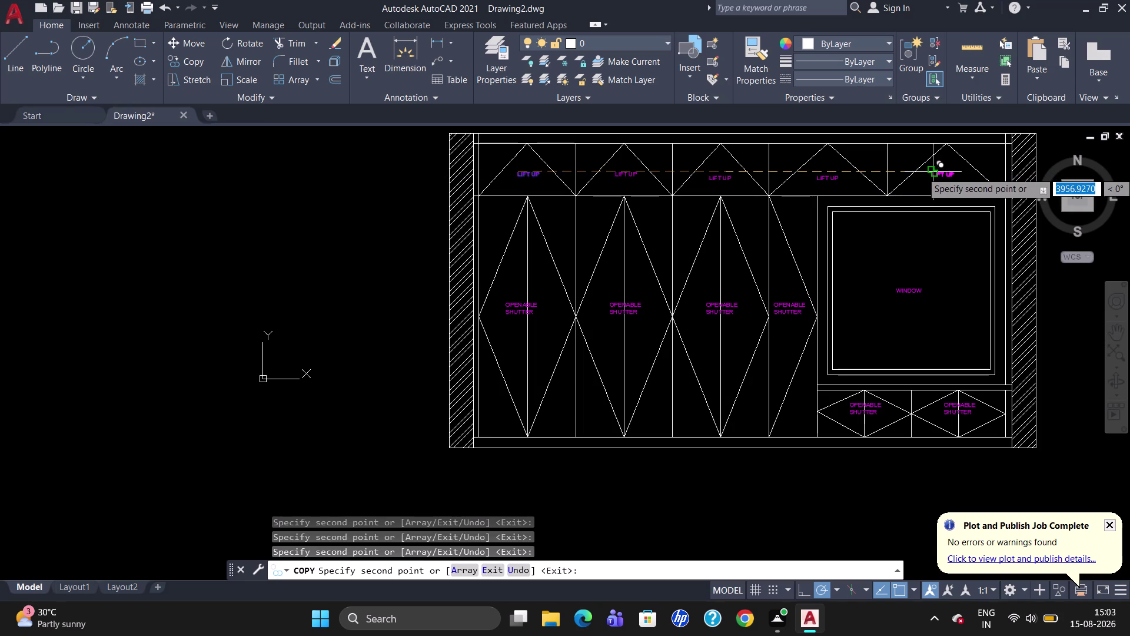
key(Escape)
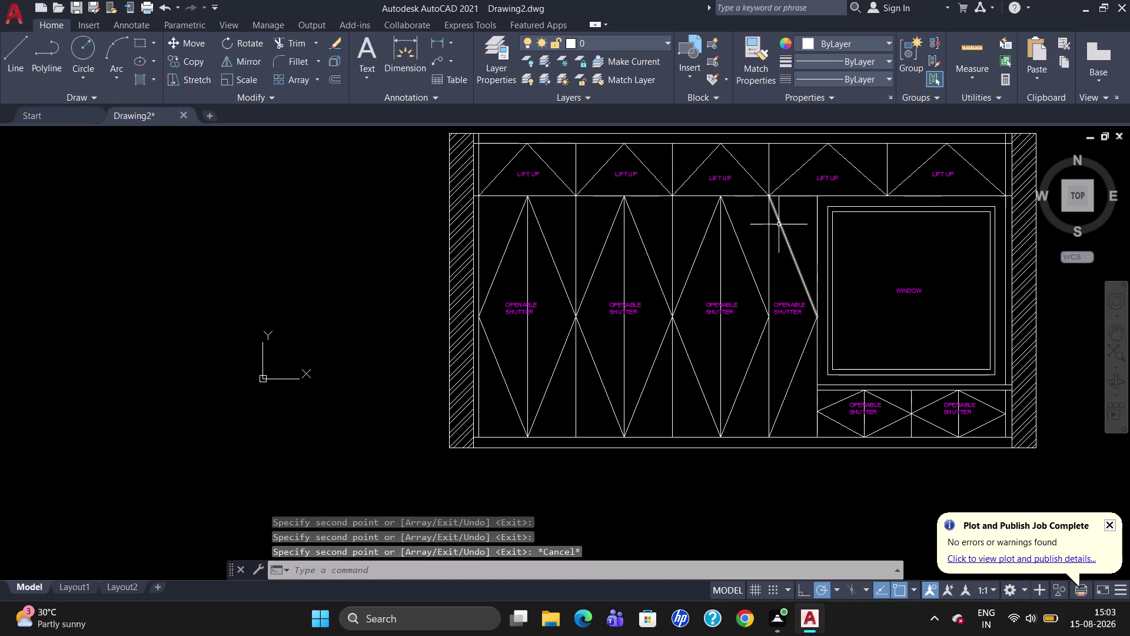
Raise the third panel's LIFT UP label level with the first two labels.
click(714, 178)
drag(711, 176, 711, 174)
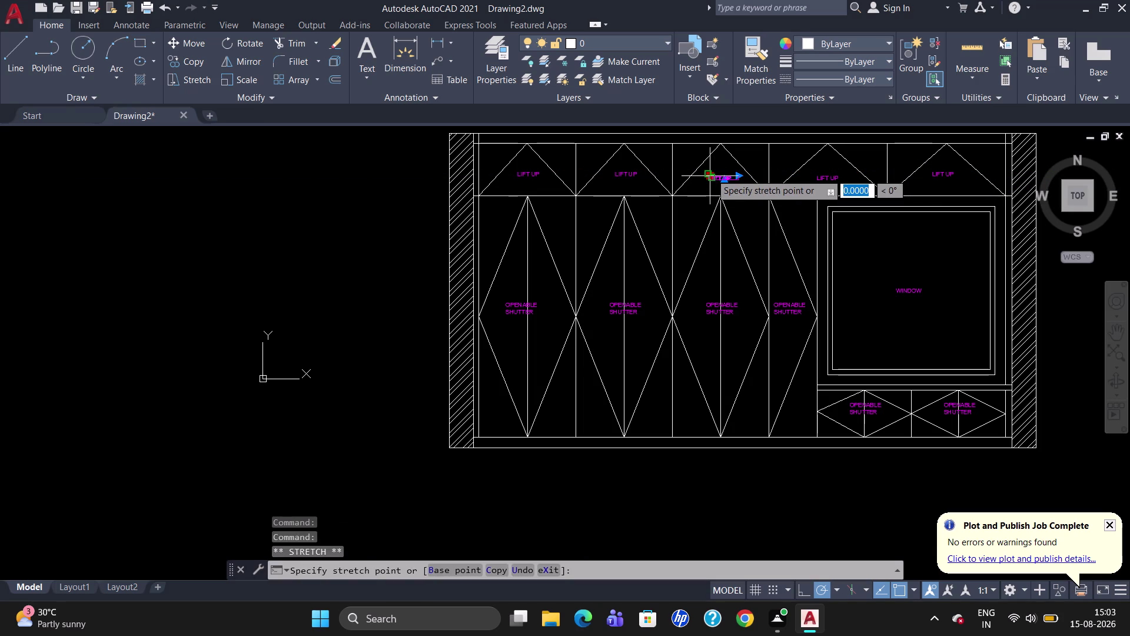
drag(711, 173, 713, 168)
click(713, 168)
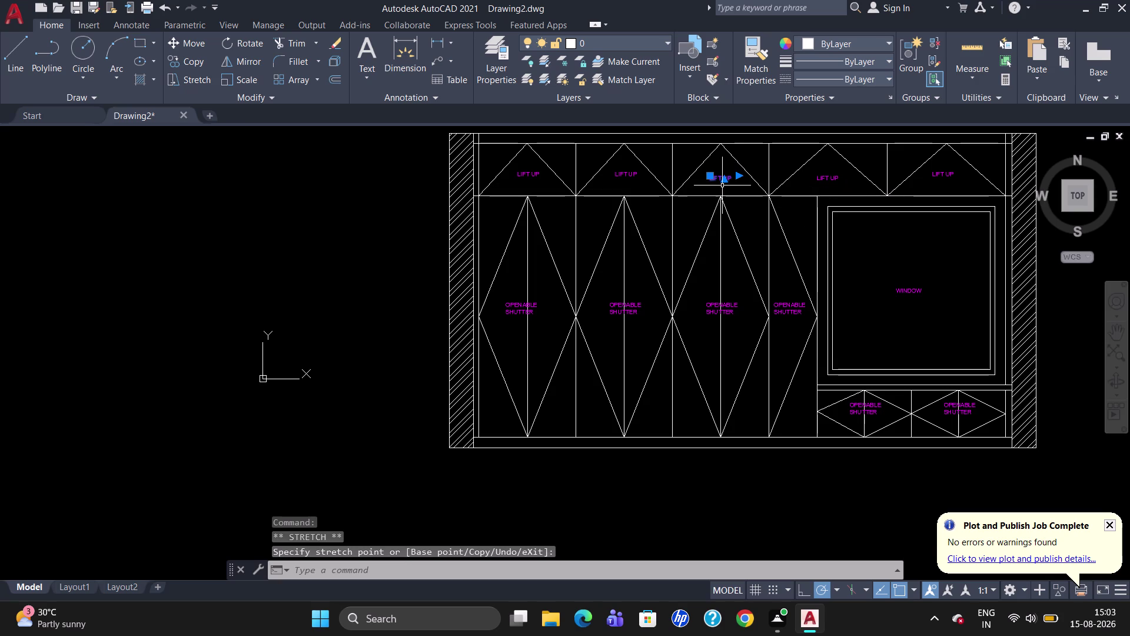
double_click(710, 175)
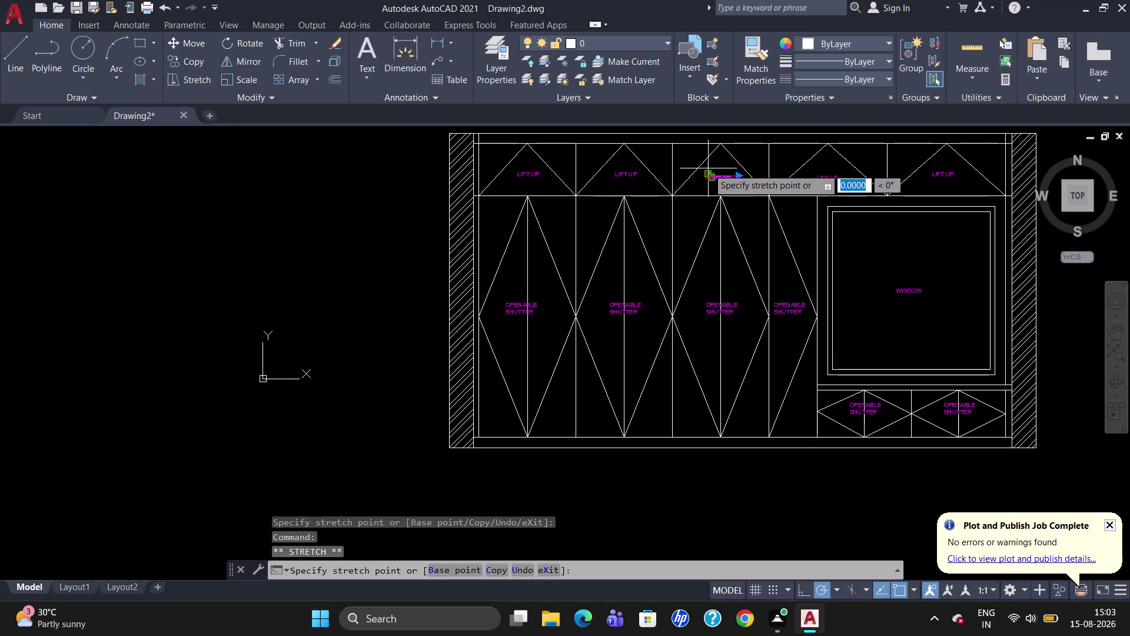
click(708, 169)
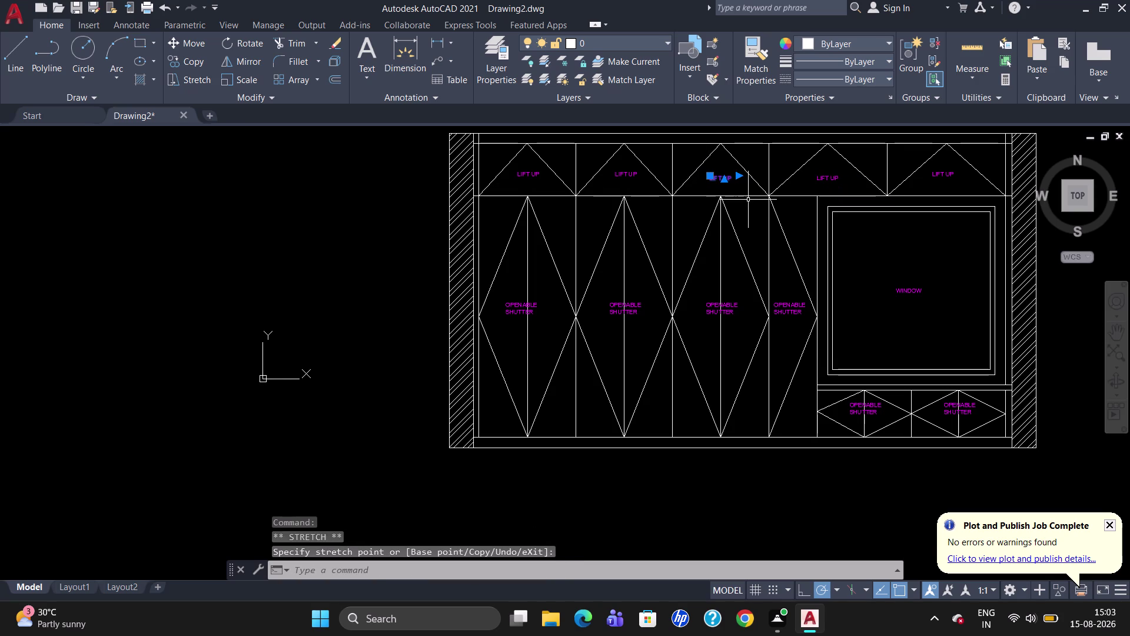
key(Escape)
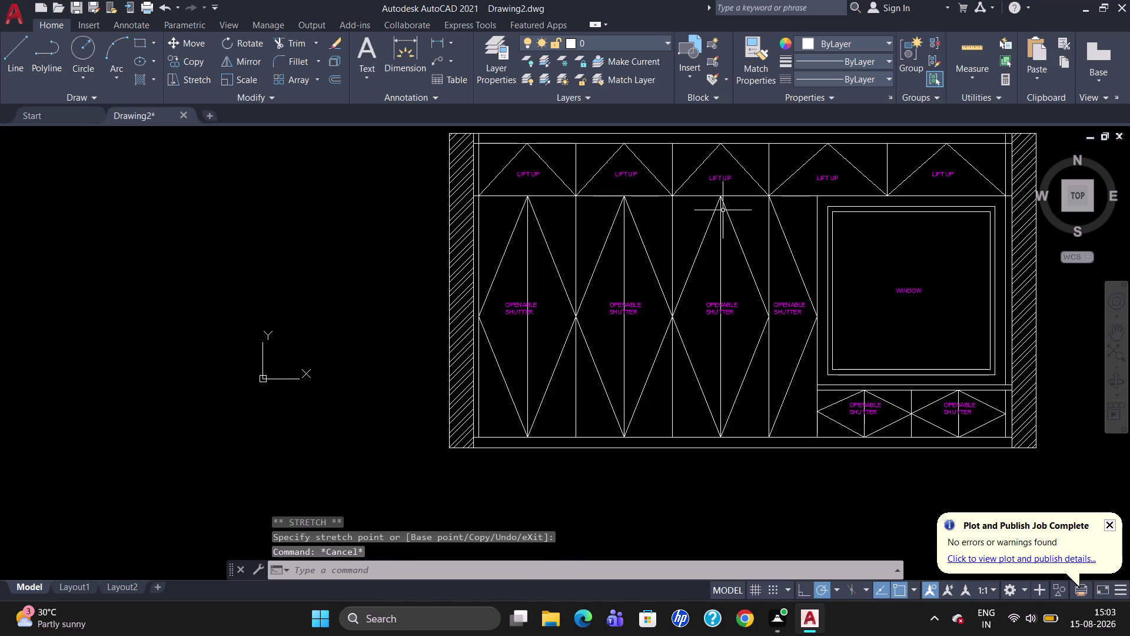
scroll(down, 3)
scroll(up, 3)
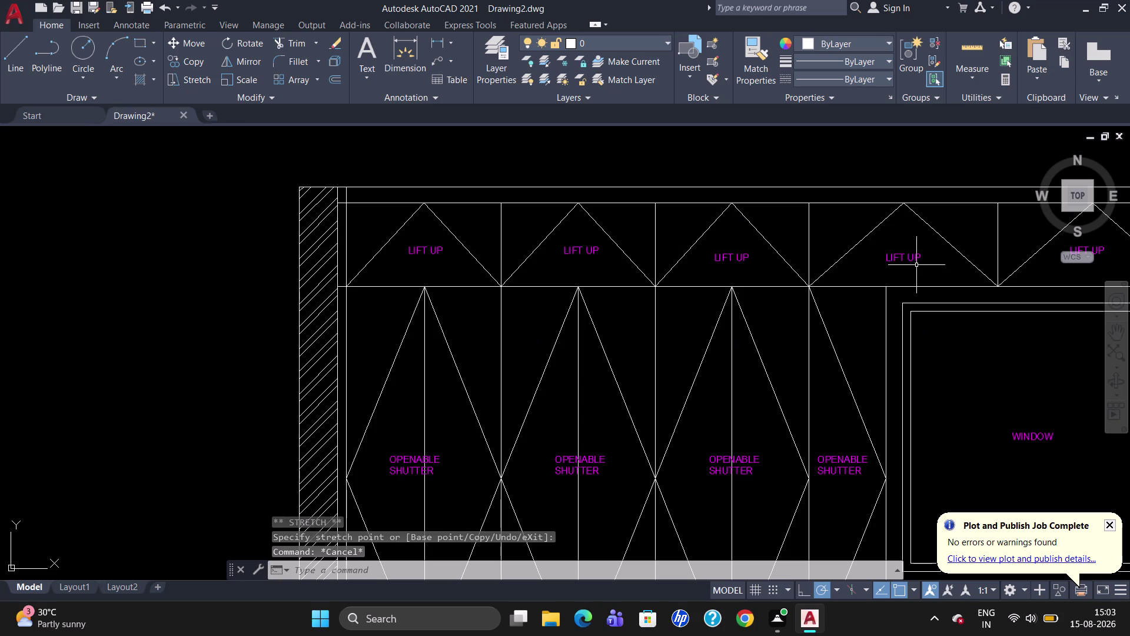
click(722, 261)
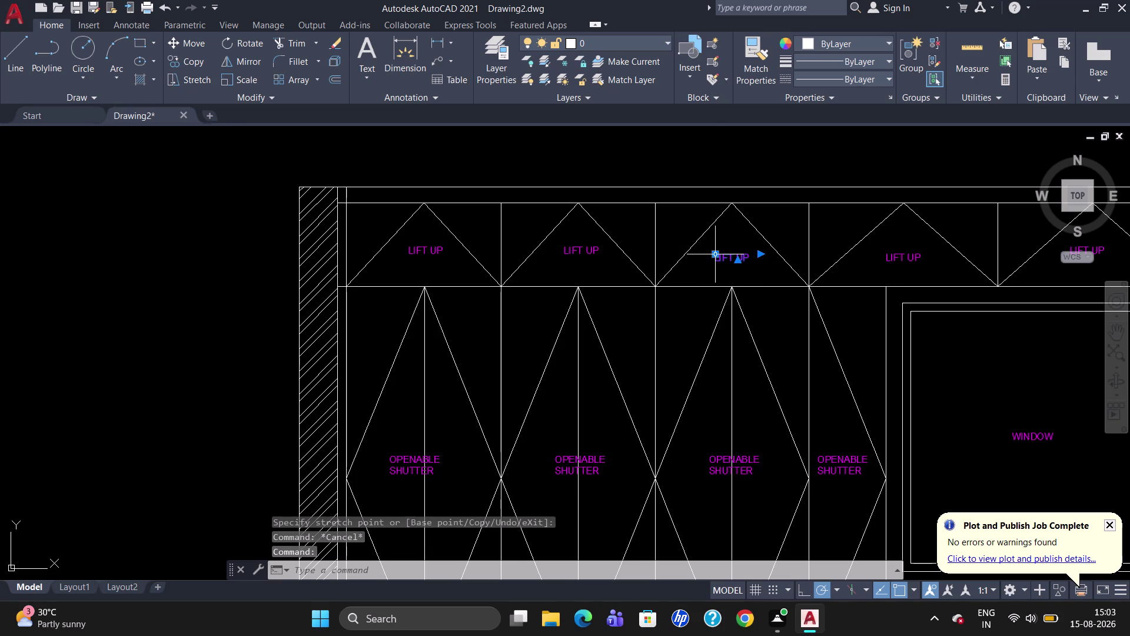
drag(715, 253, 714, 246)
click(714, 246)
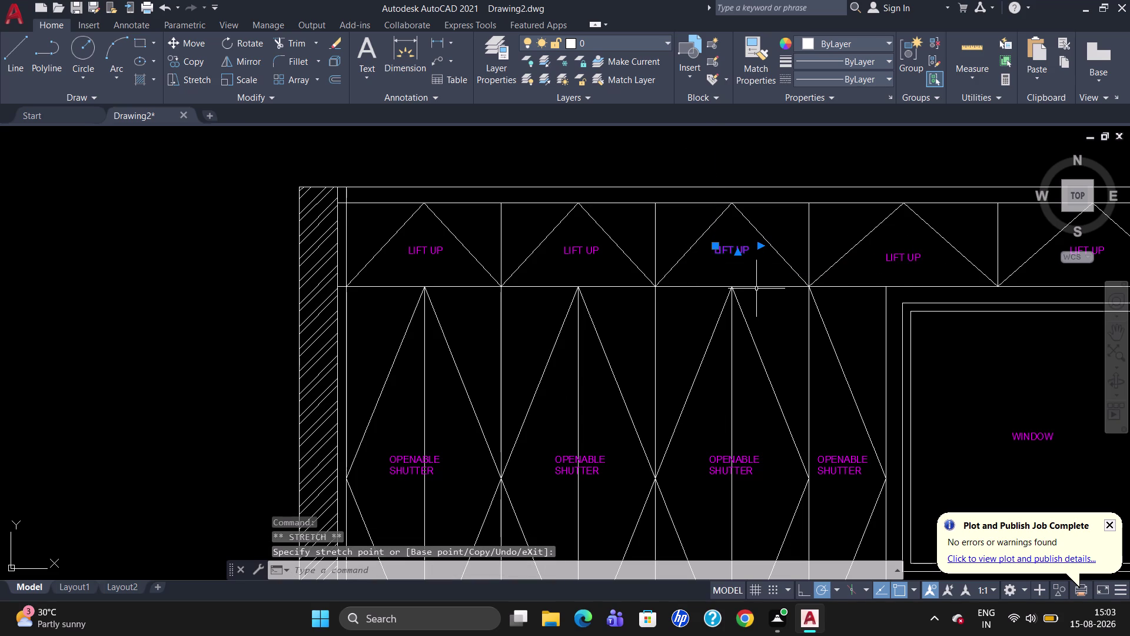
key(Escape)
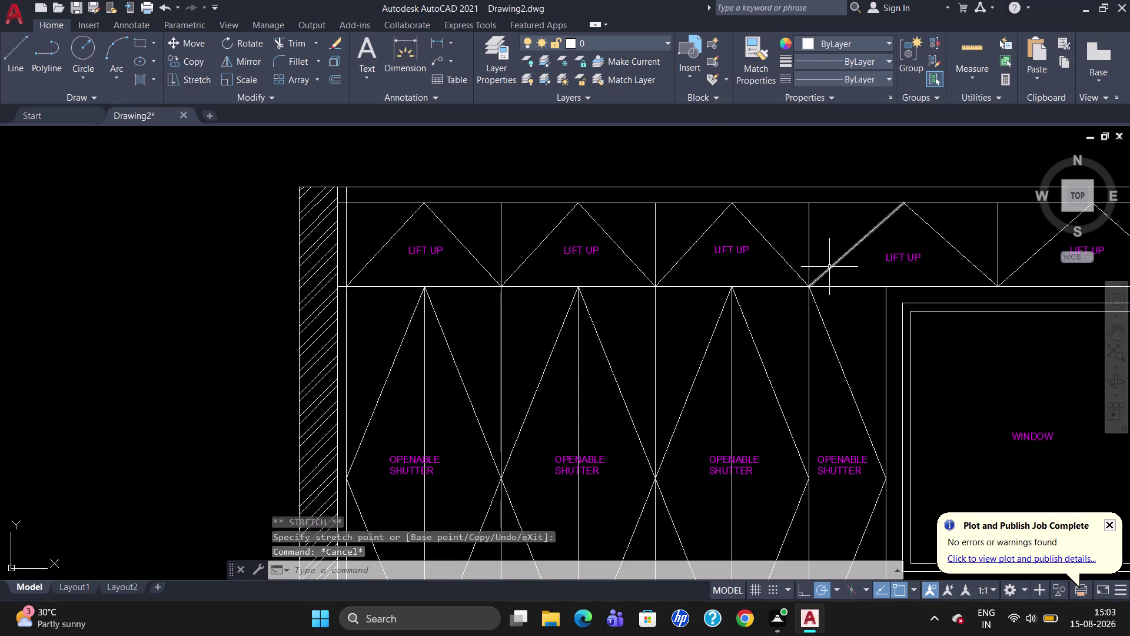
Raise the fourth panel's LIFT UP label to the same level.
click(888, 259)
drag(886, 255, 887, 249)
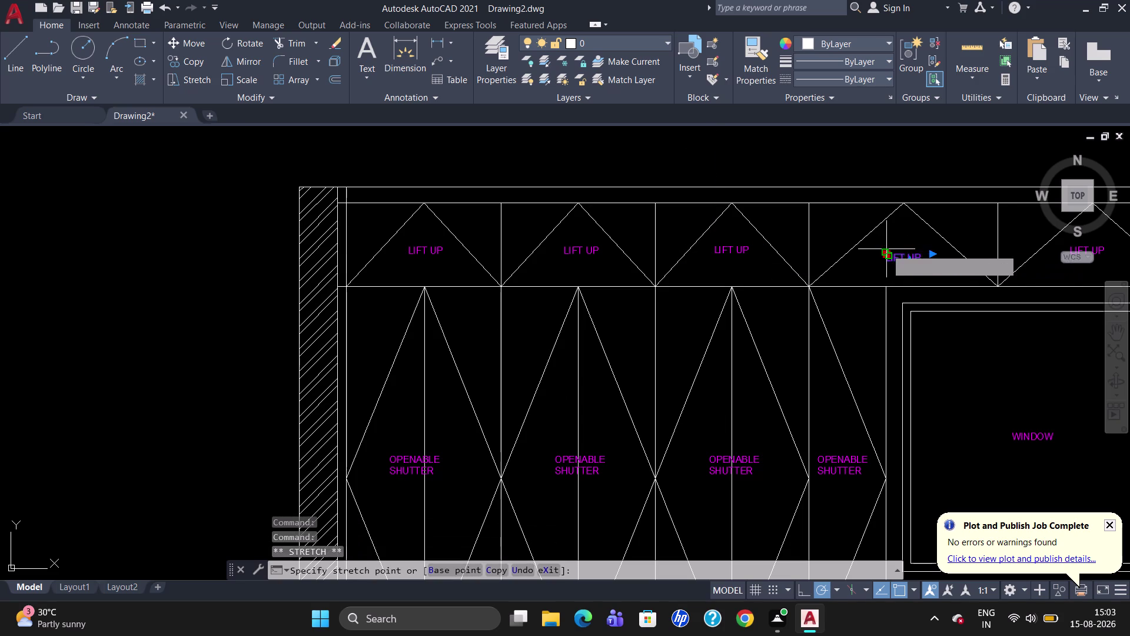
drag(886, 249, 887, 247)
click(887, 243)
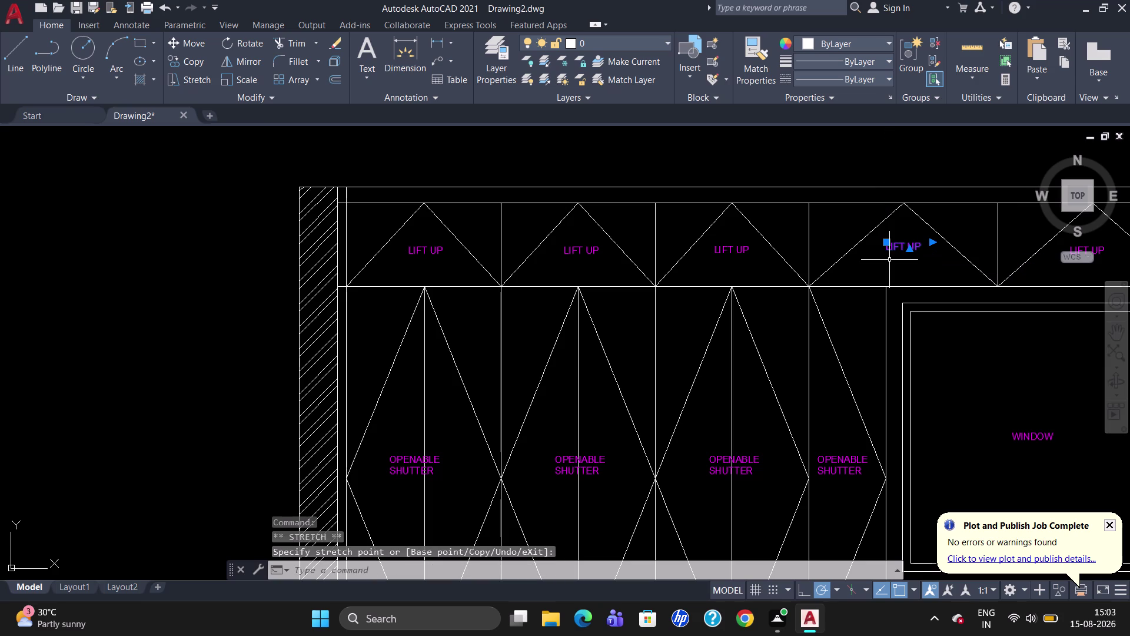
key(Escape)
scroll(down, 3)
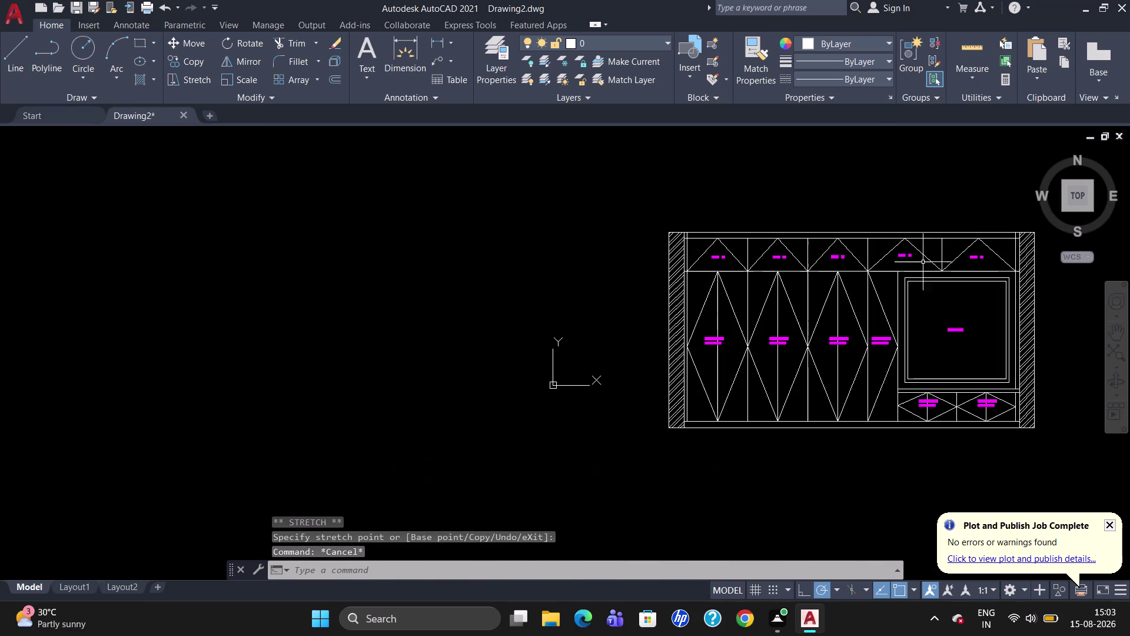
Copy the first LIFT UP label to three spots along the narrow top strip.
scroll(up, 3)
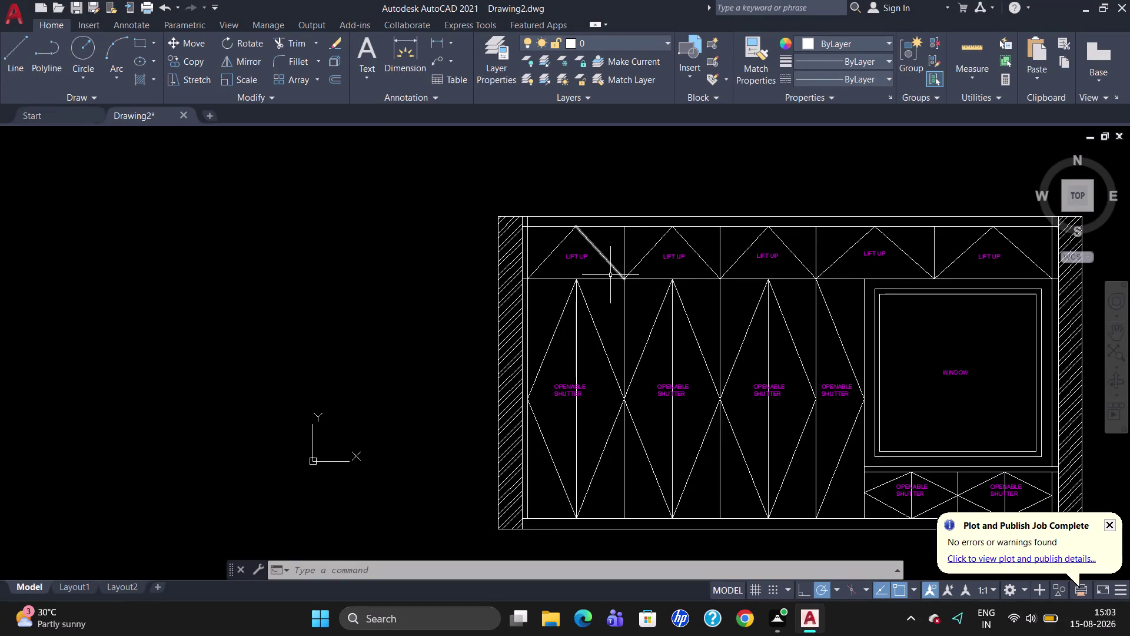
click(573, 258)
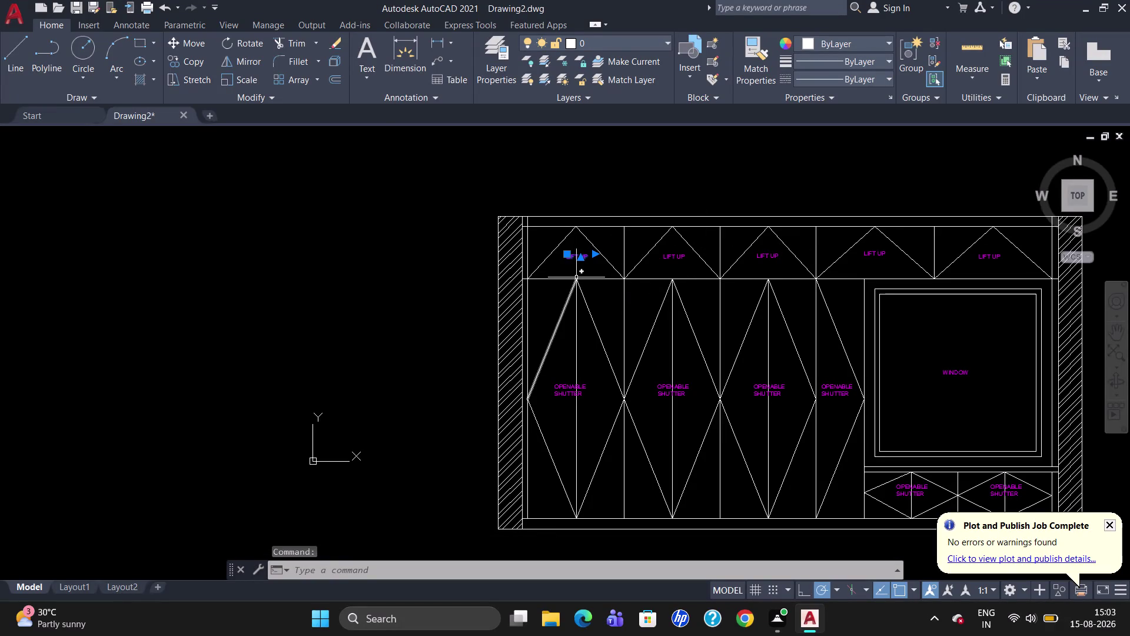
text(CO)
key(Return)
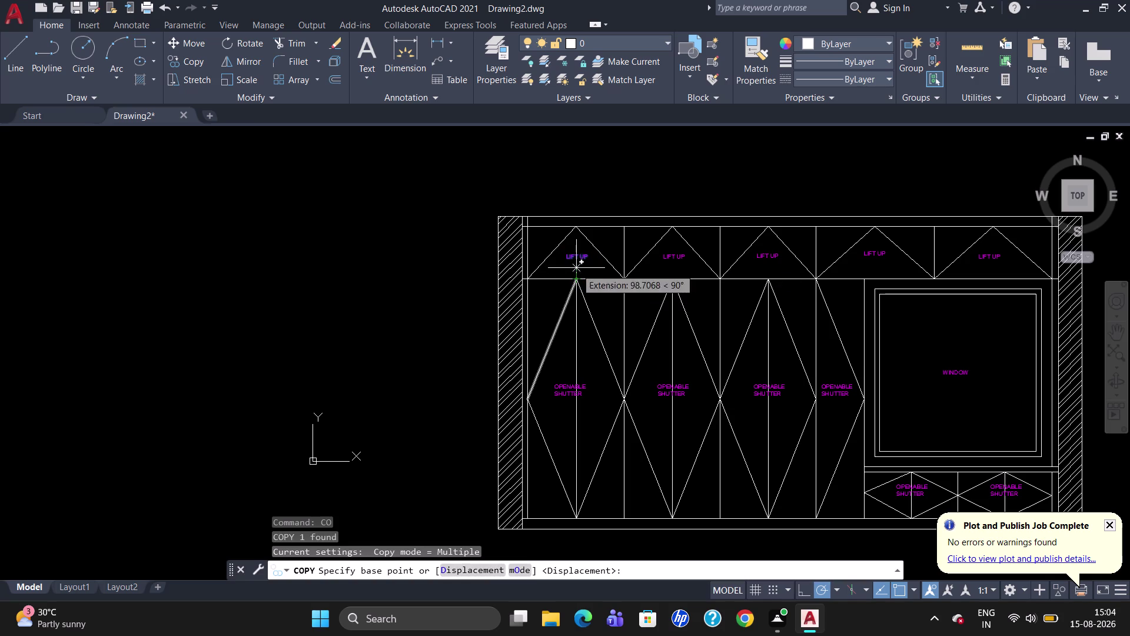
click(577, 261)
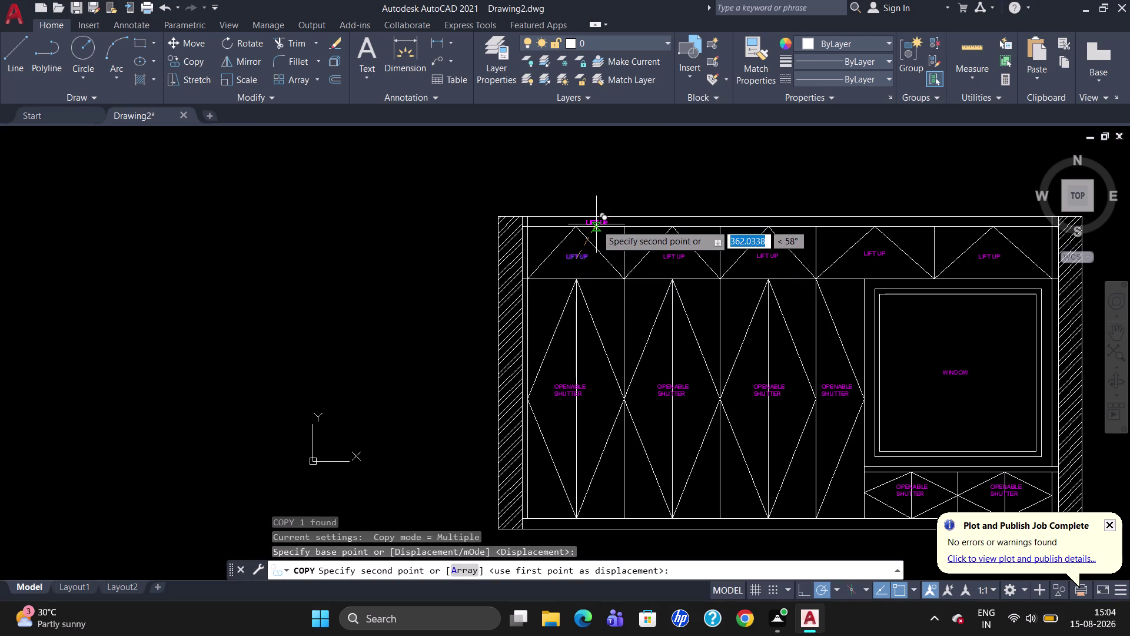
click(596, 224)
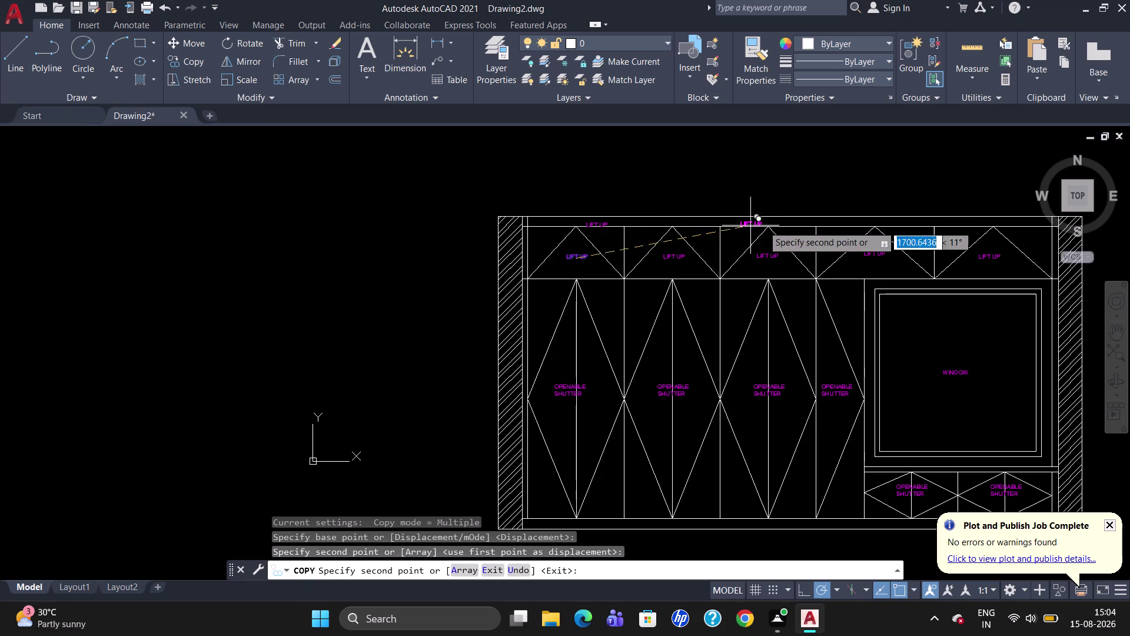
click(819, 221)
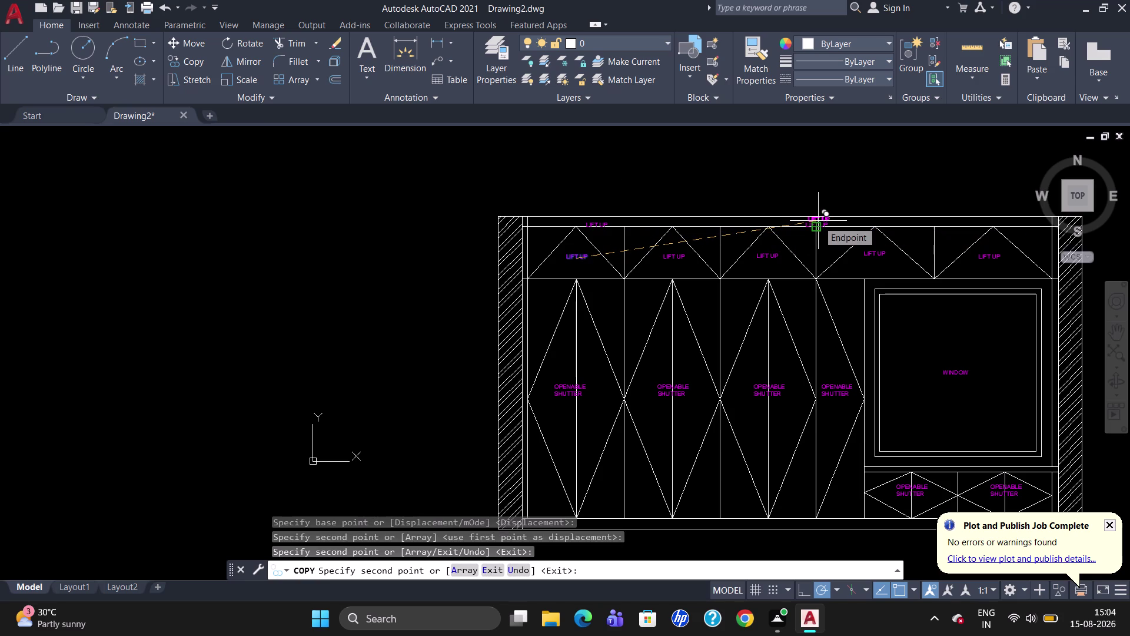
click(953, 223)
key(Escape)
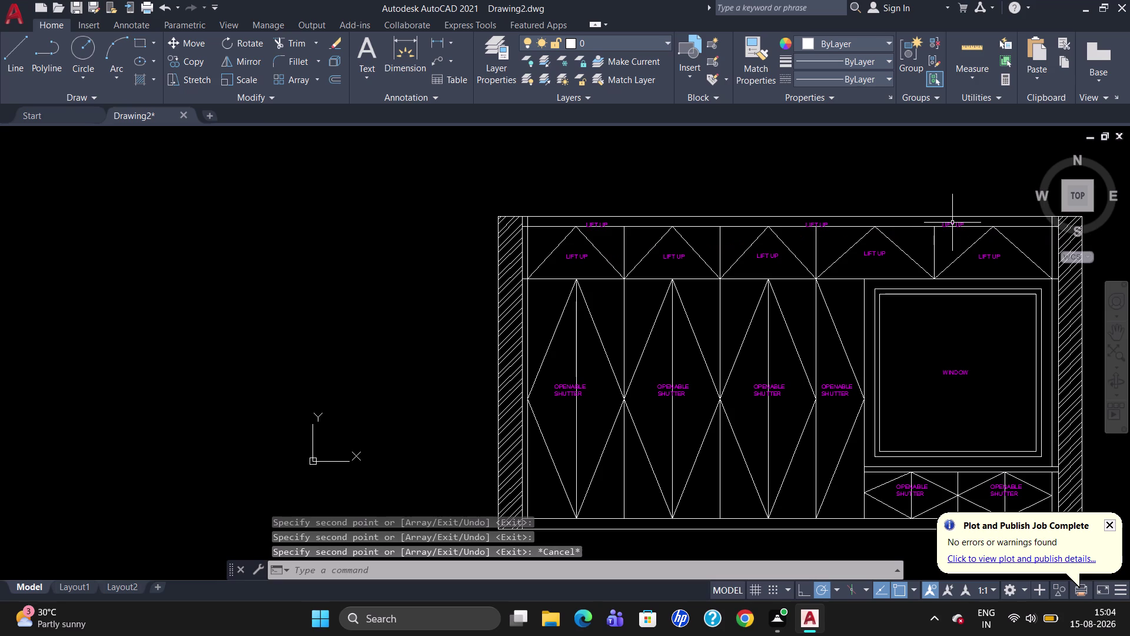
scroll(up, 3)
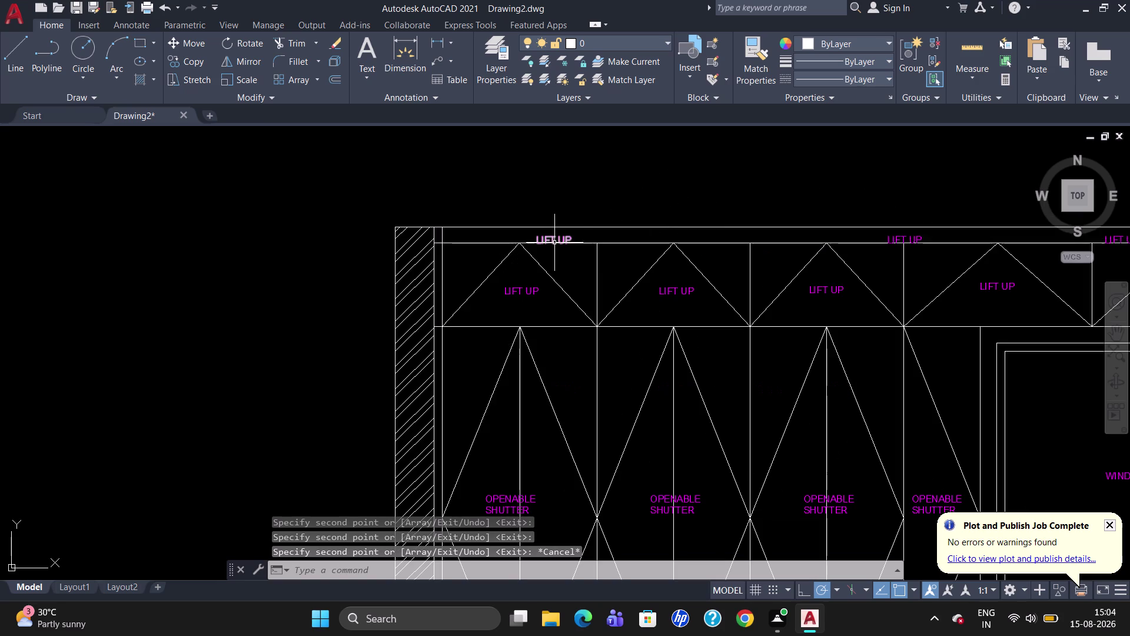
Replace the leftmost top-strip label's LIFT UP wording with FILLER.
double_click(553, 240)
click(578, 236)
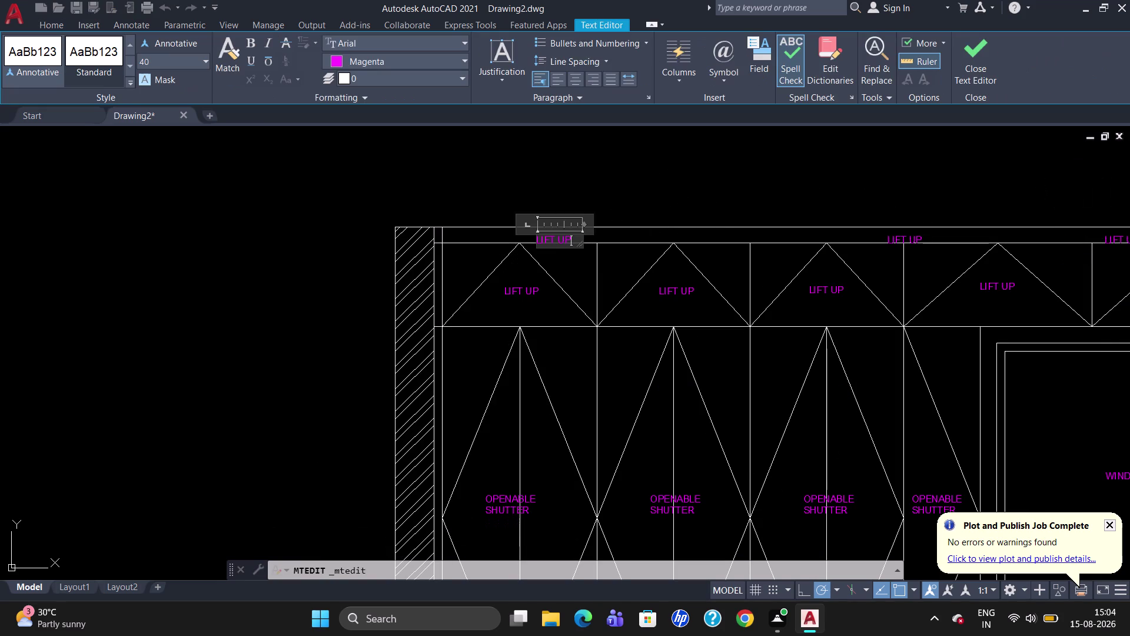
key(BackSpace)
key(BackSpace)
key(BackSpace)
text(FILLER)
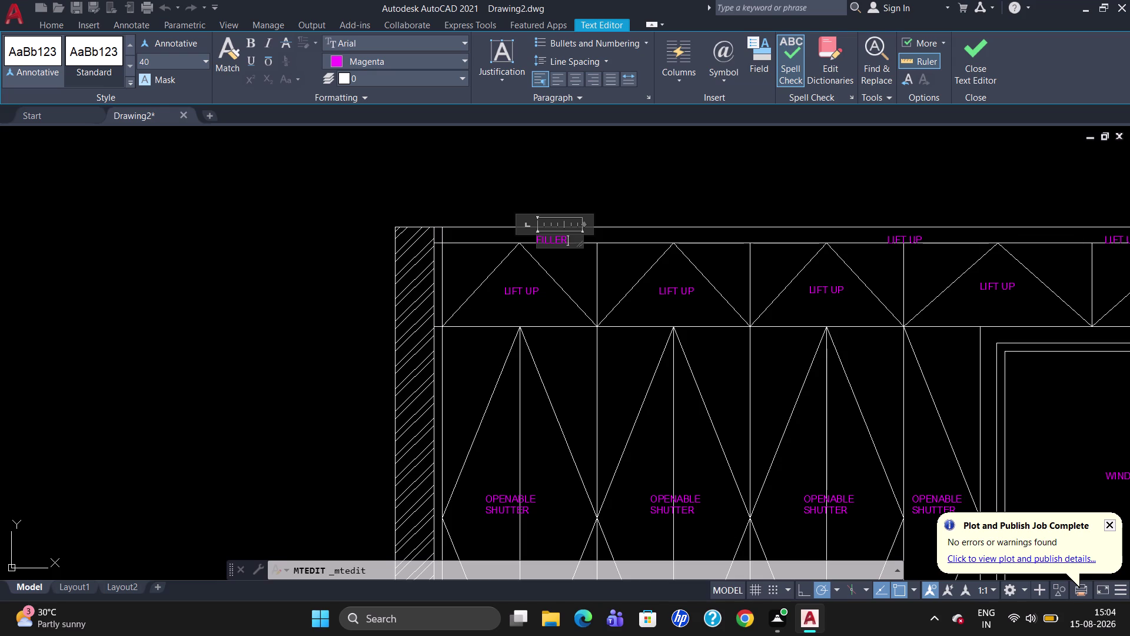
click(910, 234)
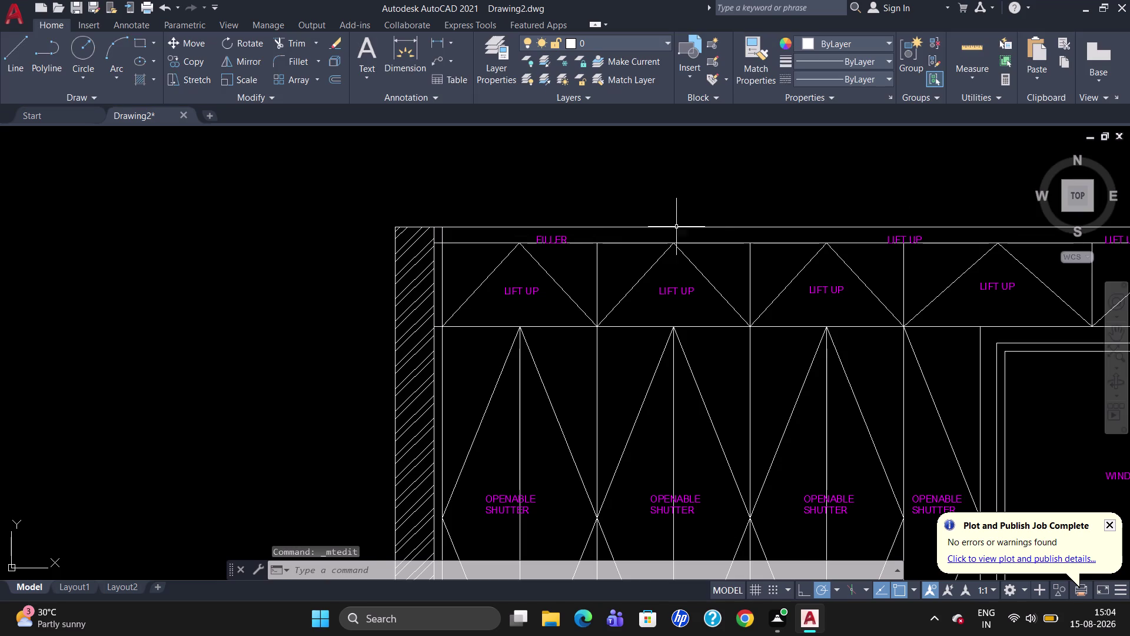
Reopen the FILLER label in the text editor, exit it and reselect the label.
click(546, 238)
click(533, 234)
double_click(537, 238)
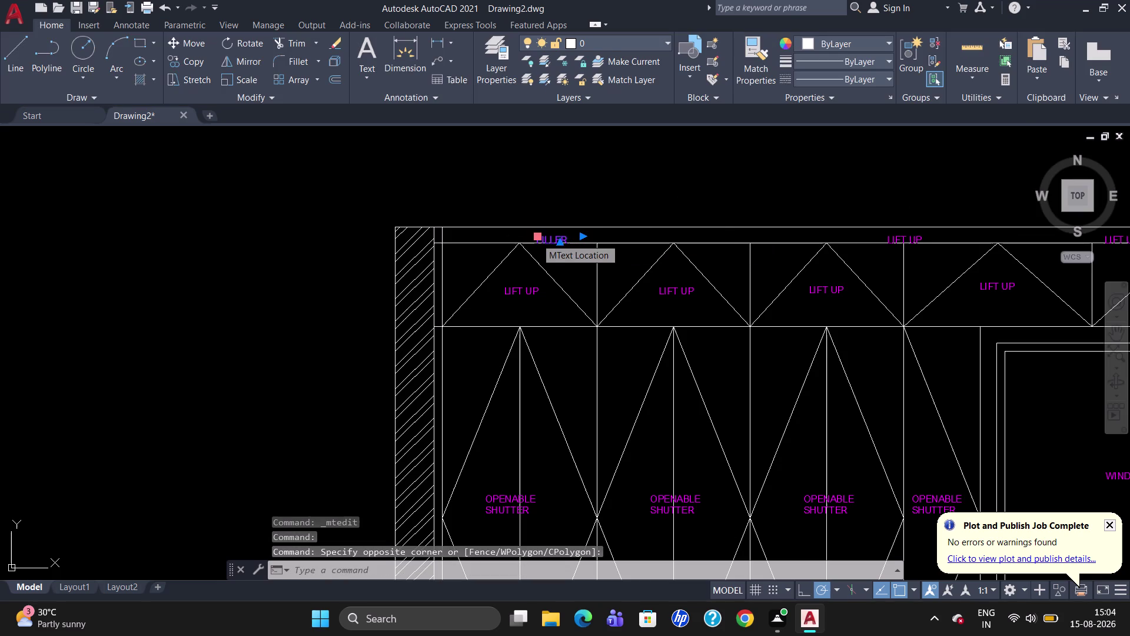
click(536, 235)
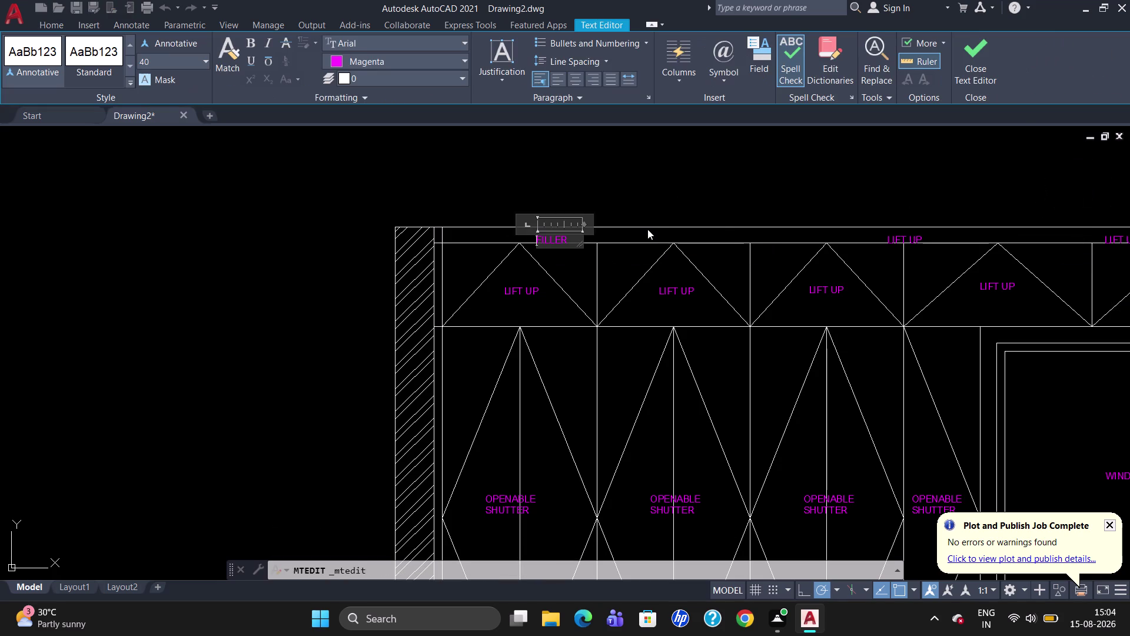
key(Escape)
click(557, 241)
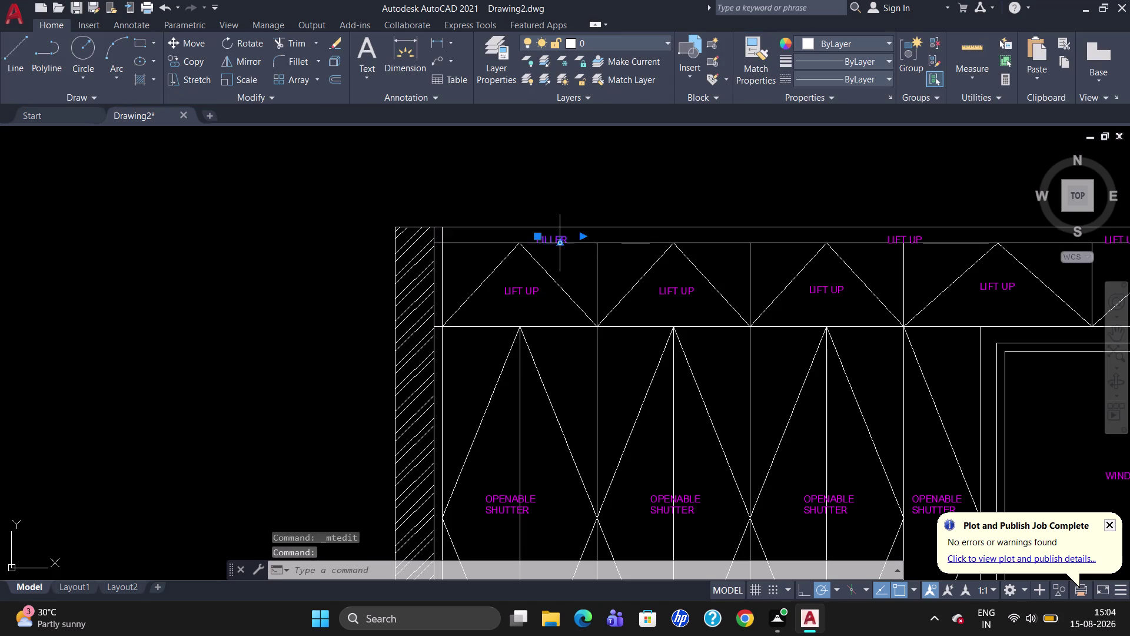
Grip-move the first FILLER label so it sits centred in the top strip.
double_click(540, 239)
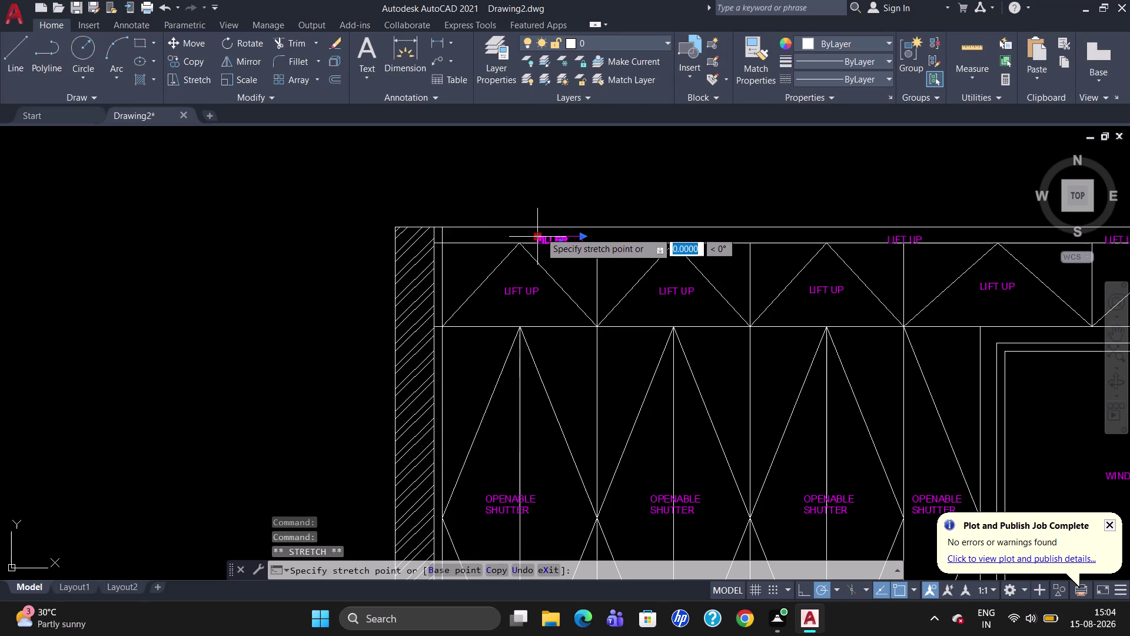
click(539, 230)
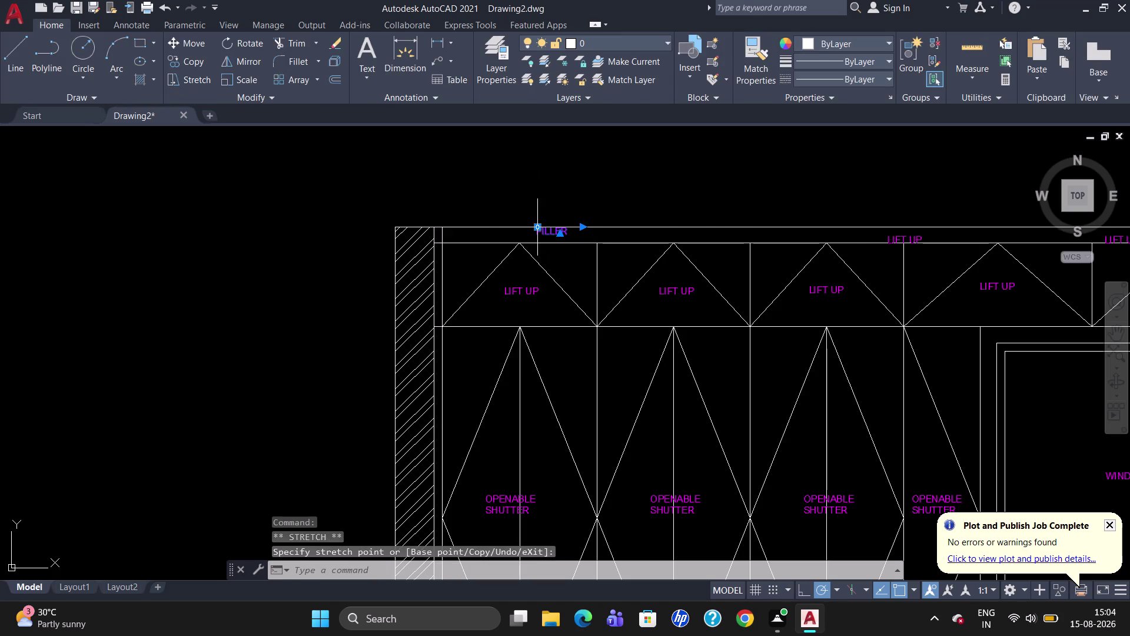
double_click(538, 230)
click(540, 234)
scroll(up, 3)
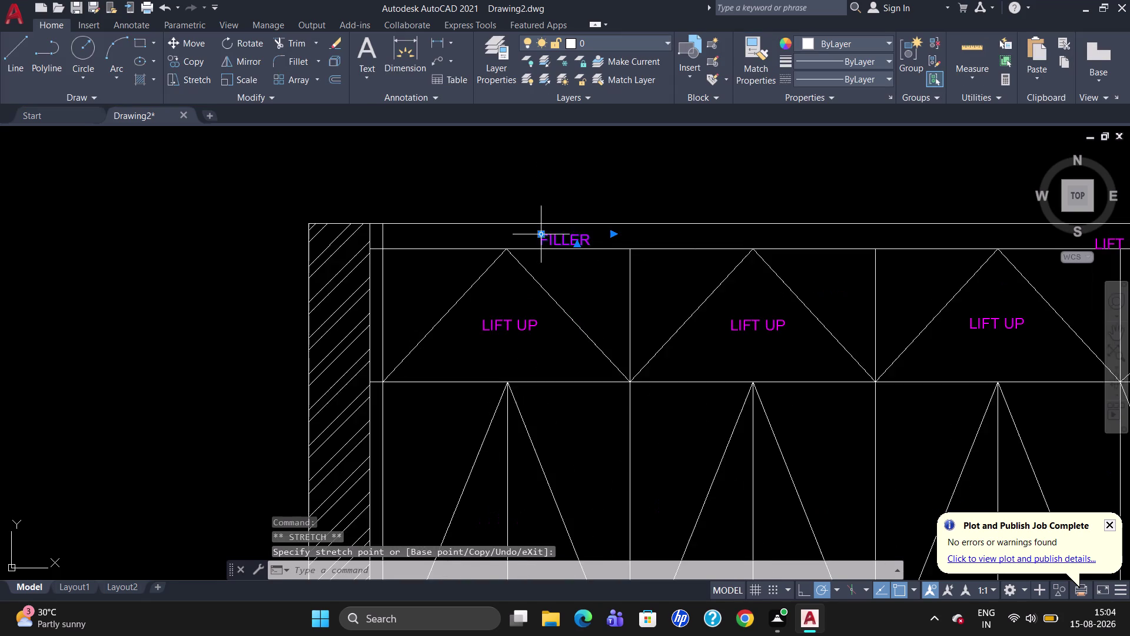
scroll(up, 3)
double_click(539, 233)
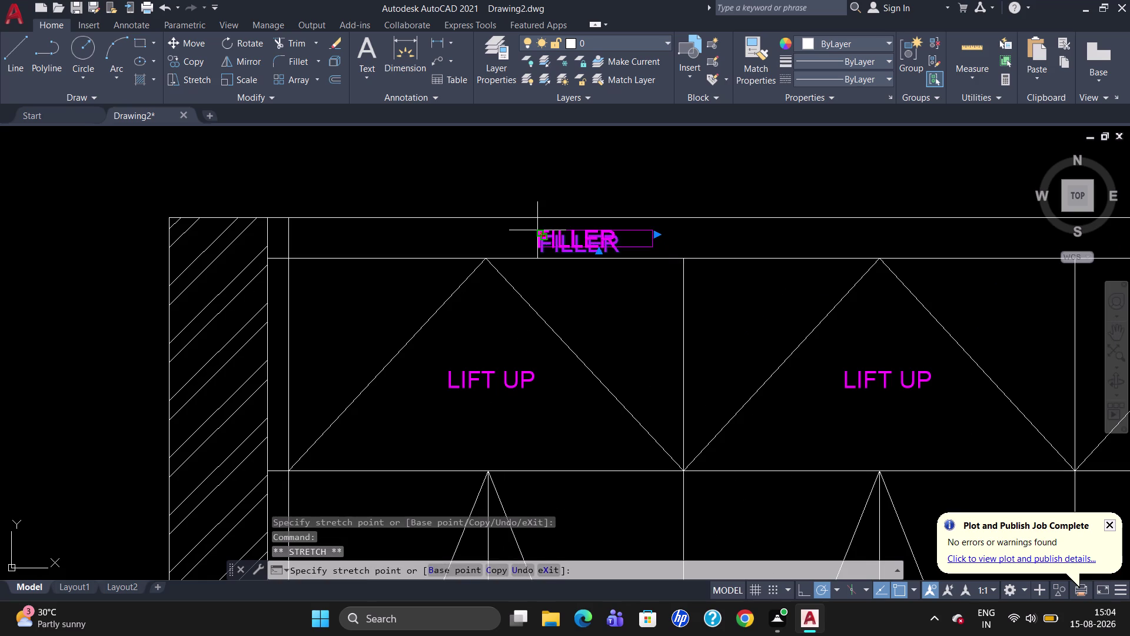
click(537, 227)
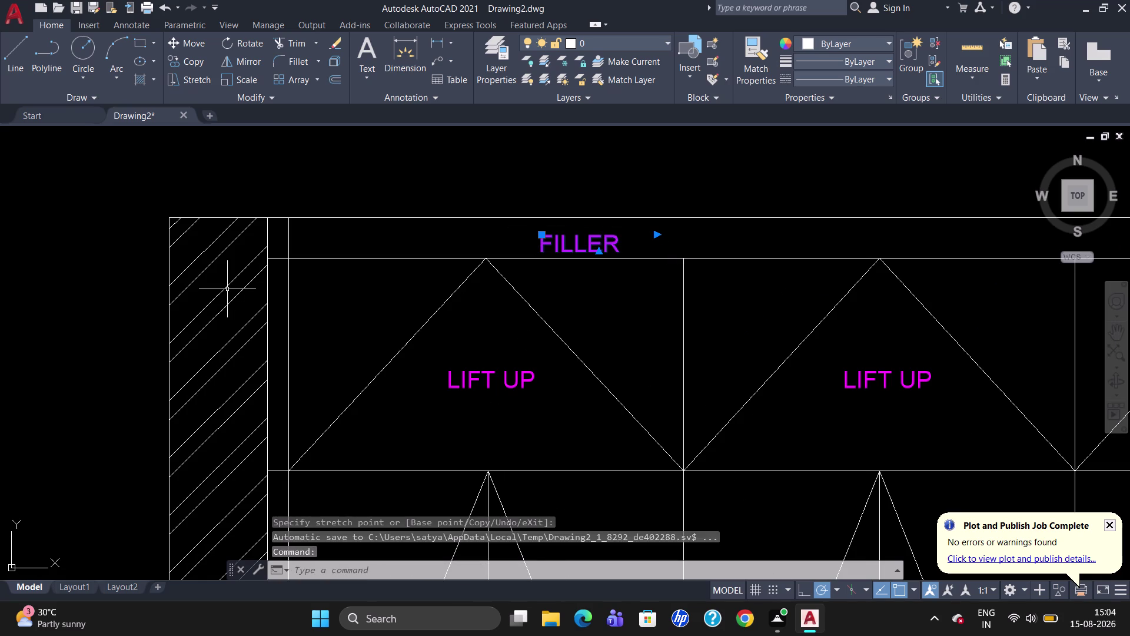
double_click(541, 236)
drag(542, 236, 540, 231)
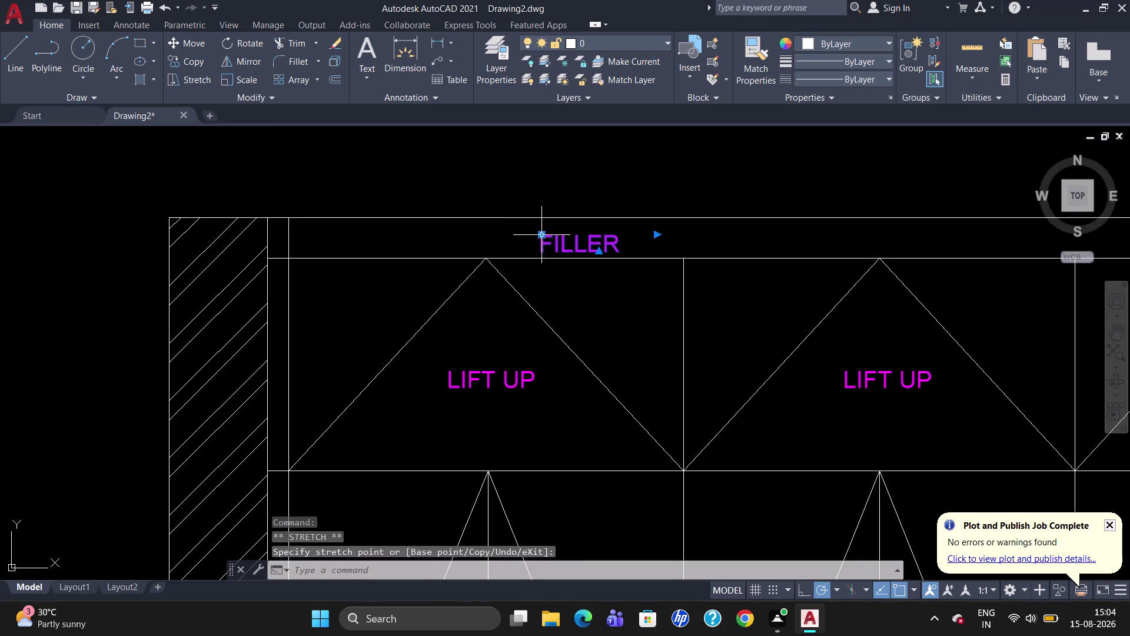
Open the FILLER label's text editor and exit without changes.
triple_click(541, 233)
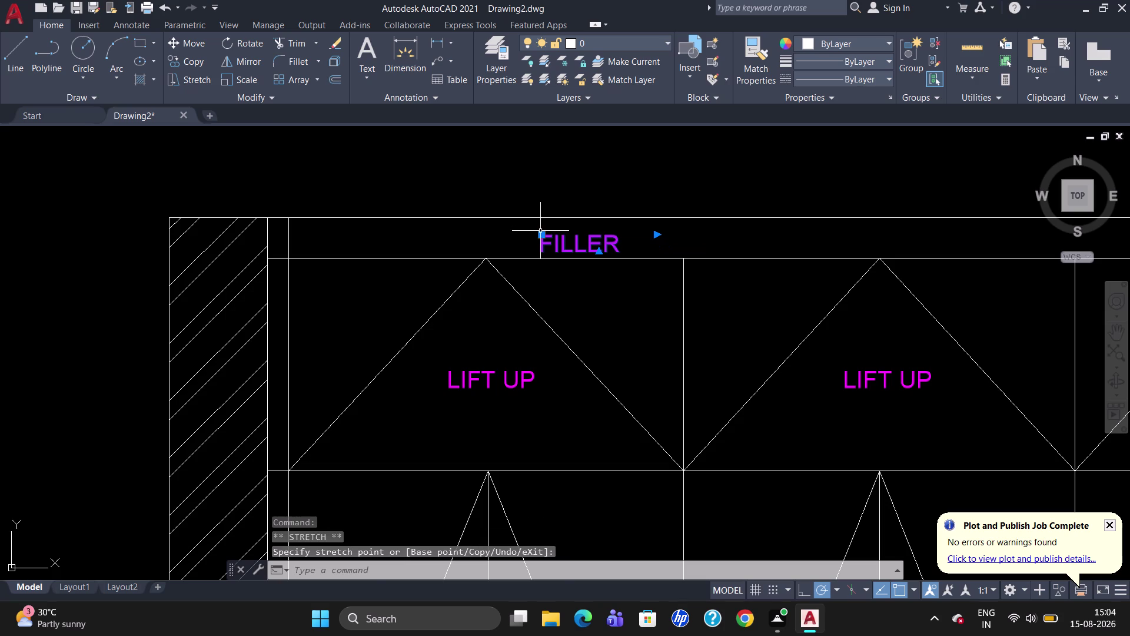
triple_click(541, 234)
click(542, 235)
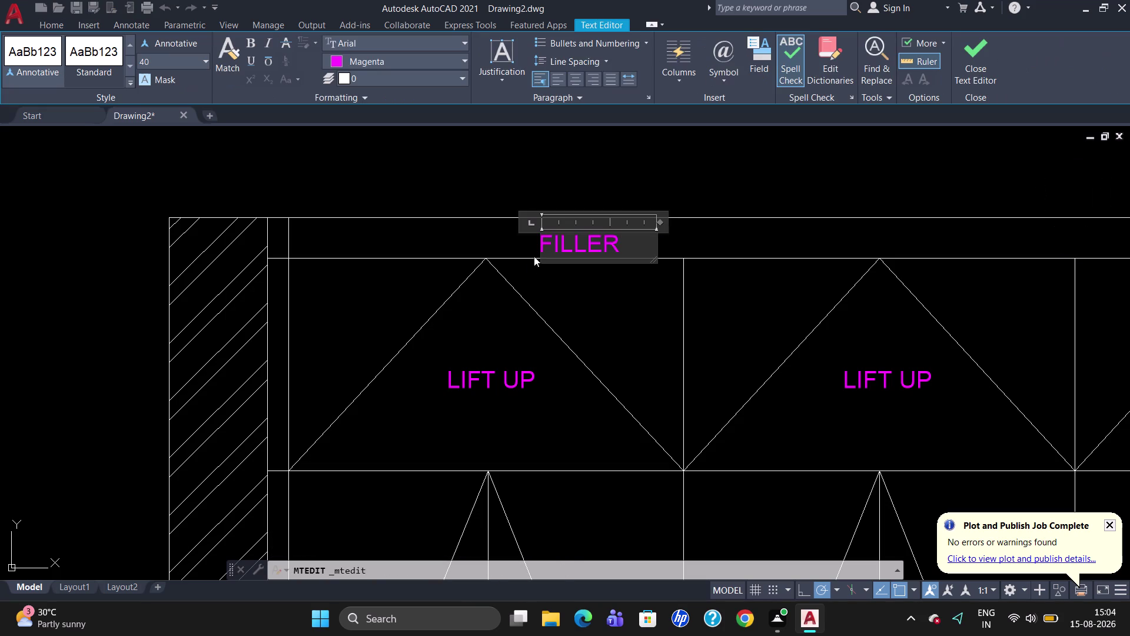
key(Escape)
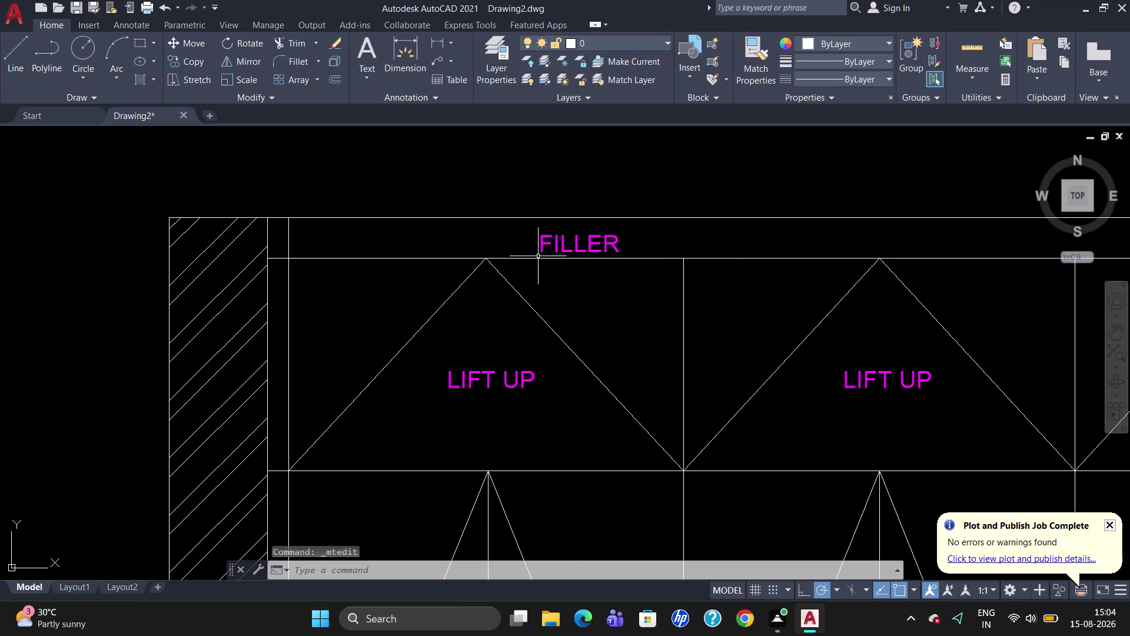
scroll(down, 3)
scroll(up, 3)
scroll(down, 3)
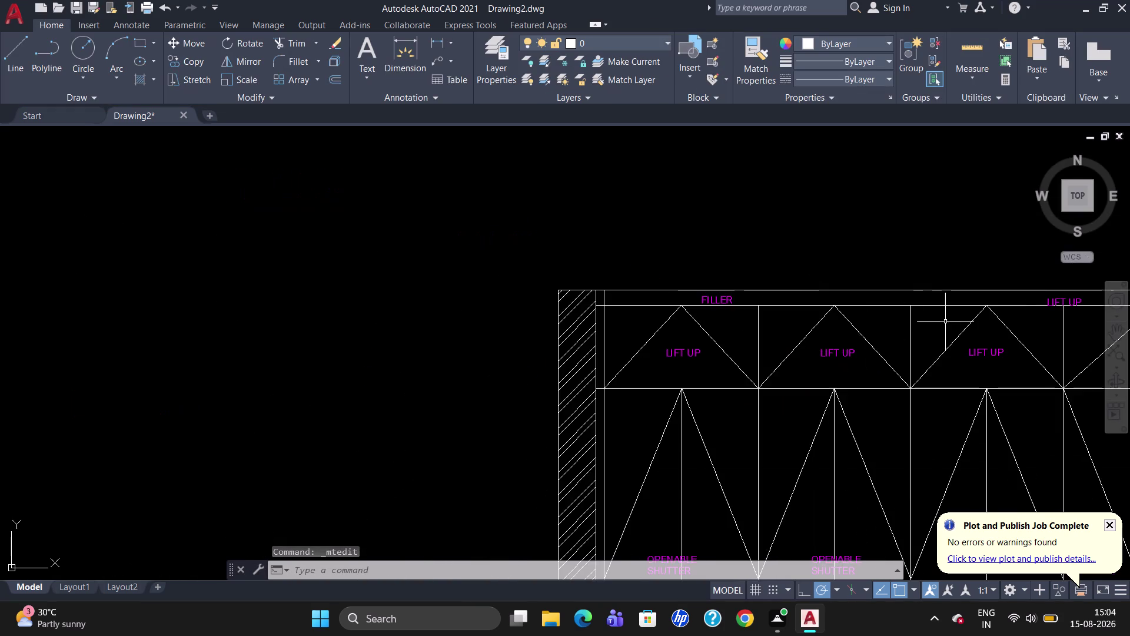
scroll(up, 3)
scroll(down, 3)
Replace the next LIFT UP label's wording with FILLER.
double_click(961, 301)
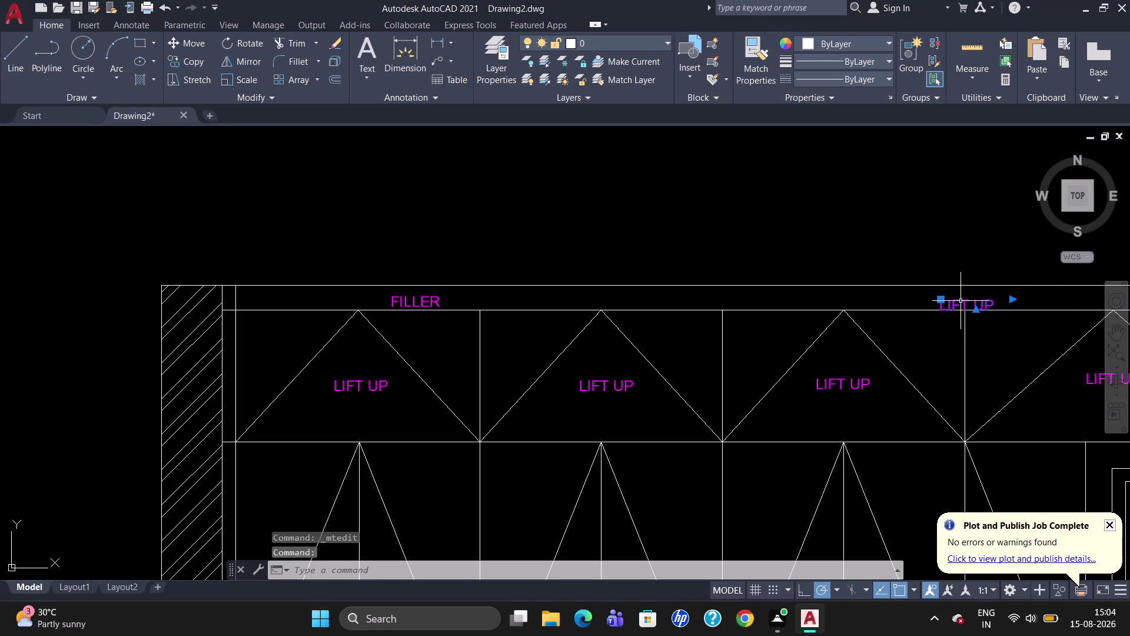
click(994, 305)
key(BackSpace)
key(BackSpace)
key(BackSpace)
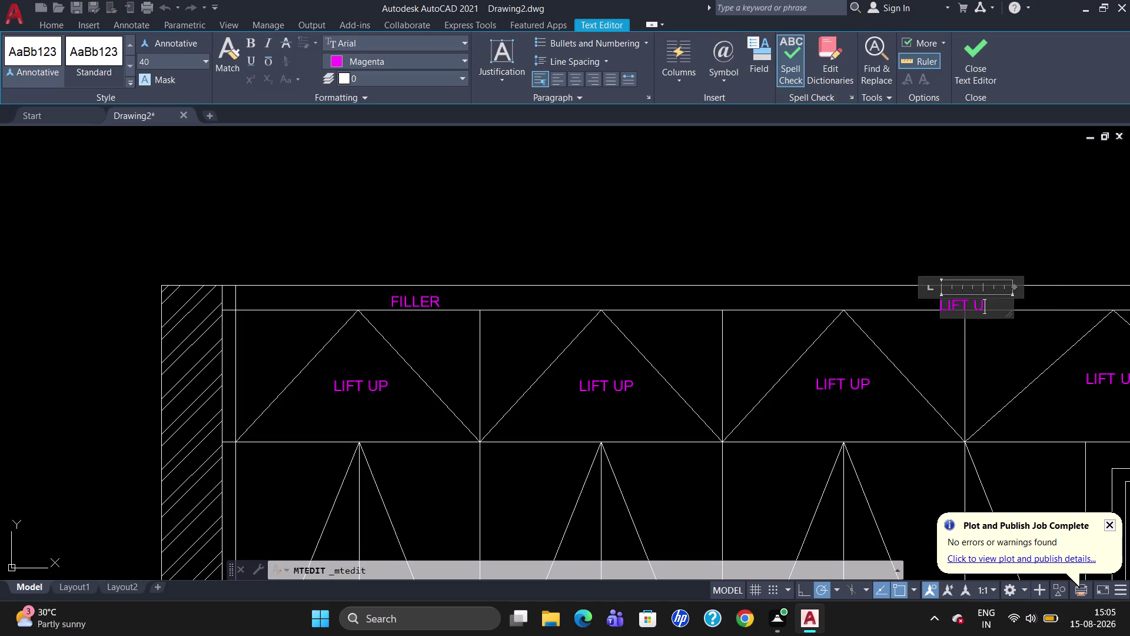
text(FIL)
text(LER)
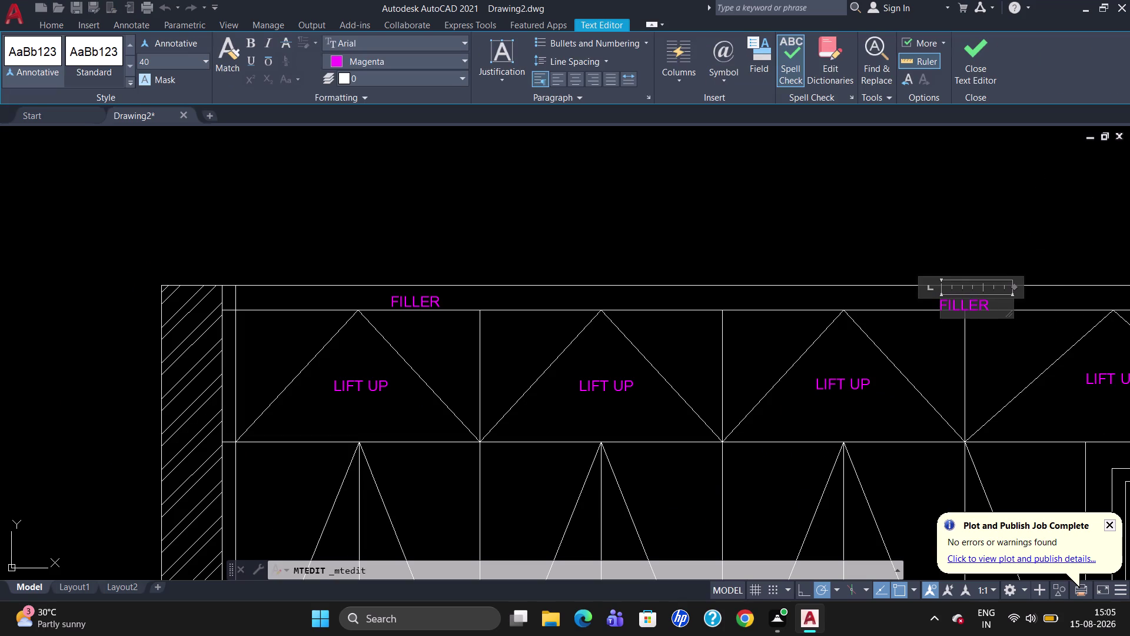
click(899, 393)
Move the new FILLER label higher within the top strip.
click(958, 304)
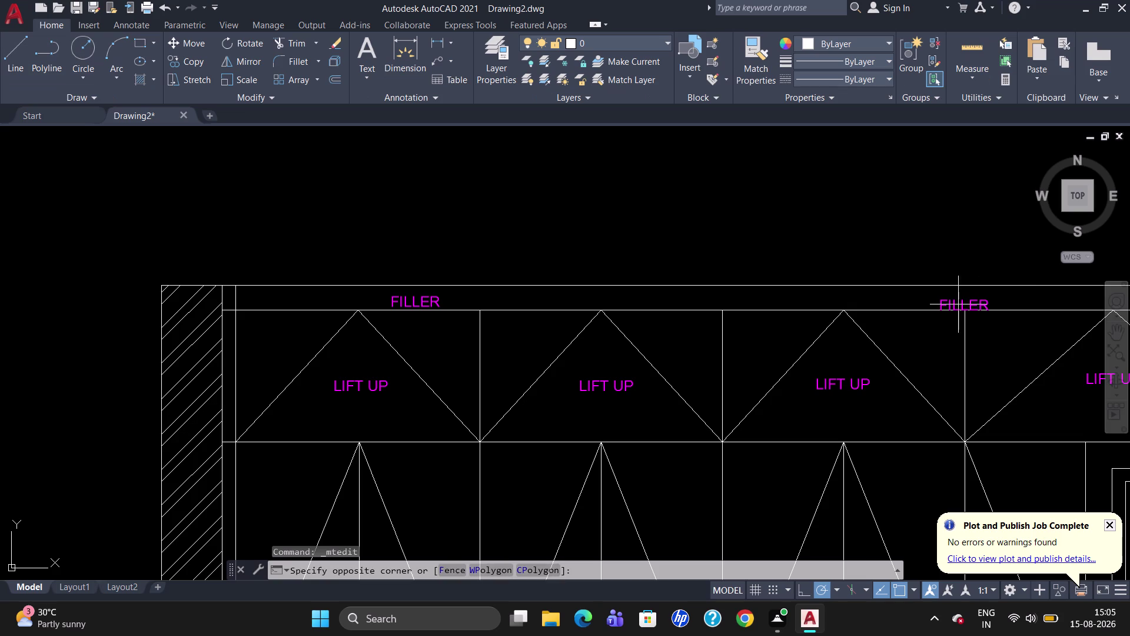
click(941, 308)
click(940, 301)
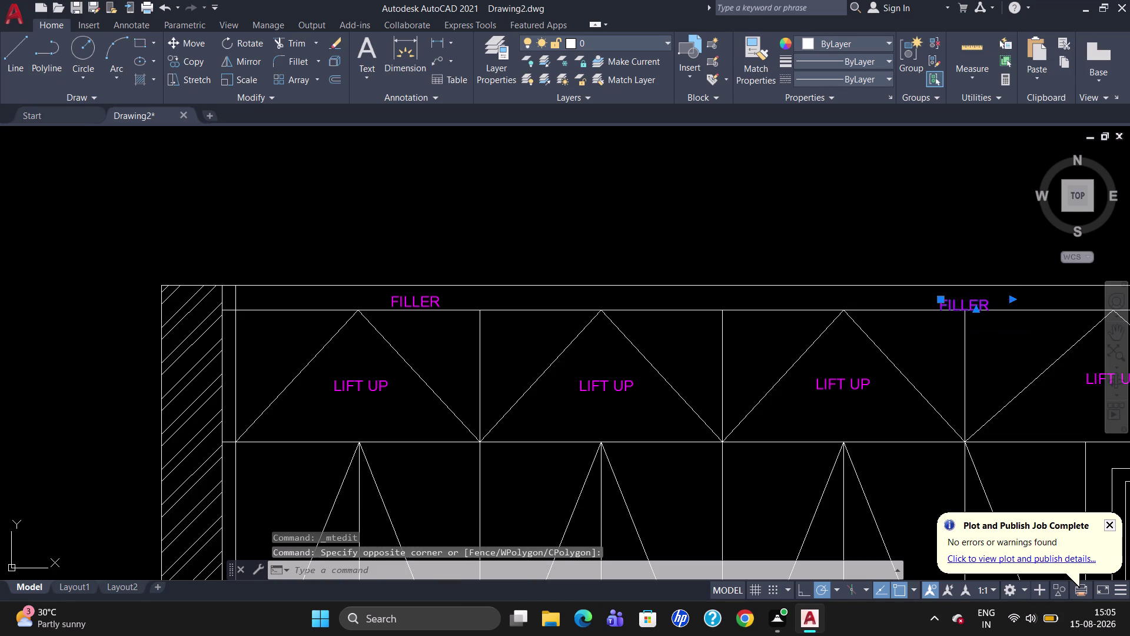
drag(940, 302, 940, 294)
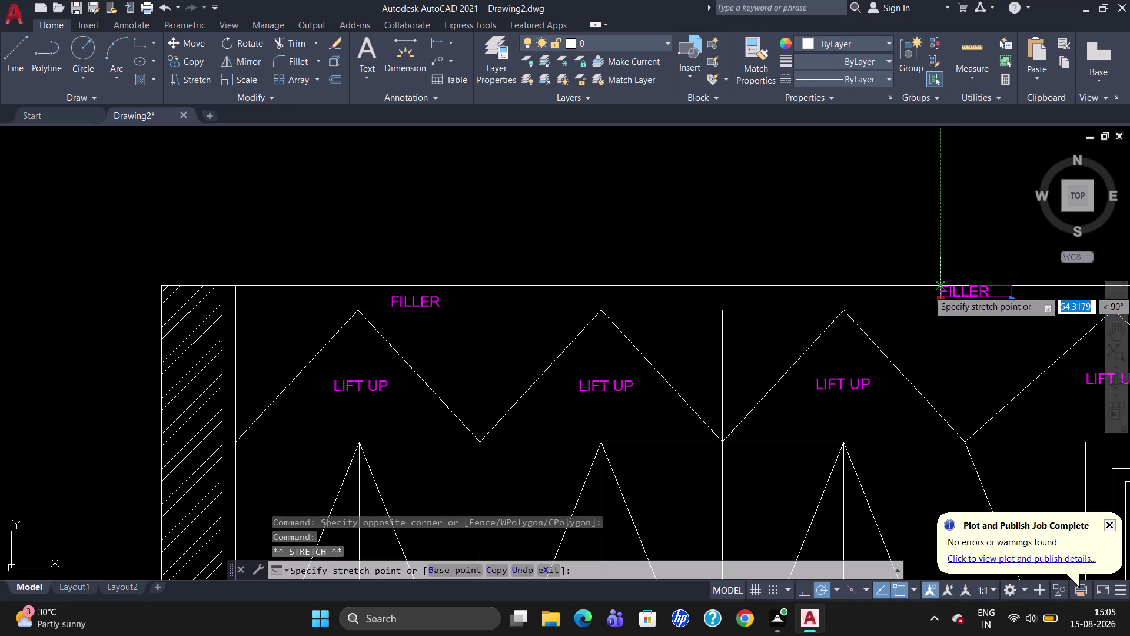
click(940, 291)
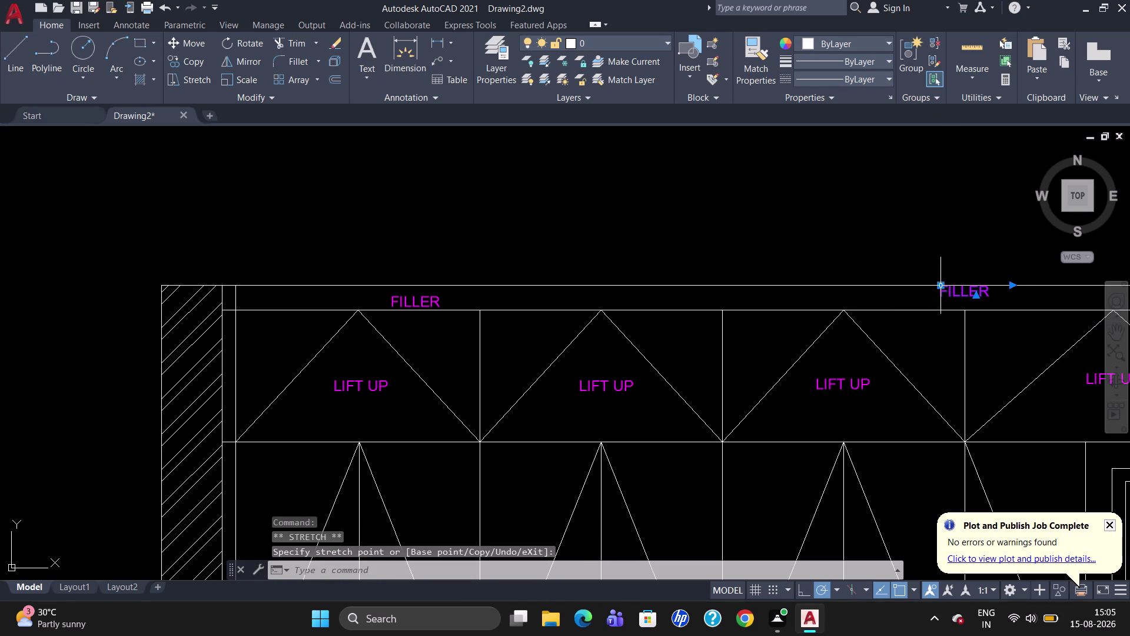
double_click(943, 285)
click(945, 287)
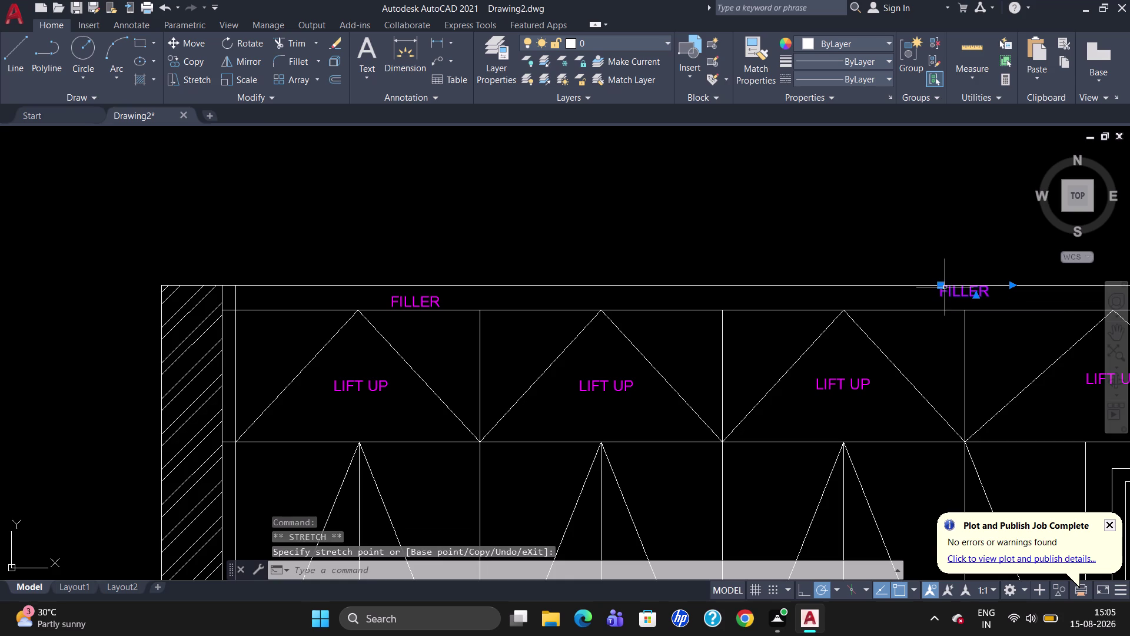
Nudge the new FILLER label down slightly into its final position.
click(945, 288)
double_click(940, 287)
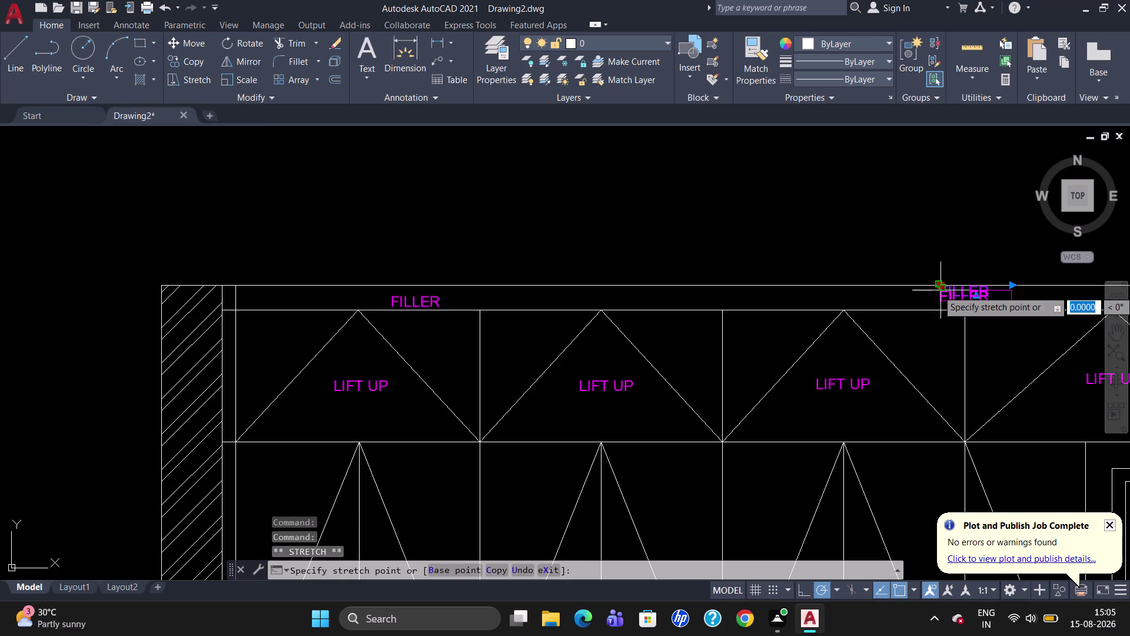
click(940, 291)
double_click(940, 287)
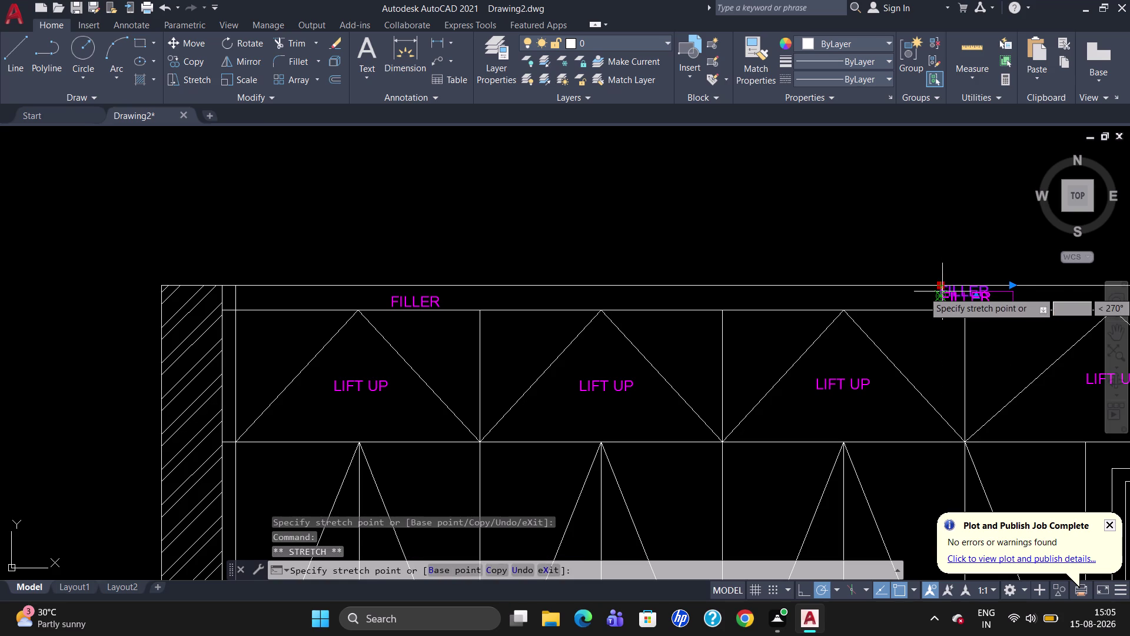
click(942, 291)
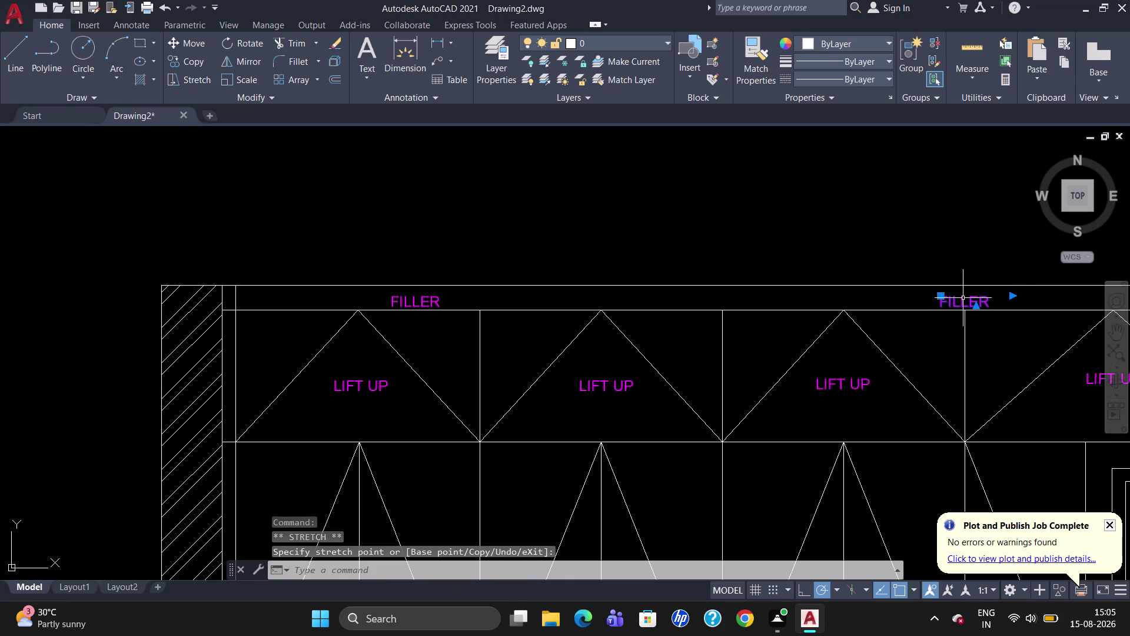
key(Escape)
scroll(down, 3)
scroll(up, 3)
scroll(down, 3)
scroll(up, 3)
double_click(734, 252)
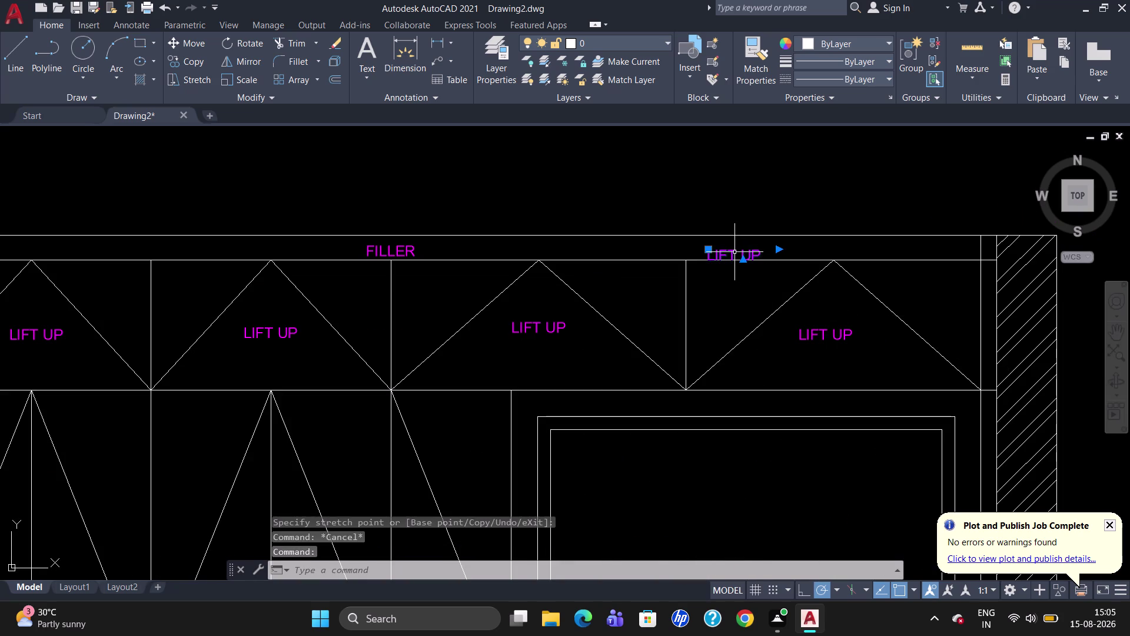
Replace the last LIFT UP label's wording with FILLER.
click(763, 255)
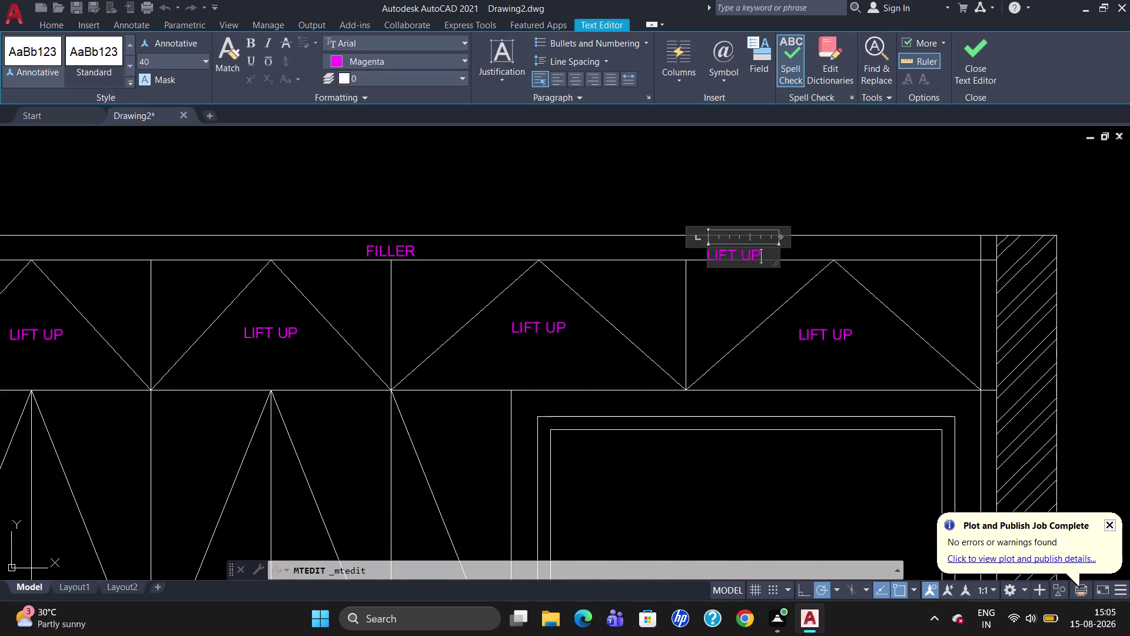
key(BackSpace)
key(BackSpace)
key(BackSpace)
text(FI)
text(LLER)
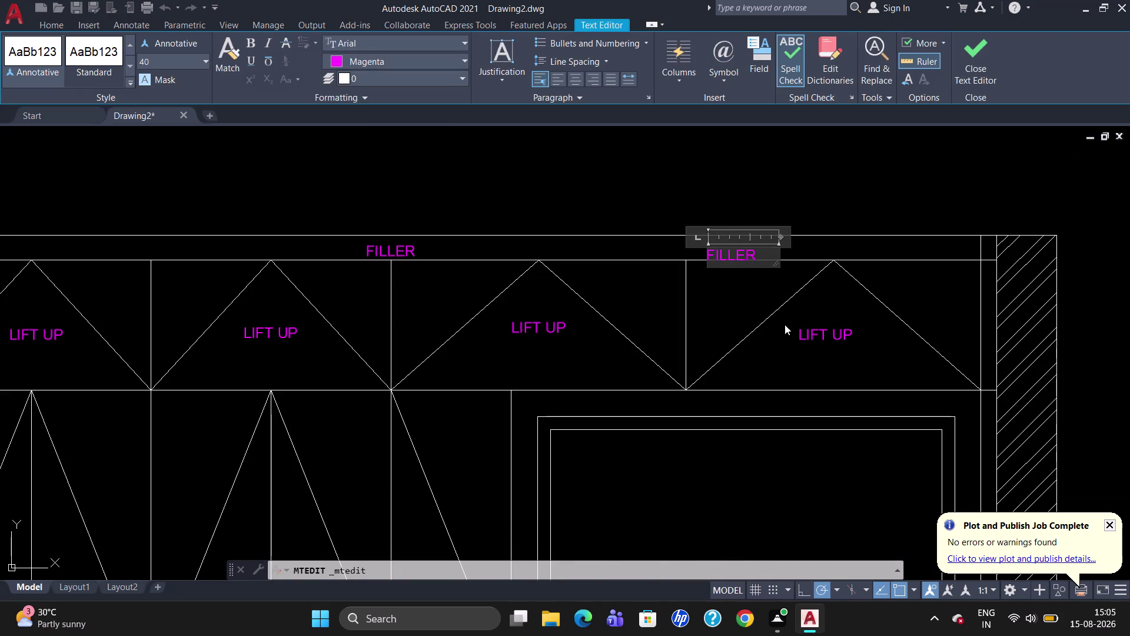
click(785, 325)
Grip-move the right FILLER label up within the strip.
click(726, 253)
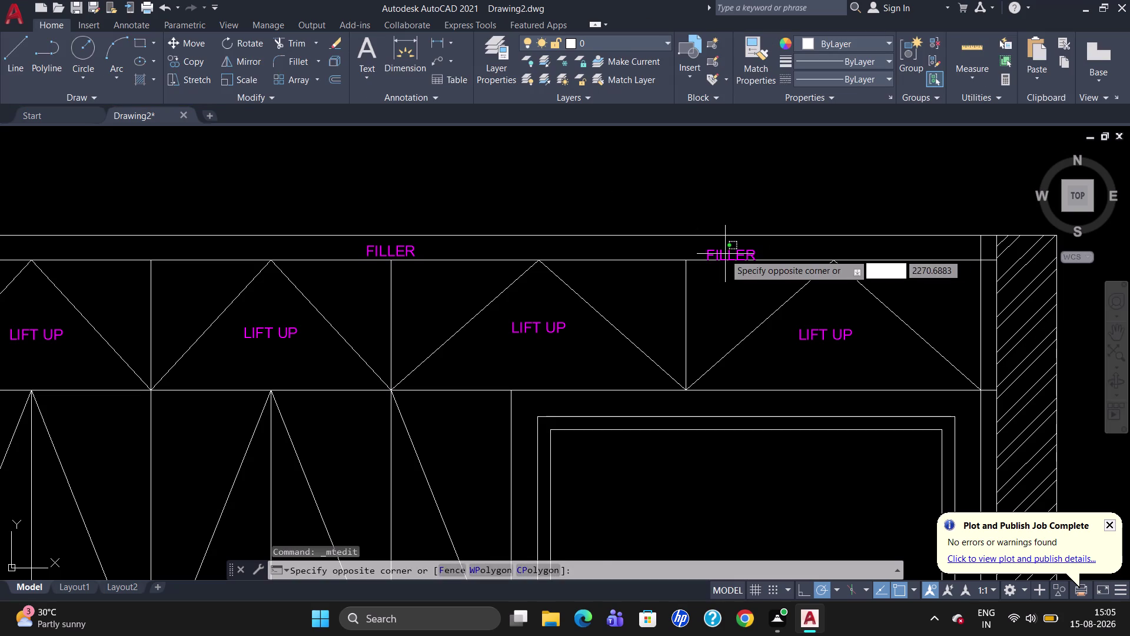
click(722, 255)
double_click(708, 249)
drag(708, 249, 709, 243)
double_click(708, 247)
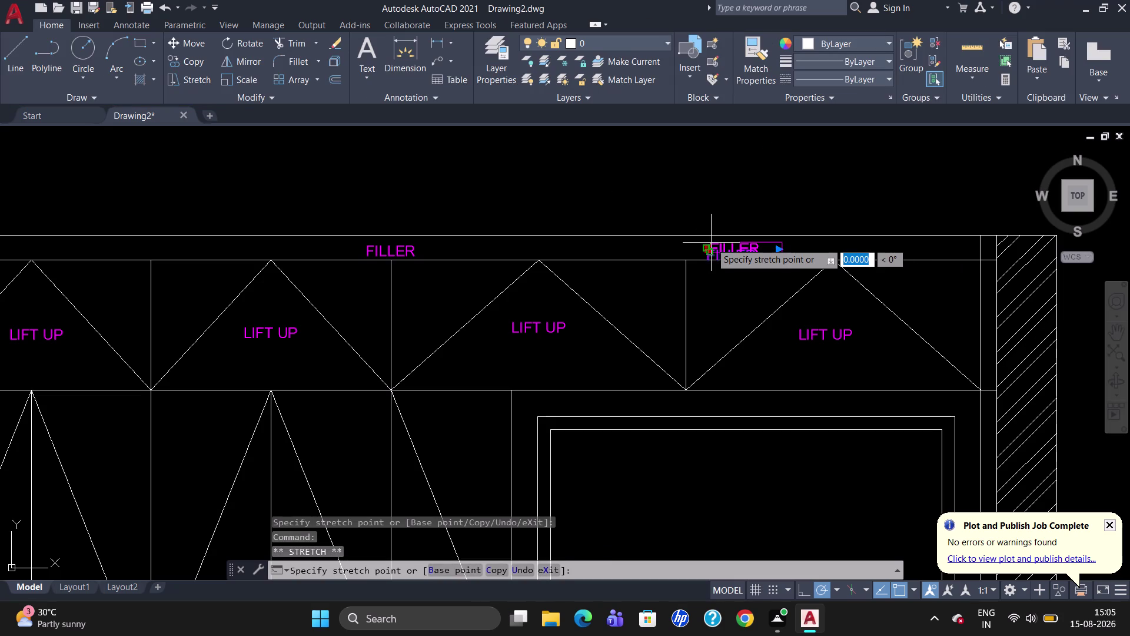
click(711, 242)
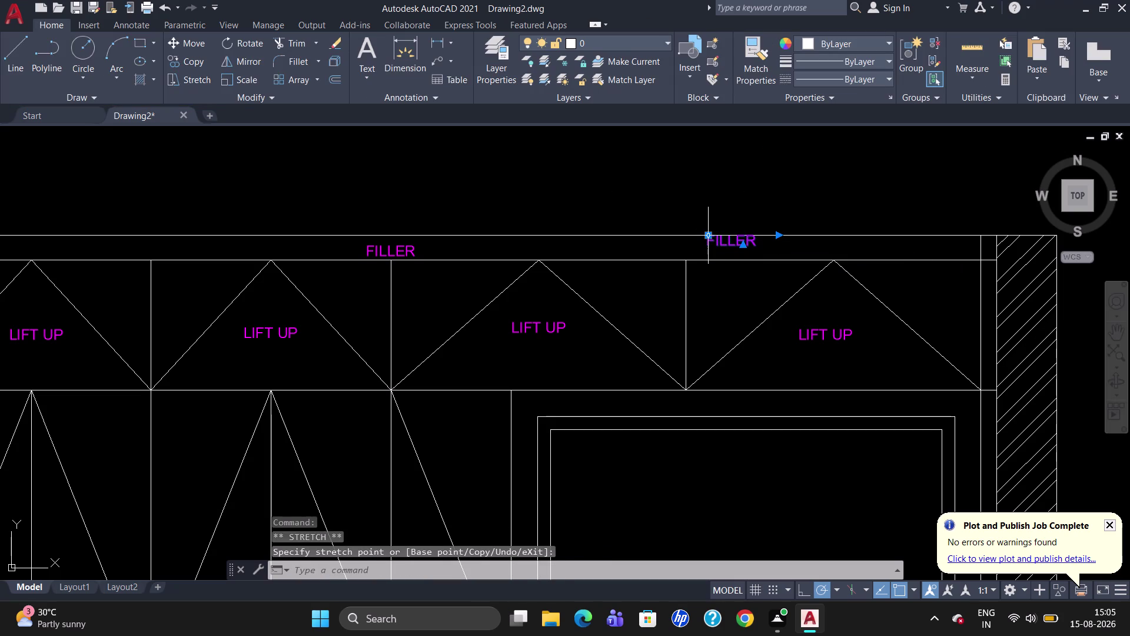
click(709, 233)
drag(709, 233, 713, 240)
click(713, 240)
double_click(711, 236)
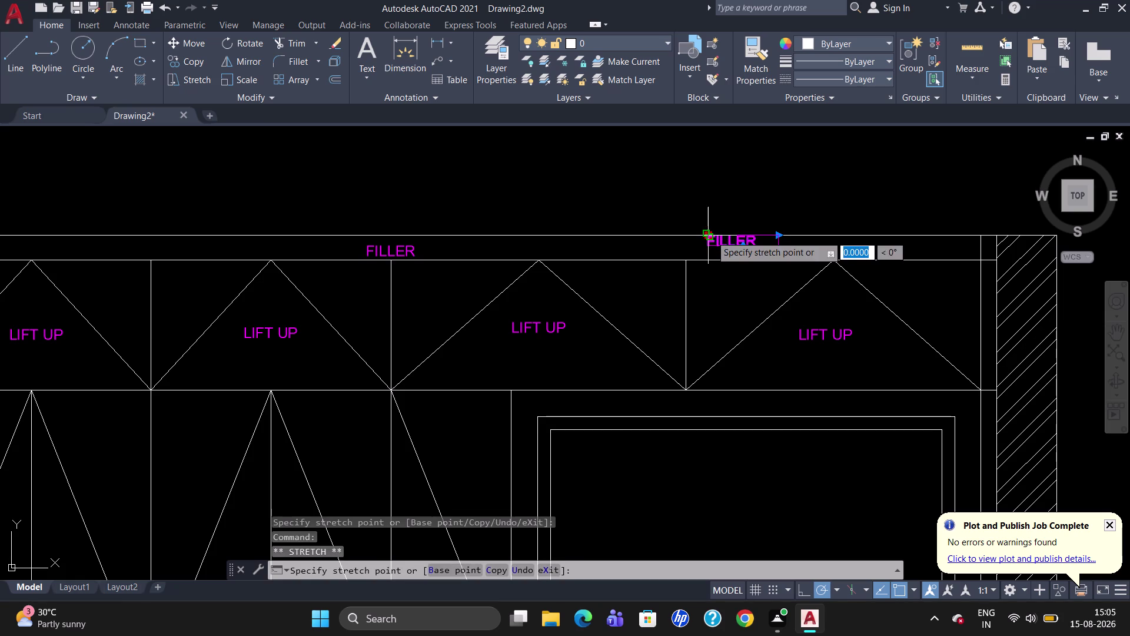
click(714, 240)
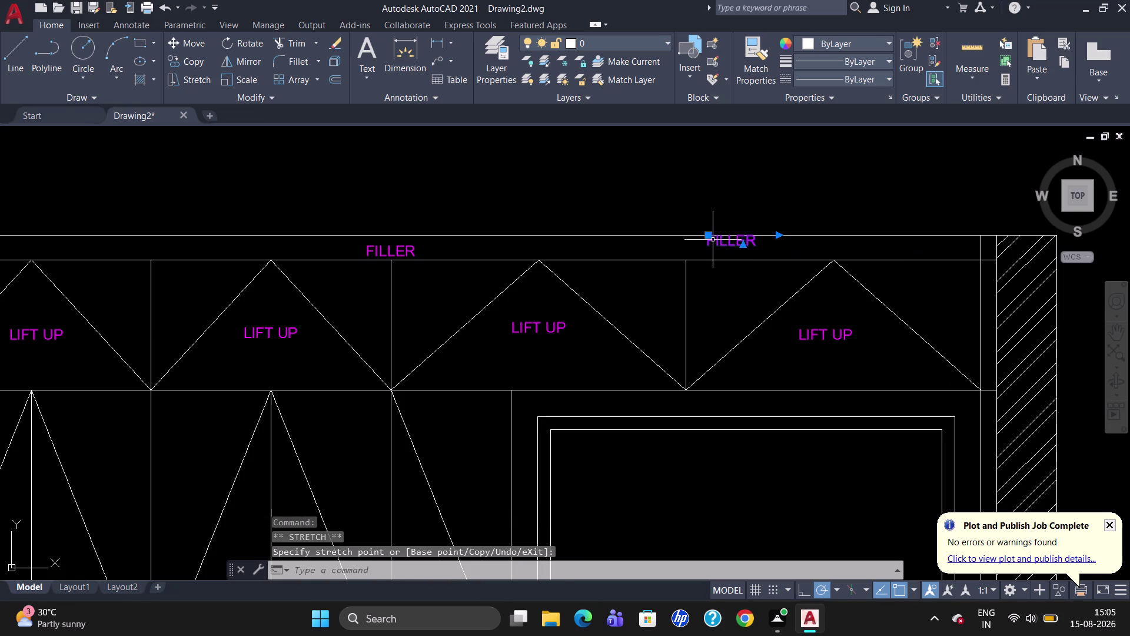
Shift the right FILLER label down and to the right.
click(711, 237)
drag(710, 236, 716, 243)
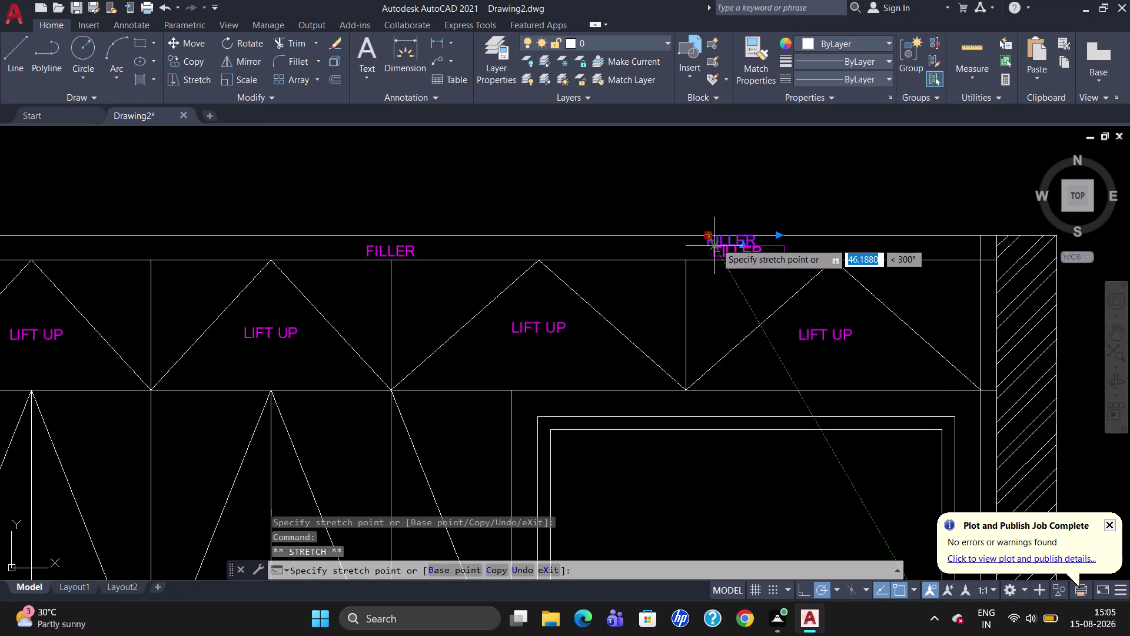
drag(716, 243, 717, 240)
click(717, 241)
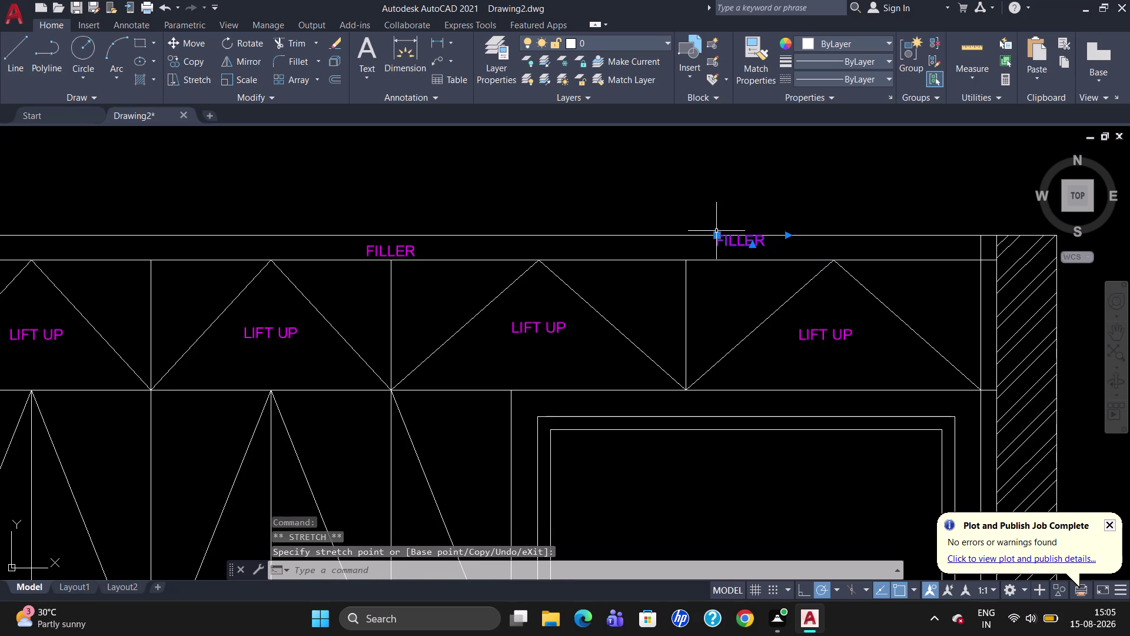
click(716, 230)
click(715, 235)
drag(716, 235, 720, 245)
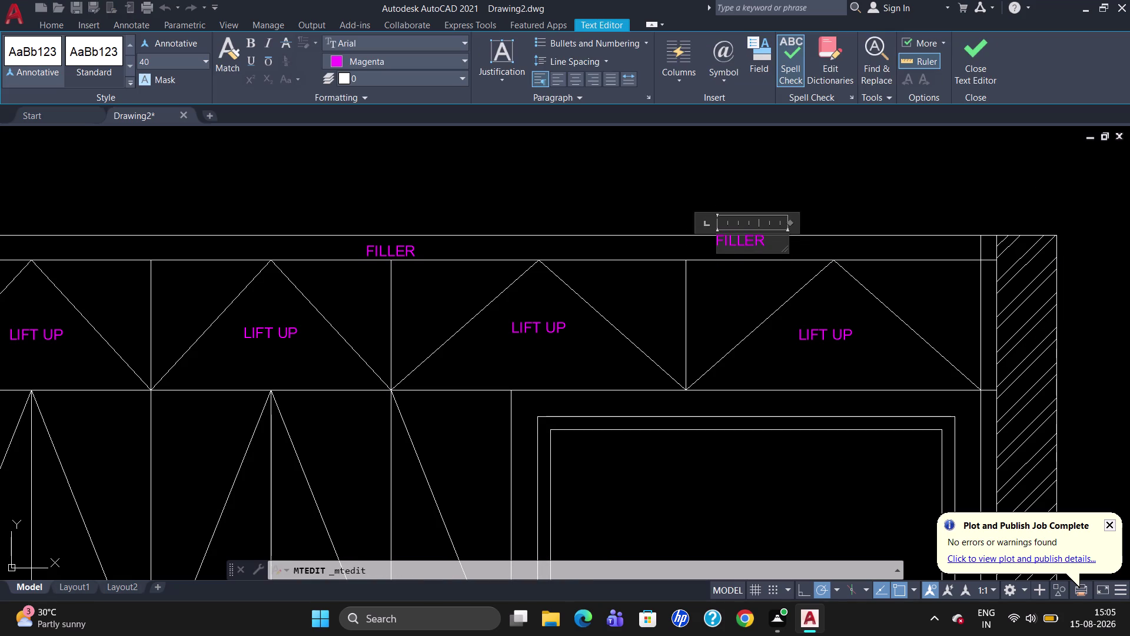
key(Escape)
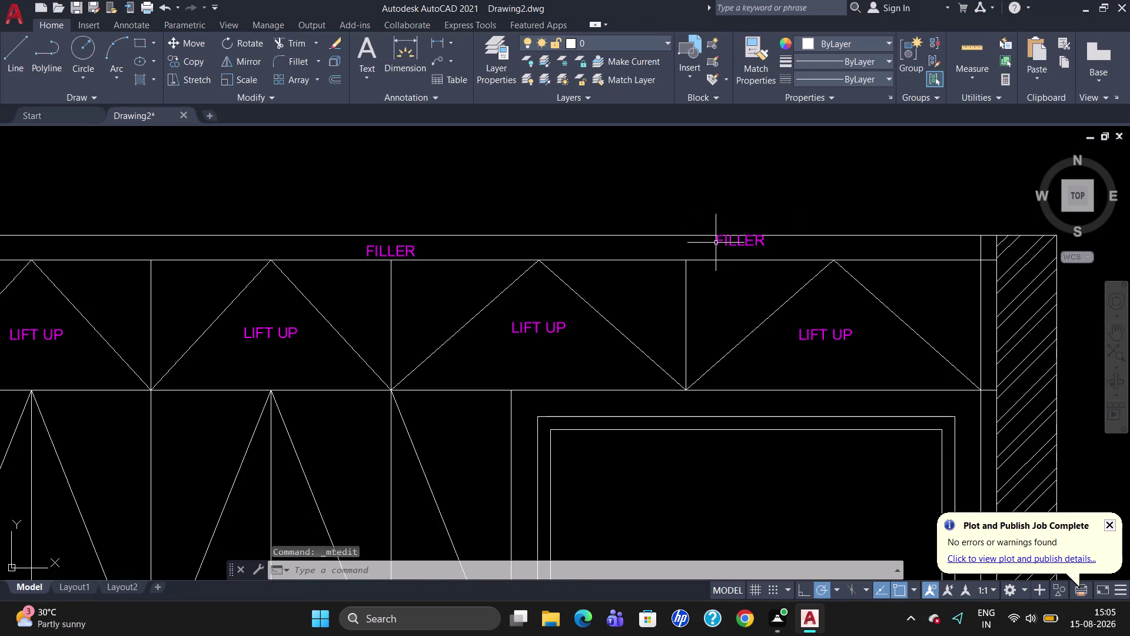
Lower the right FILLER label level with the other FILLER label and deselect it.
click(727, 239)
click(718, 236)
drag(718, 236, 720, 240)
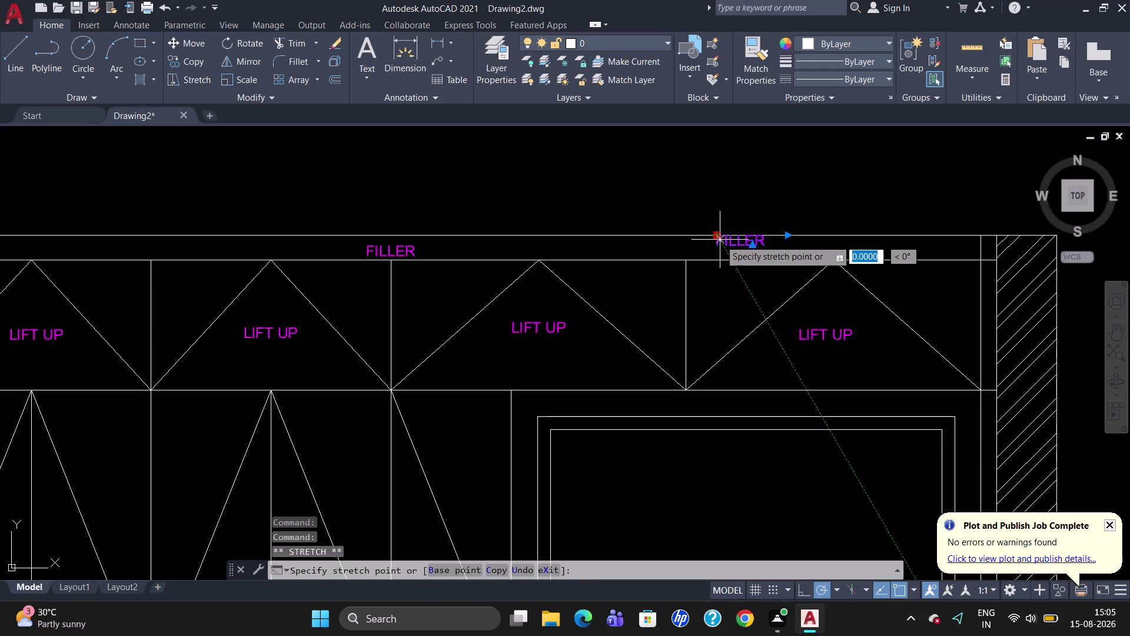
drag(720, 240, 723, 245)
click(723, 244)
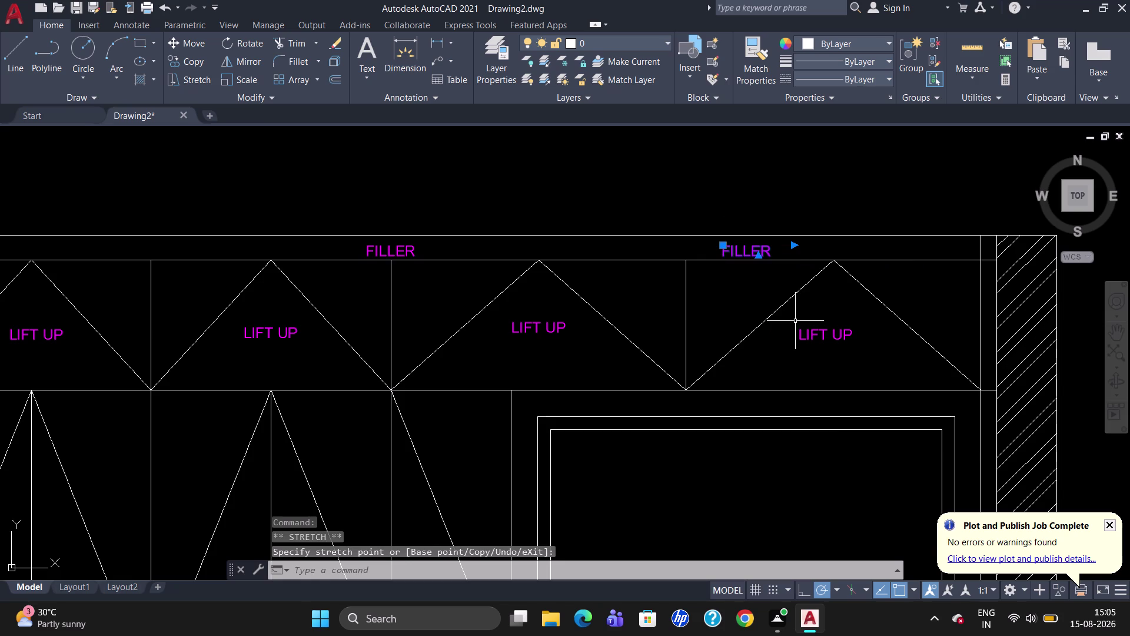
key(Escape)
scroll(down, 3)
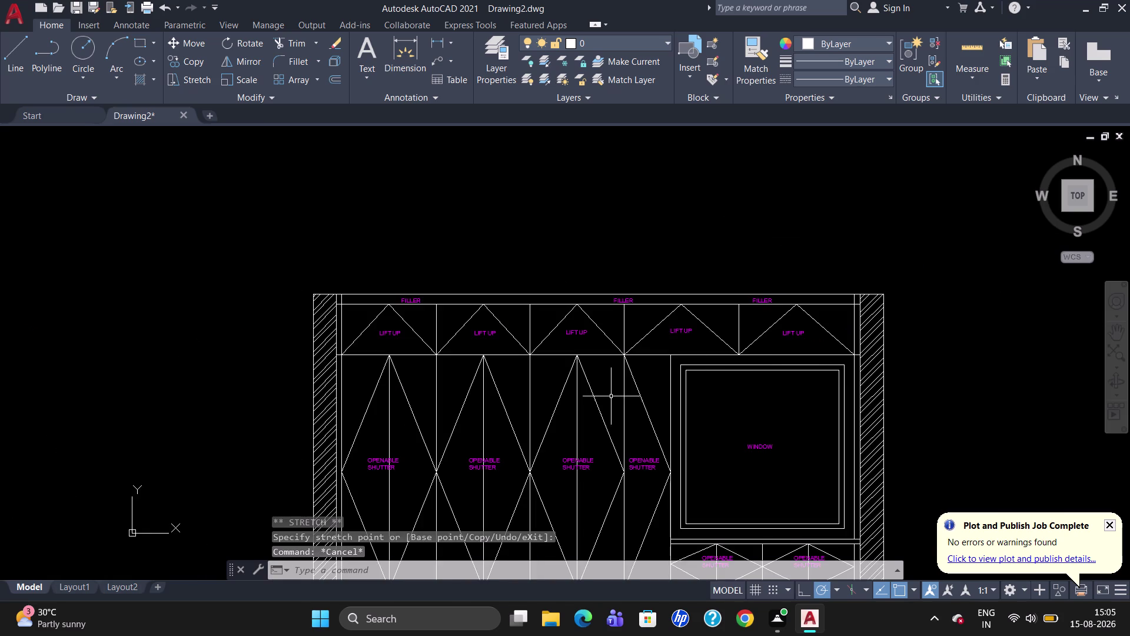
scroll(down, 3)
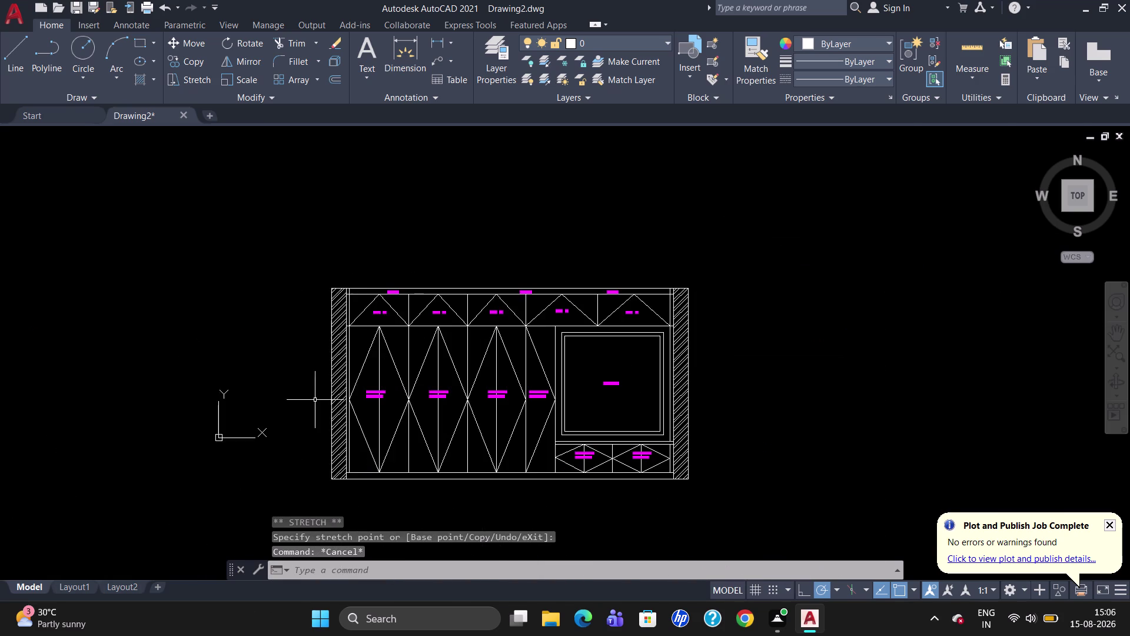
scroll(up, 3)
scroll(down, 3)
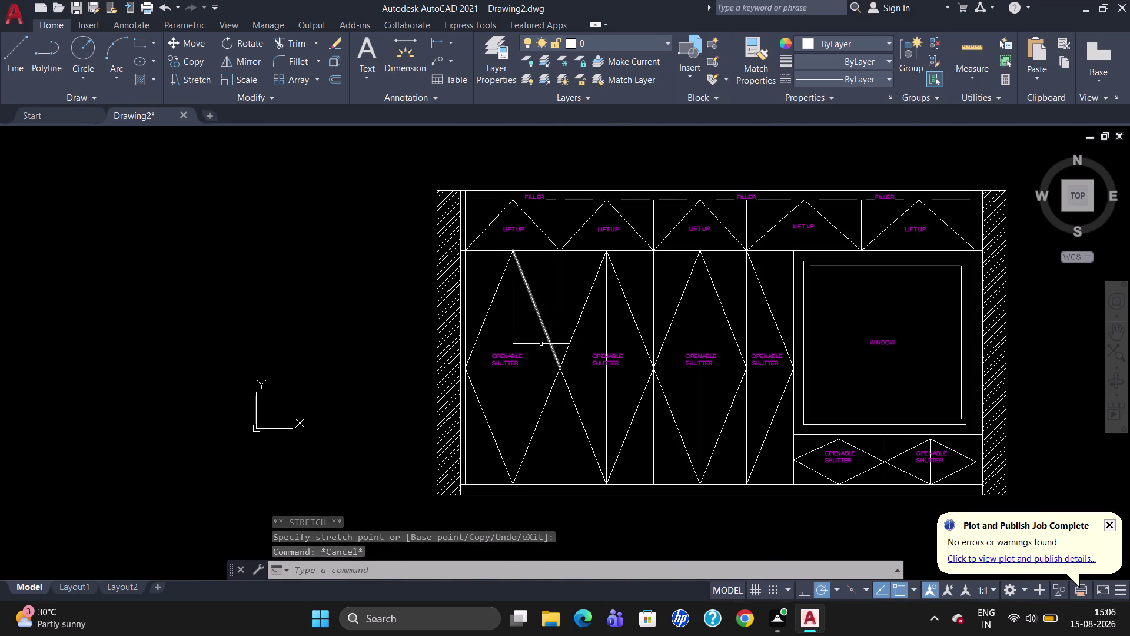
Open the Dimension Style Manager with D and start modifying ISO-25.
key(d)
key(Return)
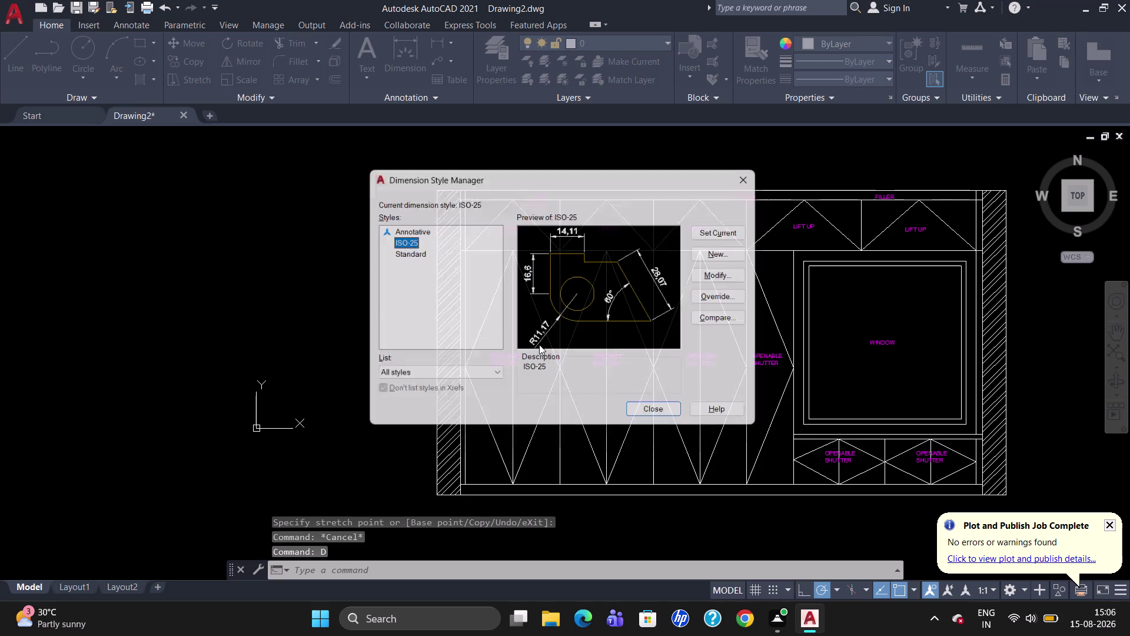
click(708, 272)
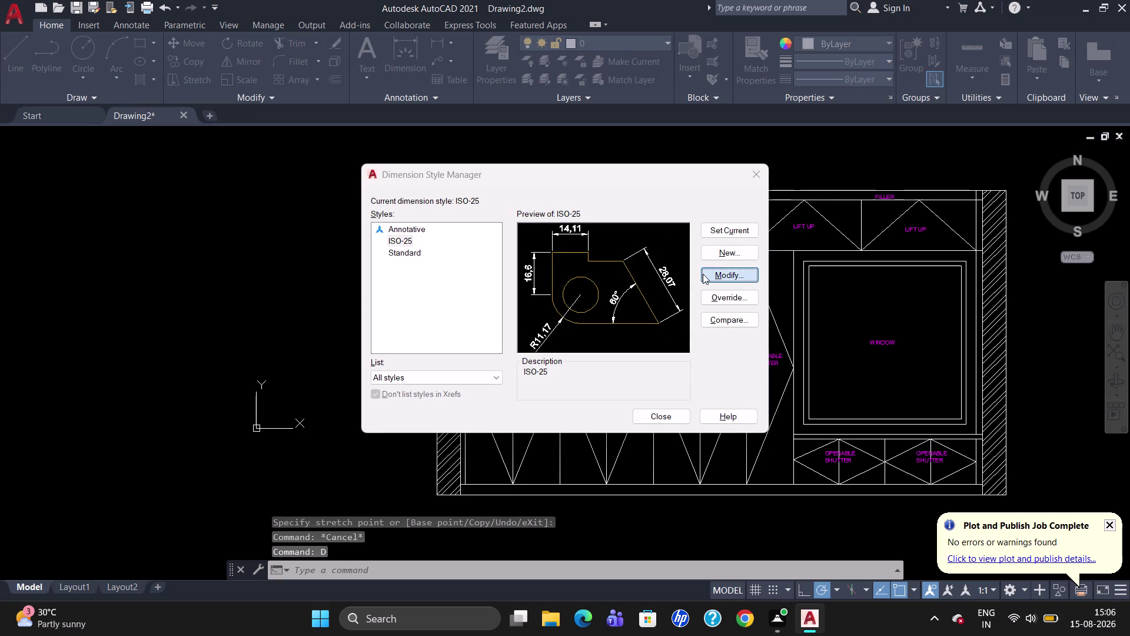
click(712, 276)
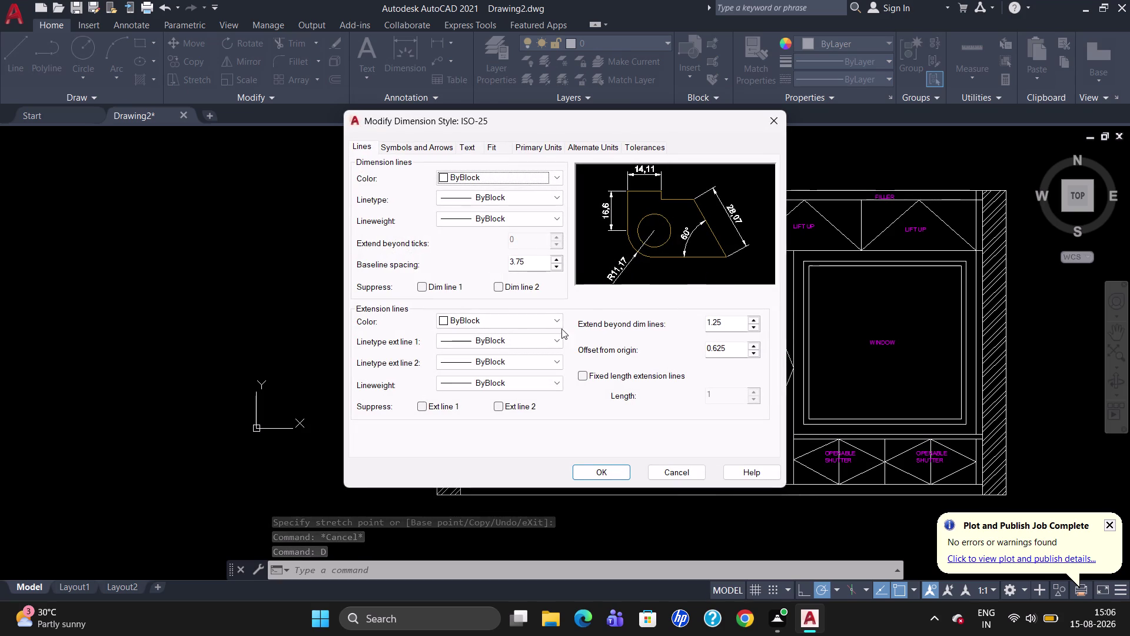
Set the ISO-25 arrow size to 40.
click(414, 146)
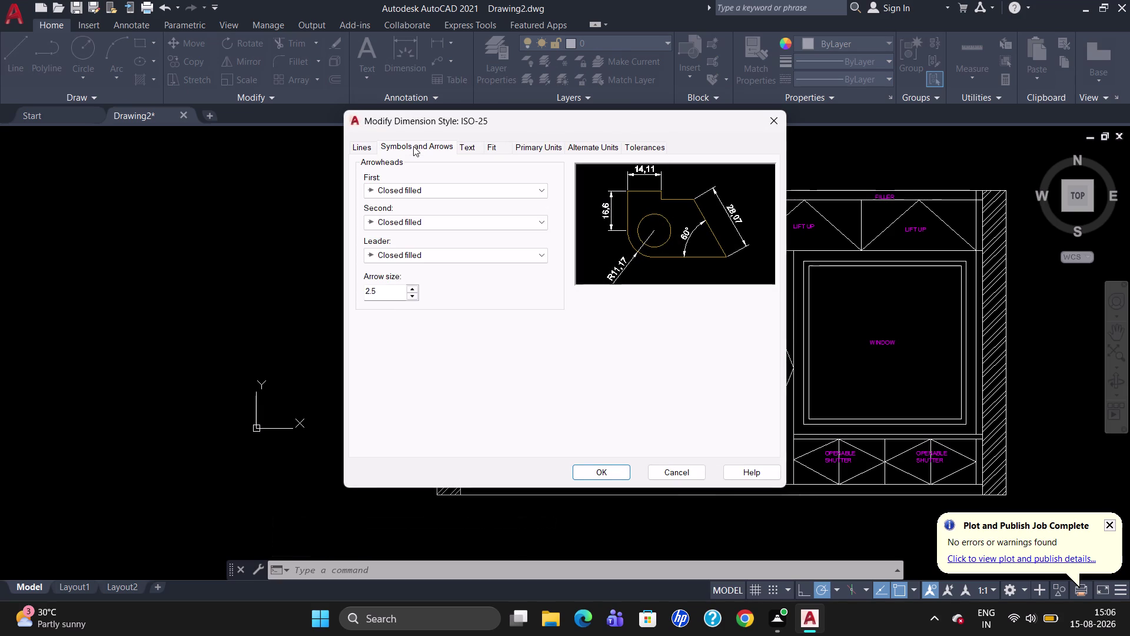
click(376, 286)
key(BackSpace)
key(BackSpace)
key(BackSpace)
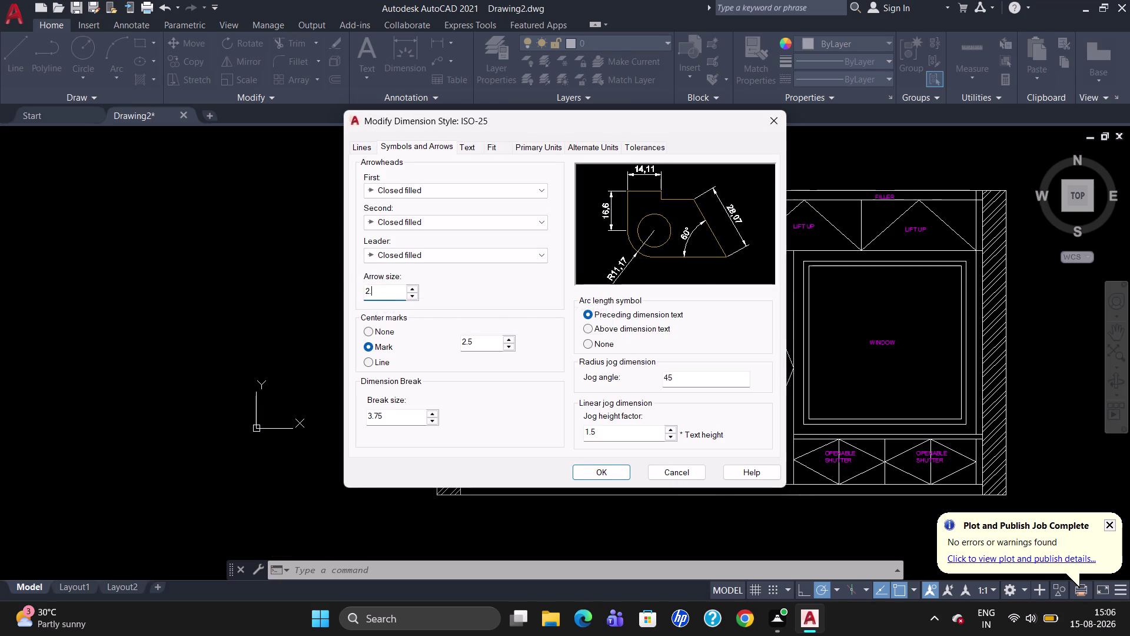
text(40)
click(469, 149)
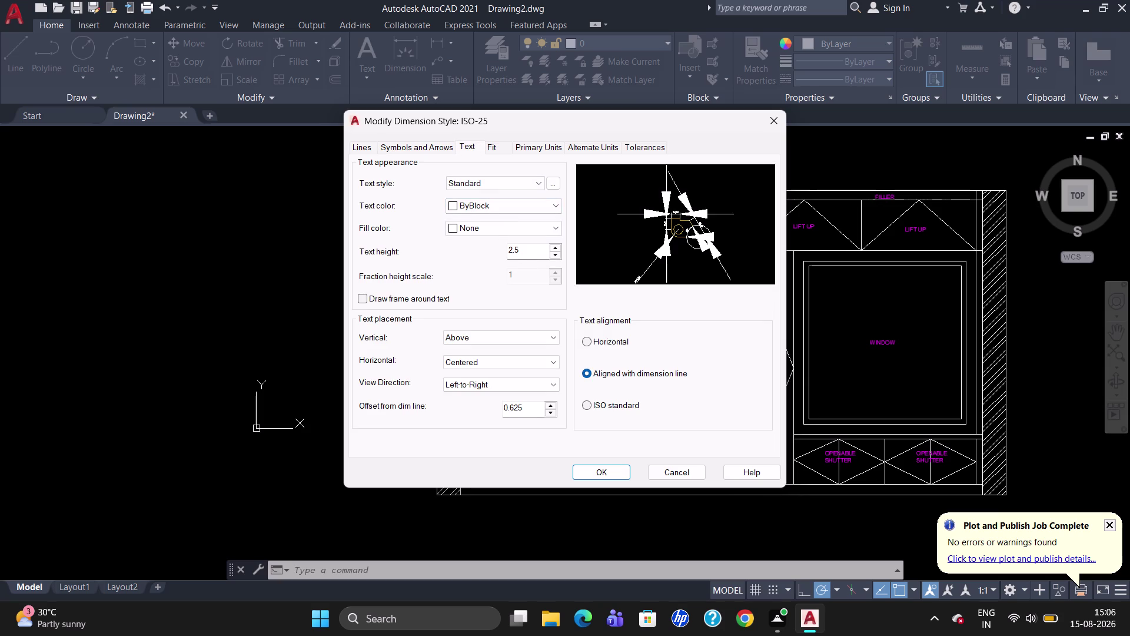
Set the ISO-25 dimension text height to 40 and text colour to Red.
click(529, 258)
key(BackSpace)
key(BackSpace)
key(5)
key(BackSpace)
text(40)
key(Left)
key(Left)
key(BackSpace)
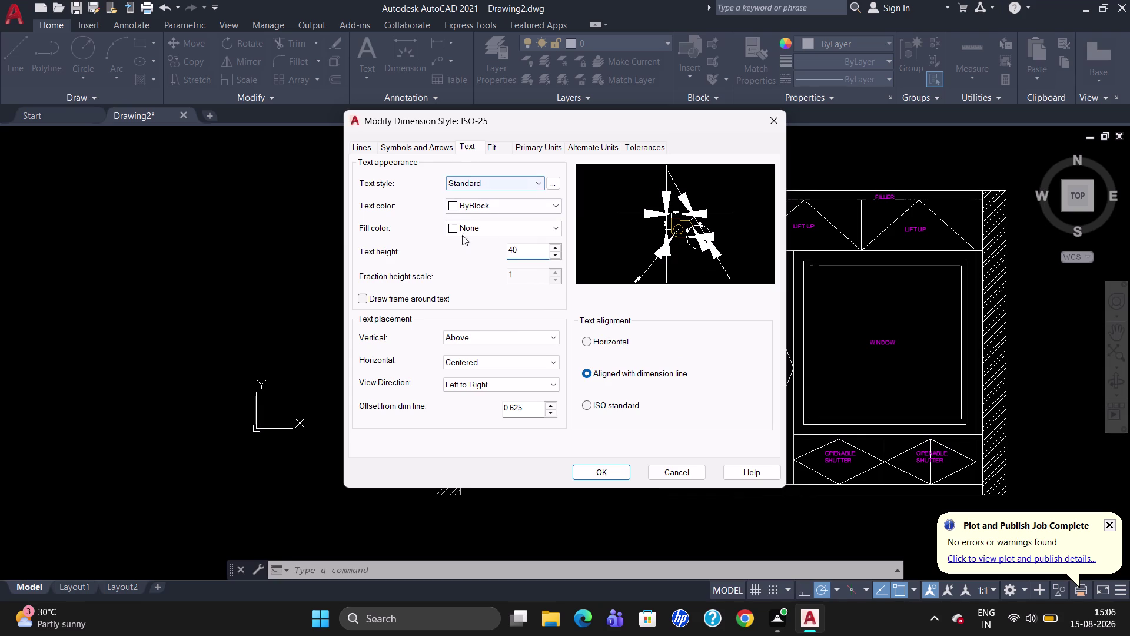
click(449, 204)
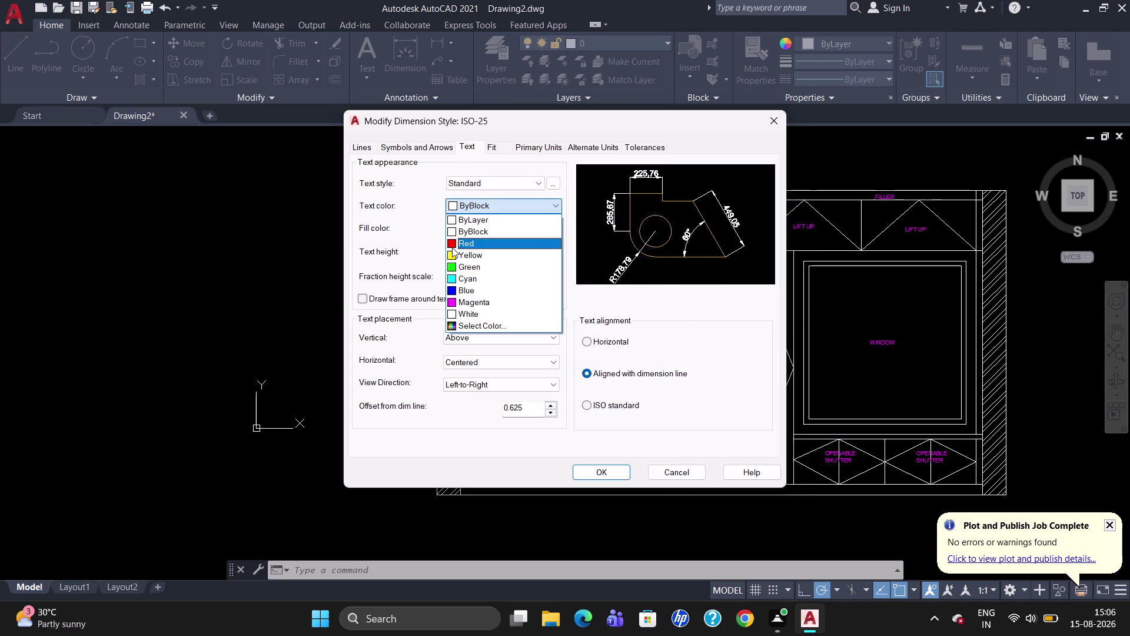
click(452, 247)
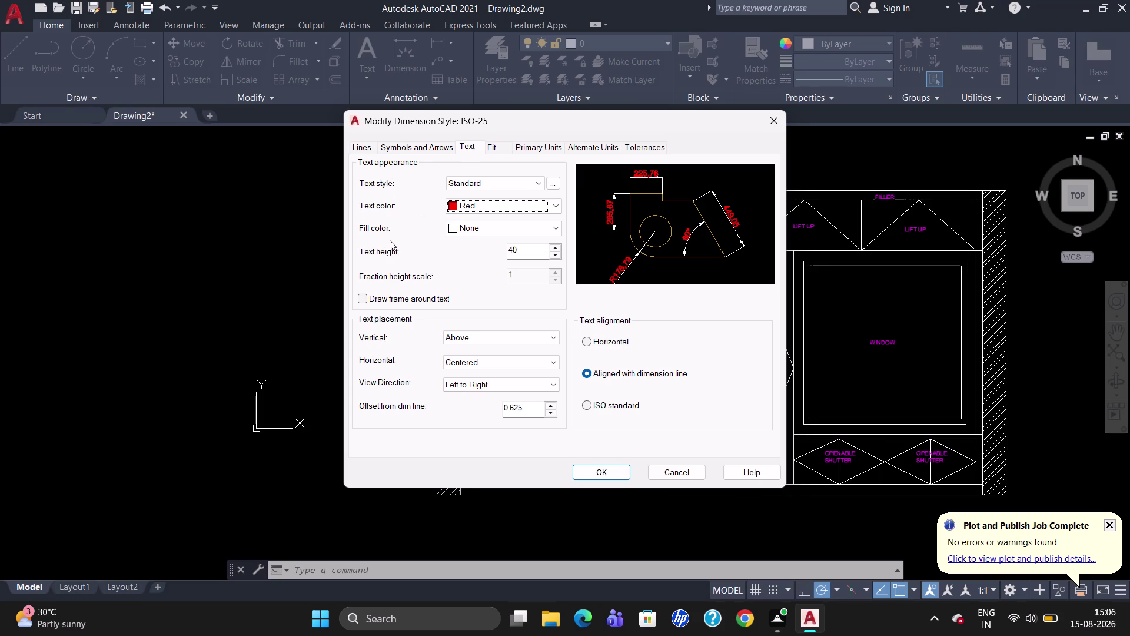
click(366, 146)
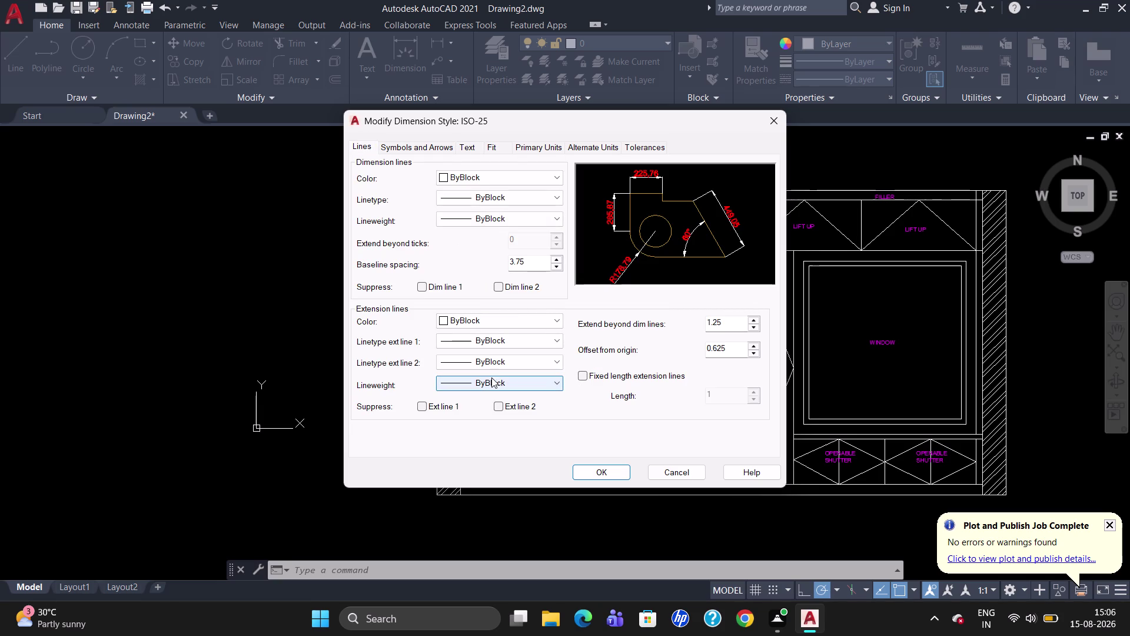
Set ISO-25 dimension lines to Red and dimension text to Magenta.
click(538, 342)
click(538, 342)
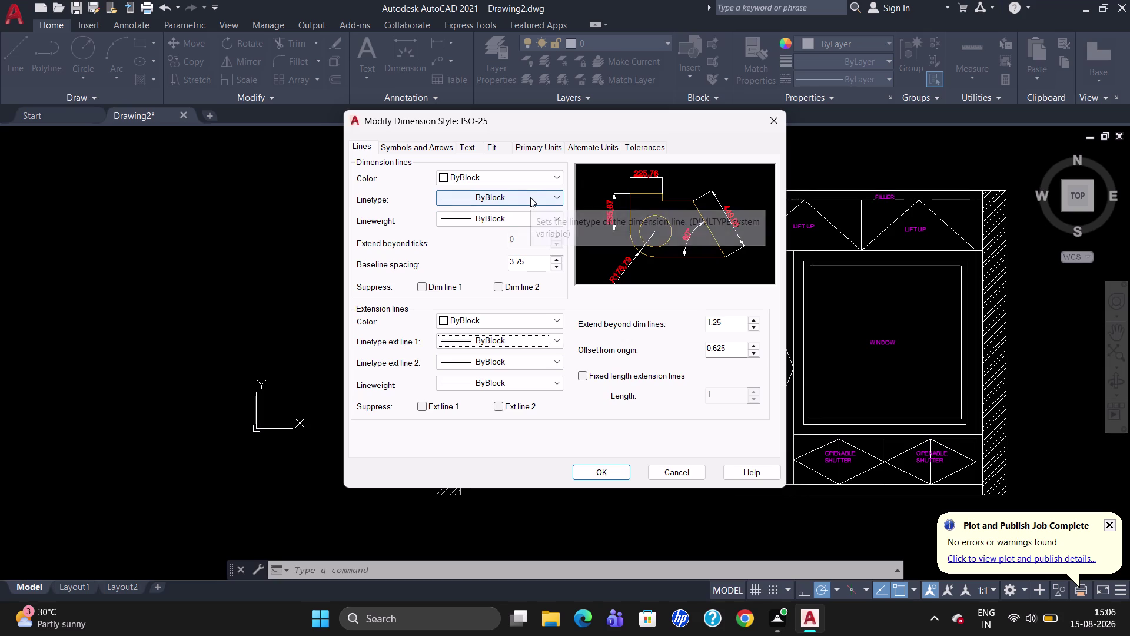
click(440, 174)
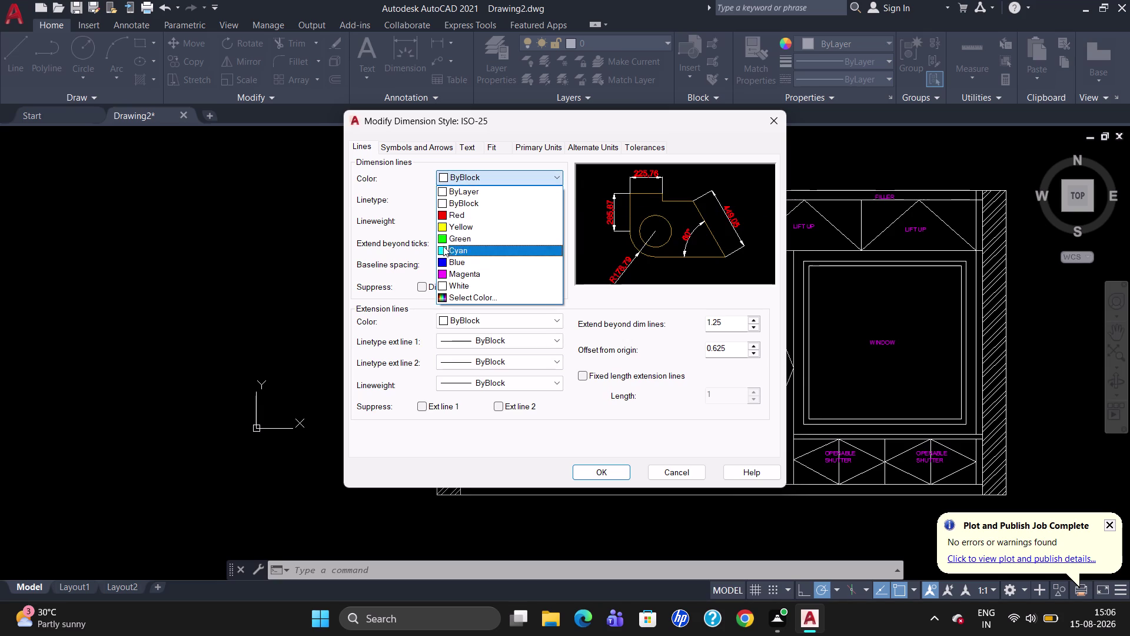
click(444, 241)
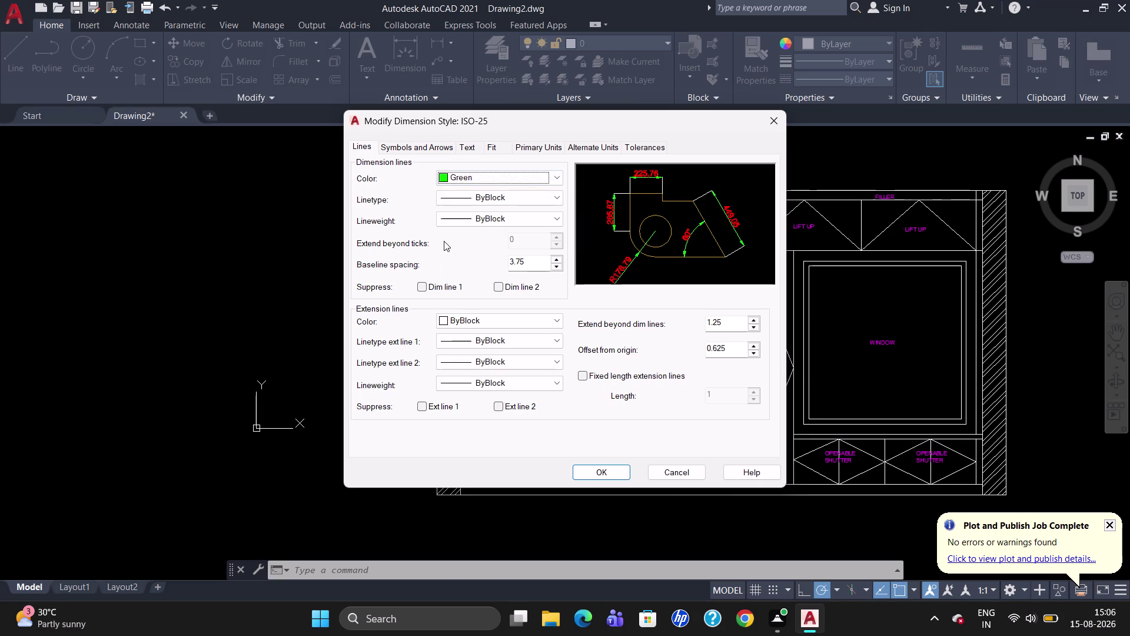
click(441, 178)
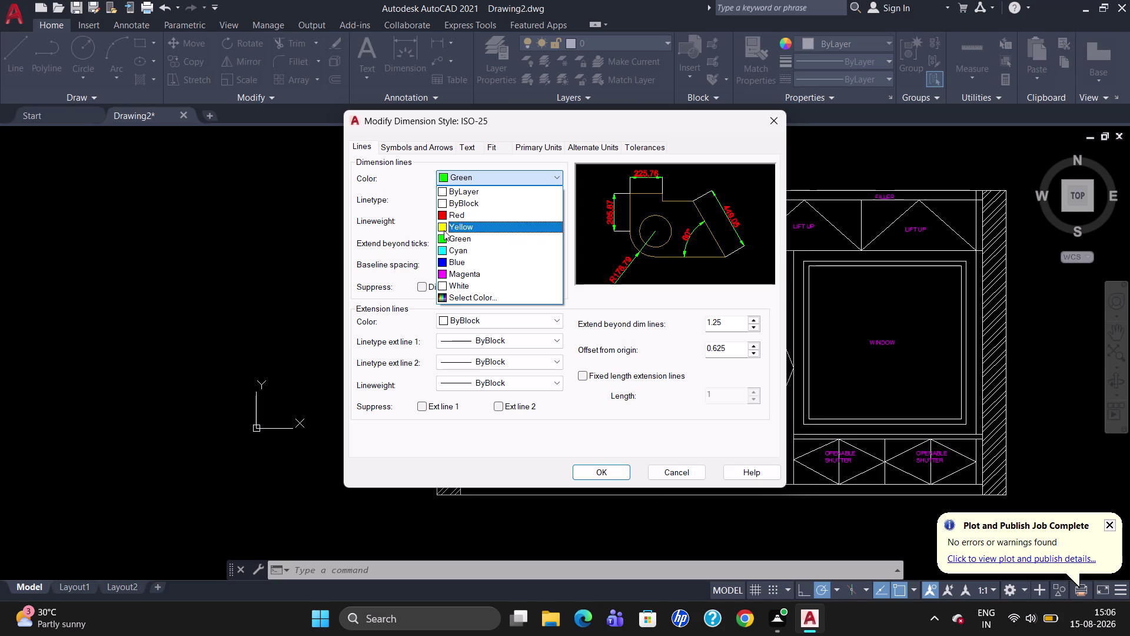
click(442, 271)
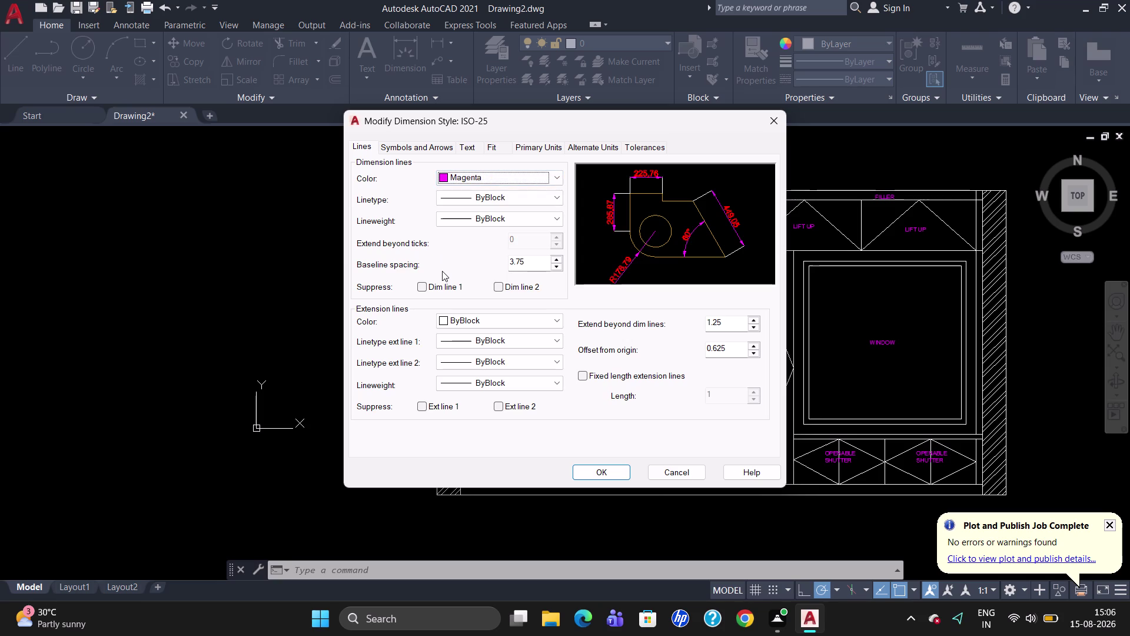
click(444, 180)
click(441, 211)
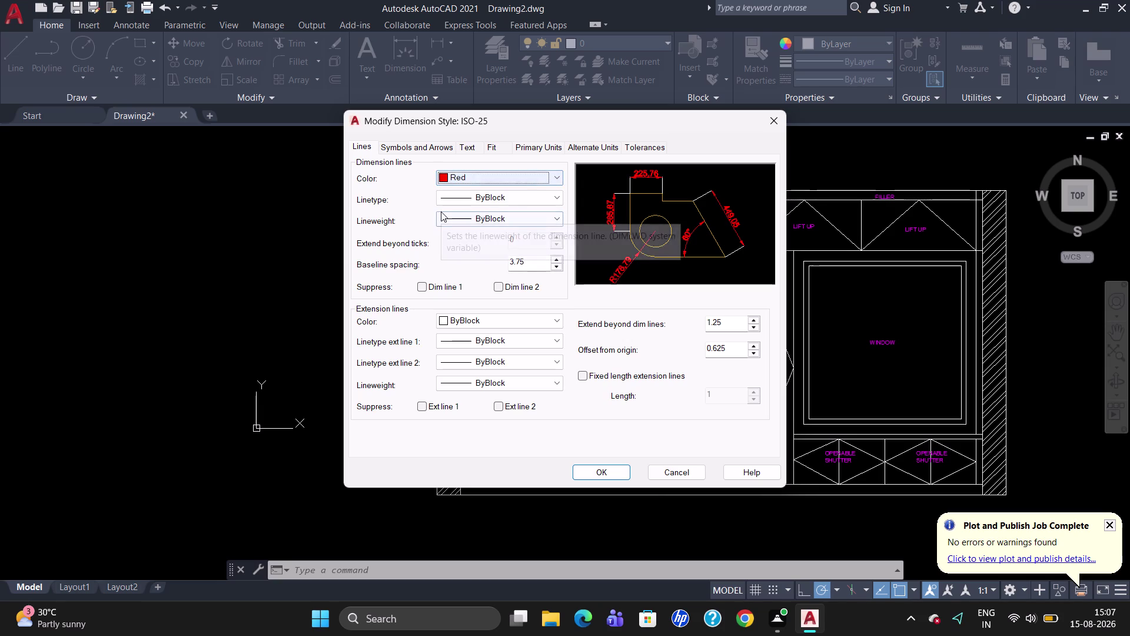
click(474, 152)
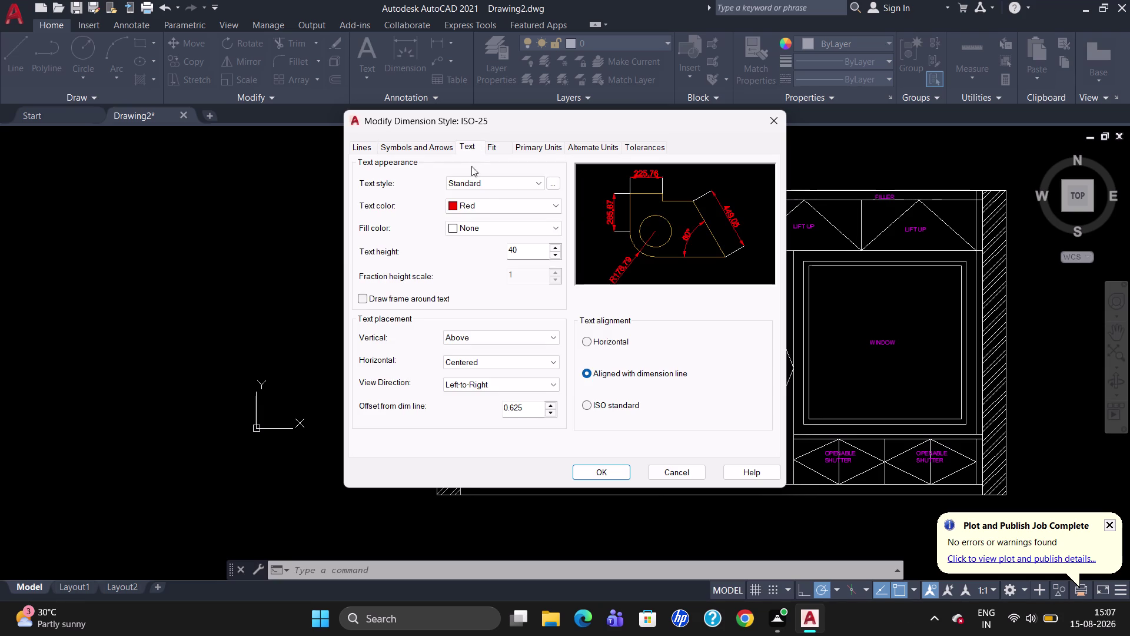
click(481, 204)
click(474, 299)
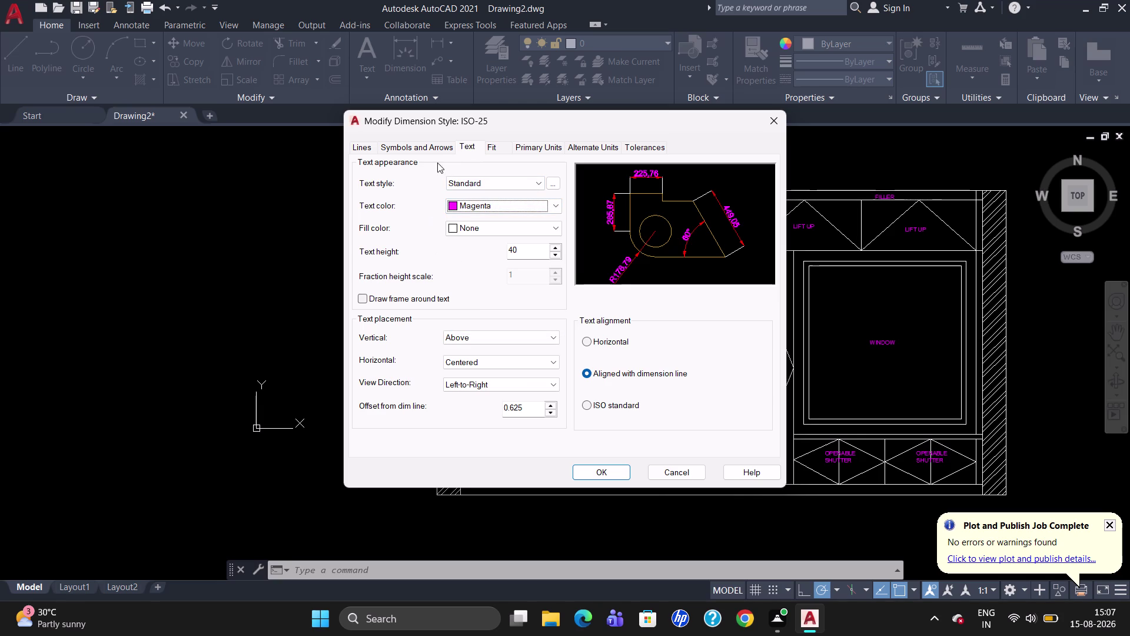
Make ISO-25 extension lines Green, then accept and close the style manager.
click(427, 150)
click(370, 150)
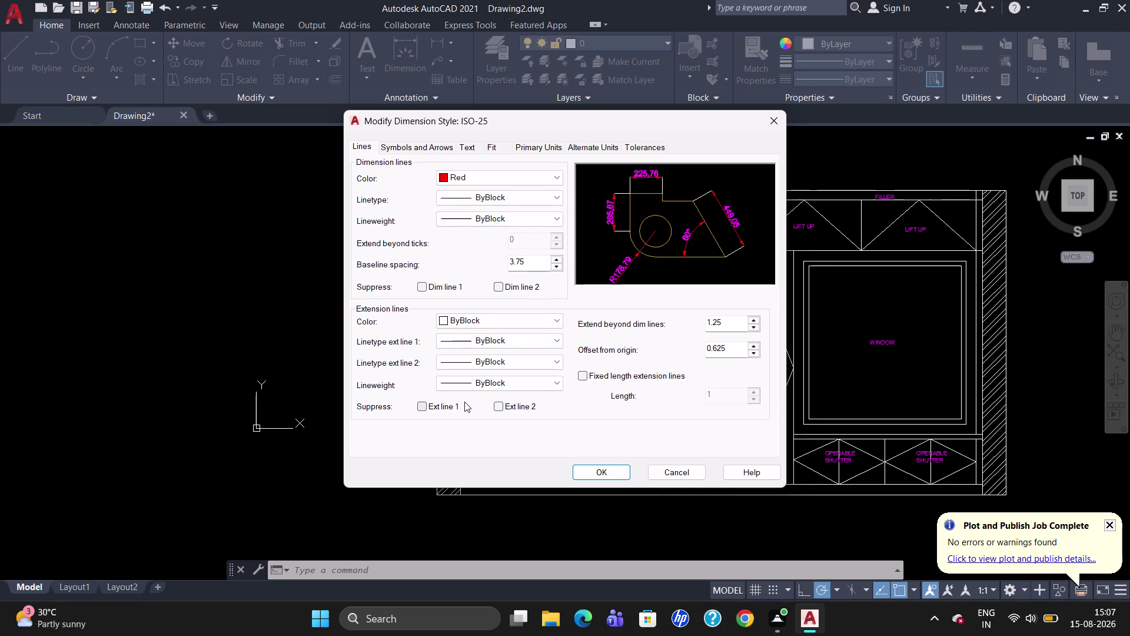
click(442, 321)
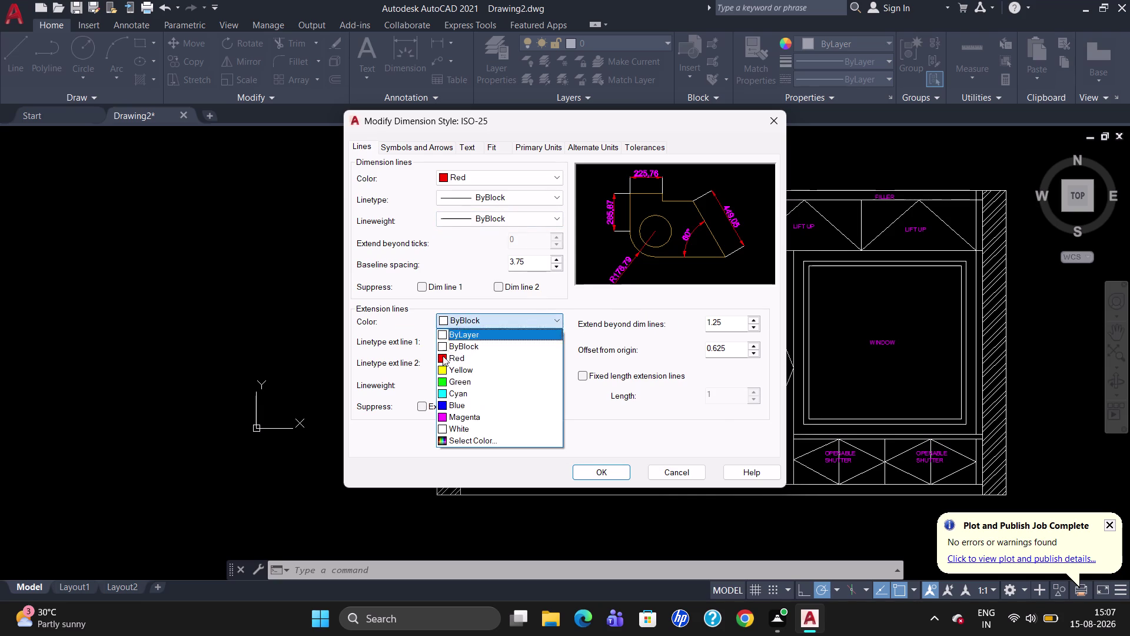
click(446, 382)
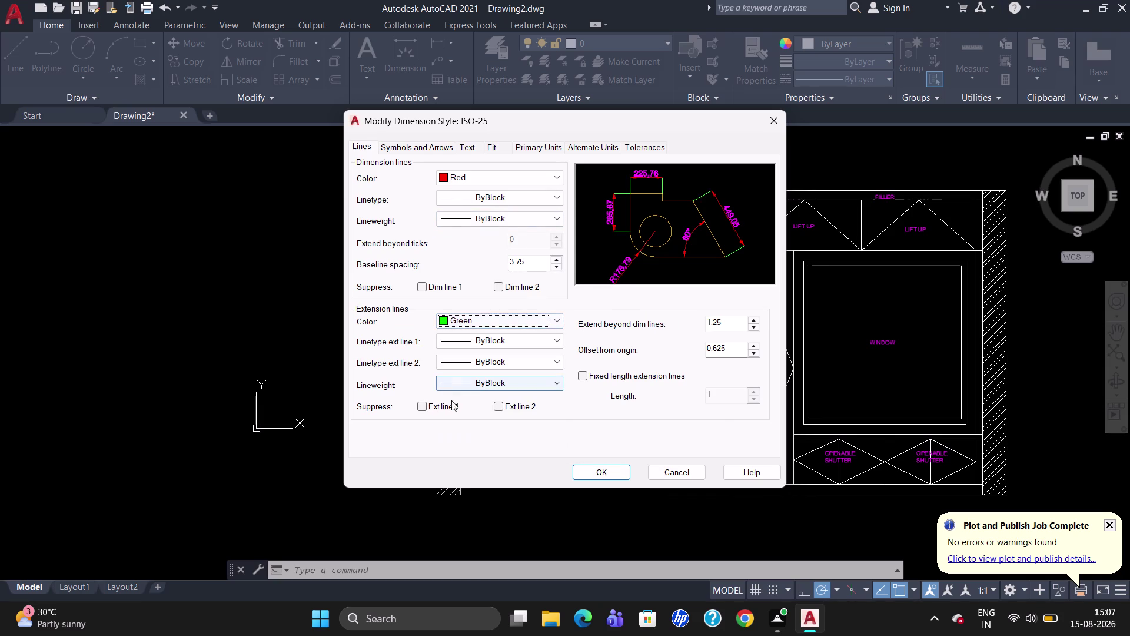
click(601, 471)
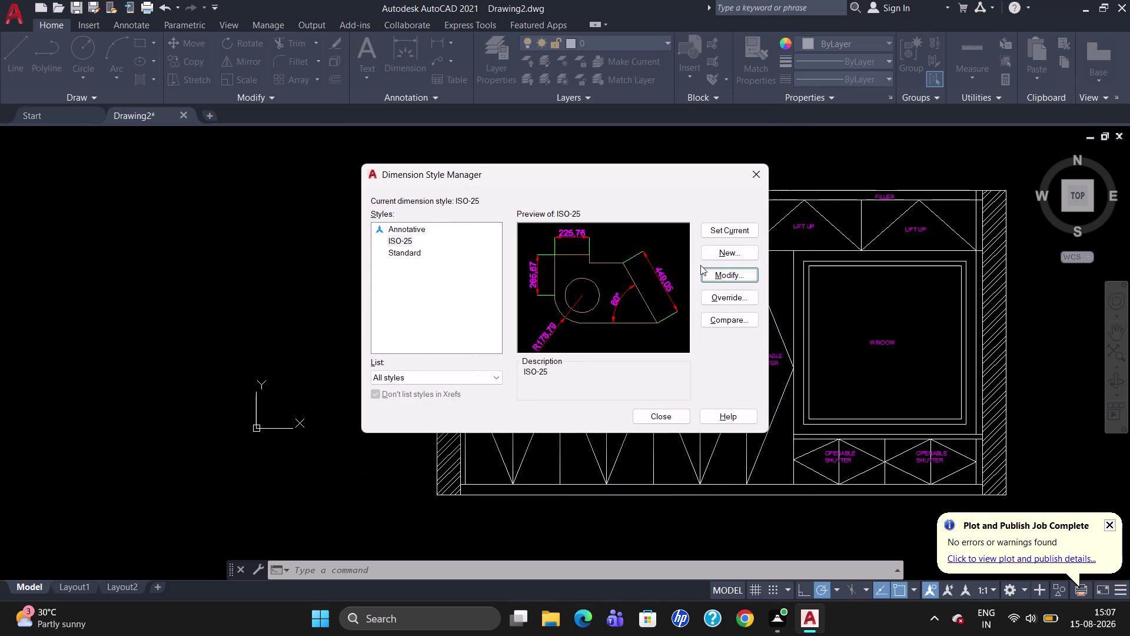
click(711, 229)
click(648, 412)
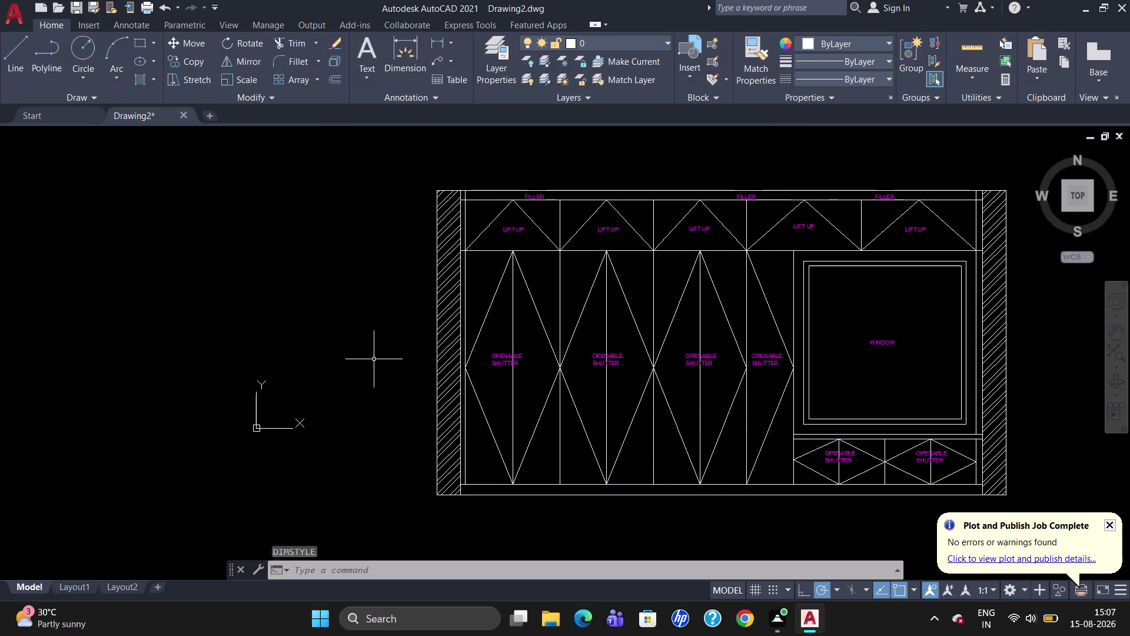
Place a QDIM continuous dimension row below the bottom panels and shutters.
scroll(down, 3)
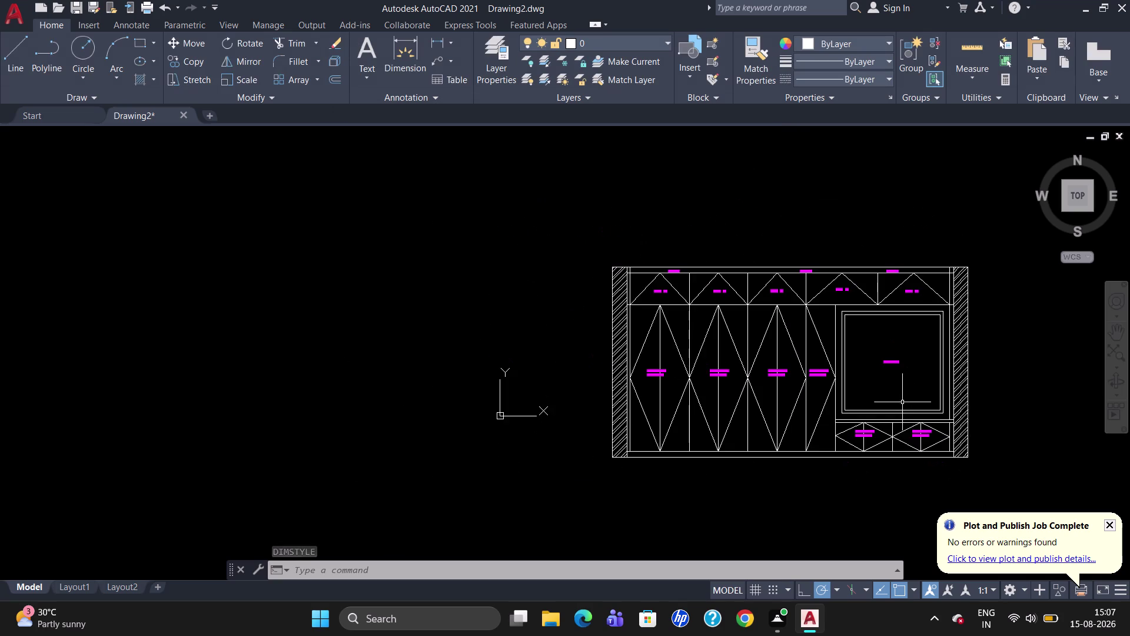
scroll(up, 3)
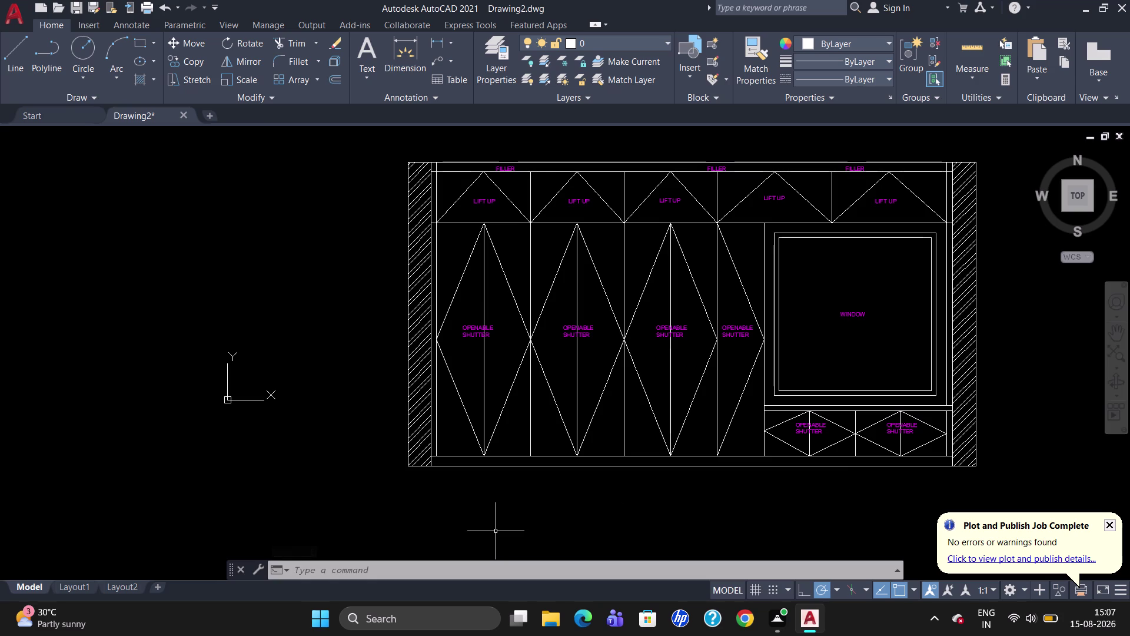
text(QDIM)
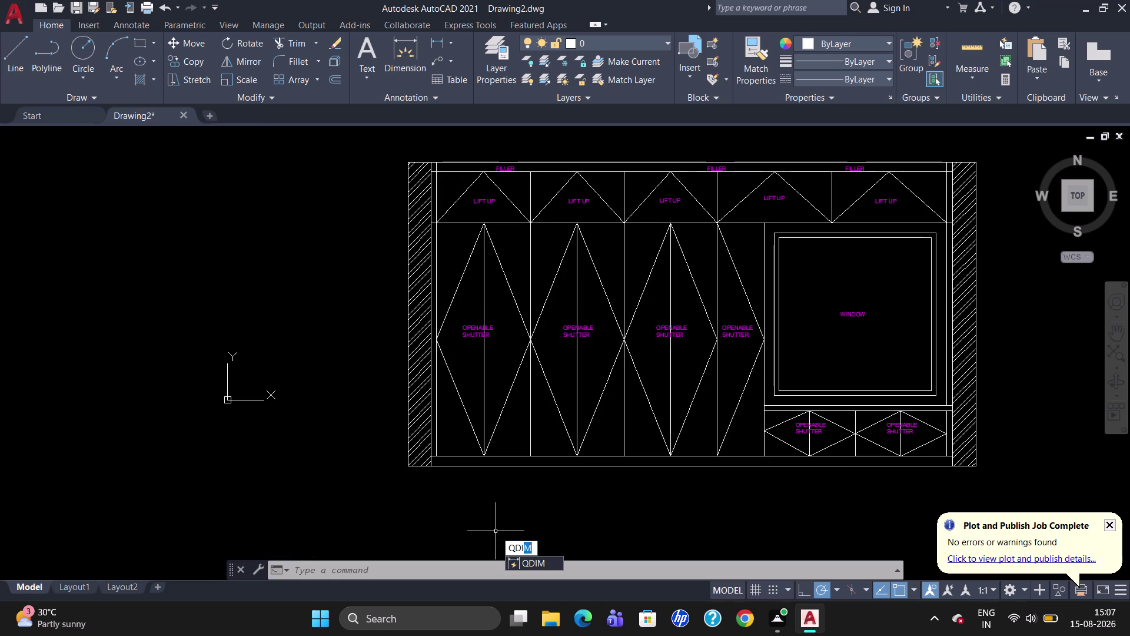
key(Return)
drag(1036, 473, 846, 444)
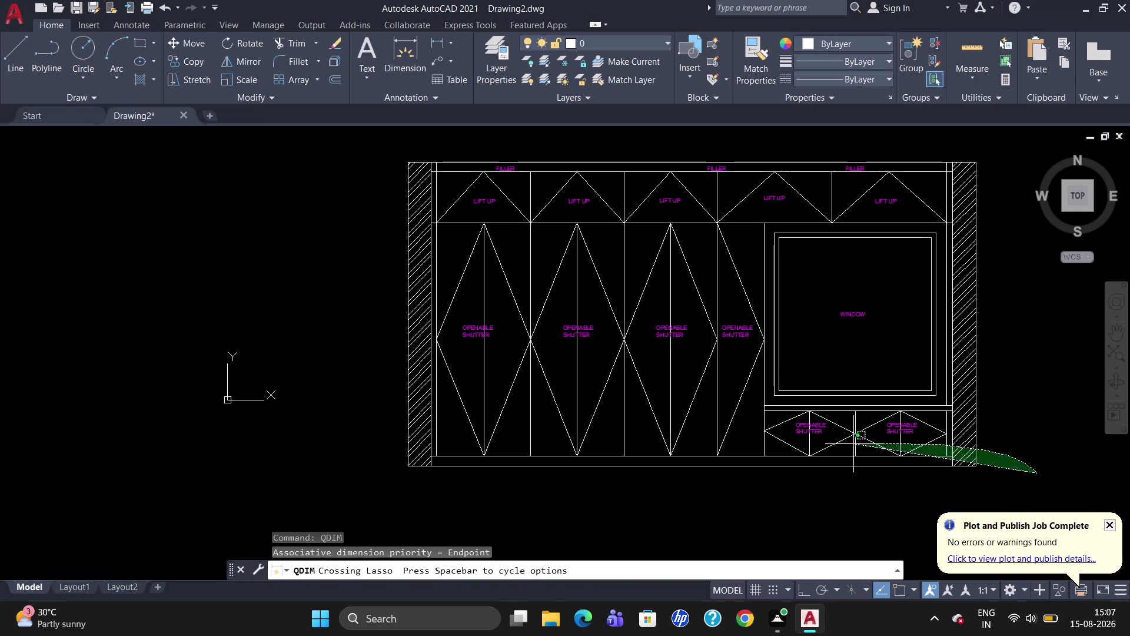
drag(846, 445, 356, 483)
key(Return)
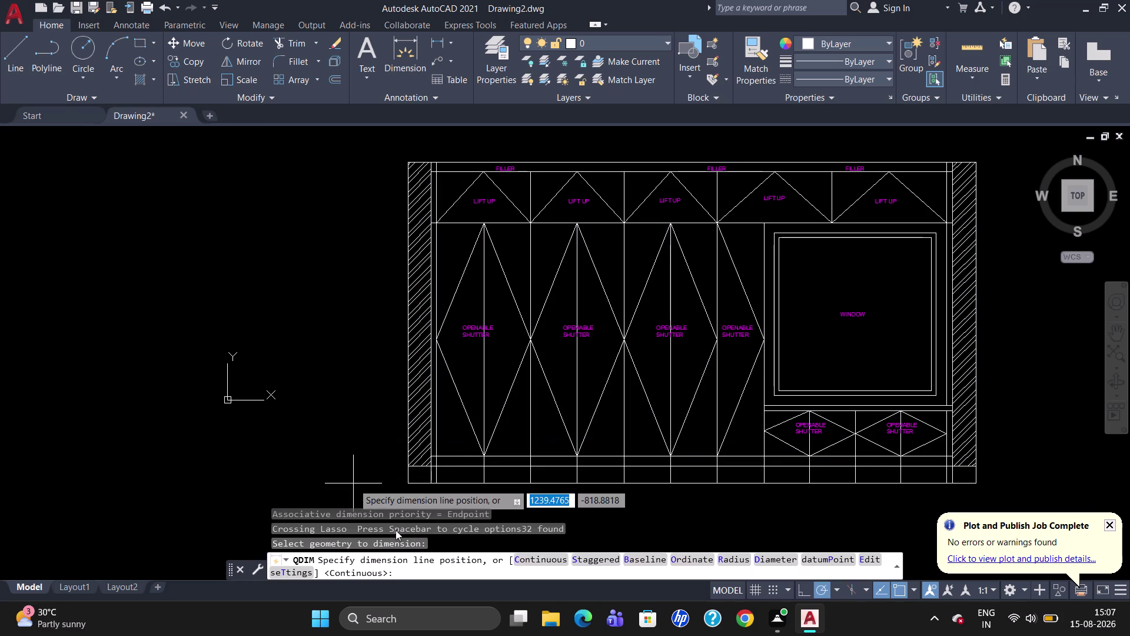
click(543, 499)
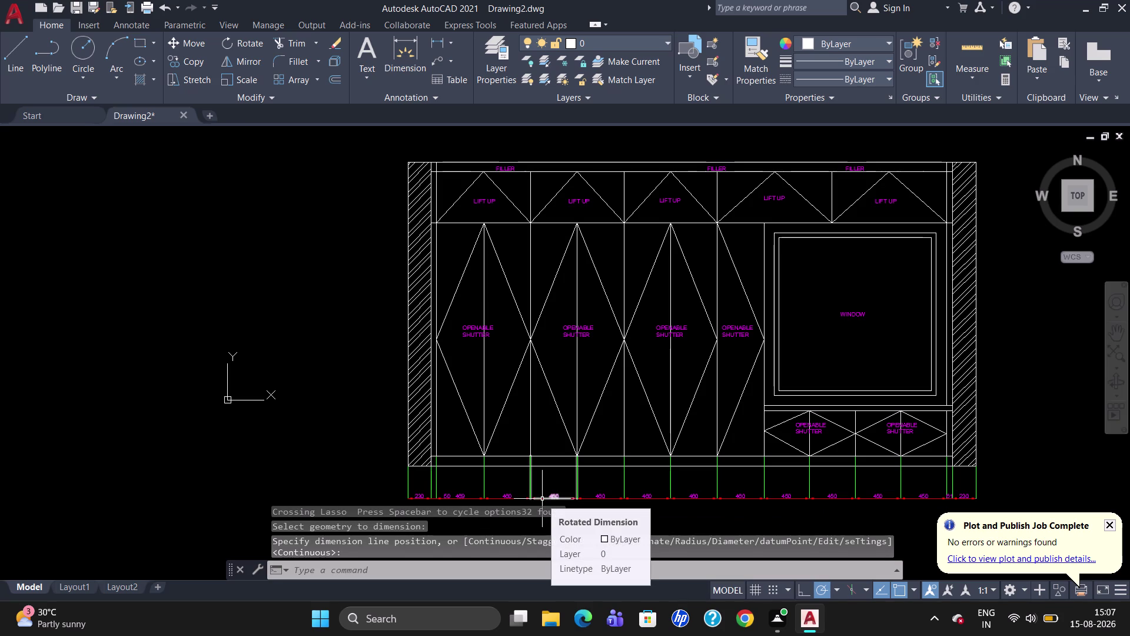
key(Escape)
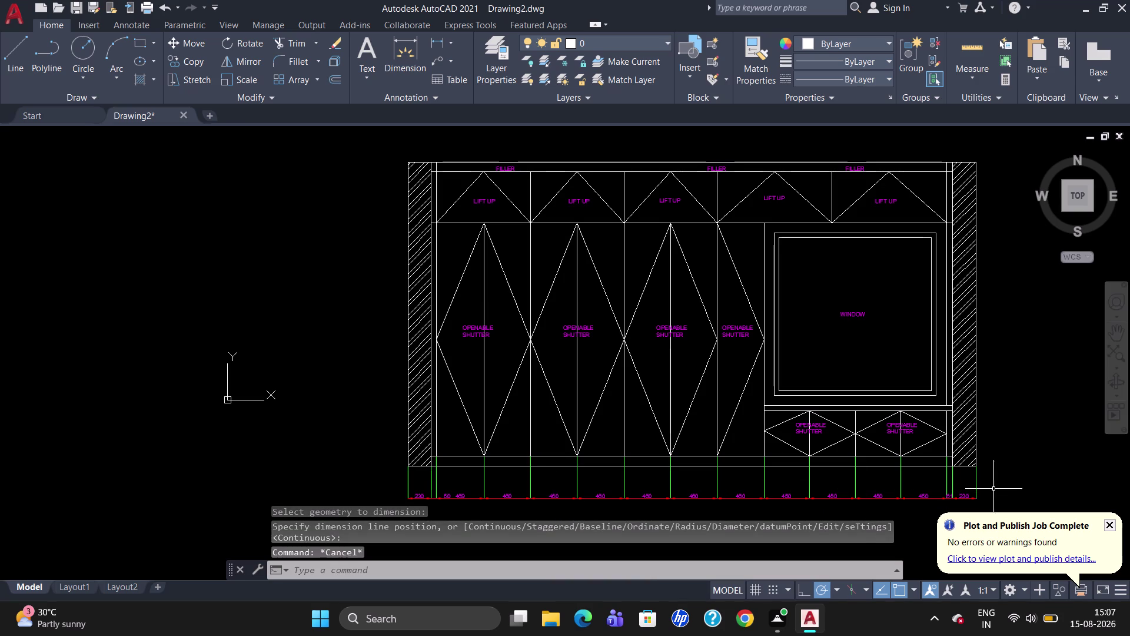
Reopen the Dimension Style Manager and start modifying ISO-25.
key(d)
key(Return)
click(729, 269)
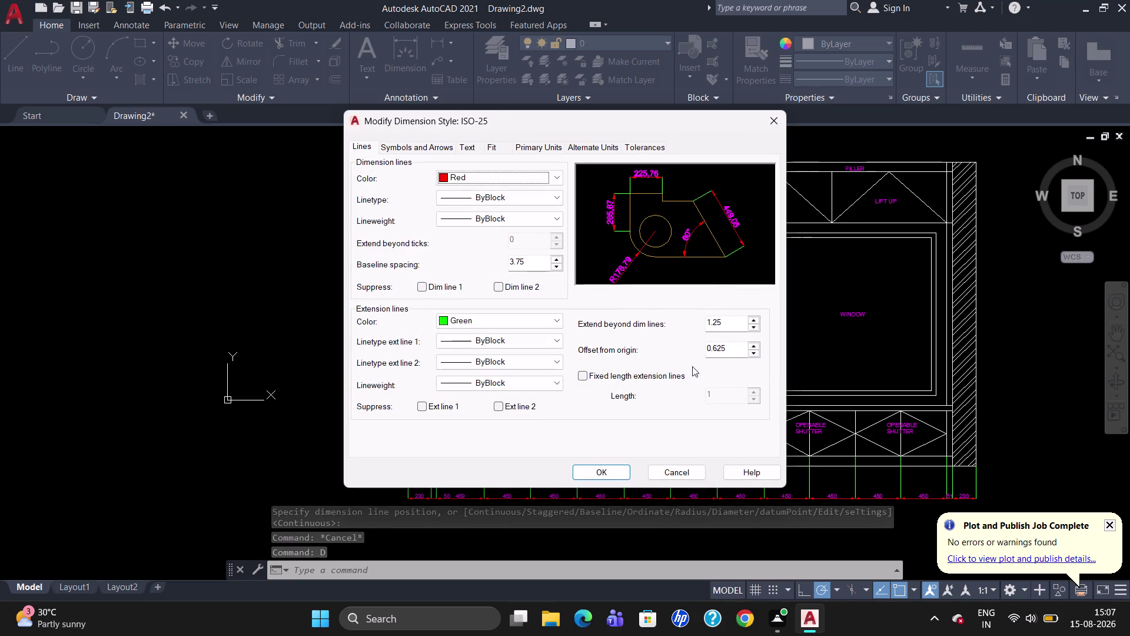
Set the ISO-25 Extend beyond dim lines value to 0.5.
click(725, 322)
key(BackSpace)
key(BackSpace)
key(BackSpace)
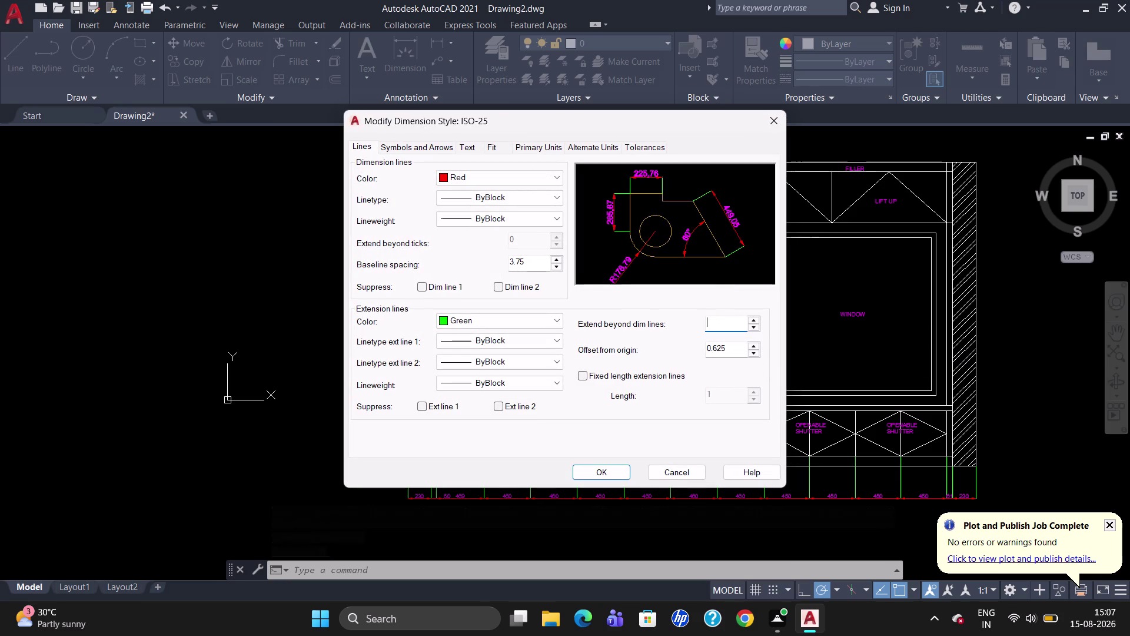
text(0.)
key(5)
Set Offset from origin to 0.5, enable fixed-length extension lines, and close the dialogs.
click(731, 350)
key(BackSpace)
key(BackSpace)
key(BackSpace)
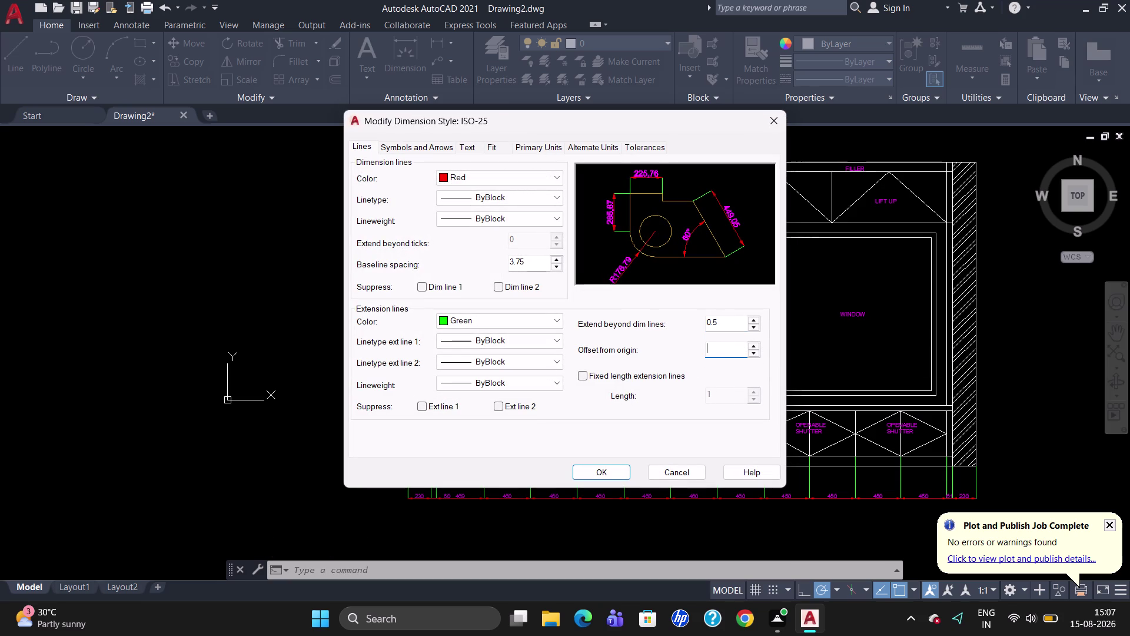
text(0.5)
click(587, 374)
click(615, 470)
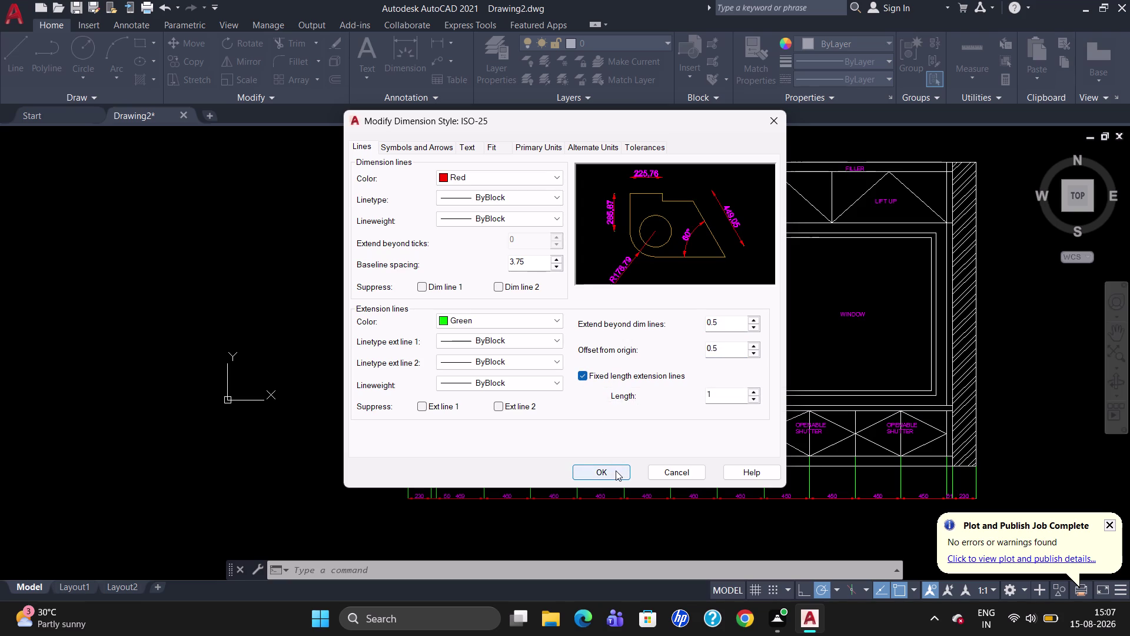
click(740, 229)
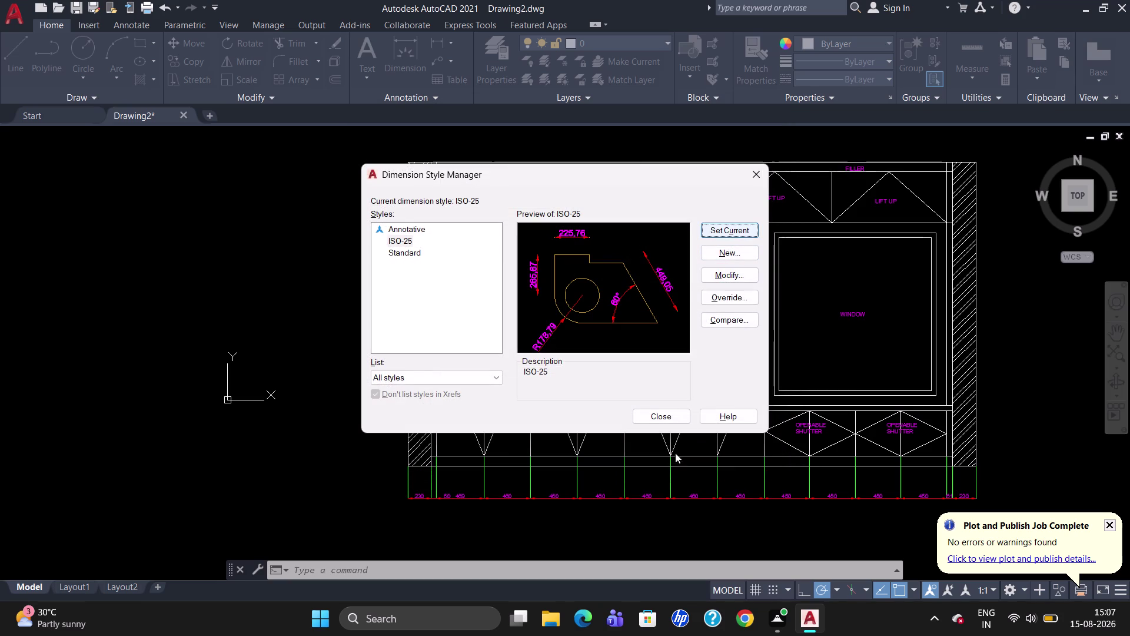
click(657, 414)
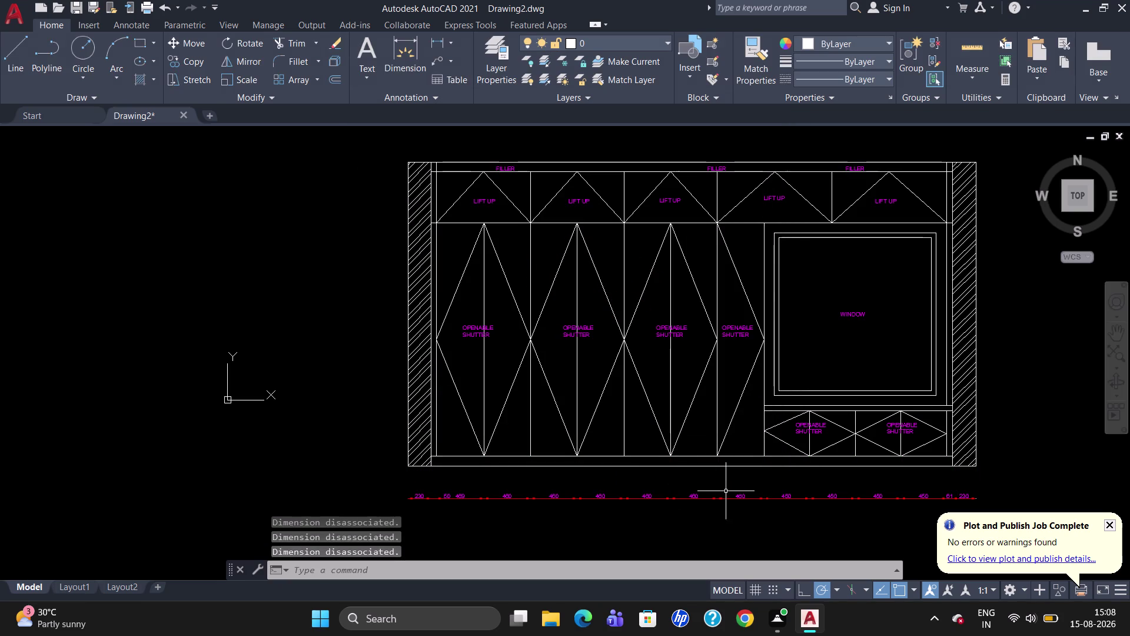
Zoom in to check the dimension row, then reopen ISO-25 for modification with D.
scroll(up, 3)
scroll(down, 3)
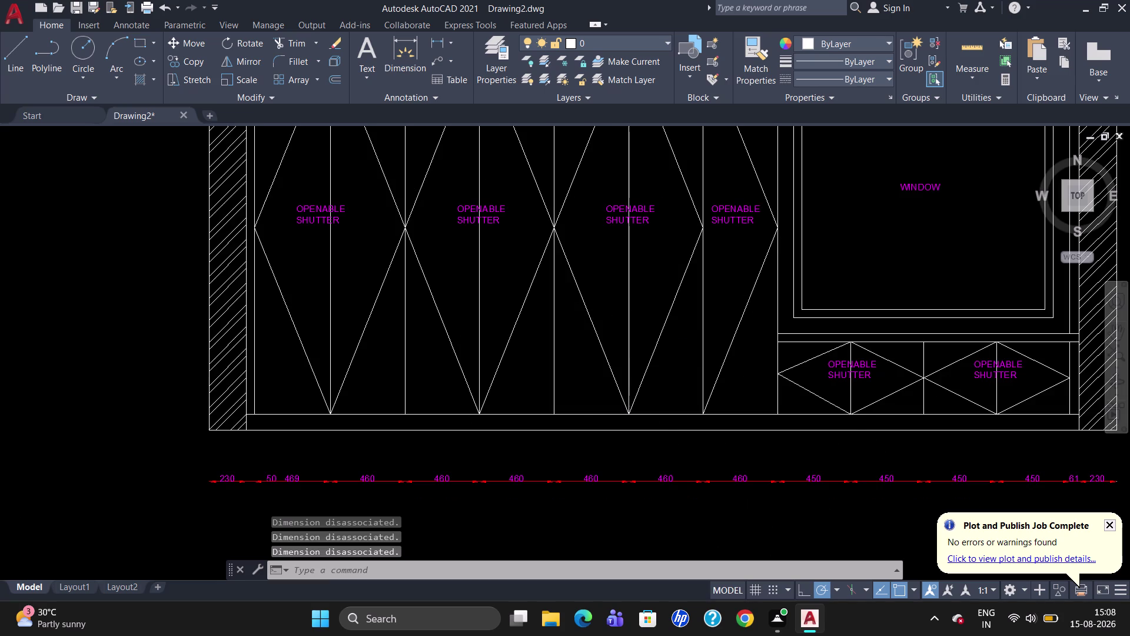
scroll(up, 3)
scroll(up, 3)
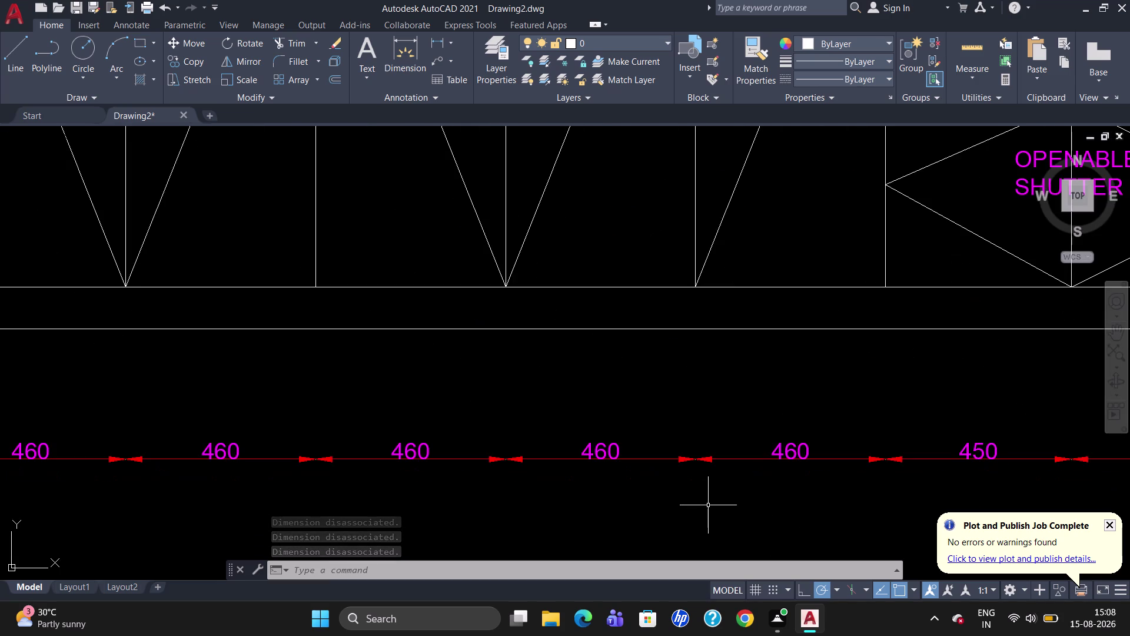
scroll(down, 3)
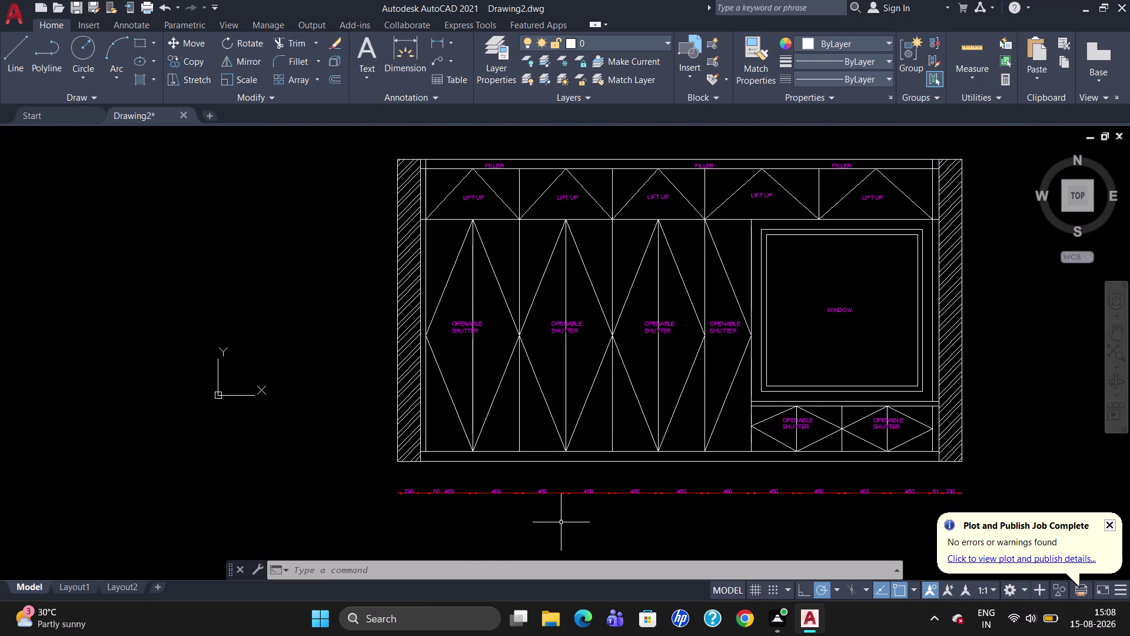
key(d)
key(Return)
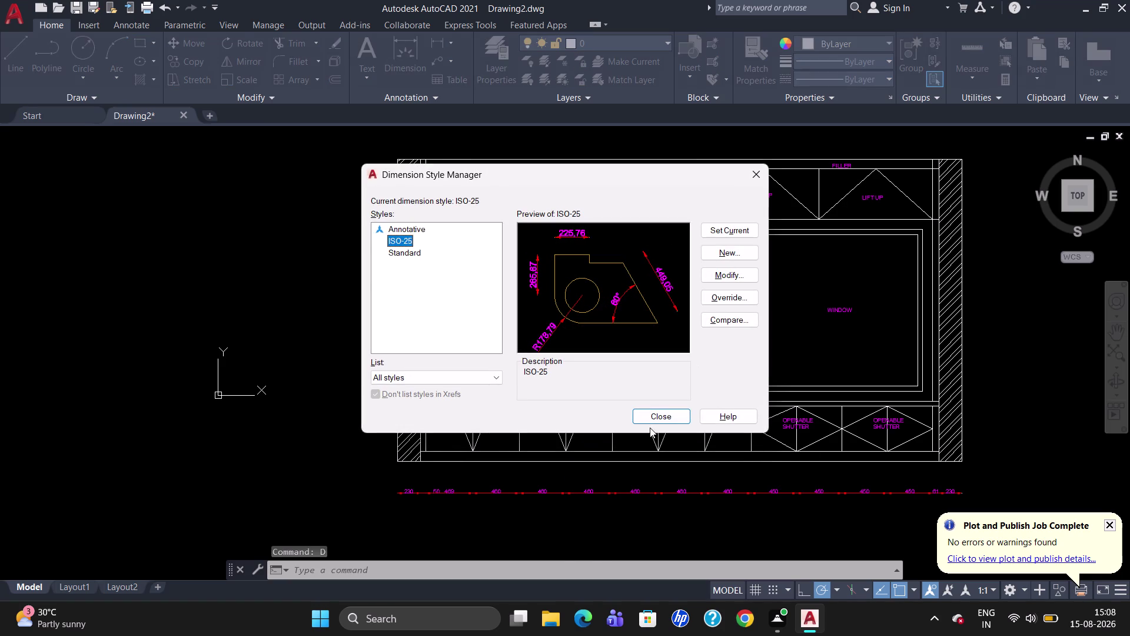
click(734, 275)
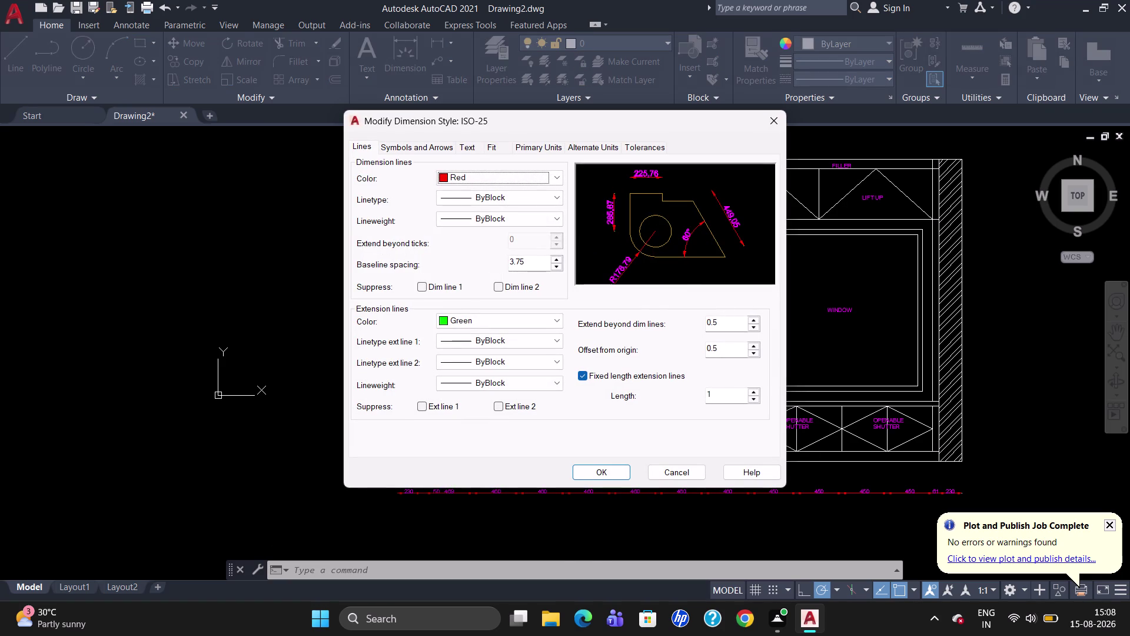
Re-enter the ISO-25 Offset from origin and Extend beyond dim lines values.
click(722, 350)
key(BackSpace)
key(BackSpace)
key(BackSpace)
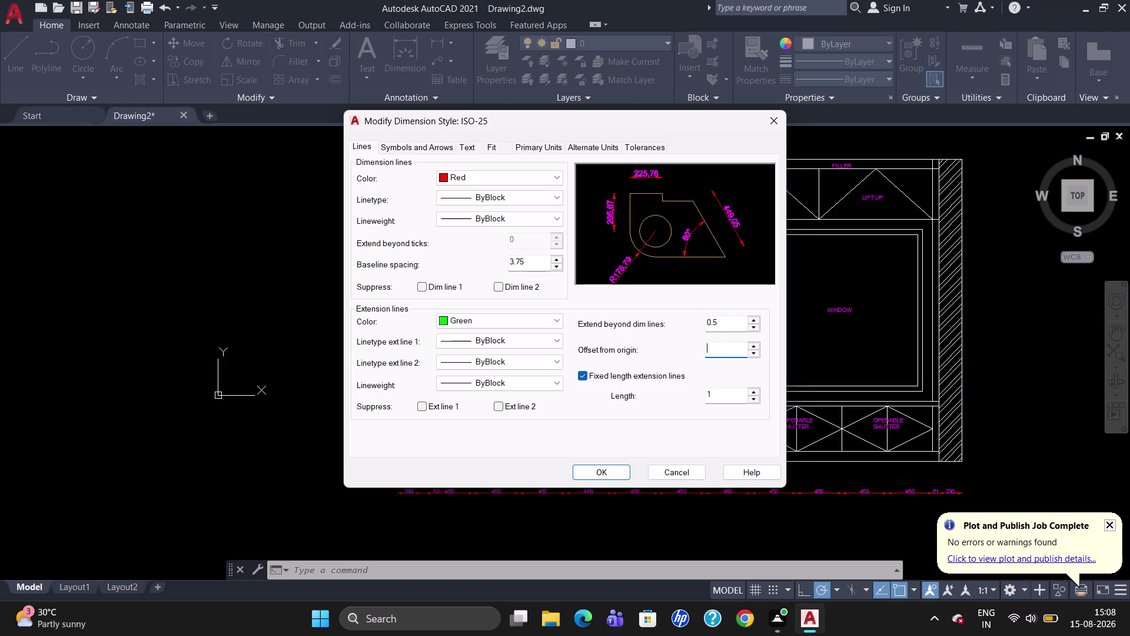
key(1)
click(728, 326)
key(BackSpace)
key(BackSpace)
key(BackSpace)
key(1)
Apply the revised ISO-25 style and close the Dimension Style Manager.
click(611, 475)
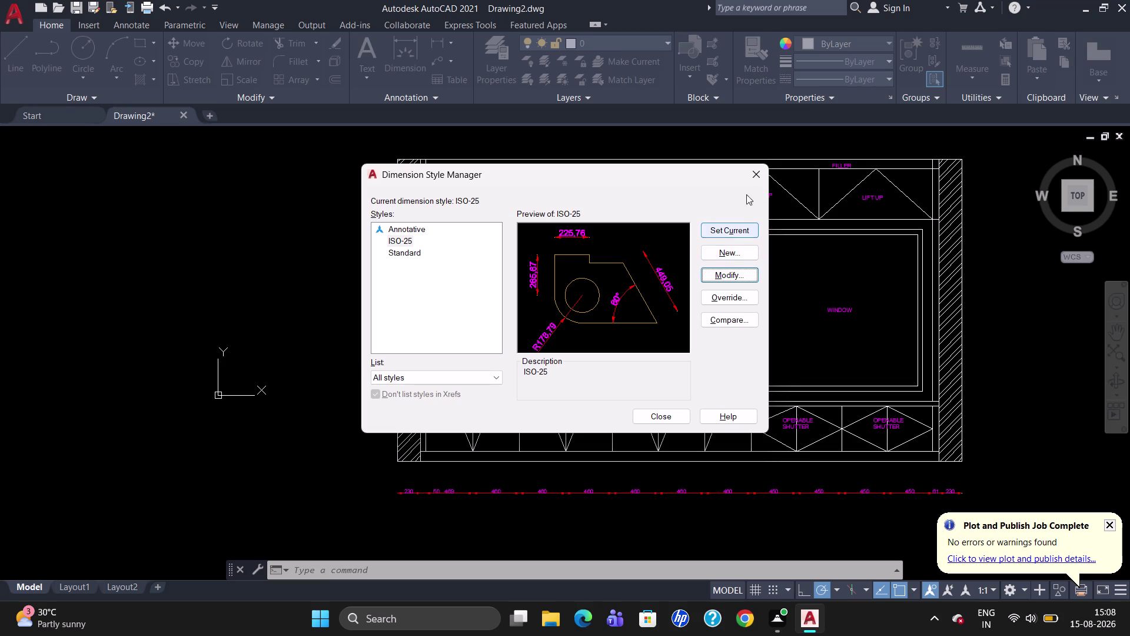
click(737, 227)
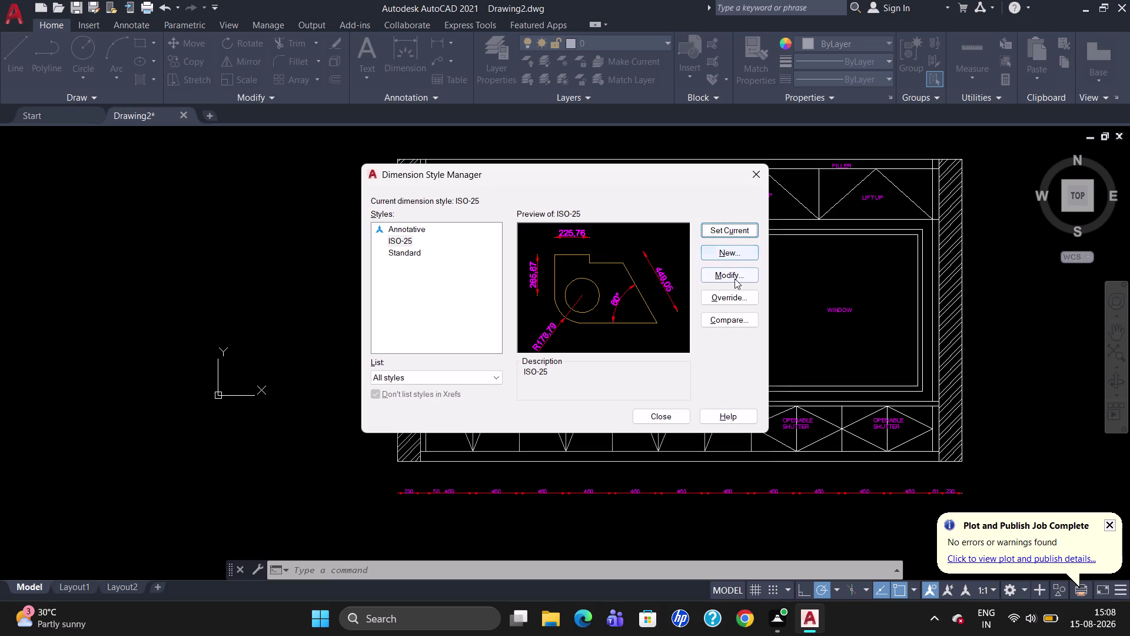
click(669, 419)
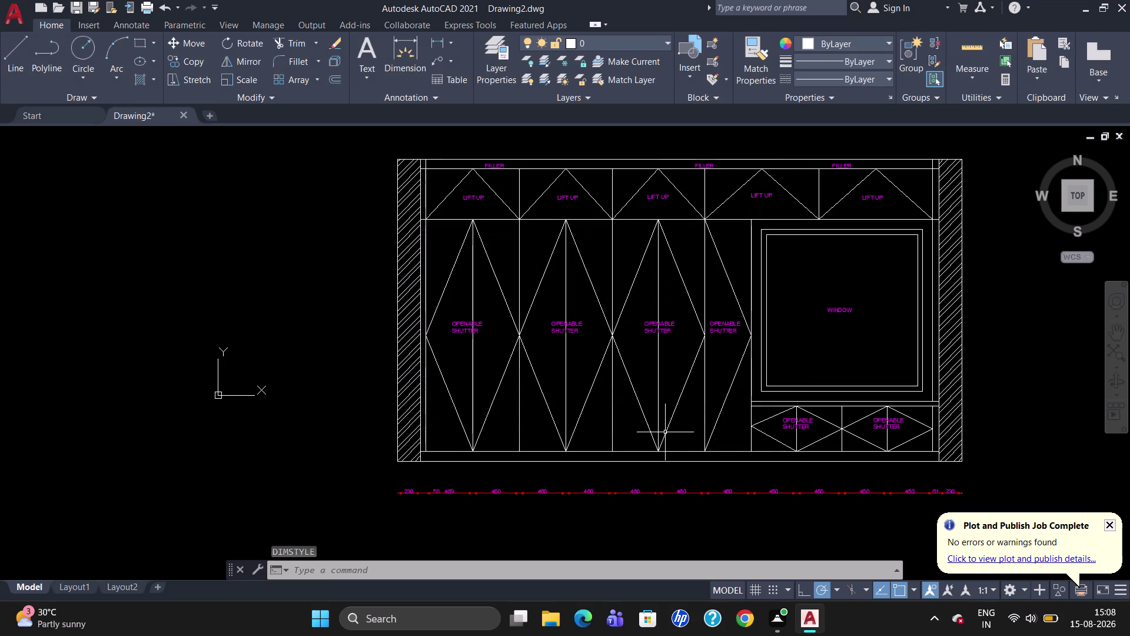
scroll(up, 3)
scroll(down, 3)
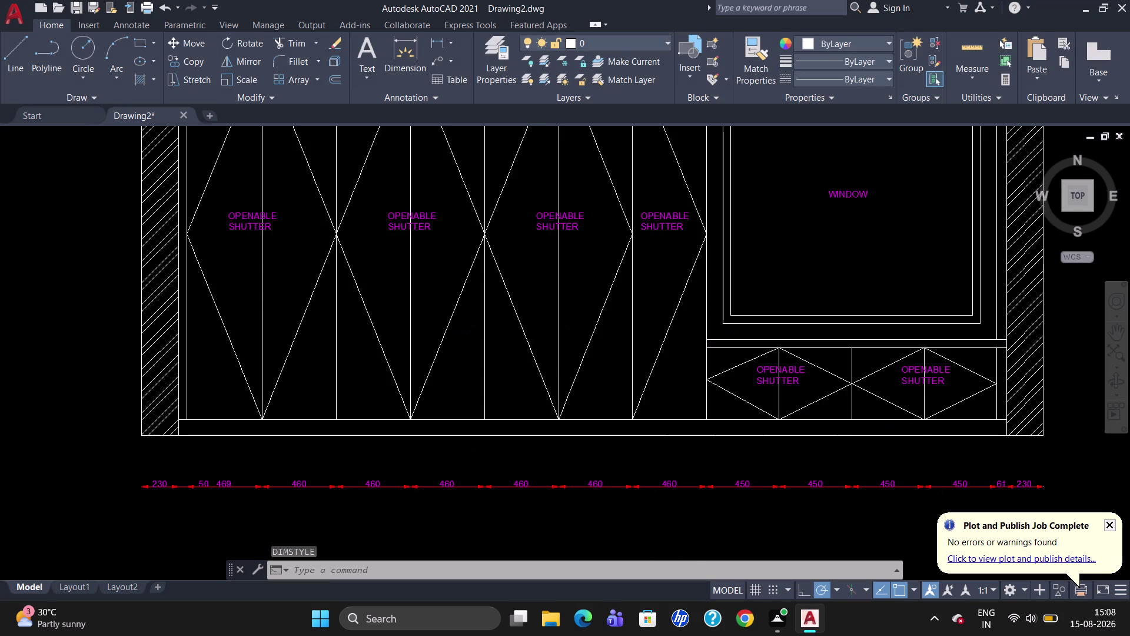
scroll(up, 3)
scroll(down, 3)
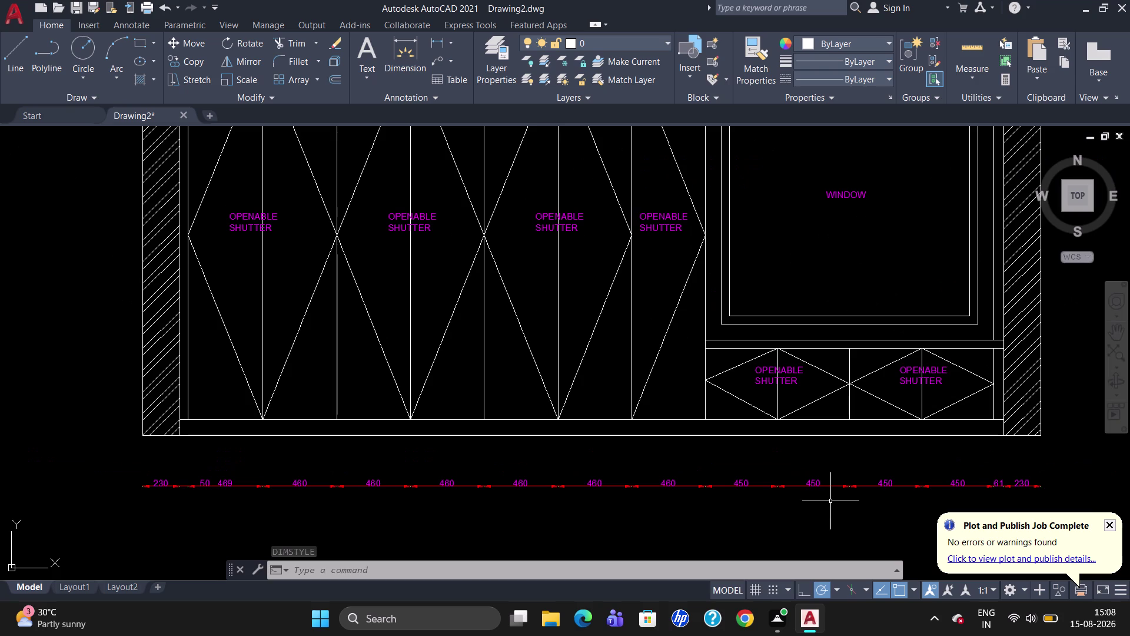
click(1112, 523)
scroll(down, 3)
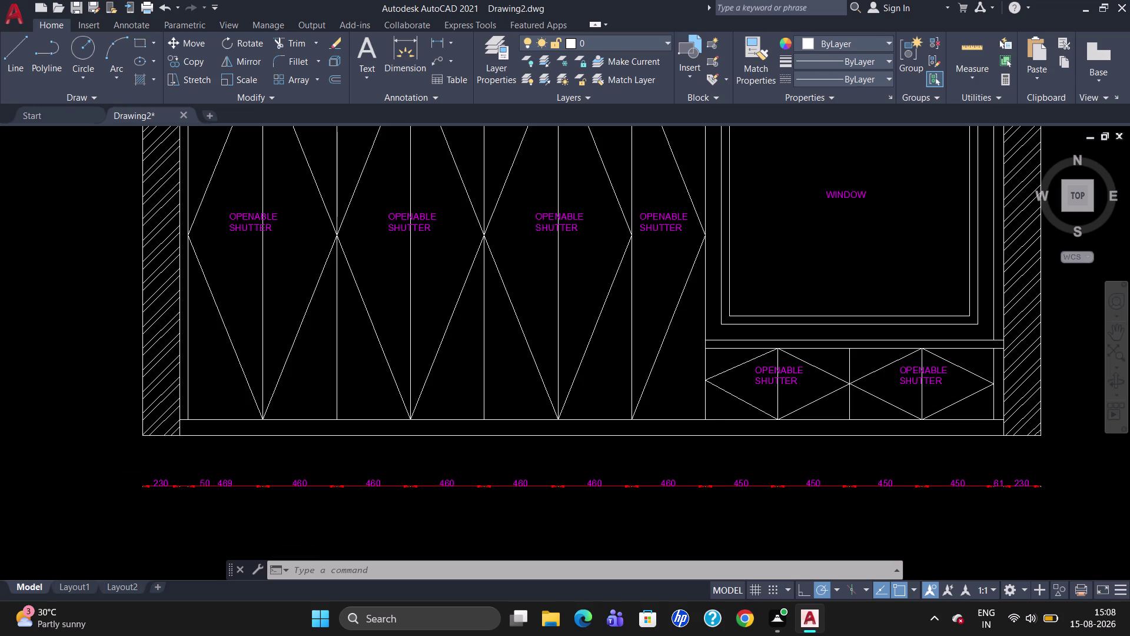
scroll(down, 3)
scroll(up, 3)
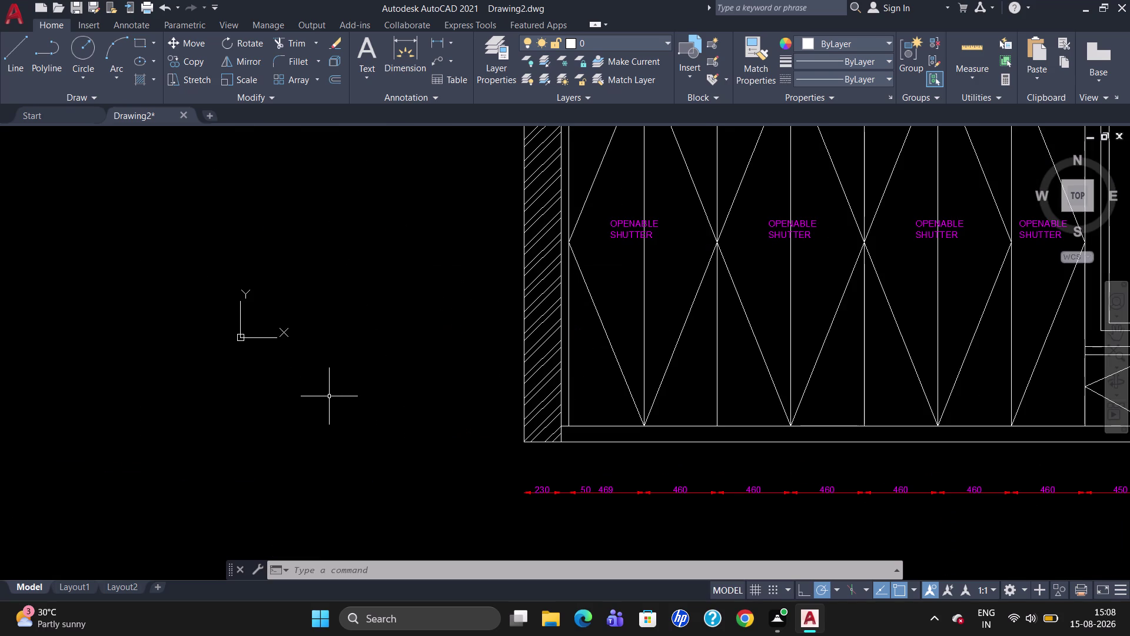
scroll(down, 3)
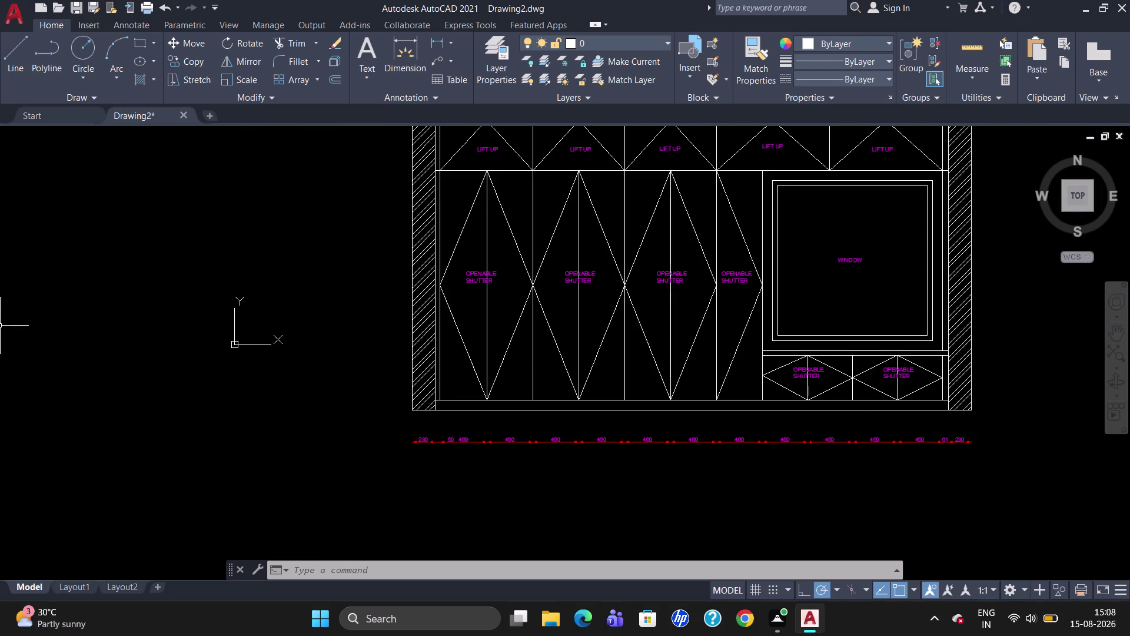
scroll(down, 3)
scroll(up, 3)
scroll(down, 3)
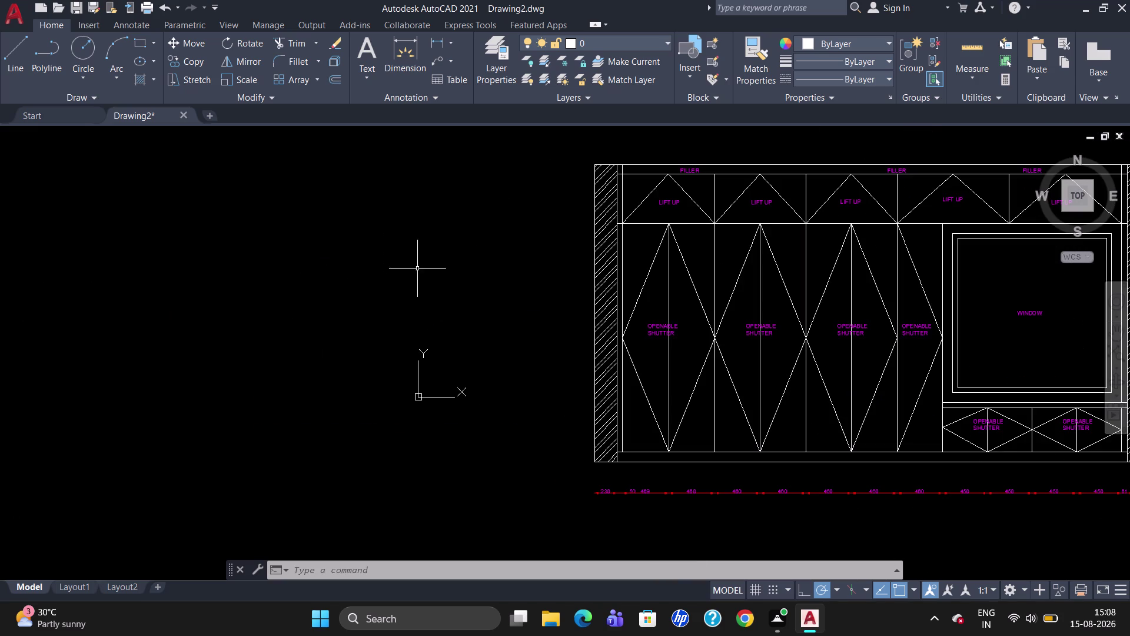
Add a 2995 vertical linear dimension along the left wall of the elevation.
text(D)
text(LI)
key(Return)
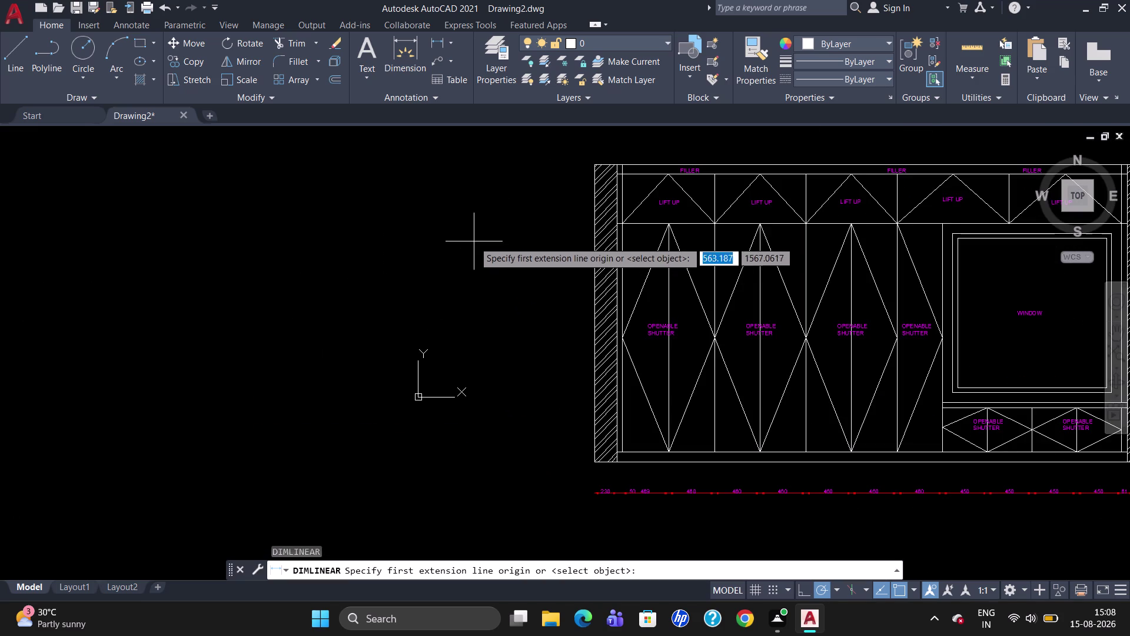
click(594, 167)
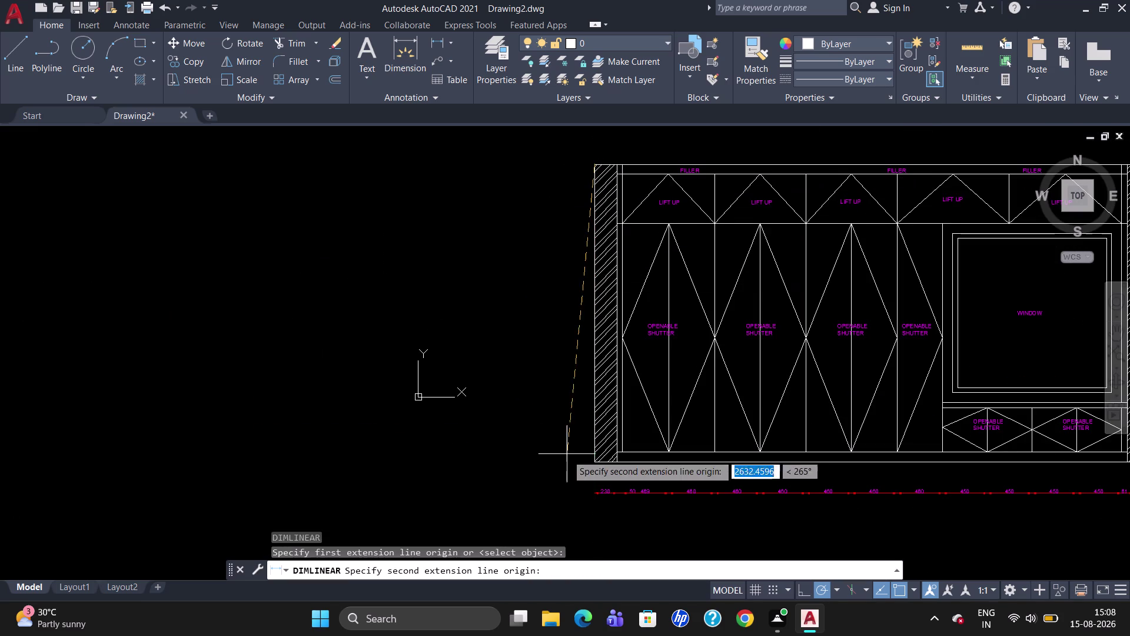
click(598, 467)
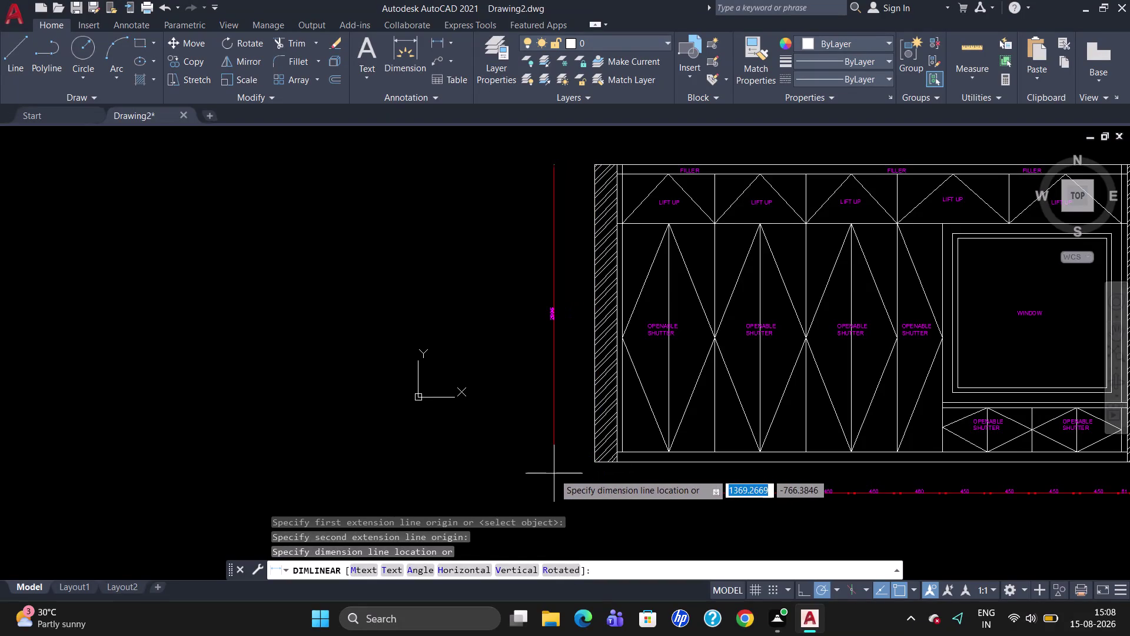
click(554, 473)
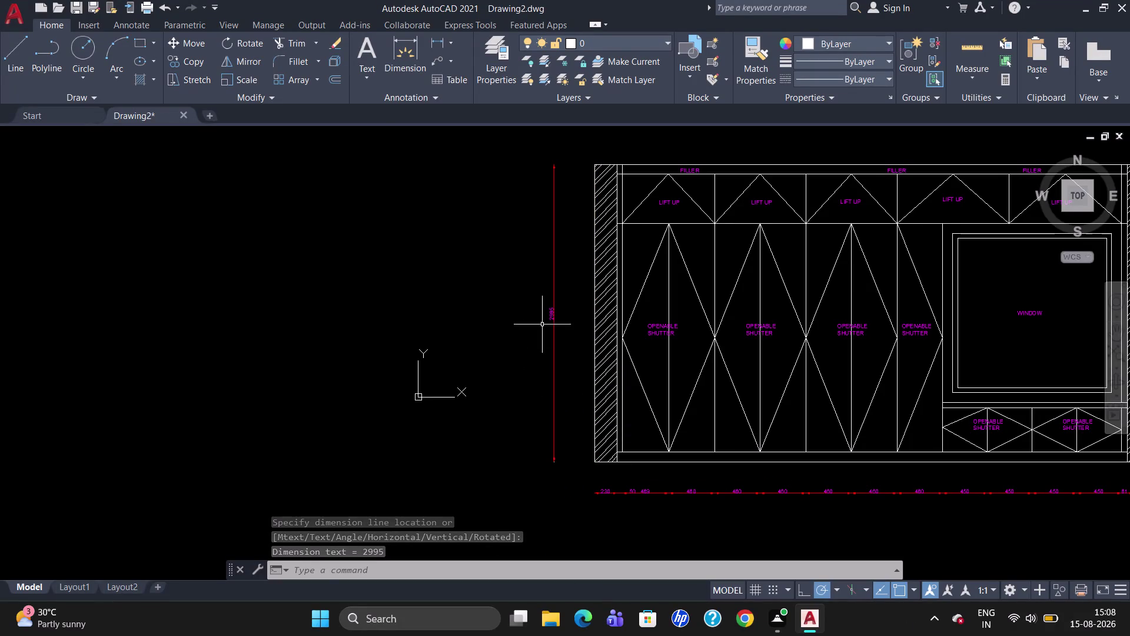
Select the 2995 dimension together with the bottom dimension string.
click(550, 316)
scroll(down, 3)
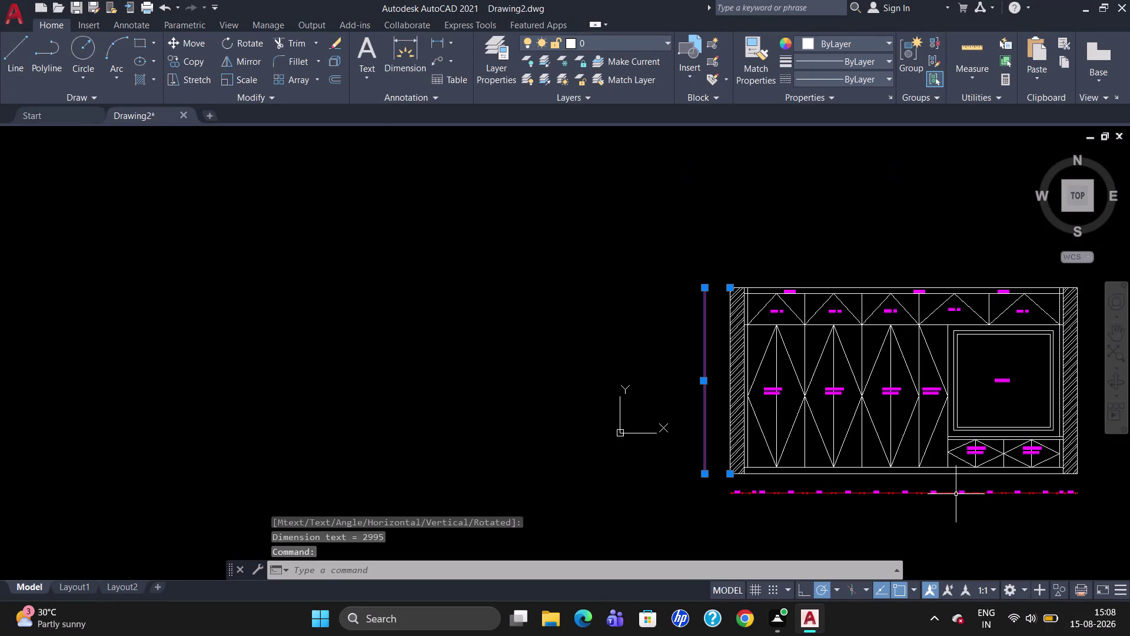
drag(1102, 502, 753, 498)
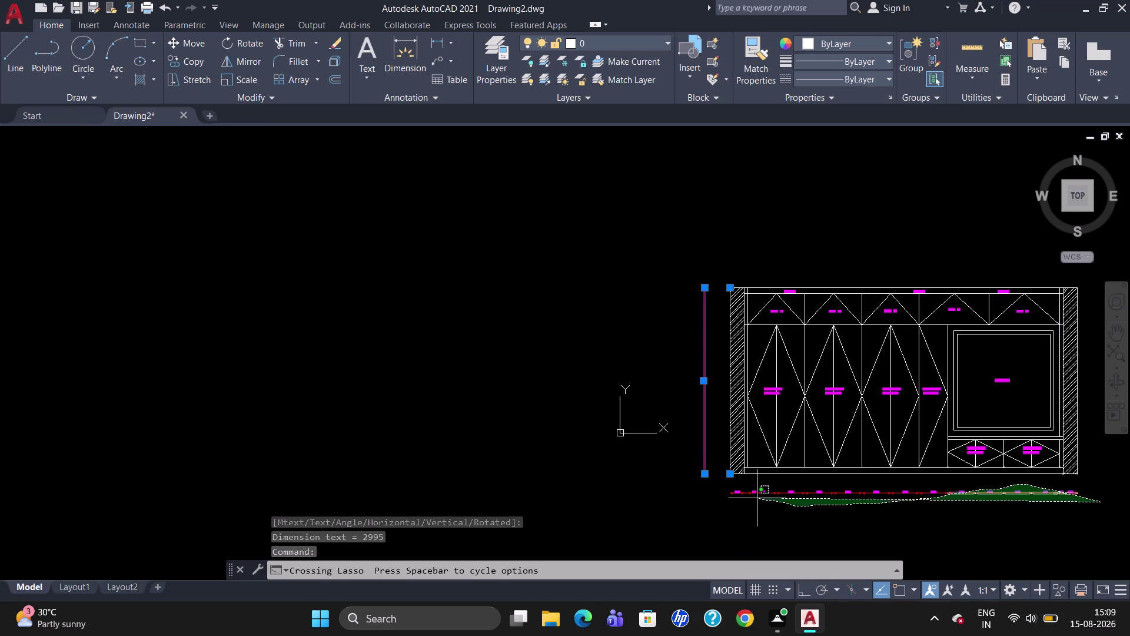
drag(753, 497, 708, 489)
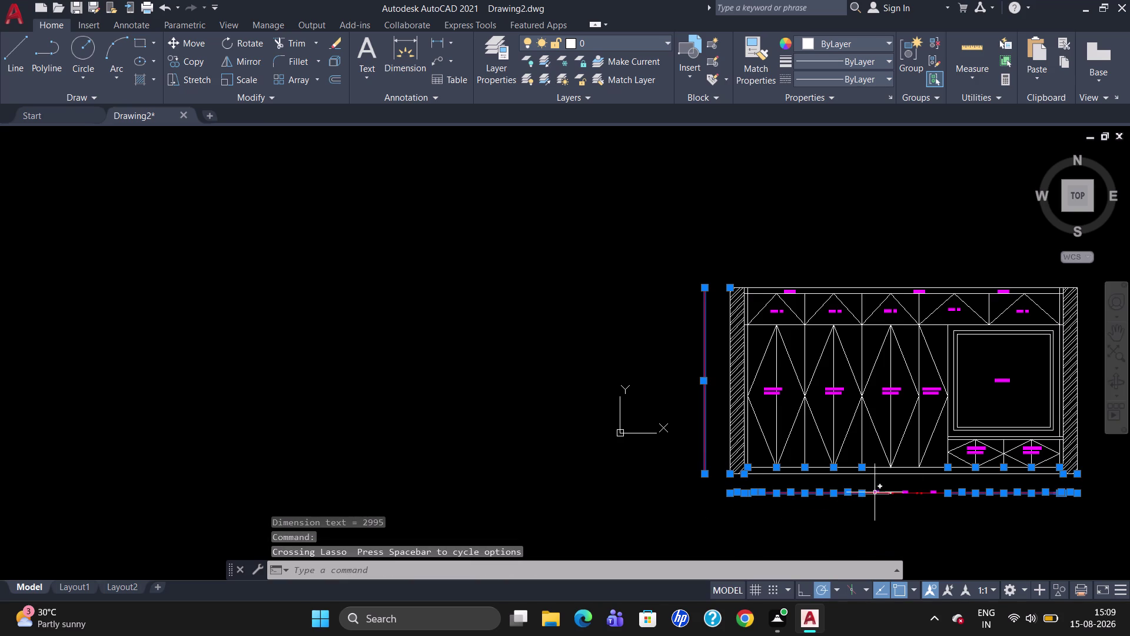
click(875, 492)
click(906, 495)
scroll(up, 3)
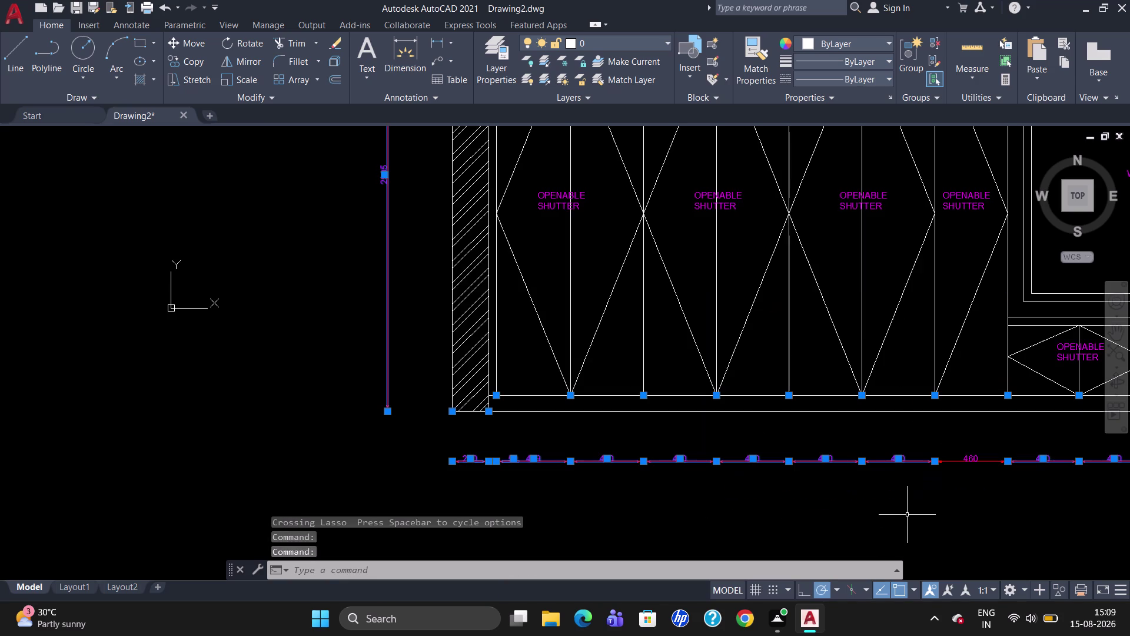
click(957, 462)
Change the selected dimensions' vertical text position from Above to Centered in Properties.
right_click(958, 464)
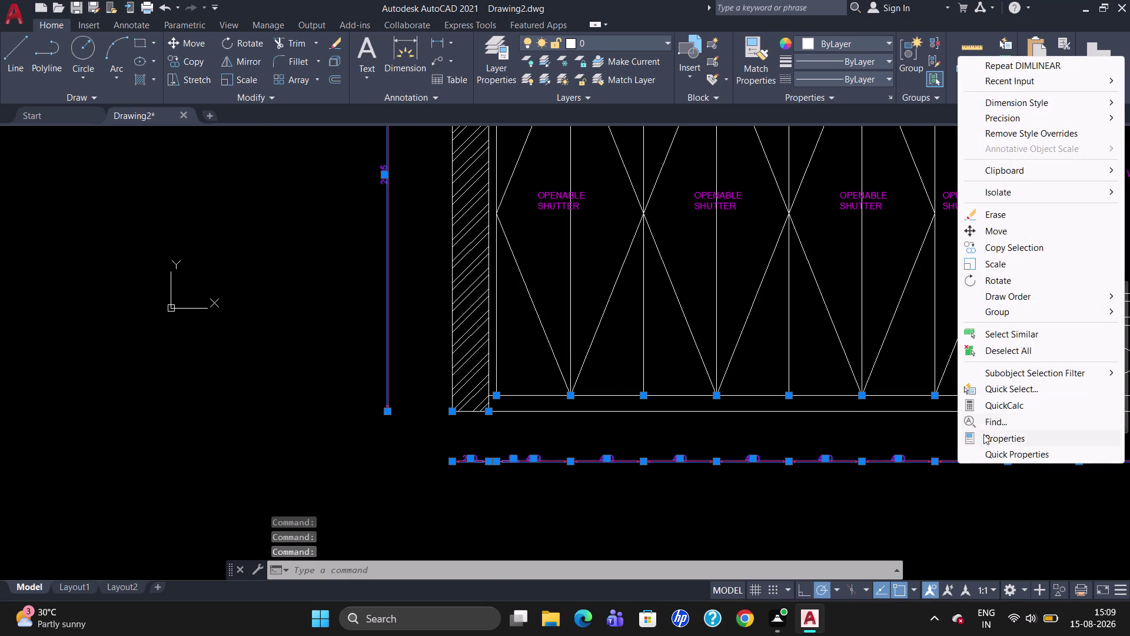
click(986, 438)
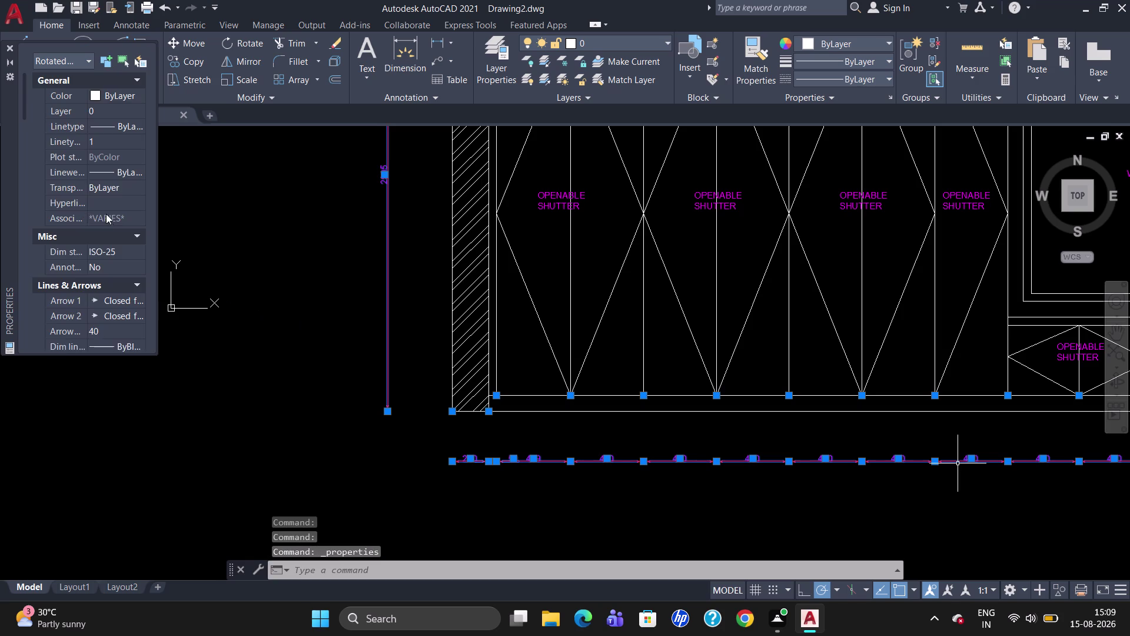
scroll(down, 3)
scroll(down, 3)
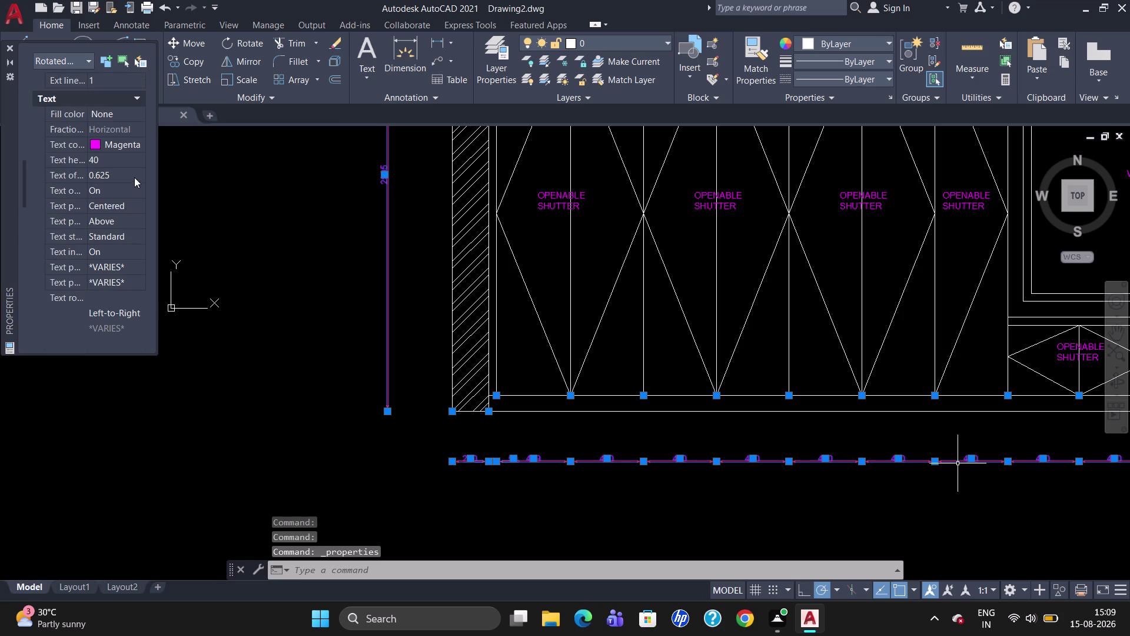
click(129, 220)
click(137, 223)
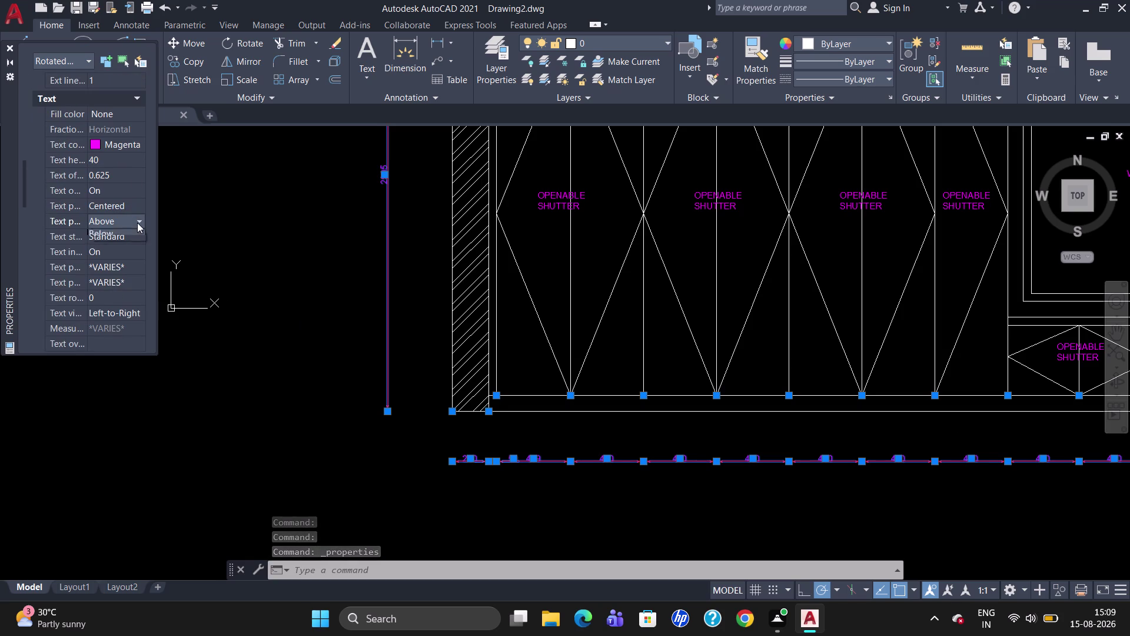
click(133, 234)
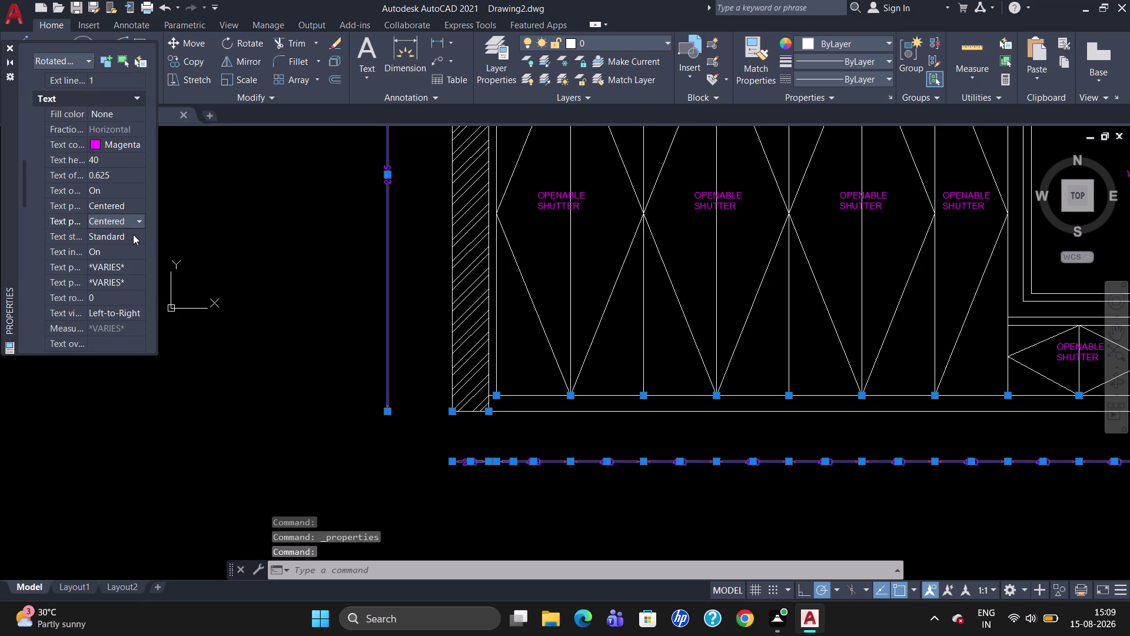
key(Escape)
click(9, 49)
key(Escape)
scroll(down, 3)
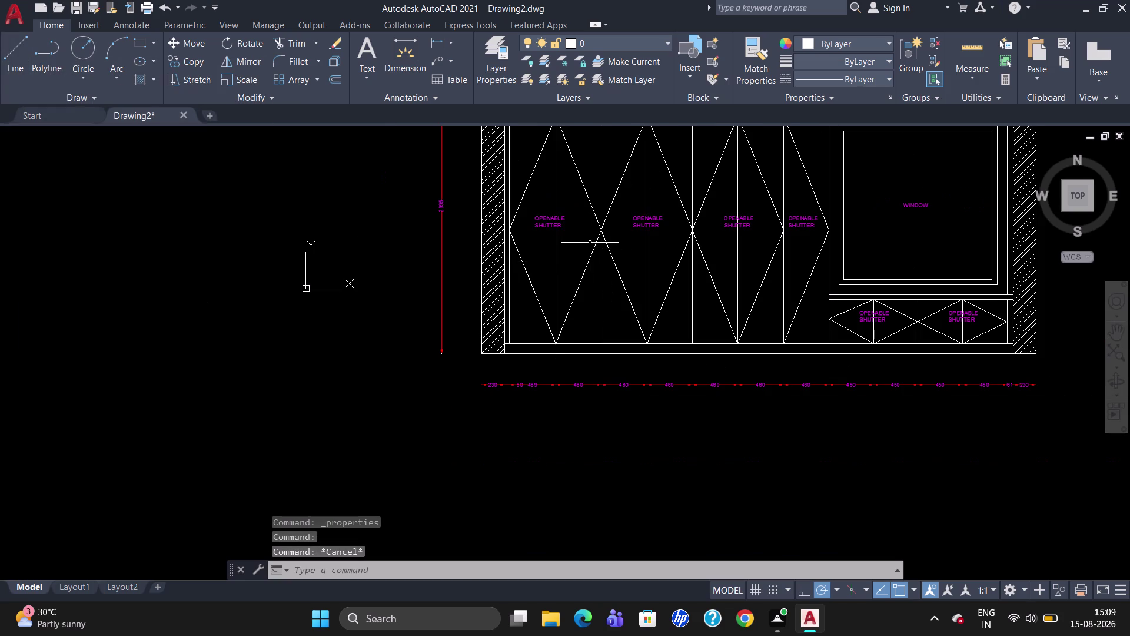
Add a 95 linear dimension for the top filler.
scroll(up, 3)
scroll(down, 3)
scroll(up, 3)
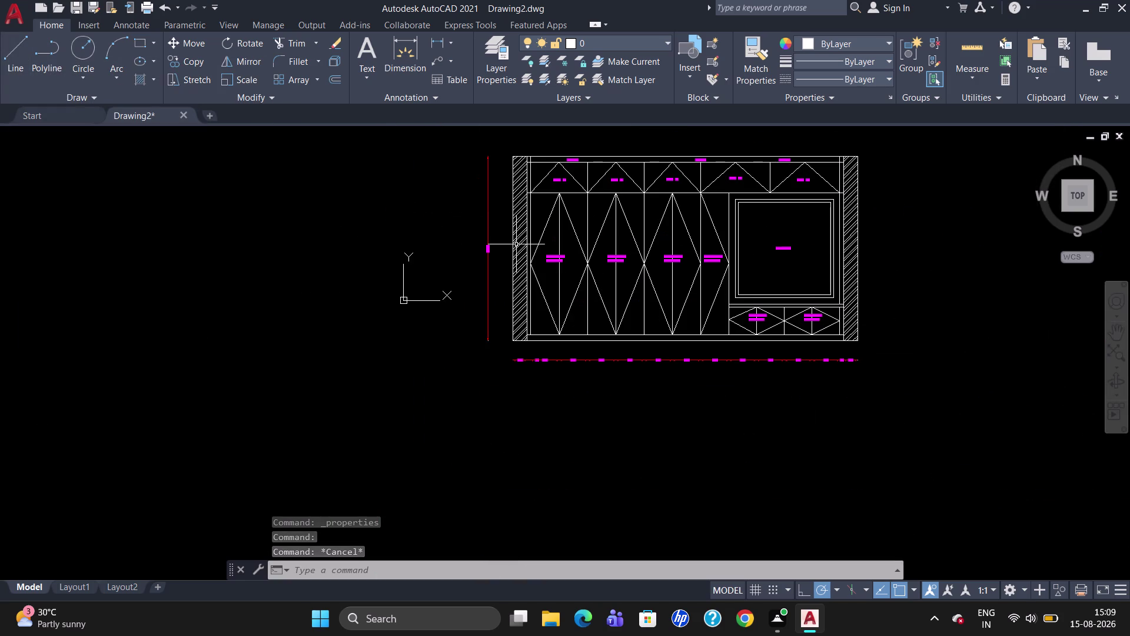
text(DLI)
key(Return)
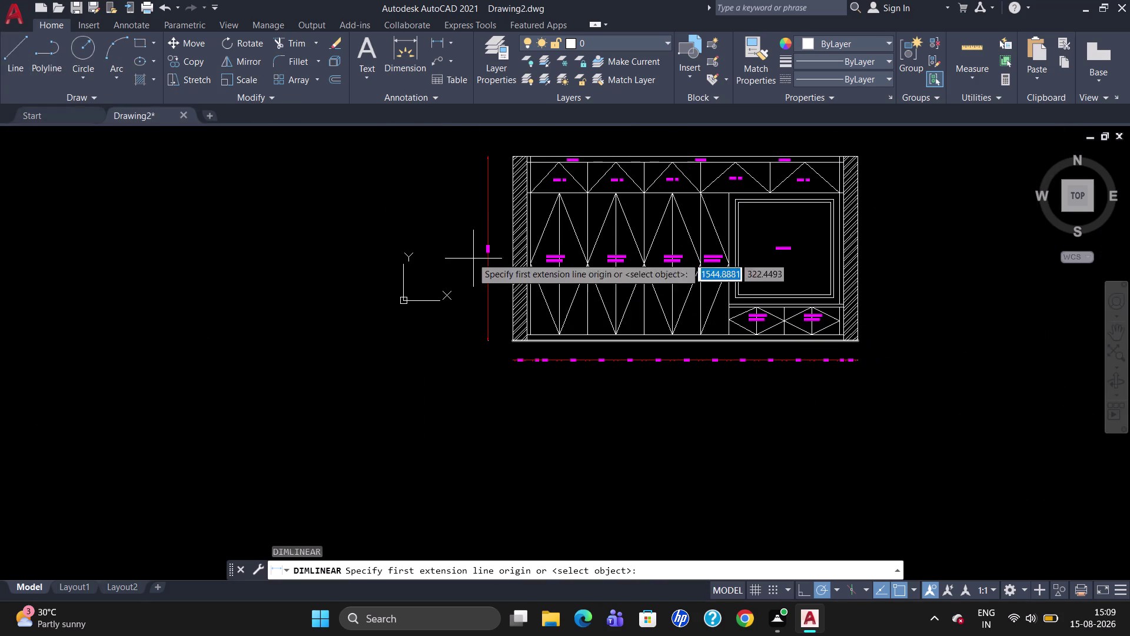
scroll(up, 3)
scroll(down, 3)
scroll(up, 3)
scroll(down, 3)
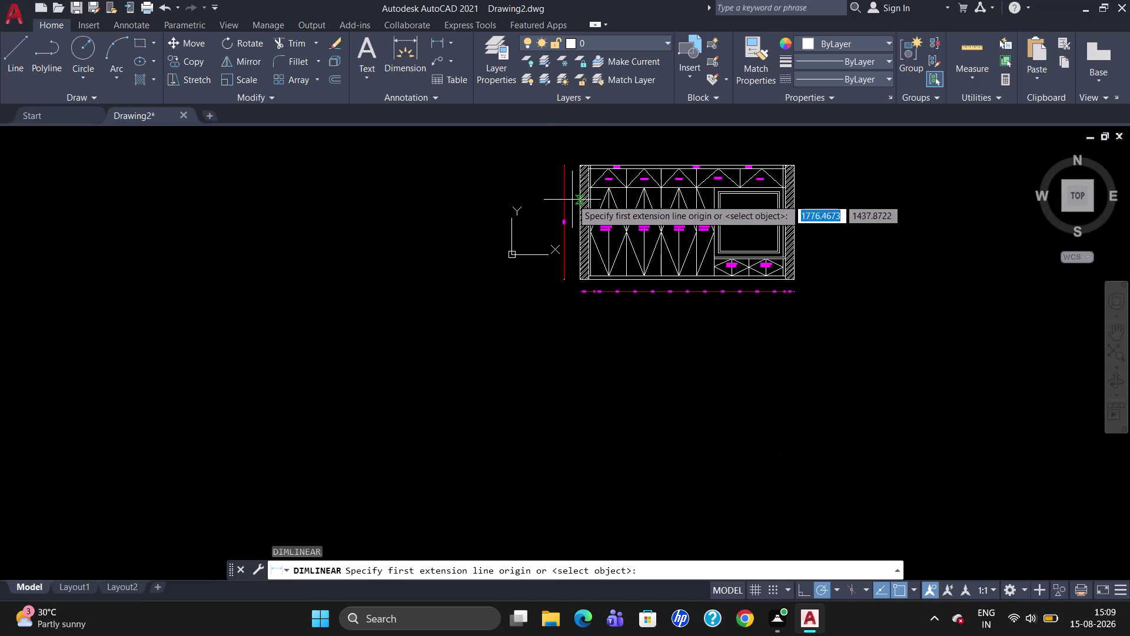
scroll(up, 3)
scroll(up, 3)
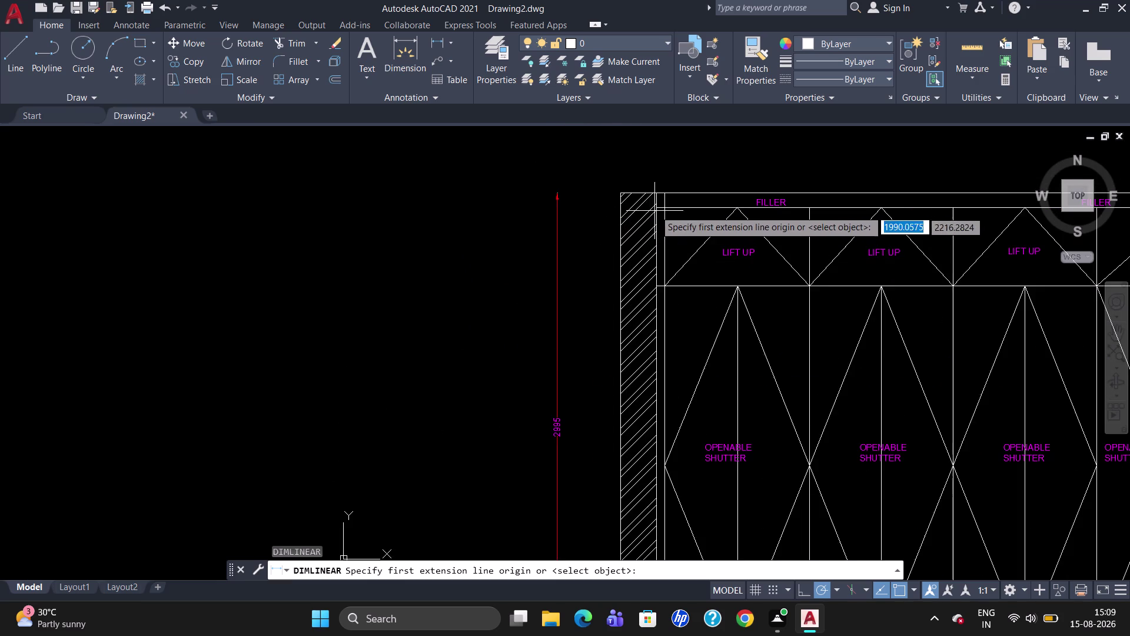
click(663, 192)
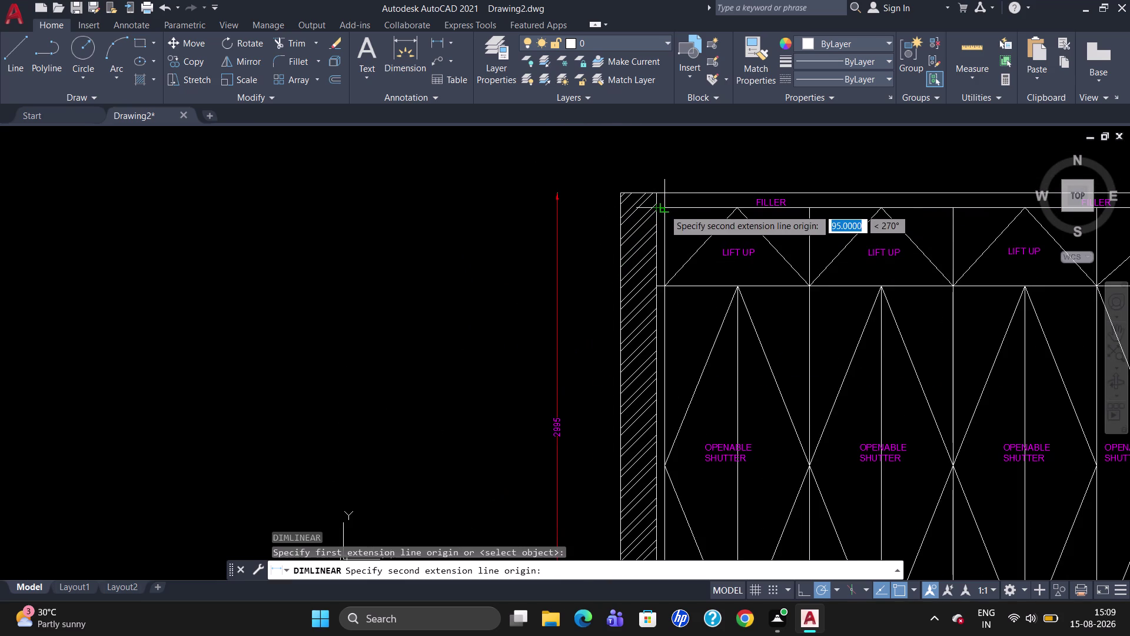
click(665, 206)
click(598, 210)
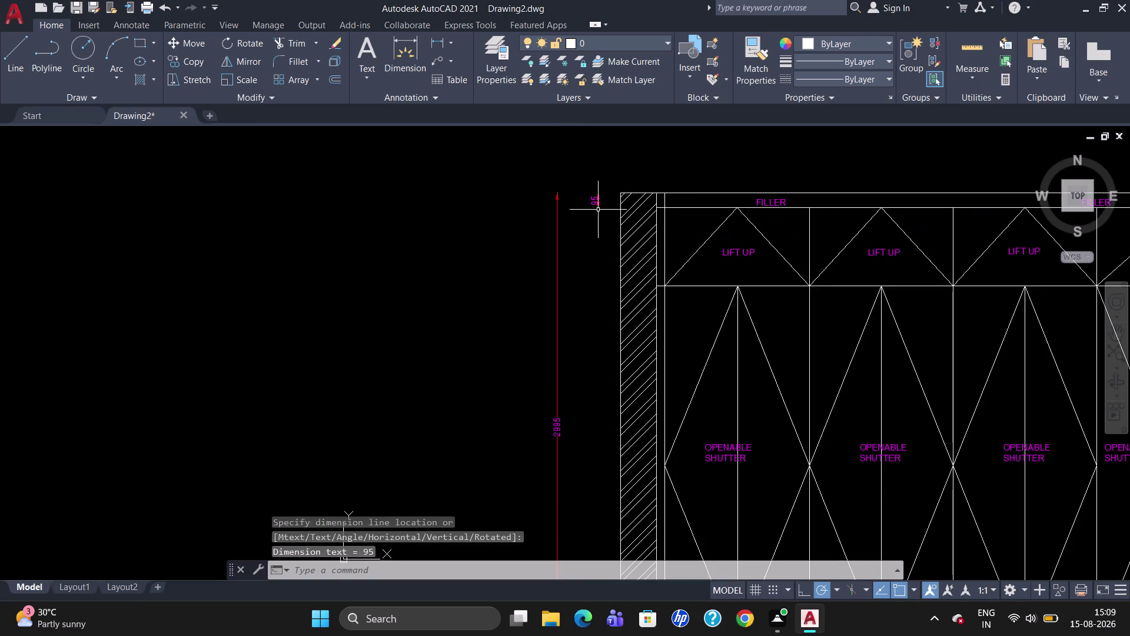
After one cancelled attempt, dimension the 500 lift-up row height.
text(D)
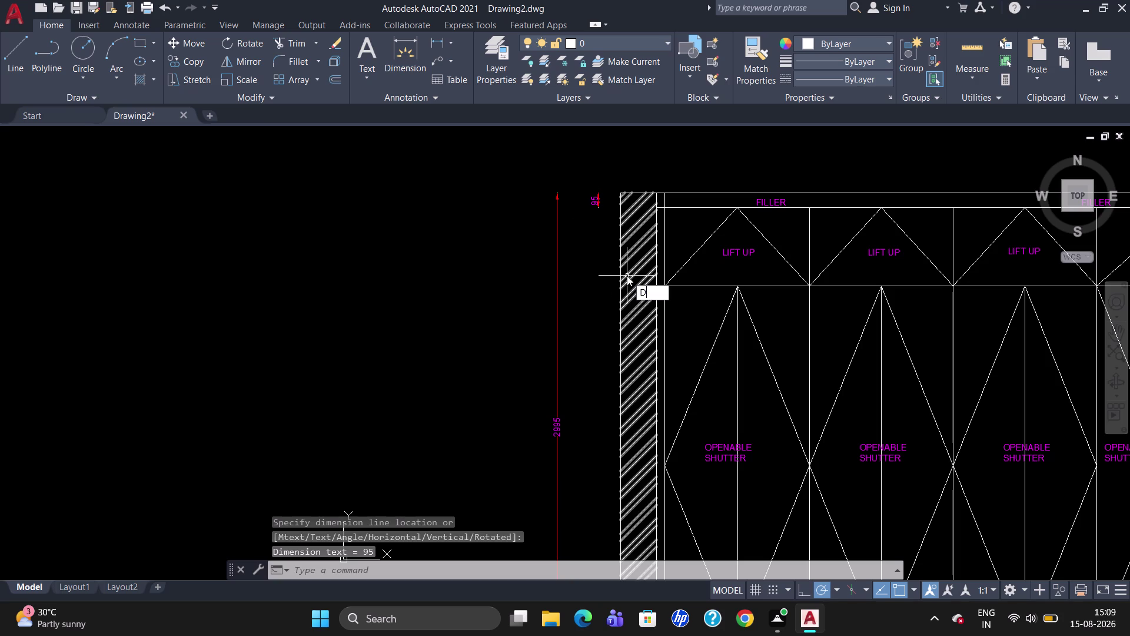
text(LI)
key(Return)
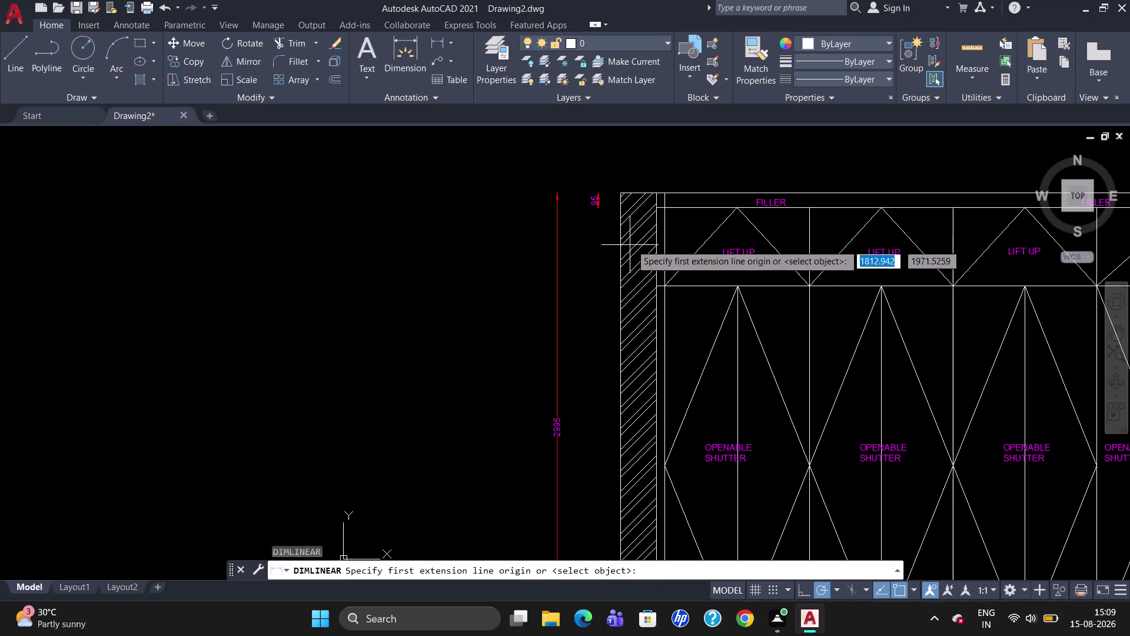
click(665, 211)
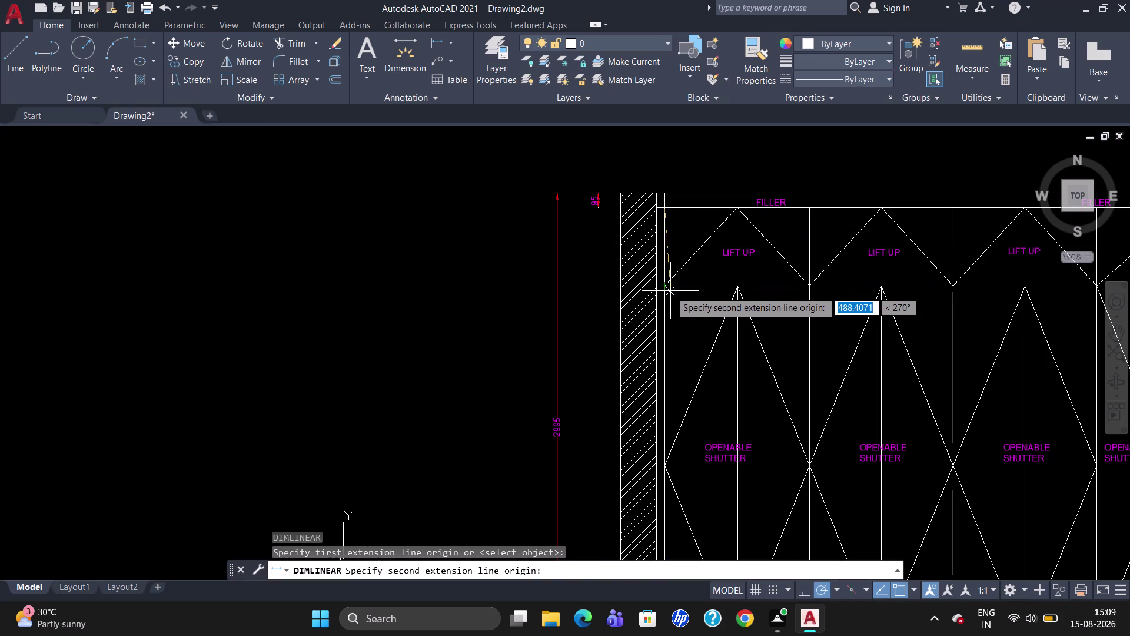
click(670, 290)
key(Escape)
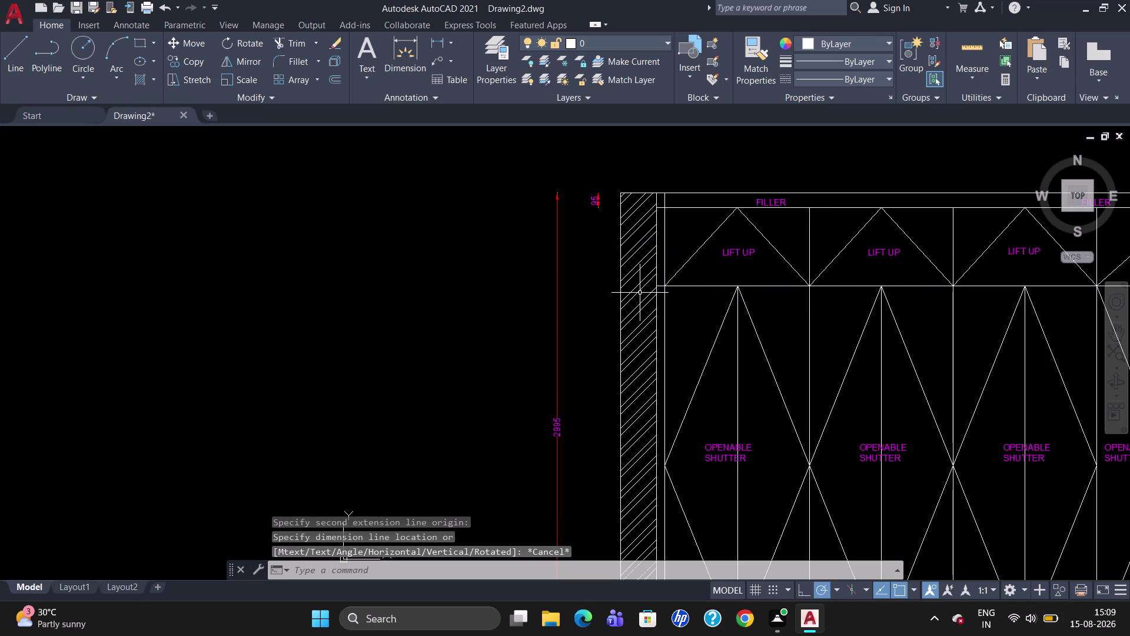
text(DLI)
key(Return)
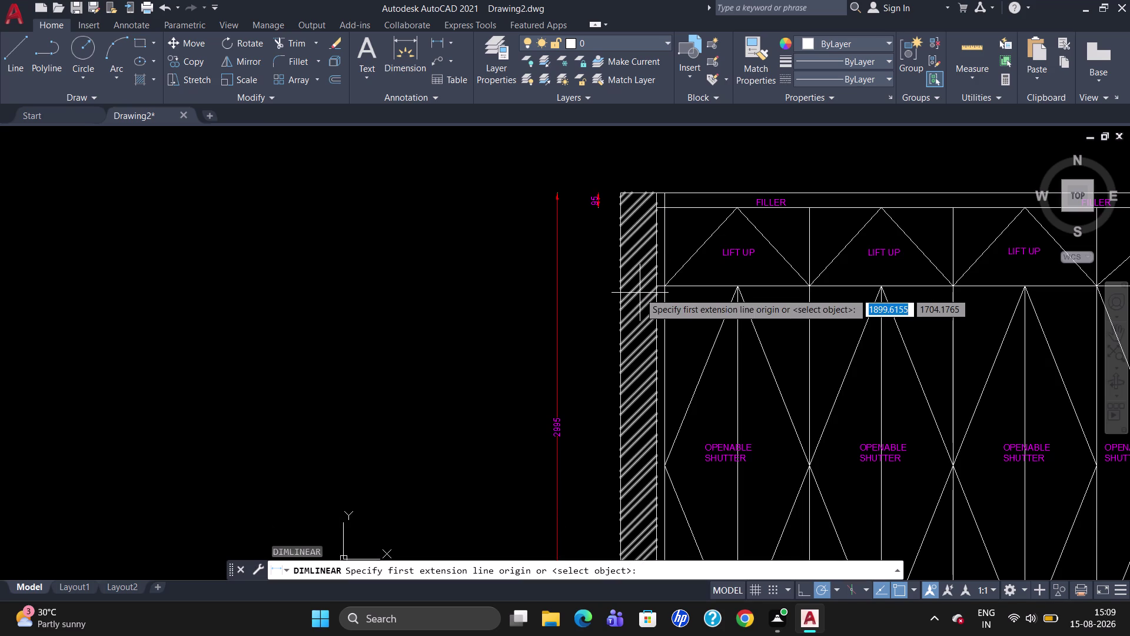
scroll(up, 3)
click(669, 182)
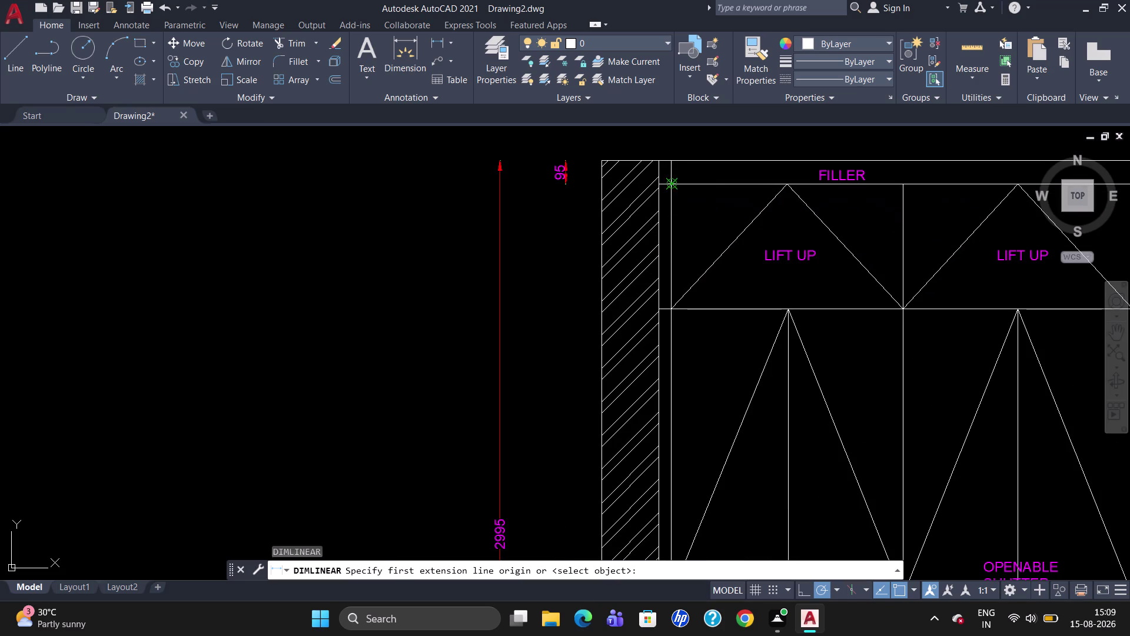
click(673, 311)
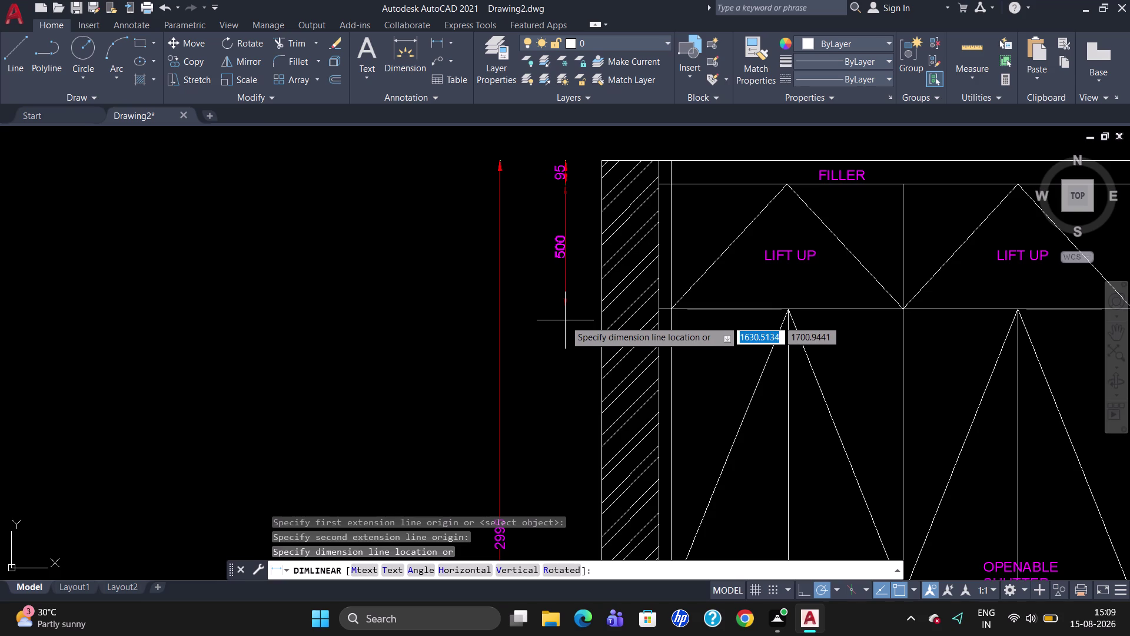
click(565, 320)
Dimension the 2300 shutter height beside the elevation.
scroll(down, 3)
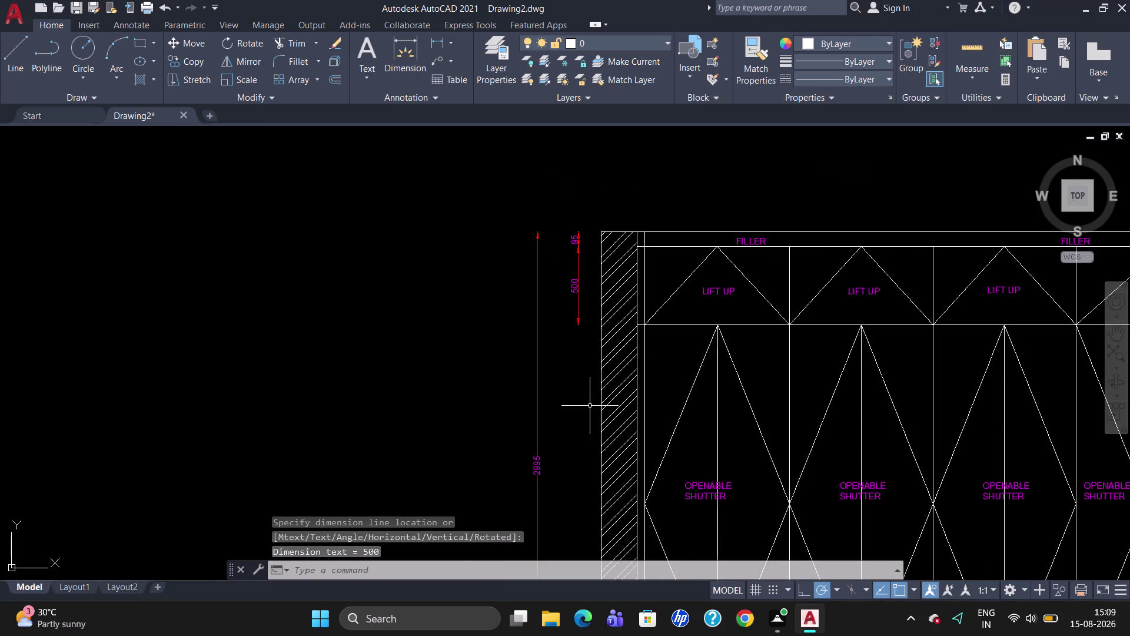
scroll(up, 3)
scroll(down, 3)
scroll(up, 3)
scroll(down, 3)
text(DL)
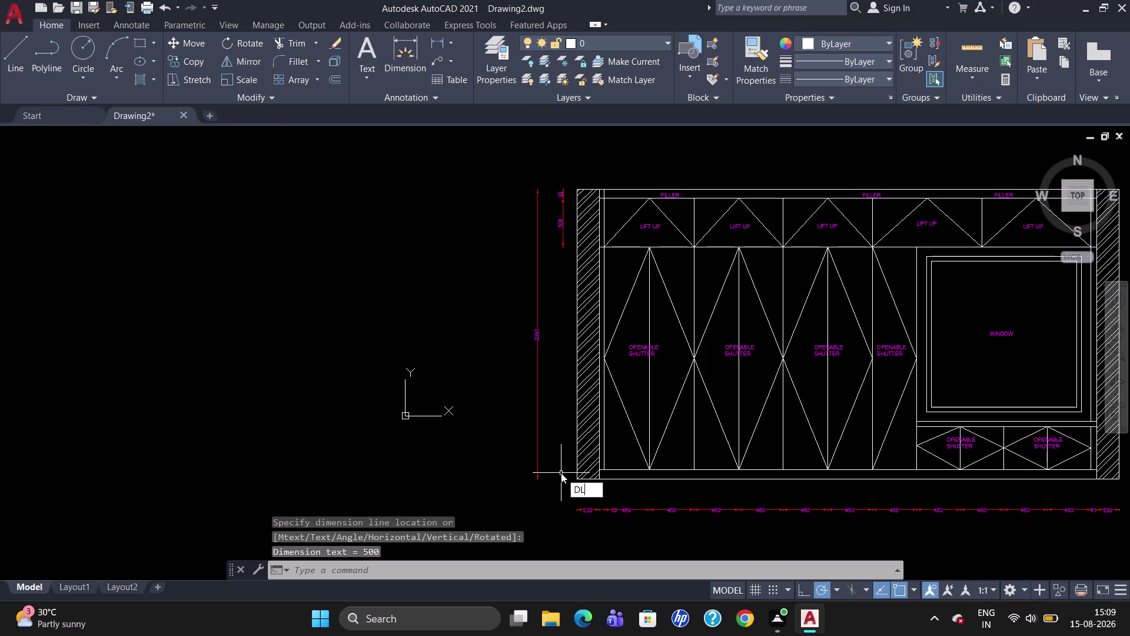
text(I)
key(Return)
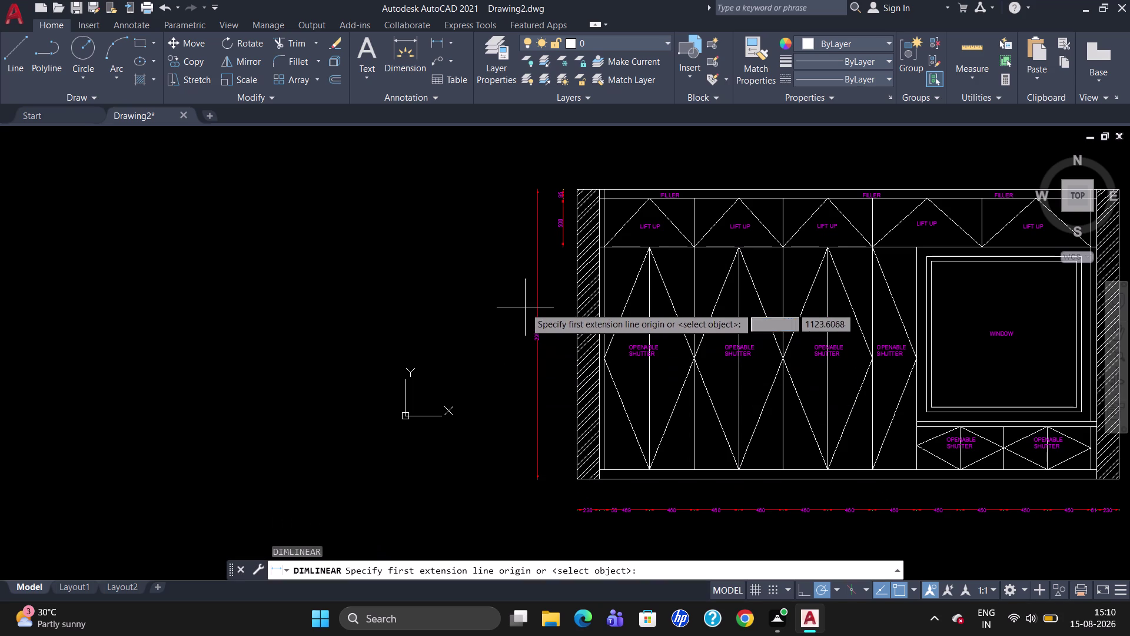
click(604, 248)
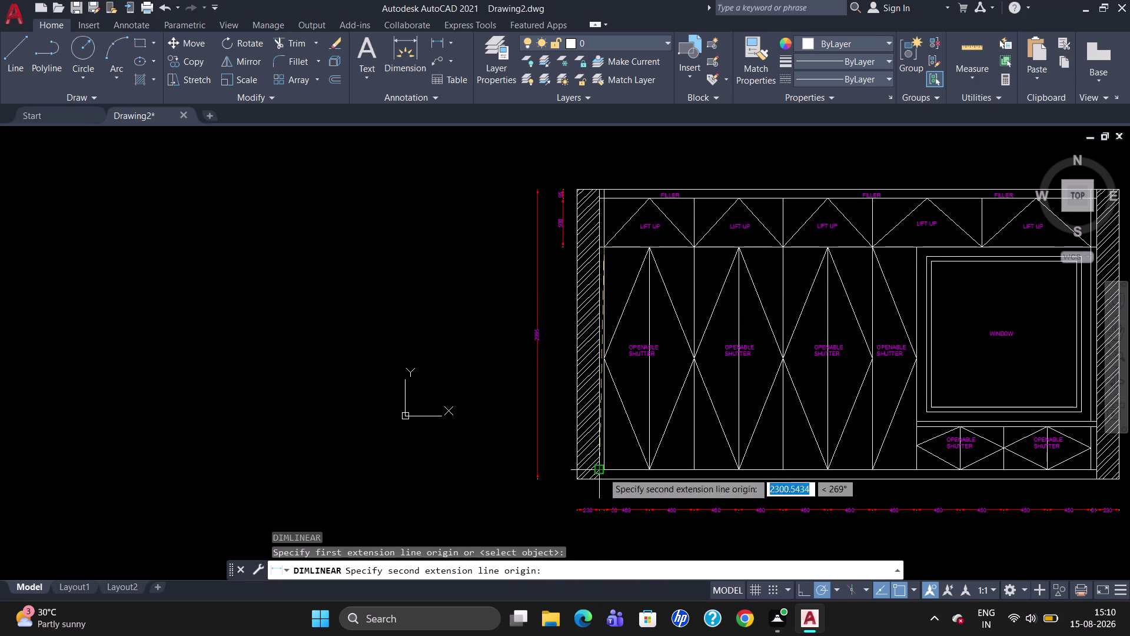
click(604, 473)
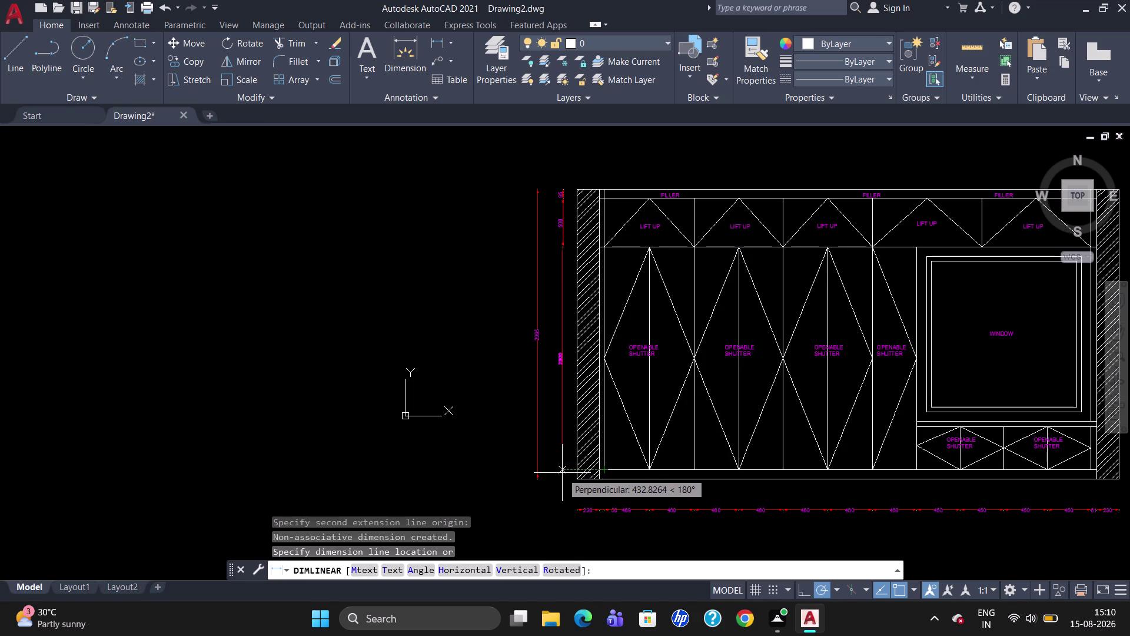
scroll(up, 3)
click(562, 470)
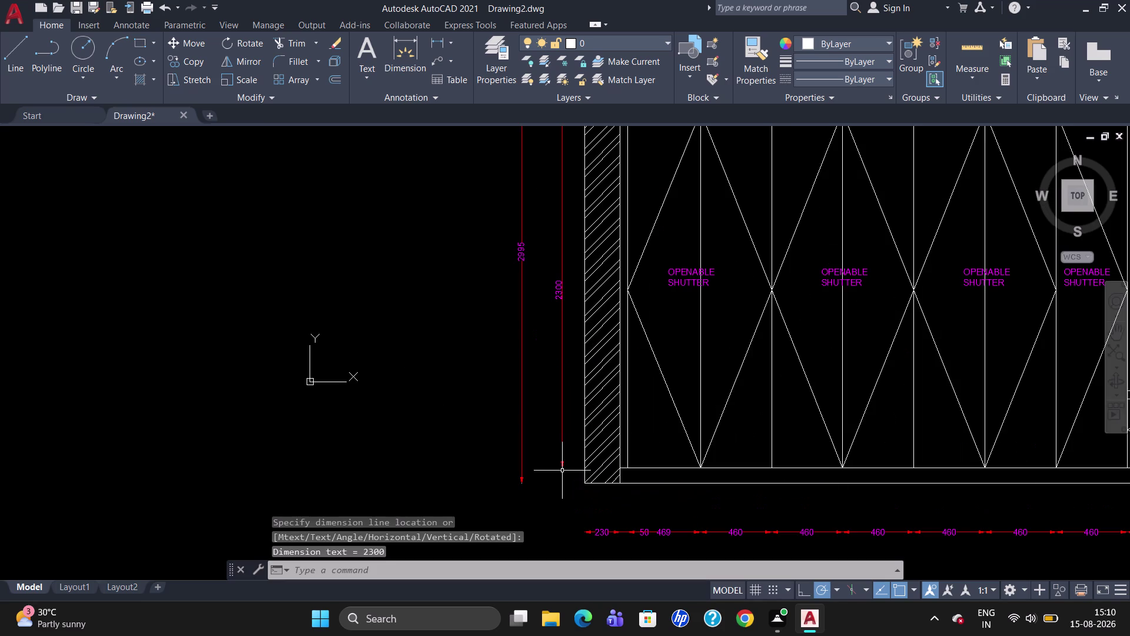
scroll(down, 3)
scroll(up, 3)
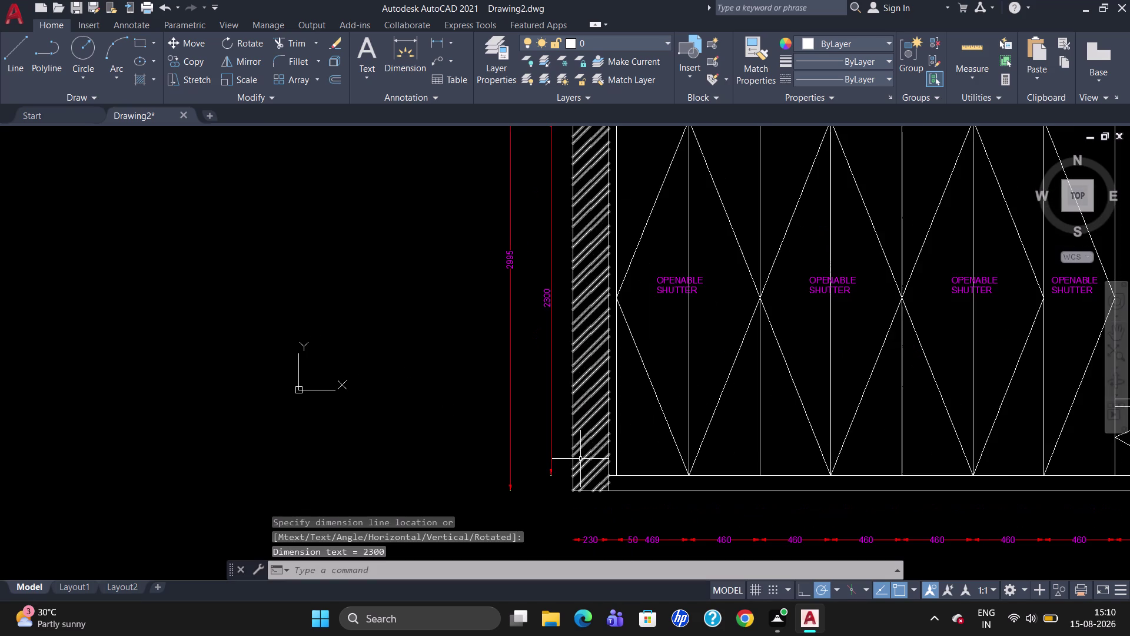
Add a 100 vertical dimension below the 2300 one.
text(D)
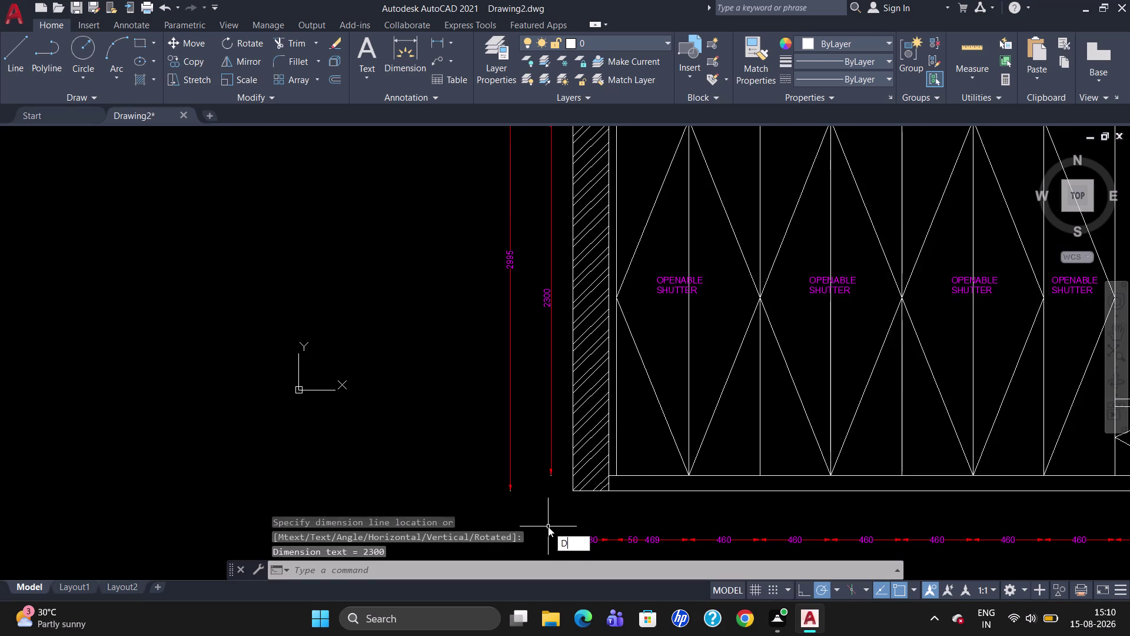
text(LI)
key(Return)
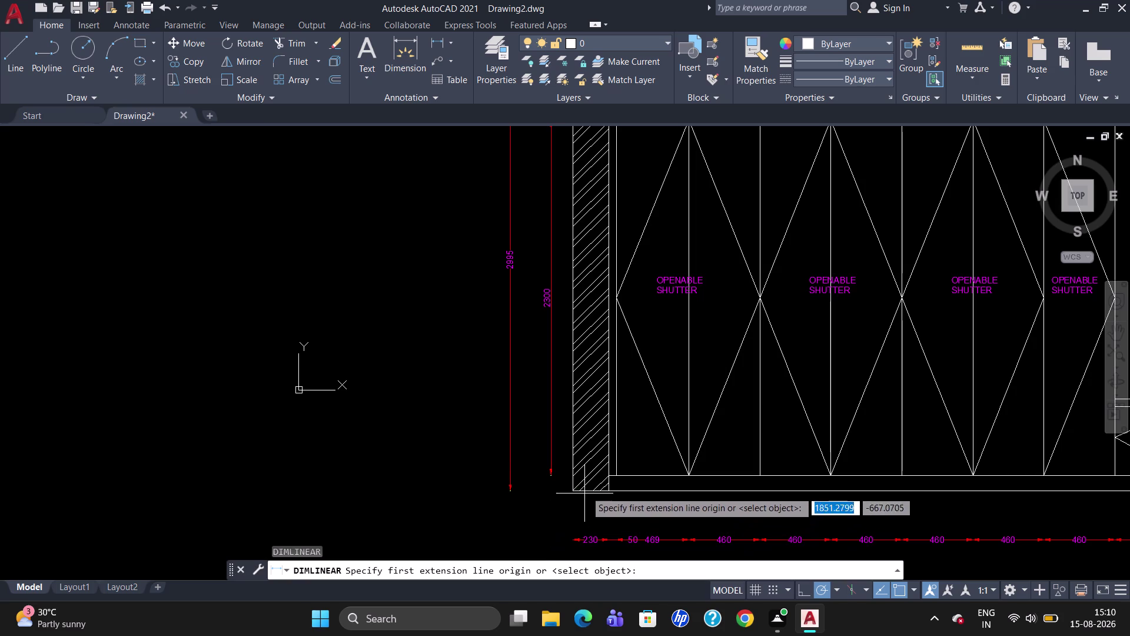
click(617, 474)
click(614, 490)
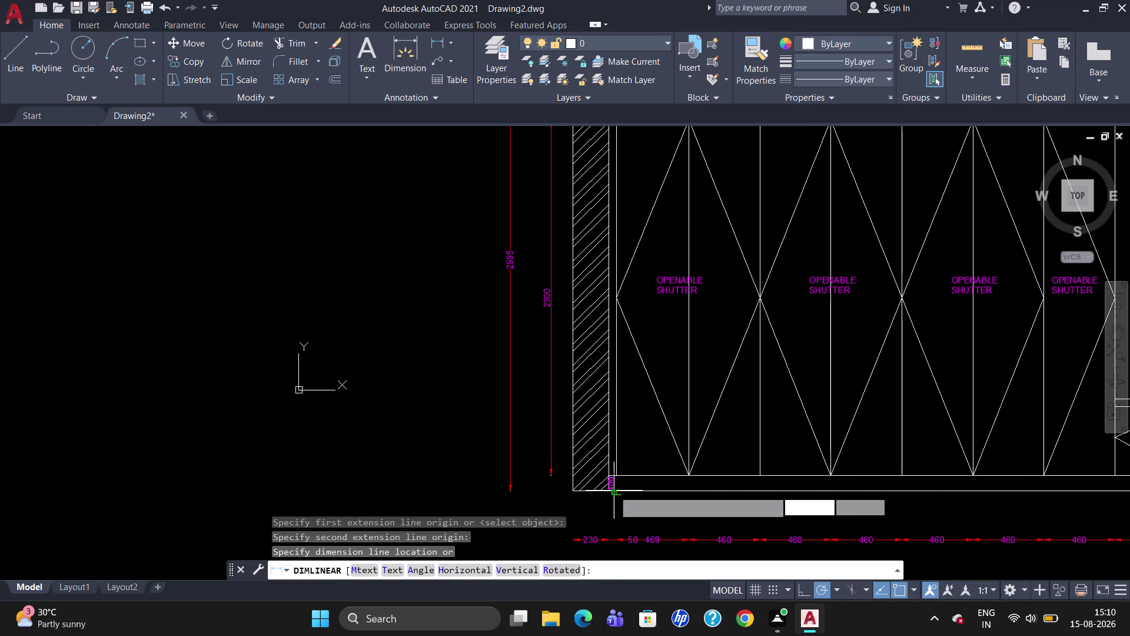
click(551, 507)
key(Escape)
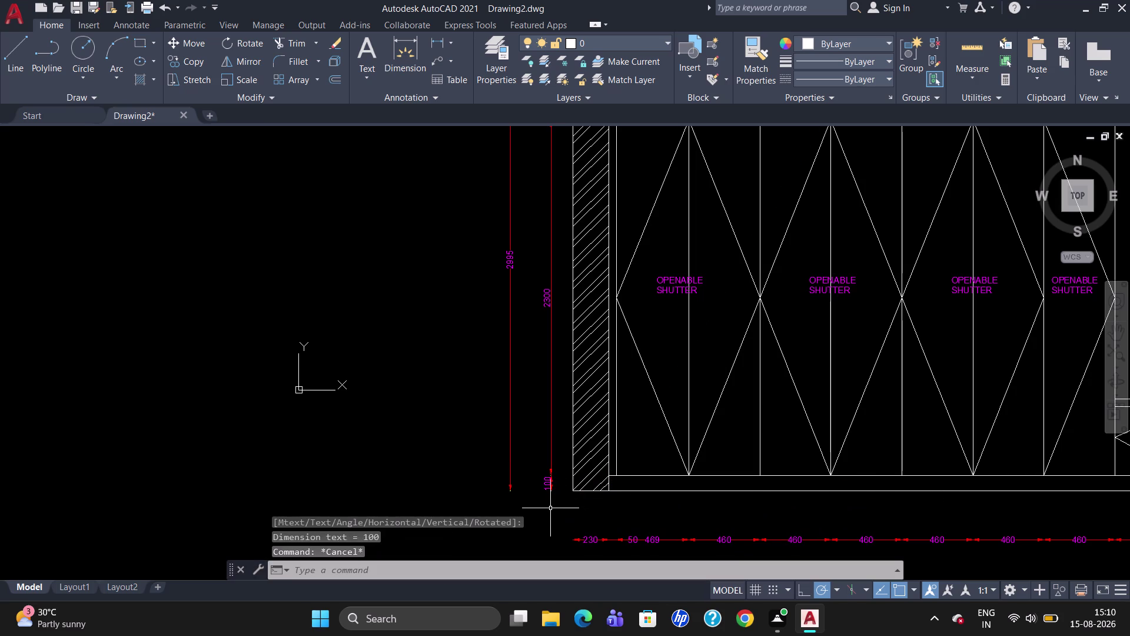
Select the four left-side vertical dimensions and bring up their shortcut menu.
click(545, 476)
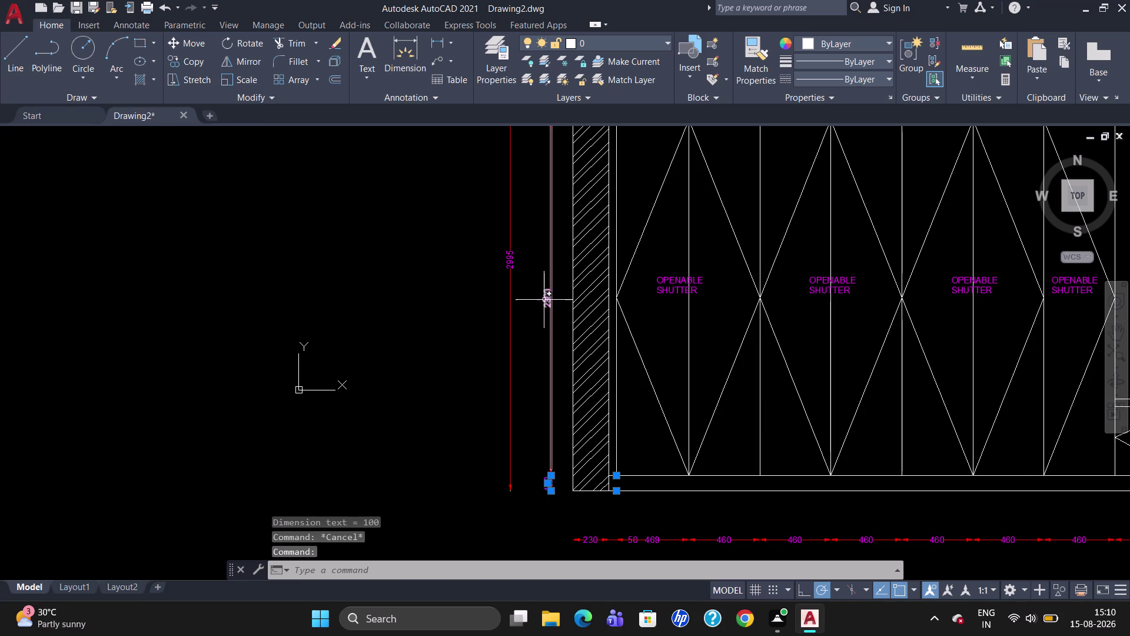
click(543, 297)
scroll(down, 3)
scroll(up, 3)
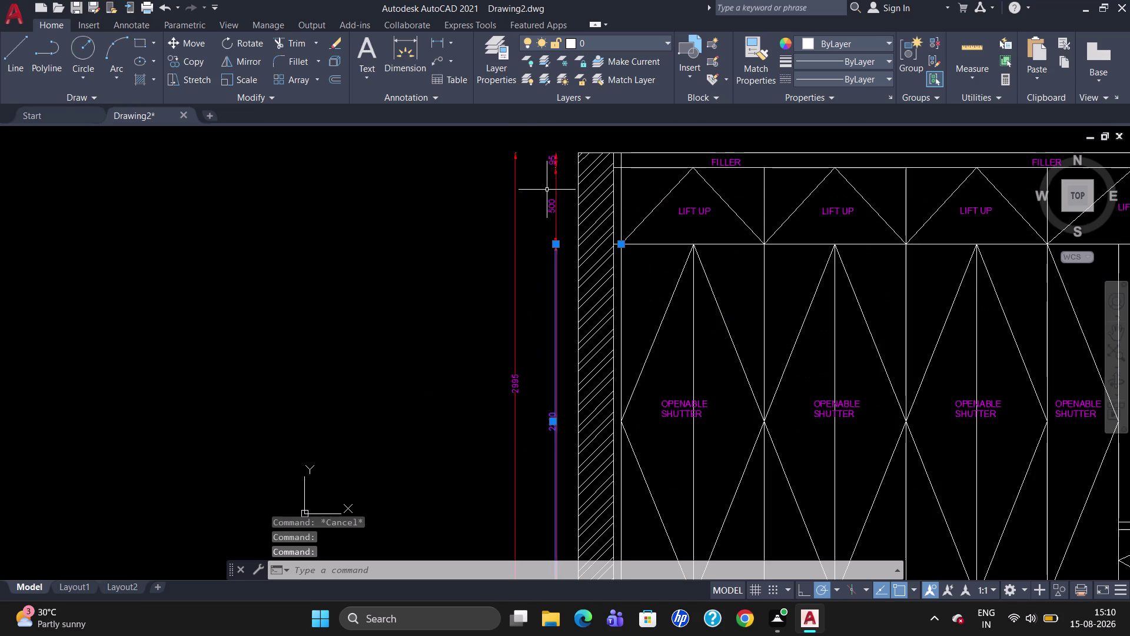
click(551, 159)
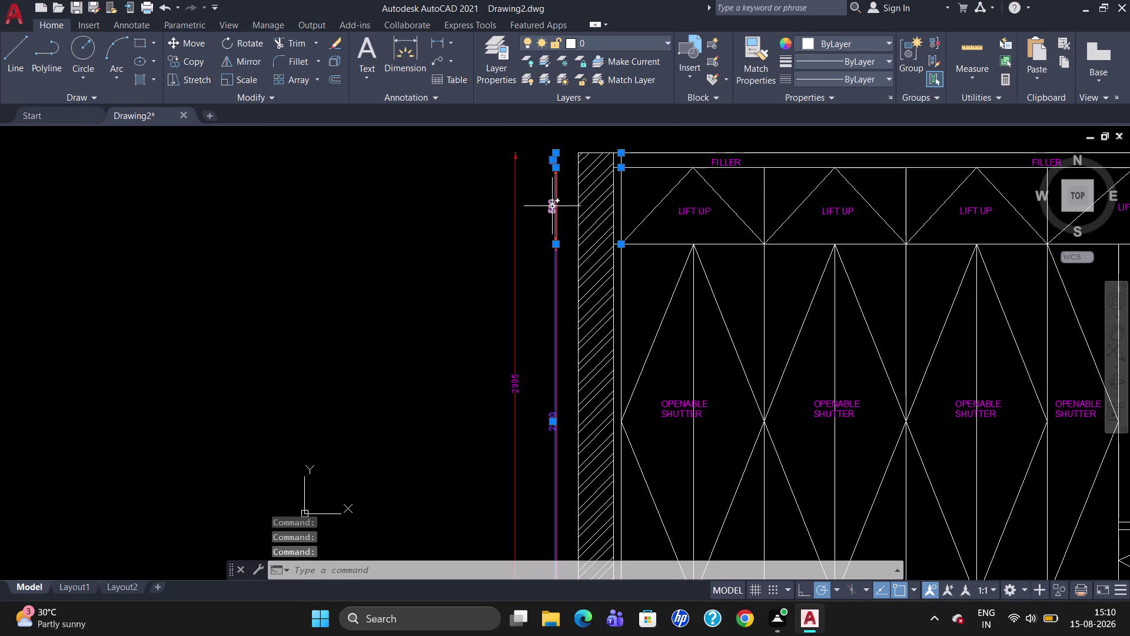
click(553, 206)
right_click(518, 288)
Center the 95, 500 and 2300 dimension texts vertically via Properties.
click(582, 575)
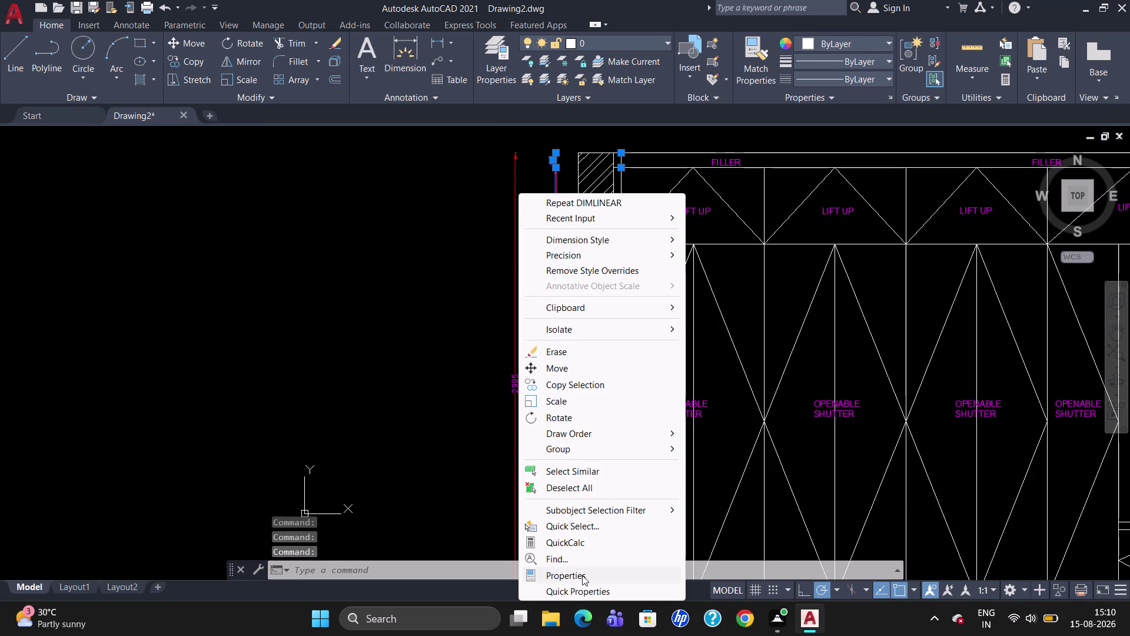
scroll(down, 3)
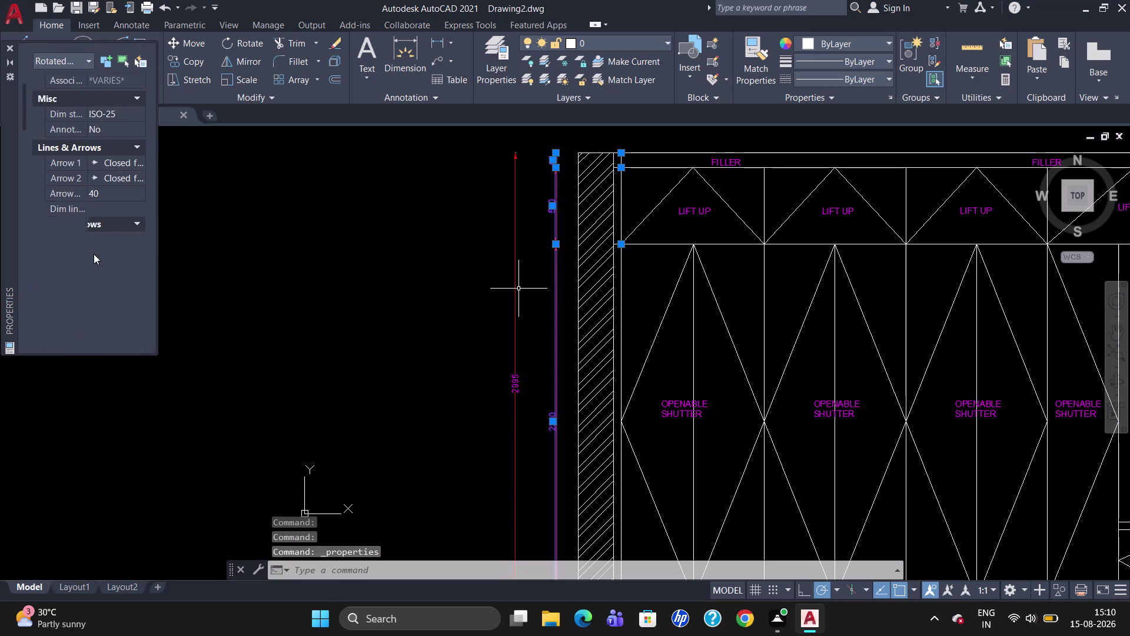
scroll(down, 3)
scroll(down, 3)
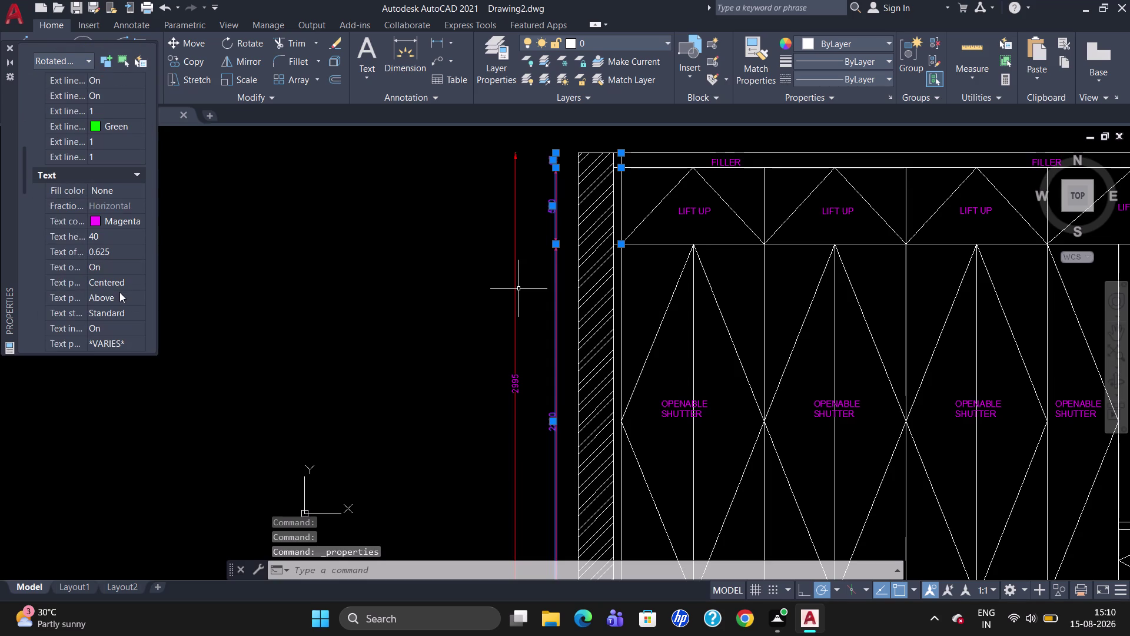
click(129, 294)
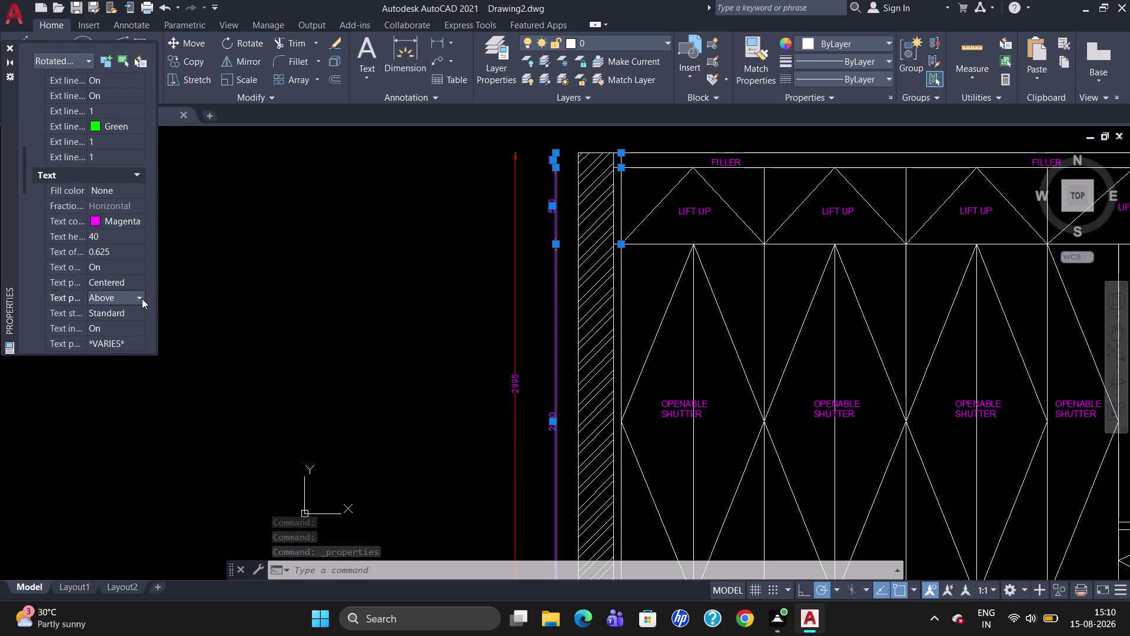
click(142, 298)
click(138, 316)
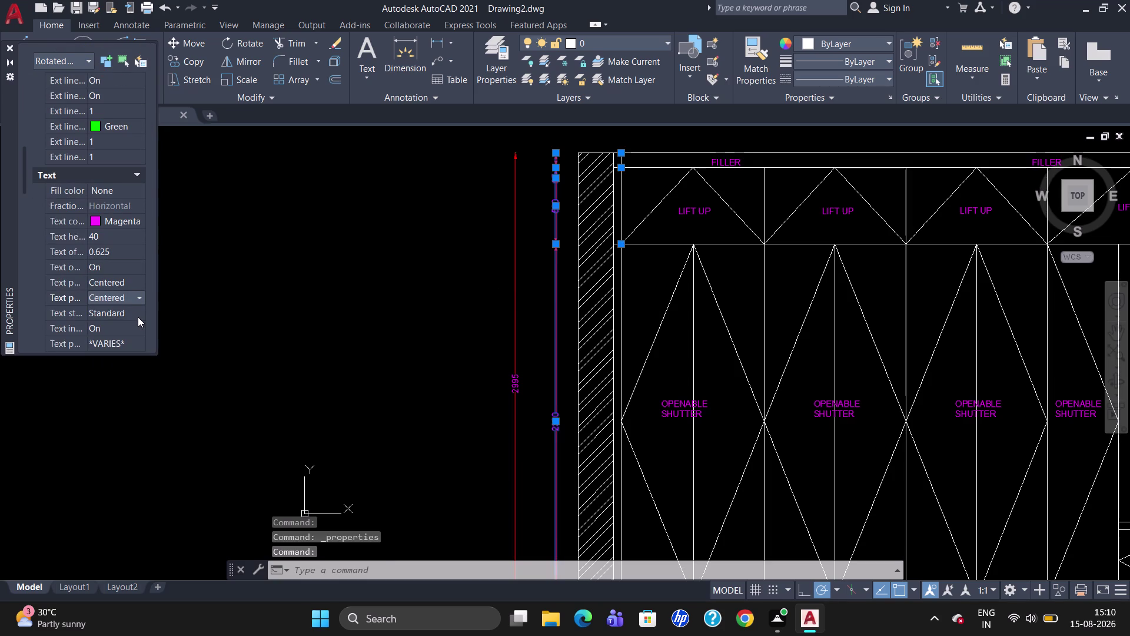
key(Escape)
key(Escape)
click(10, 47)
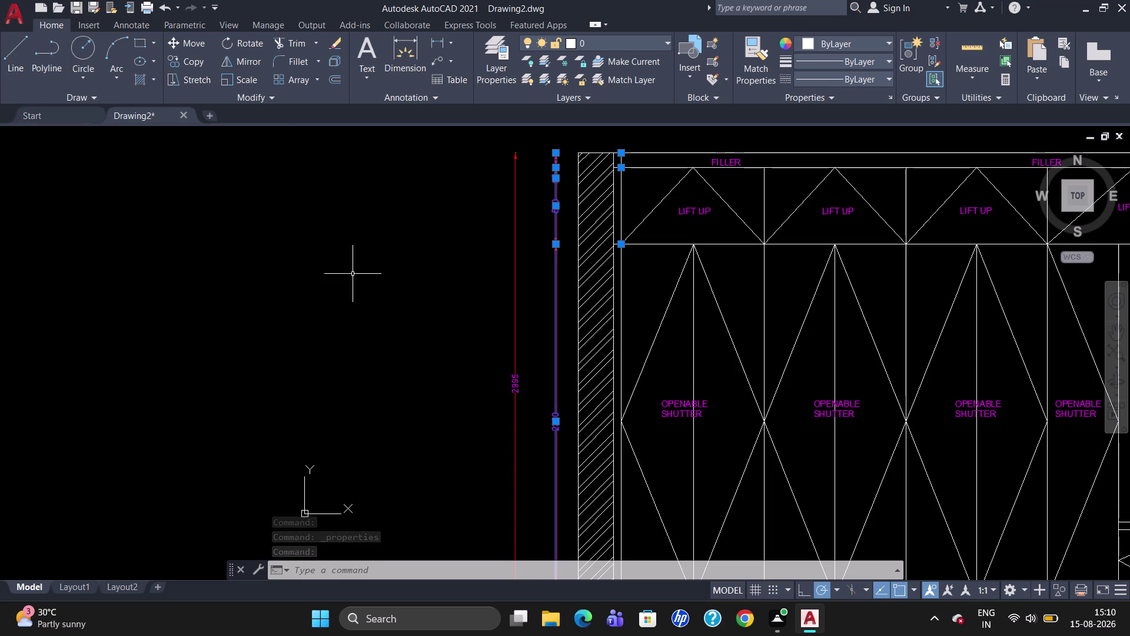
key(Escape)
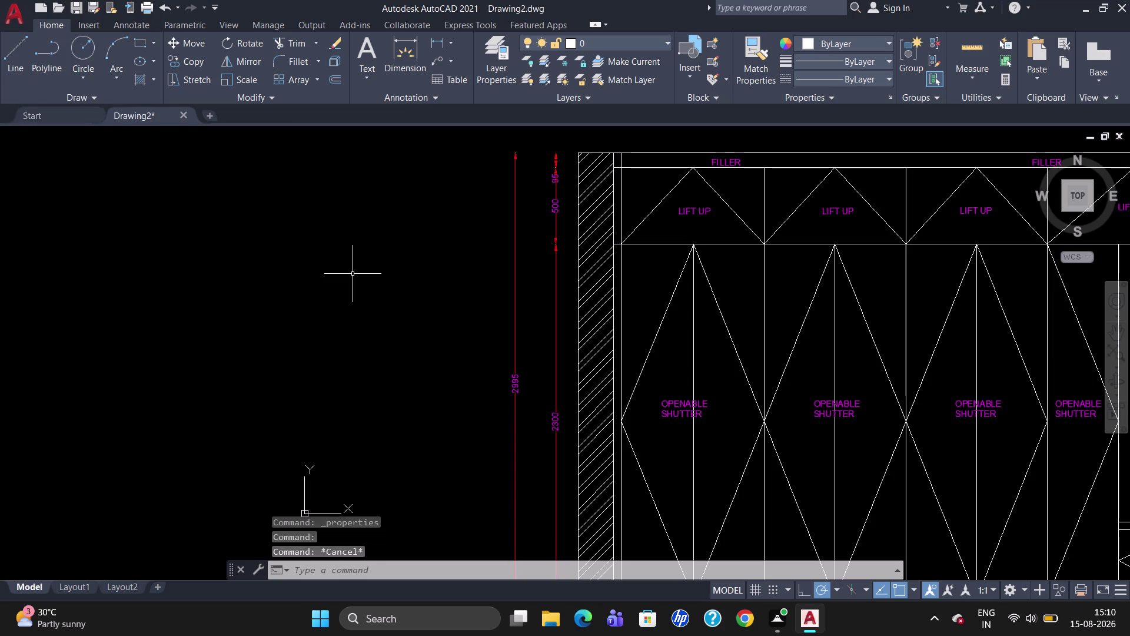
Review the elevation, then choose Gradient from the Hatch dropdown.
scroll(down, 3)
scroll(down, 3)
scroll(up, 3)
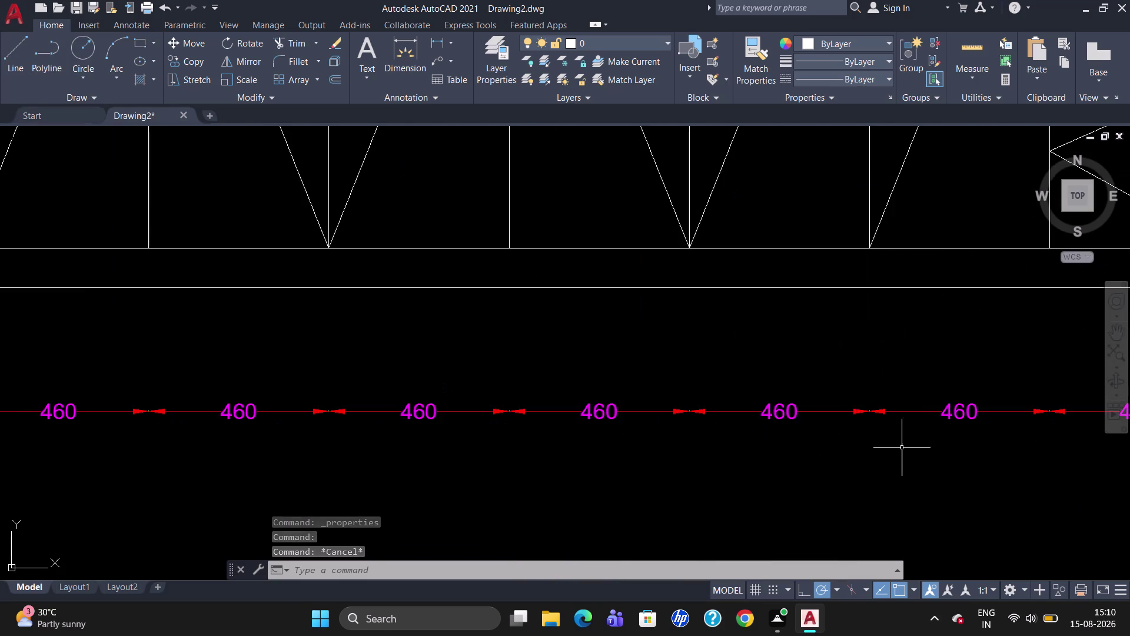
scroll(down, 3)
scroll(up, 3)
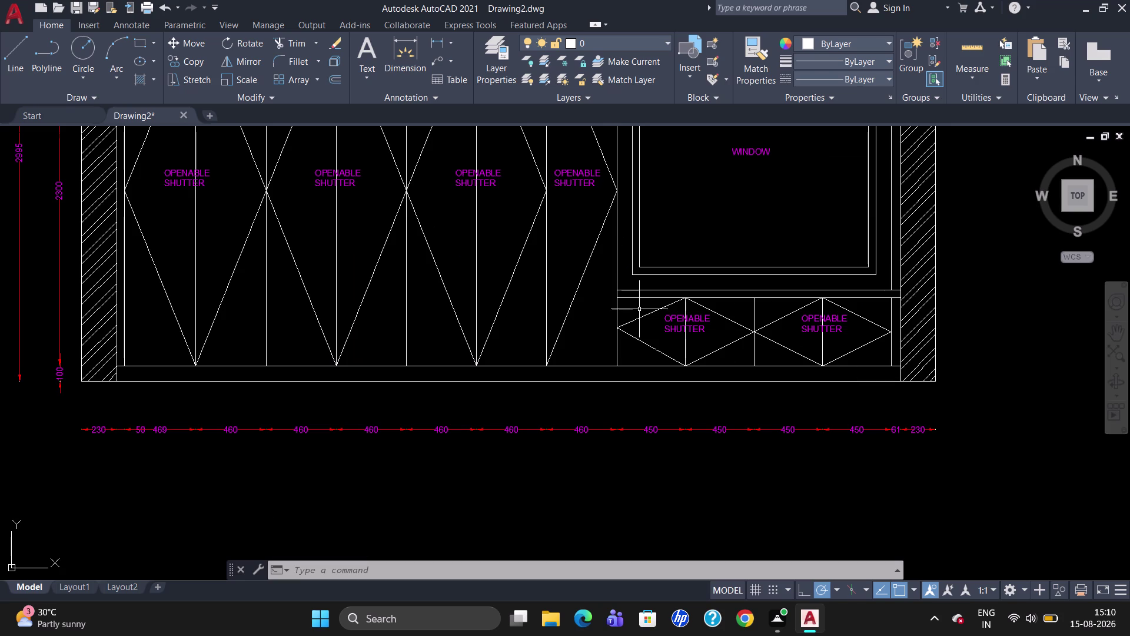
scroll(down, 3)
scroll(up, 3)
scroll(down, 3)
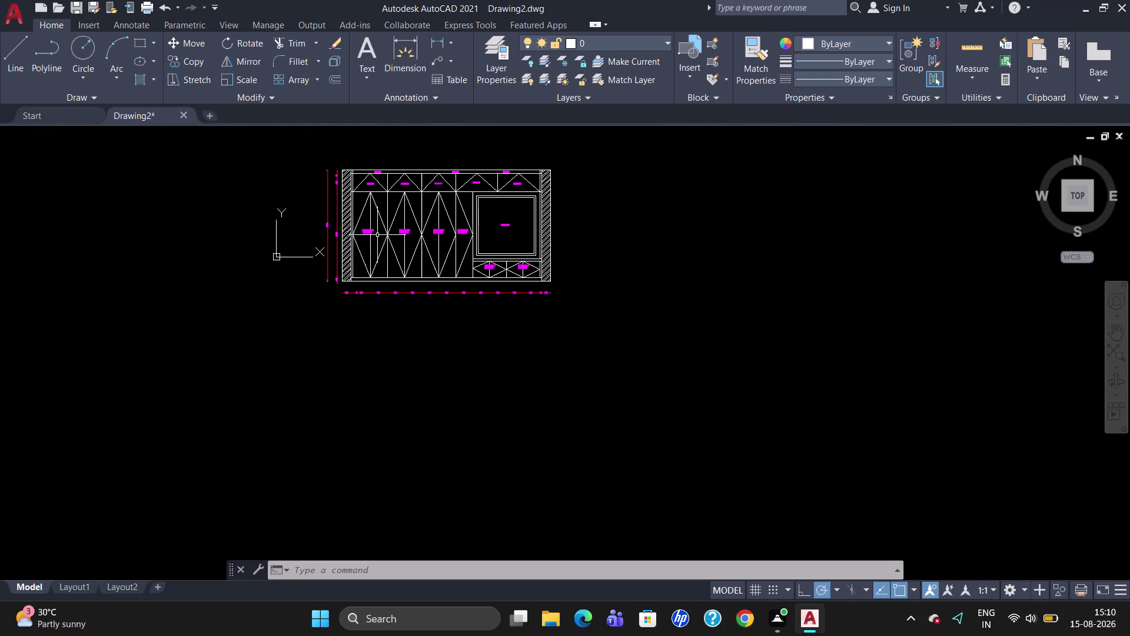
scroll(up, 3)
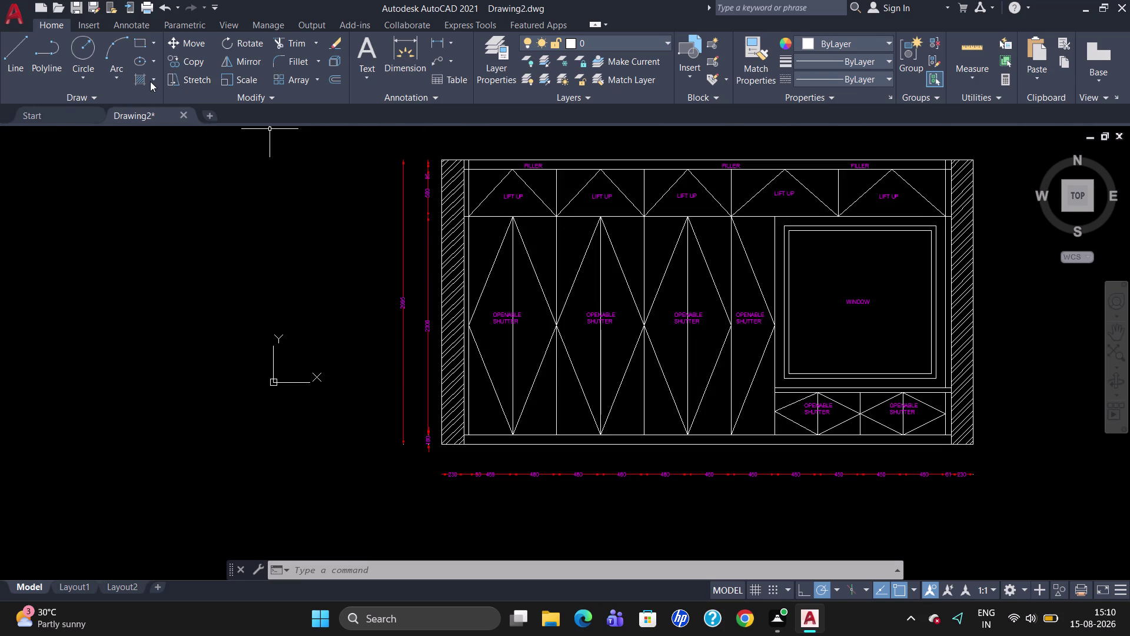
click(150, 82)
Make both gradient colours grey (99,100,102) and pick the strip below the window.
click(151, 126)
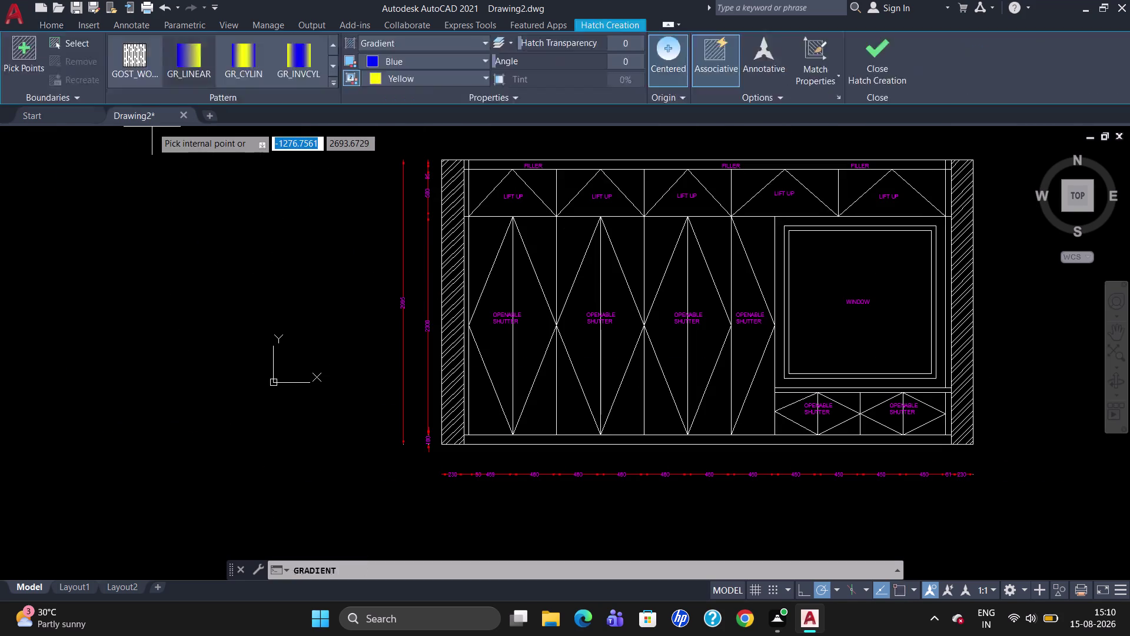
click(398, 59)
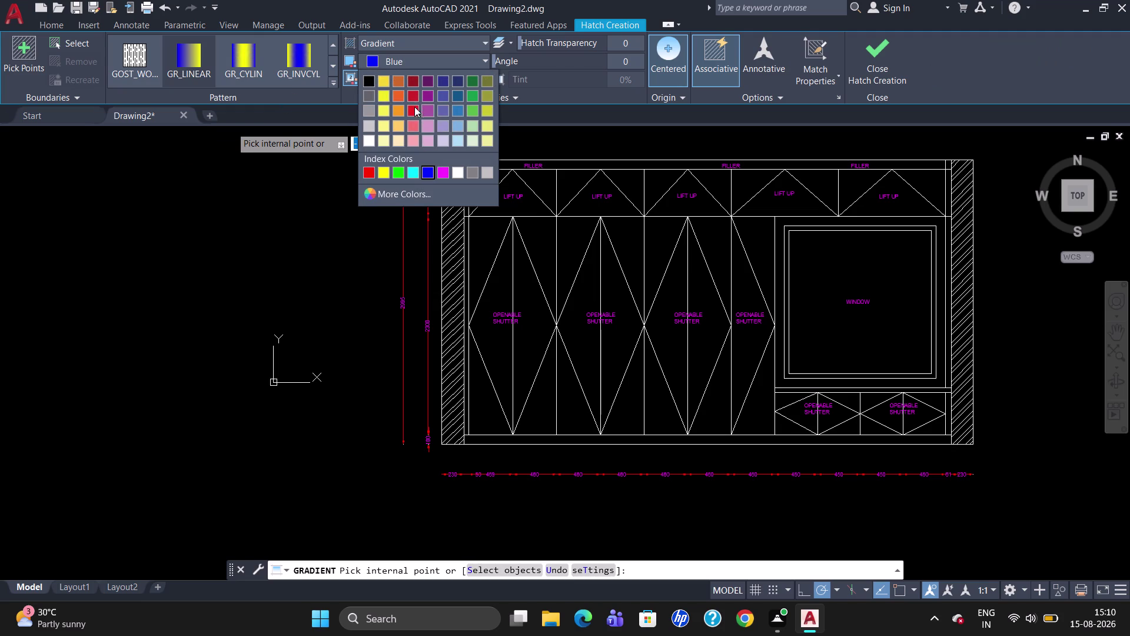
click(372, 96)
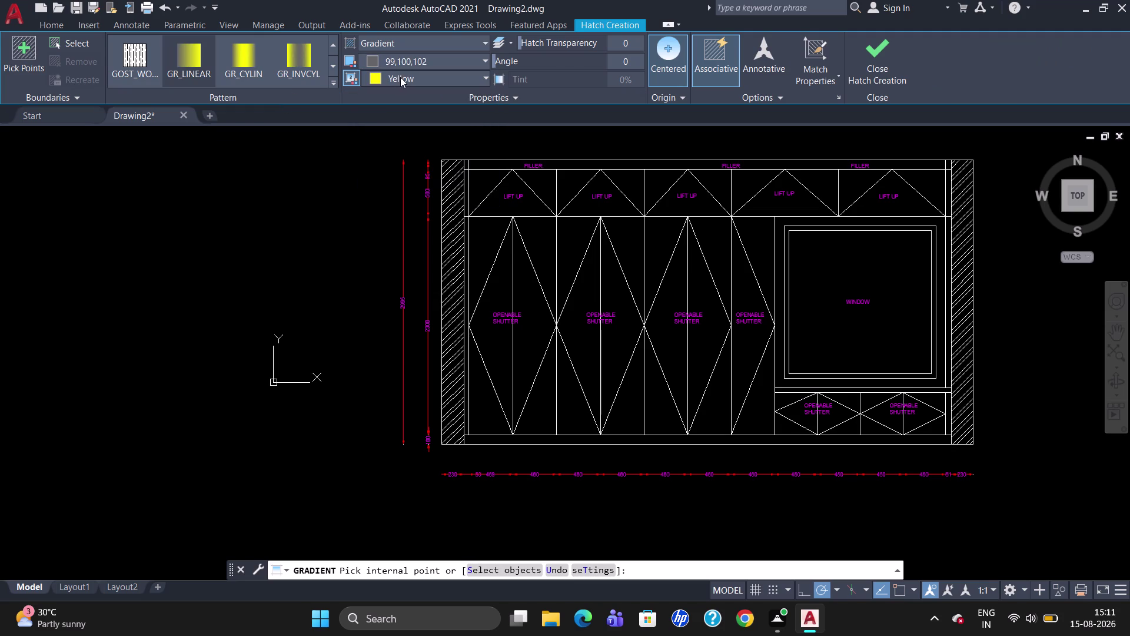
click(402, 76)
click(370, 109)
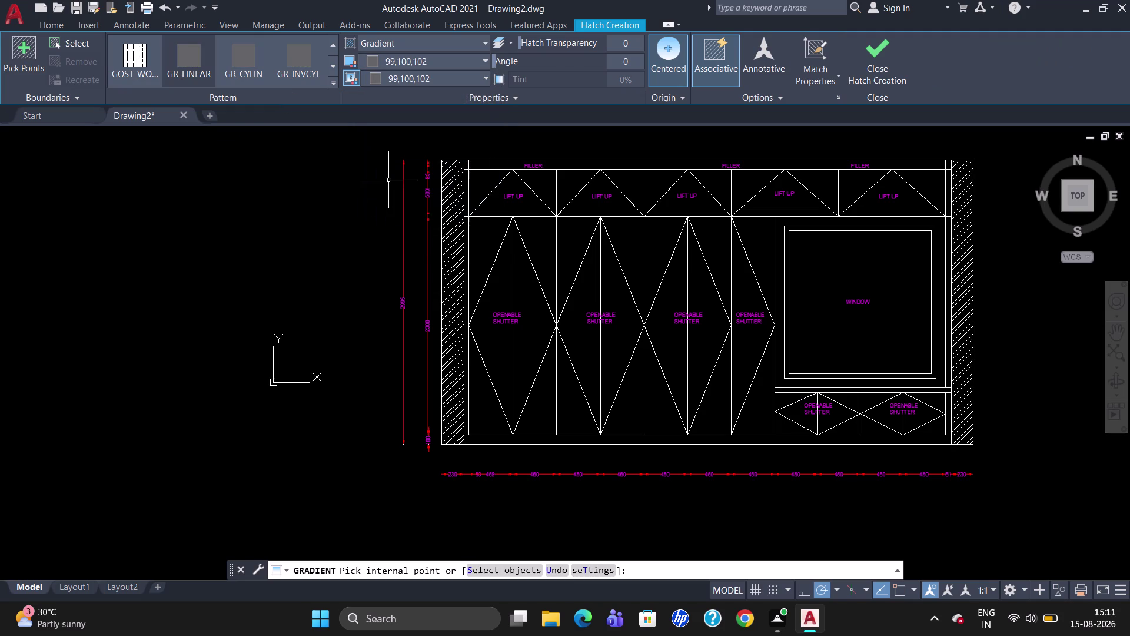
scroll(up, 3)
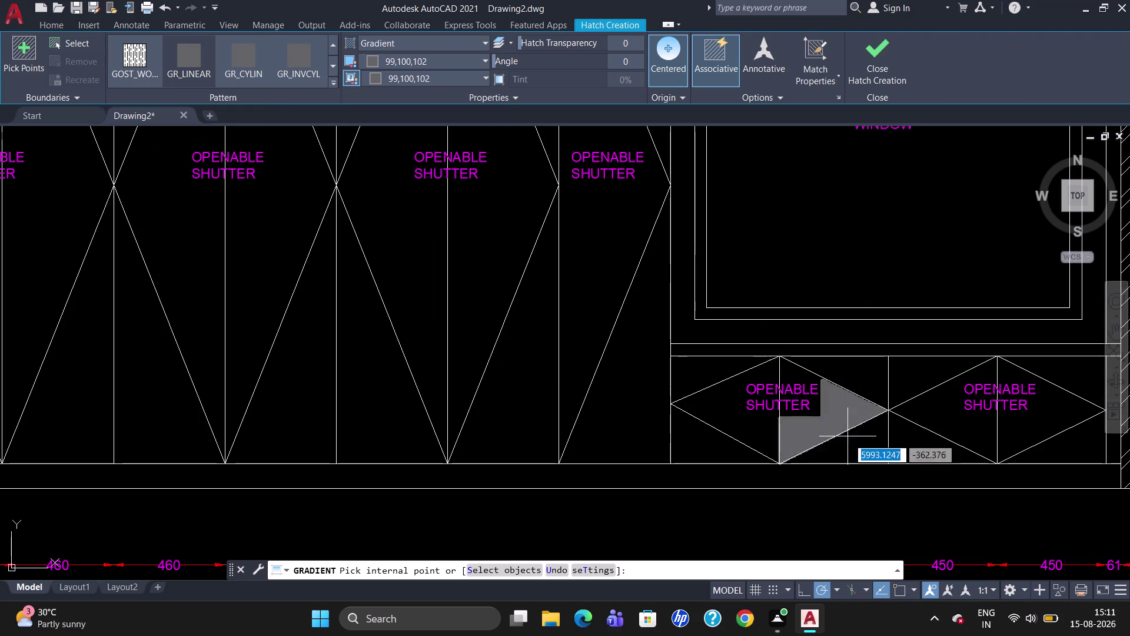
click(817, 346)
key(Escape)
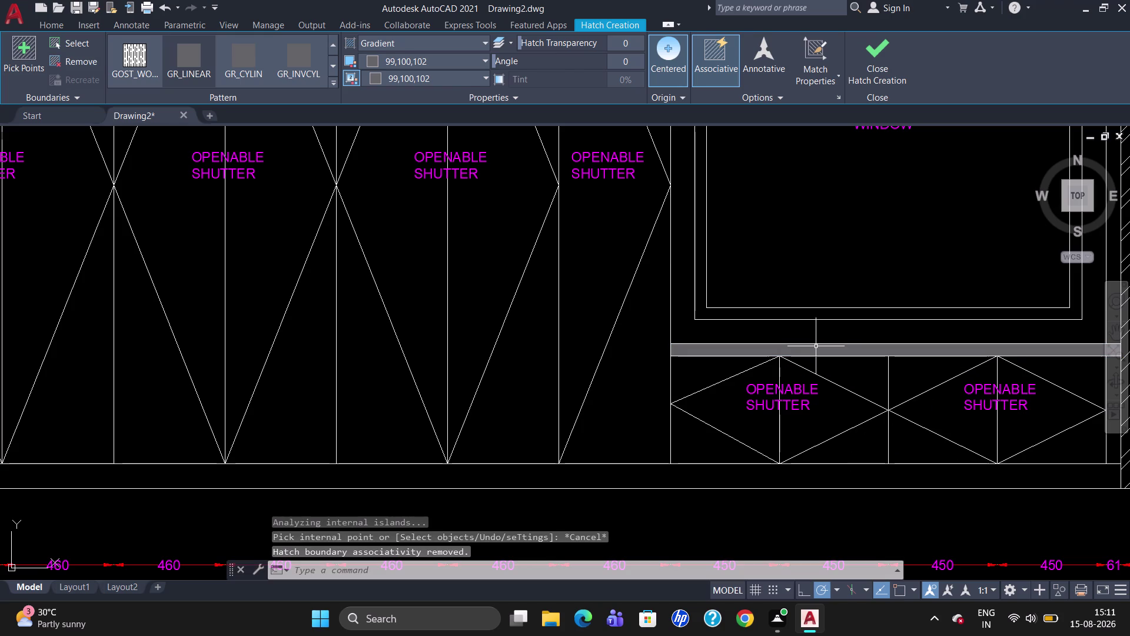
scroll(down, 3)
scroll(up, 3)
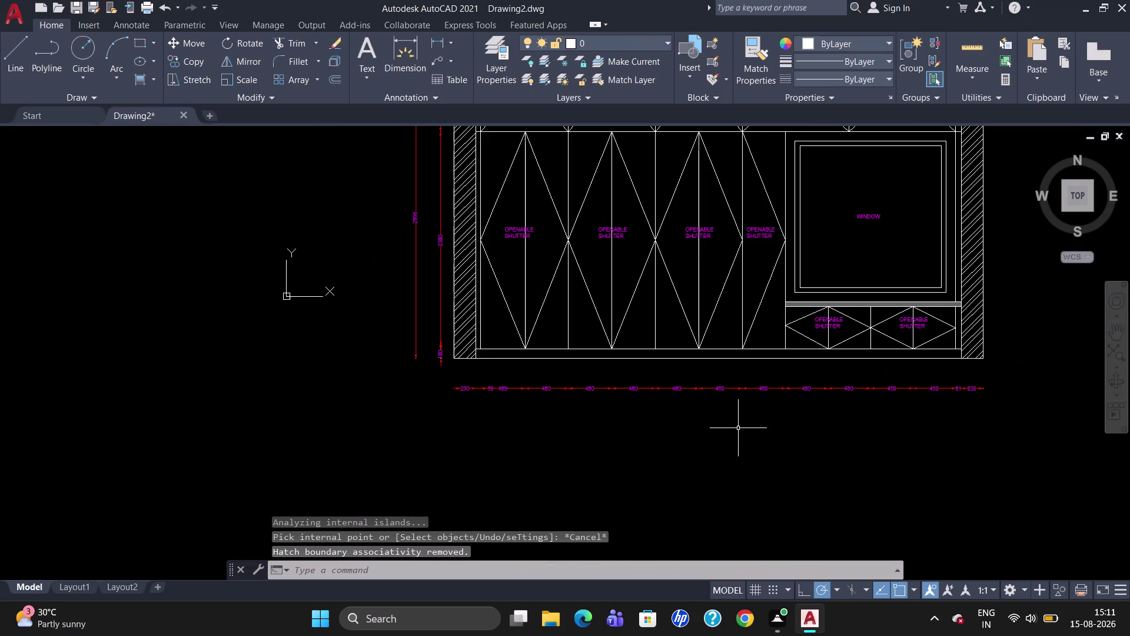
Copy the WINDOW label with CO to below the bottom dimension row.
click(866, 213)
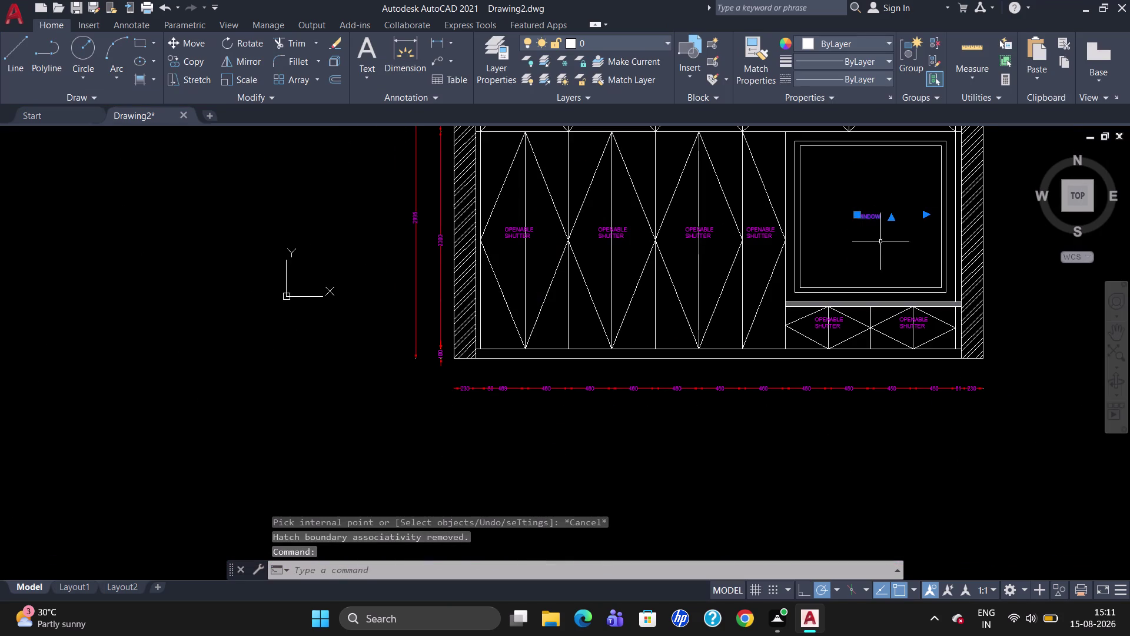
text(CO)
key(Return)
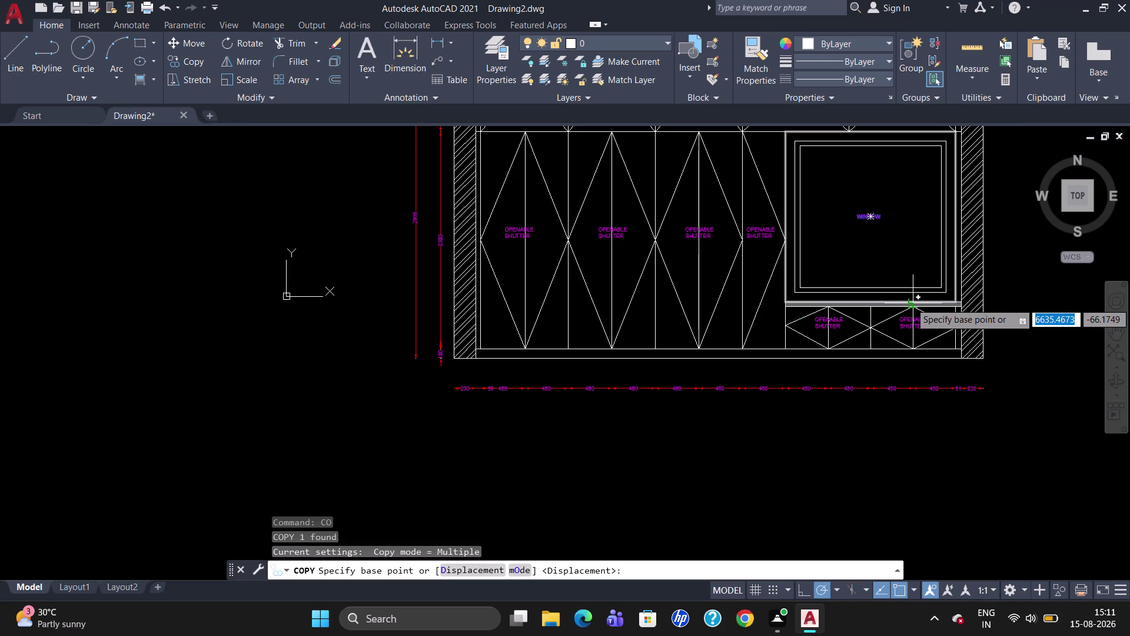
click(871, 217)
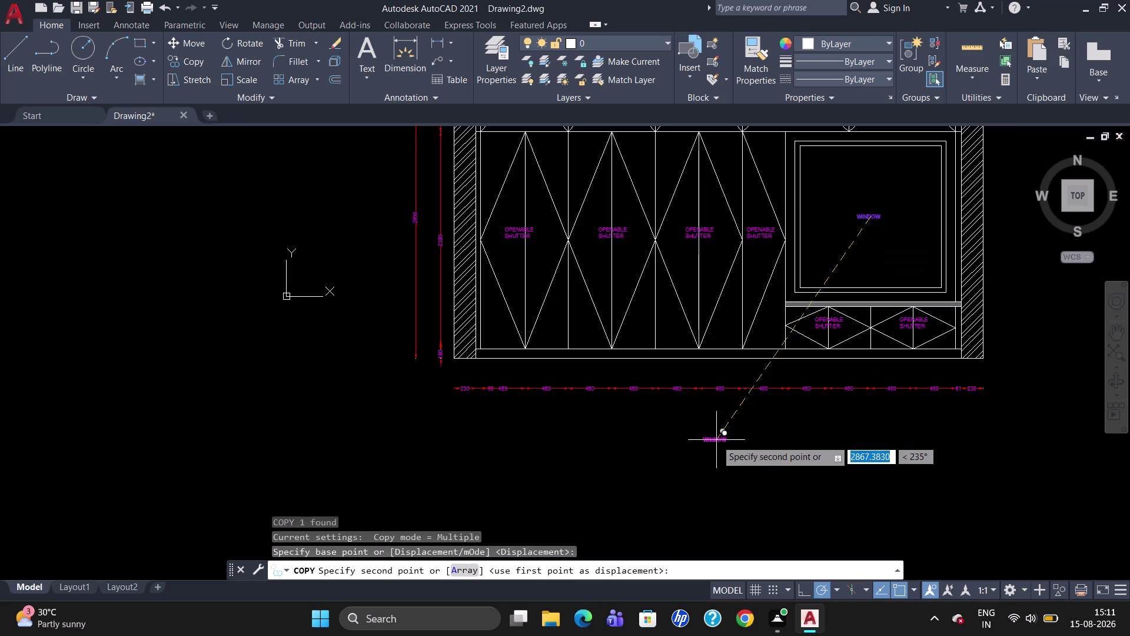
click(701, 420)
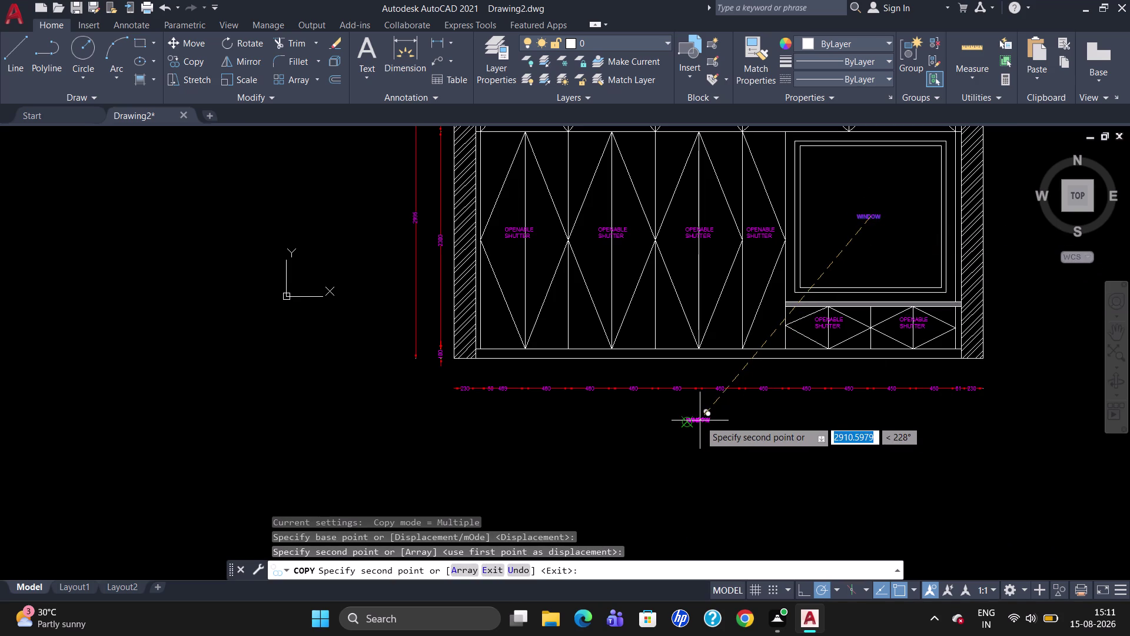
key(Escape)
Open the copied label's text for editing.
double_click(700, 420)
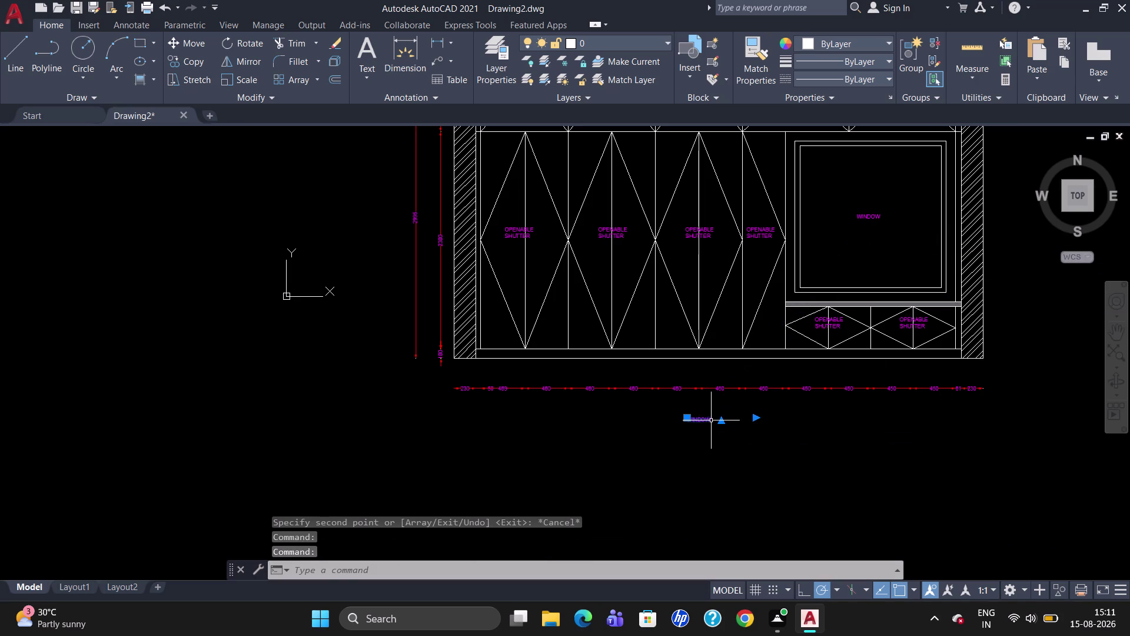
double_click(708, 420)
click(717, 418)
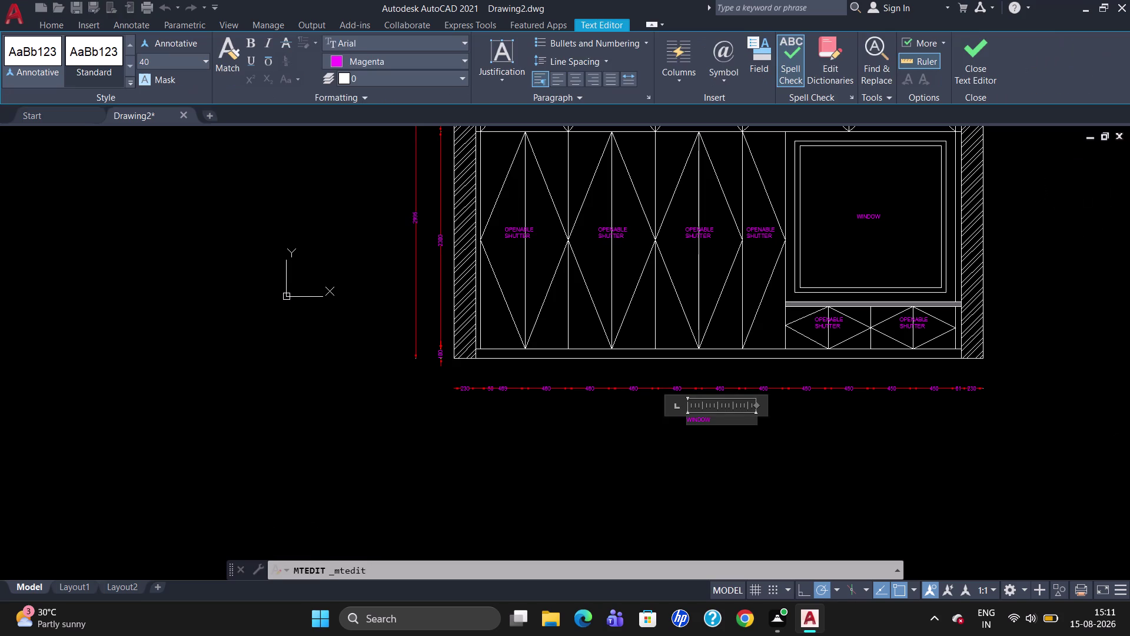
Clear the copied label's text and set its text height to 50.
key(BackSpace)
key(BackSpace)
key(BackSpace)
click(180, 63)
key(BackSpace)
text(50)
key(Return)
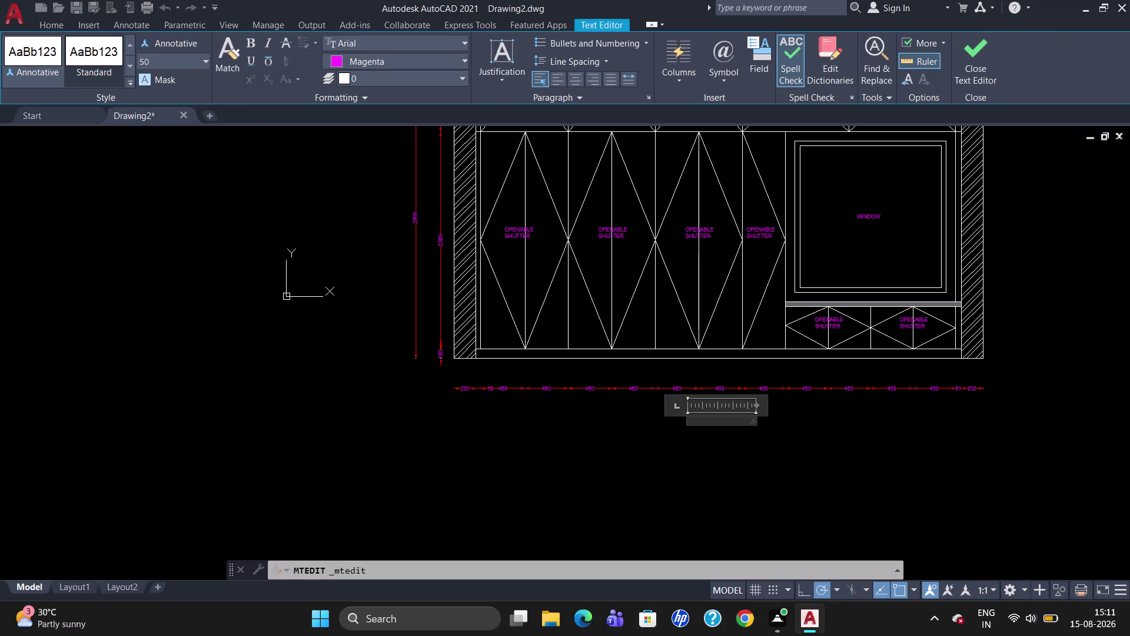
Type the bold, underlined title ELEVATION WITH SHUTTER and keep the changes.
click(251, 47)
click(253, 60)
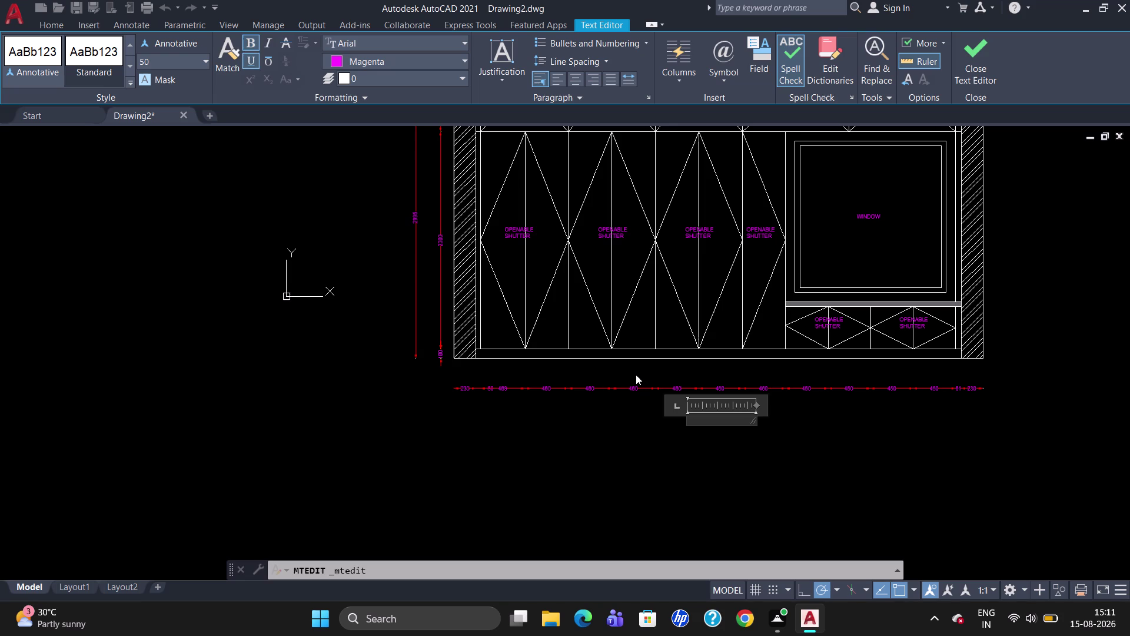
key(e)
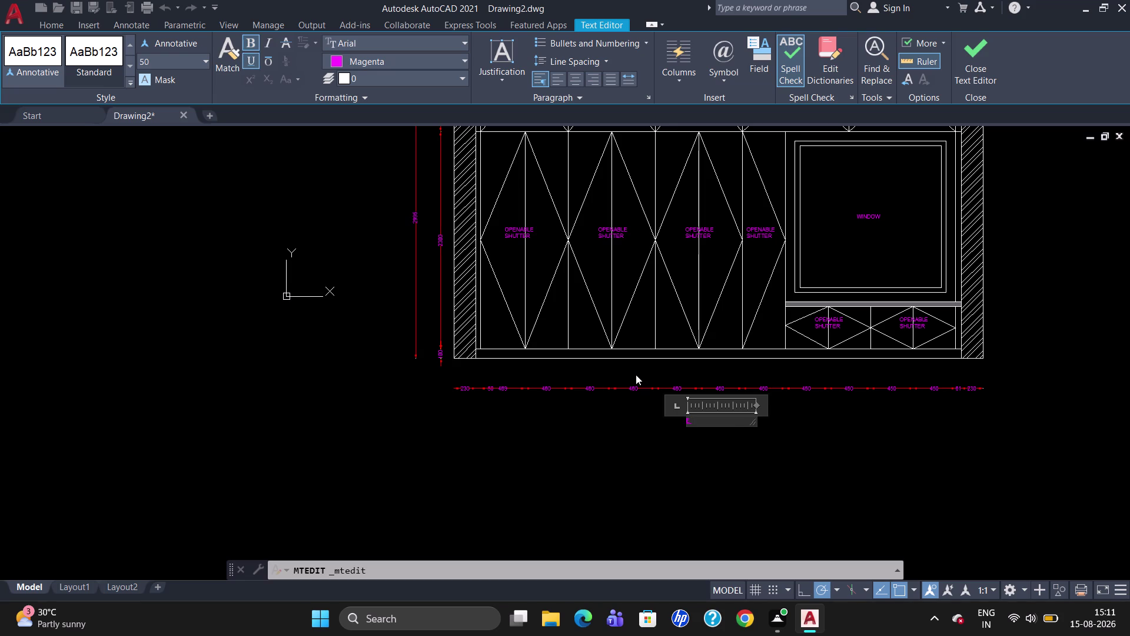
key(l)
text(EVA)
text(TION)
key(space)
text(WITH SHU)
text(TTER)
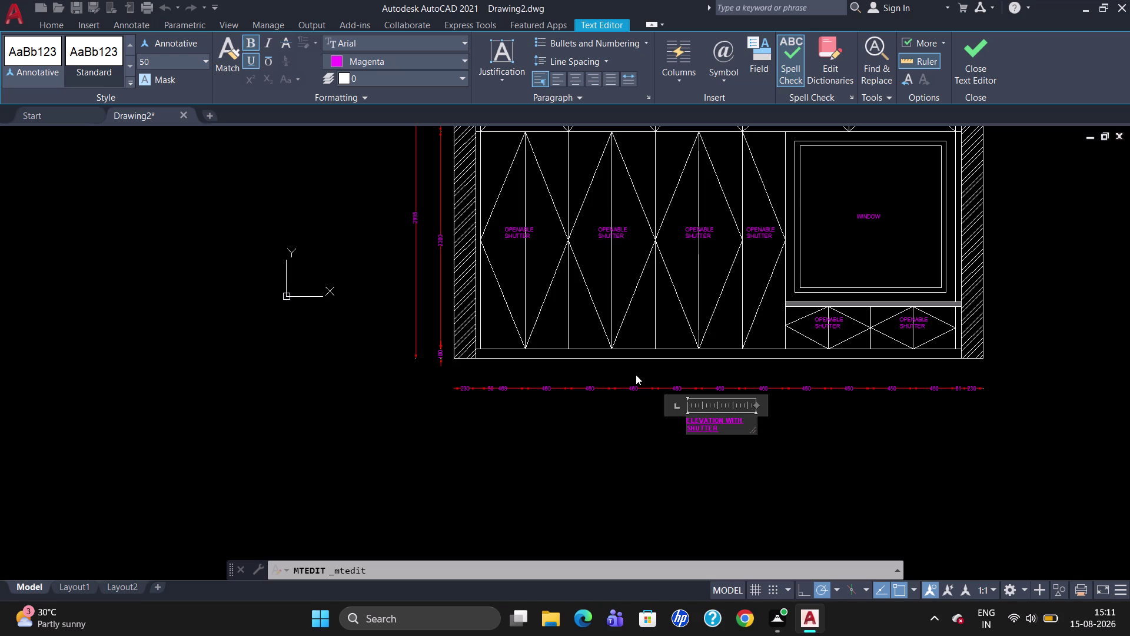
key(Escape)
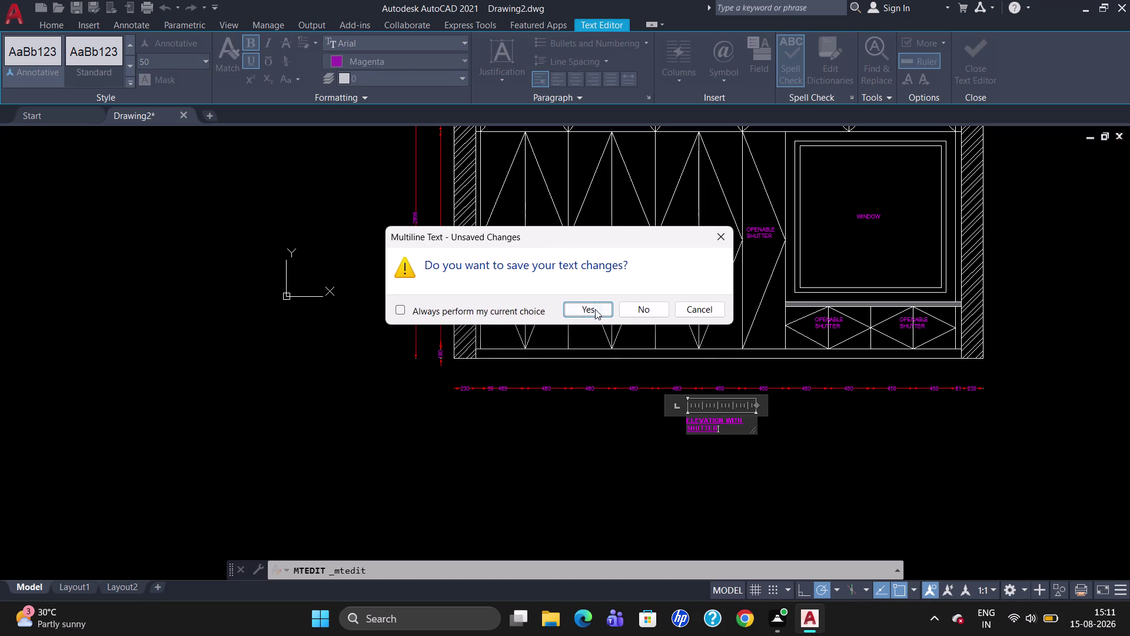
click(595, 309)
Widen the title's text box so it fits on one line, keeping the change.
click(707, 423)
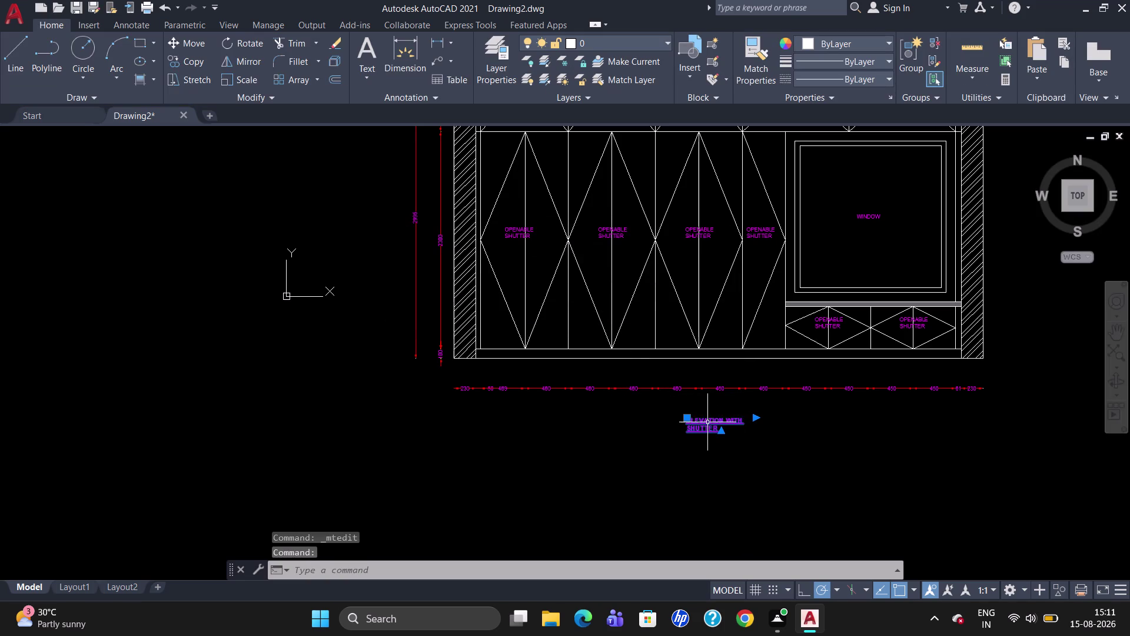
double_click(722, 421)
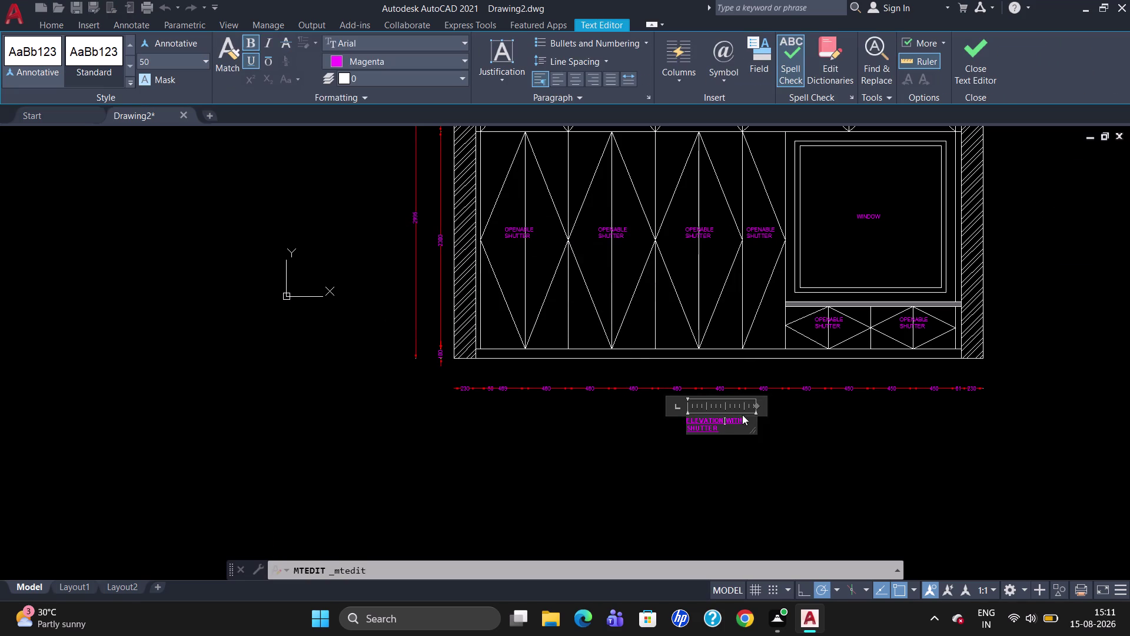
drag(756, 409, 795, 405)
click(794, 405)
key(Escape)
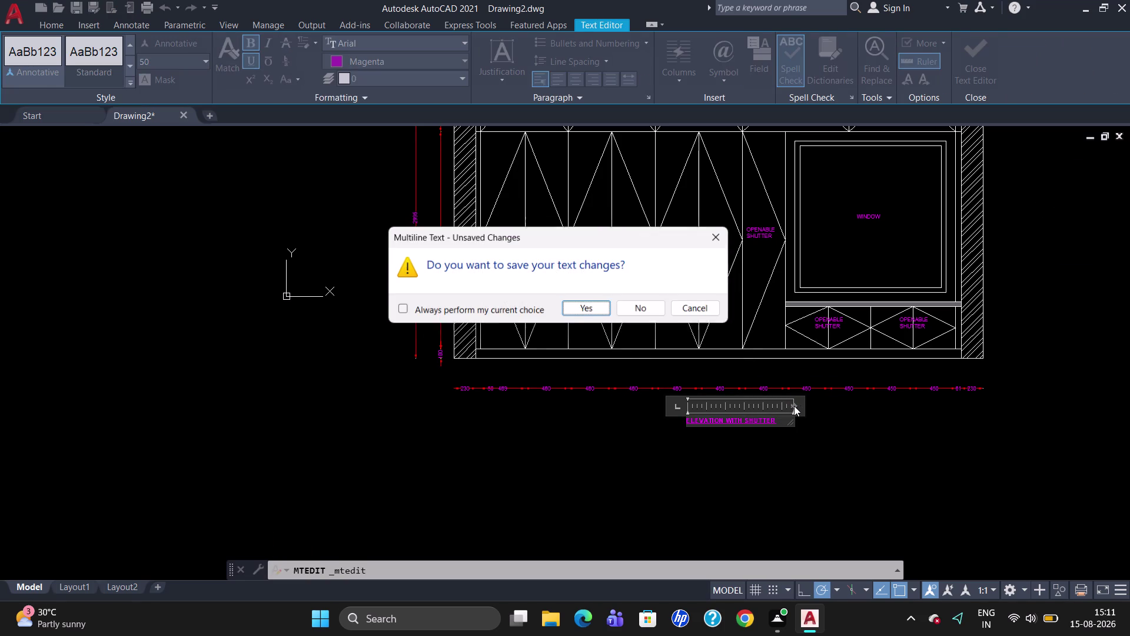
click(586, 314)
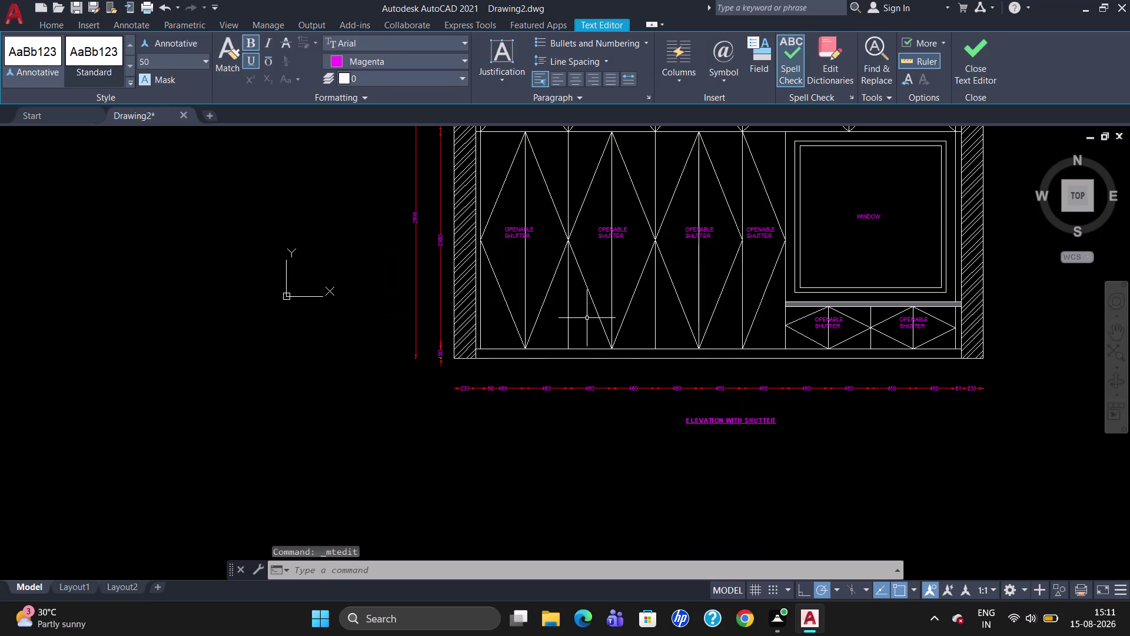
Select the ELEVATION WITH SHUTTER title and reopen it for editing.
scroll(down, 3)
scroll(up, 3)
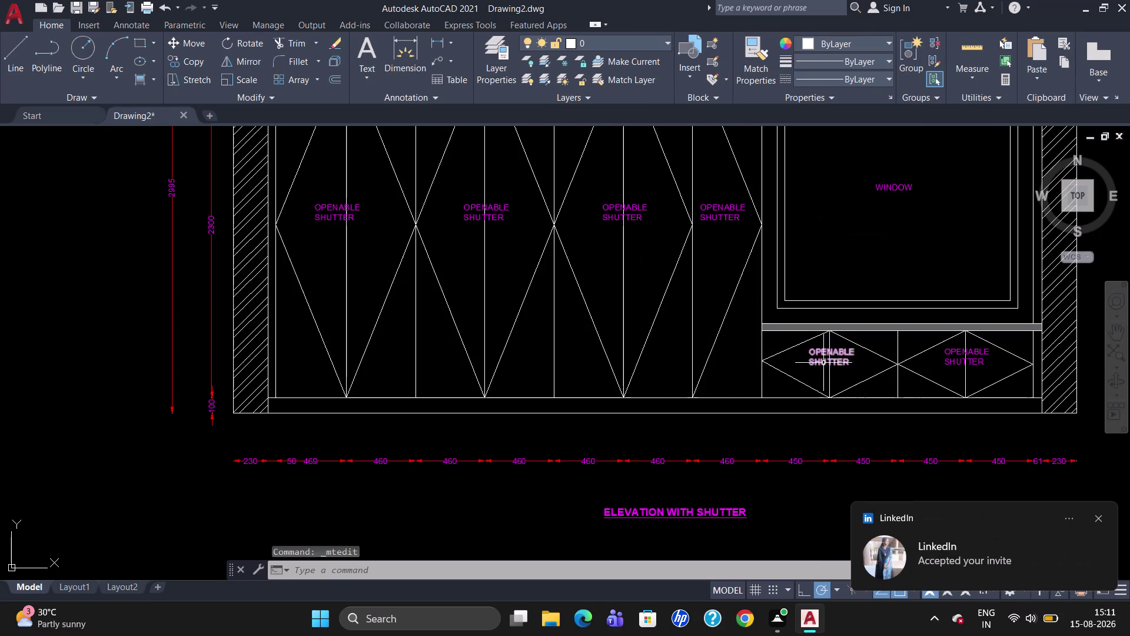
click(1103, 519)
double_click(688, 516)
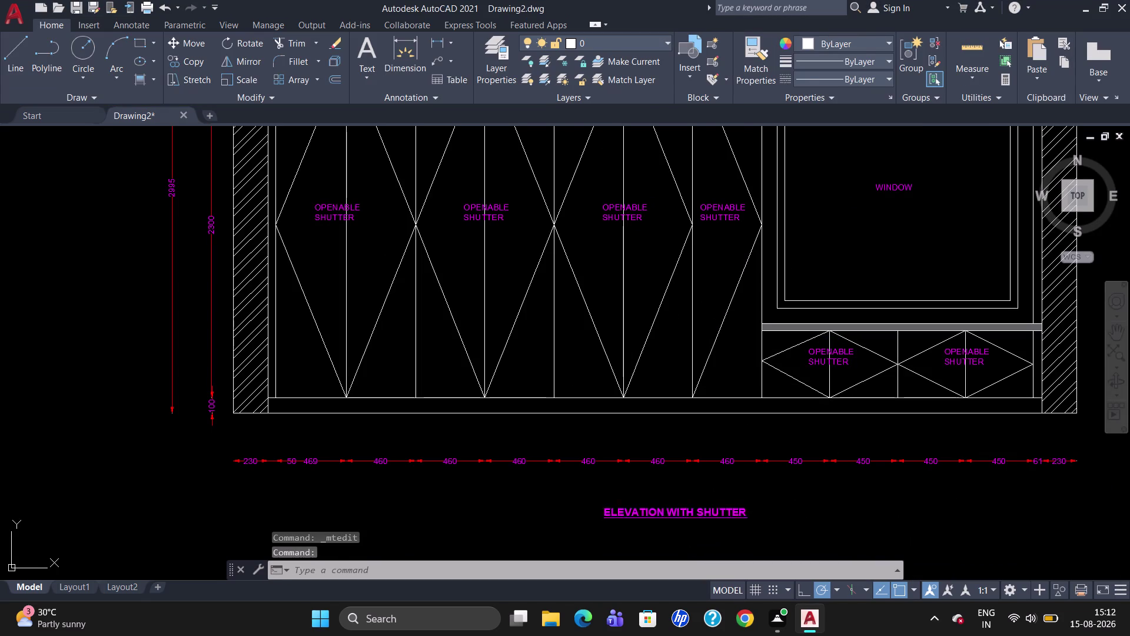
drag(755, 521, 597, 511)
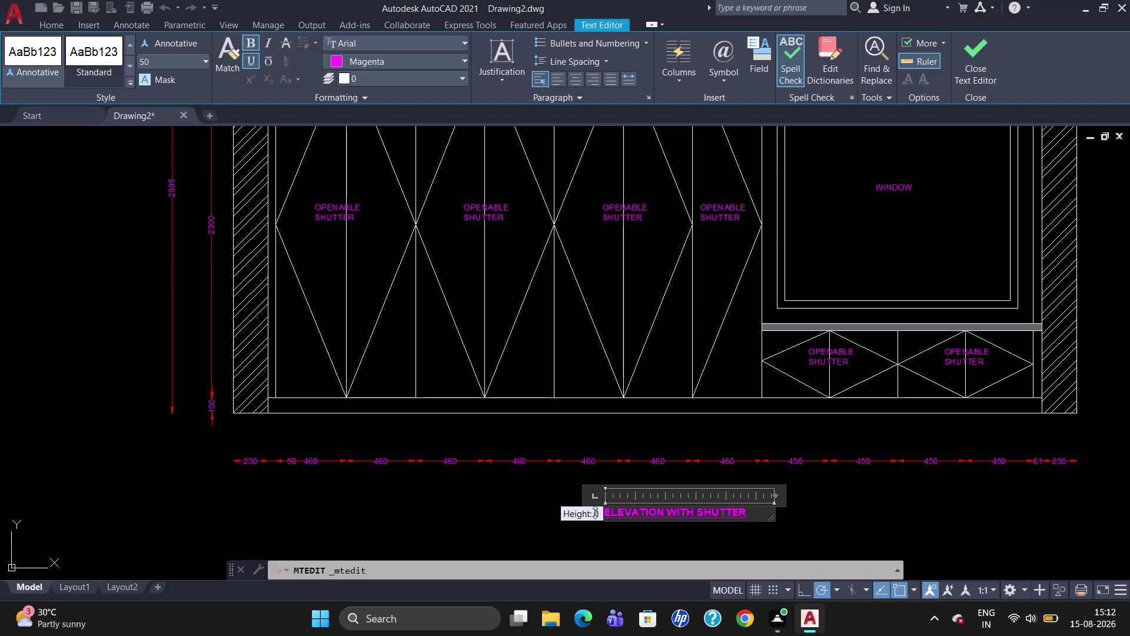
drag(597, 511, 595, 513)
click(750, 513)
drag(750, 511, 564, 508)
click(172, 60)
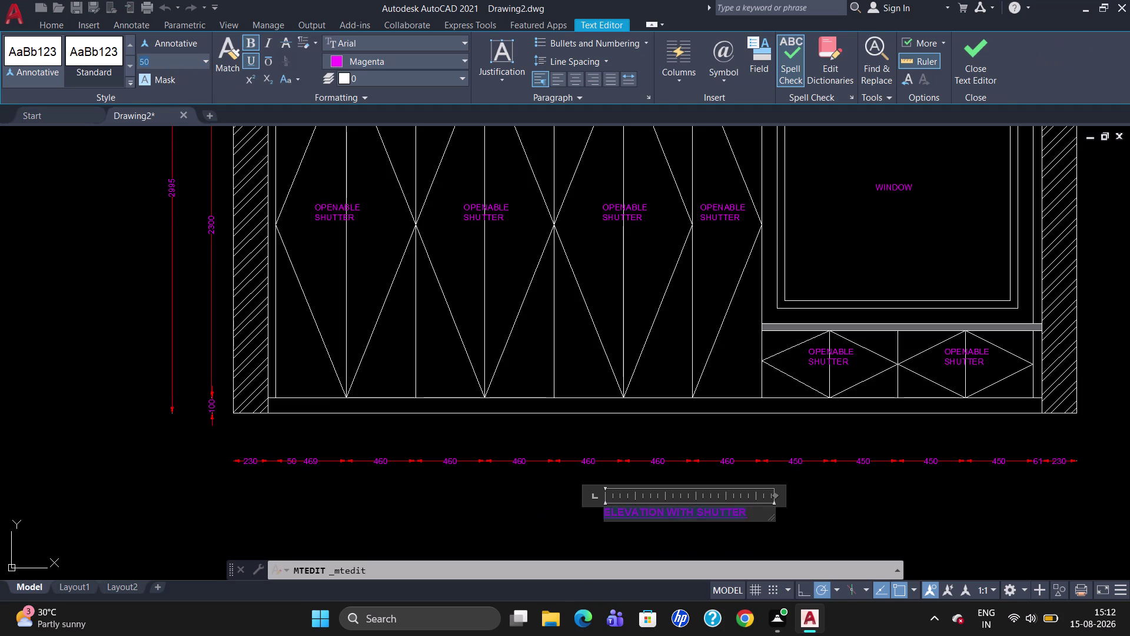
key(BackSpace)
text(60)
key(Return)
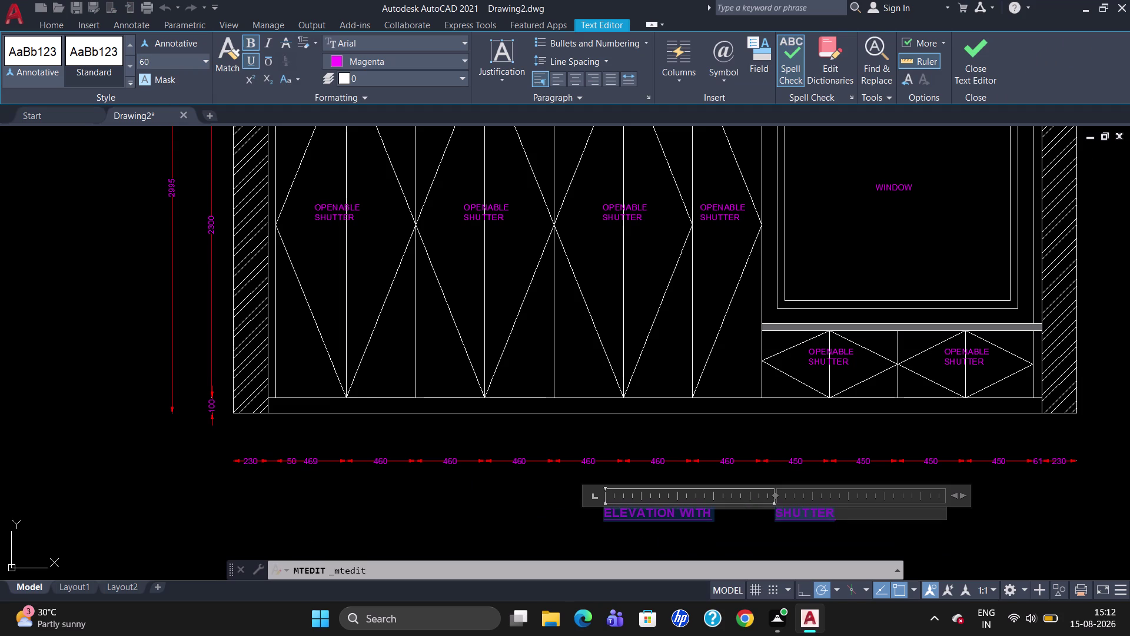
key(Escape)
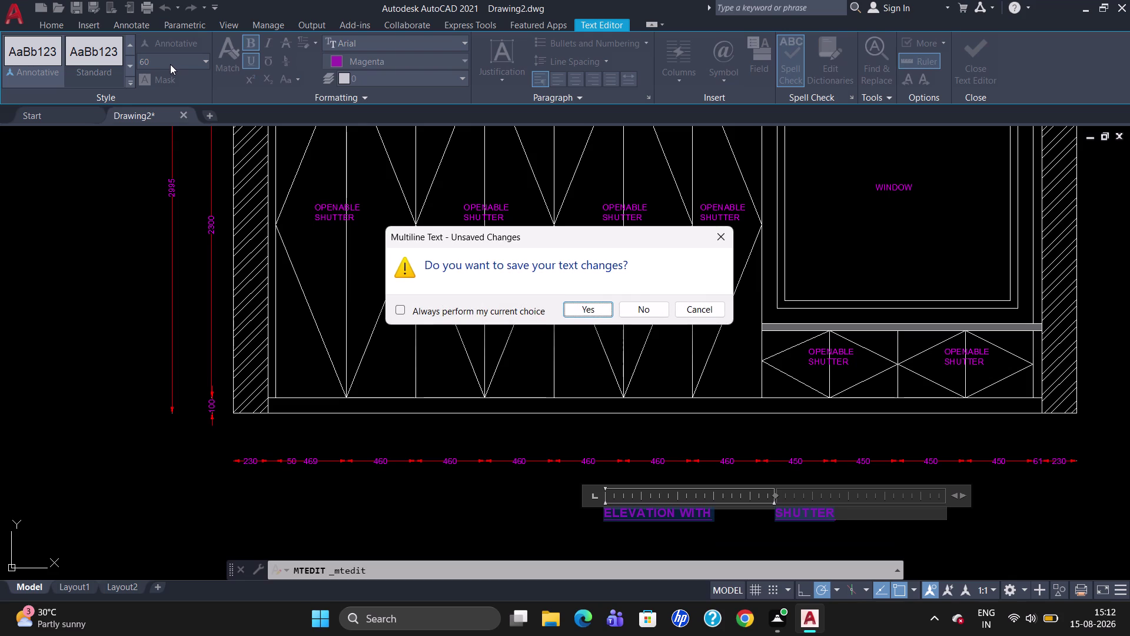
drag(771, 493, 741, 492)
click(774, 499)
click(632, 312)
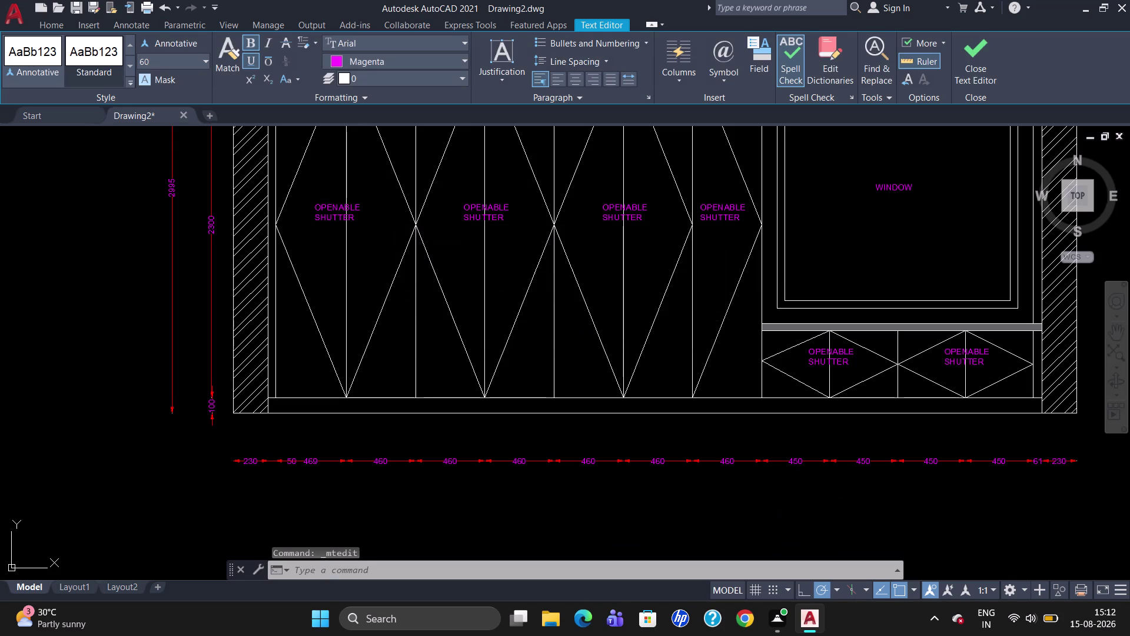
key(Escape)
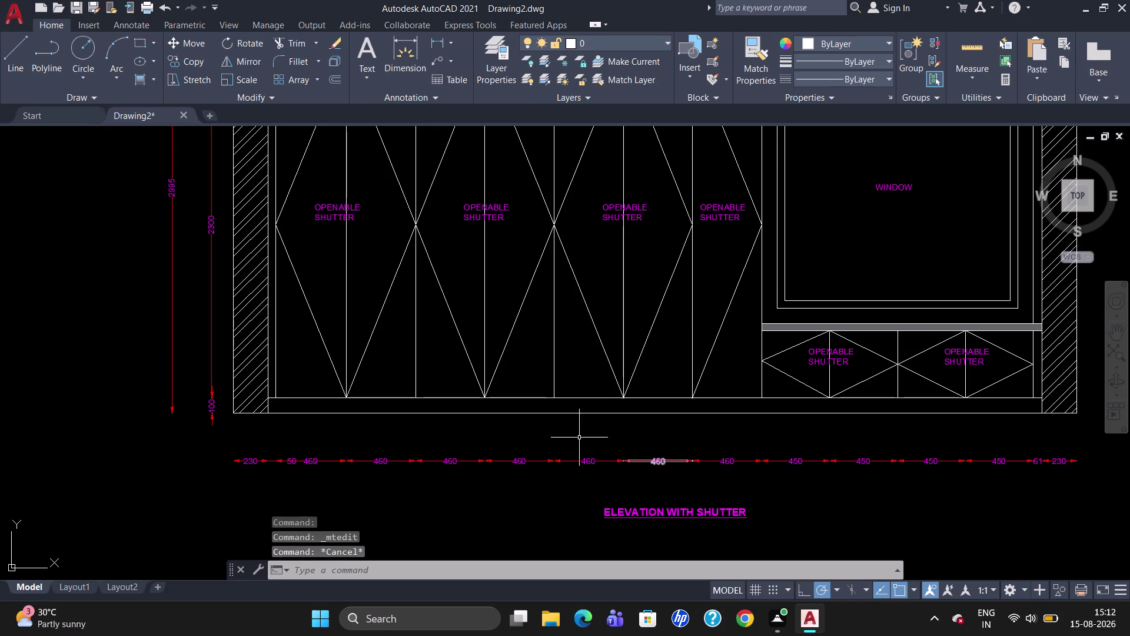
Zoom out until the whole elevation, including the top lift-up and filler panels, shows.
scroll(down, 3)
scroll(up, 3)
scroll(down, 3)
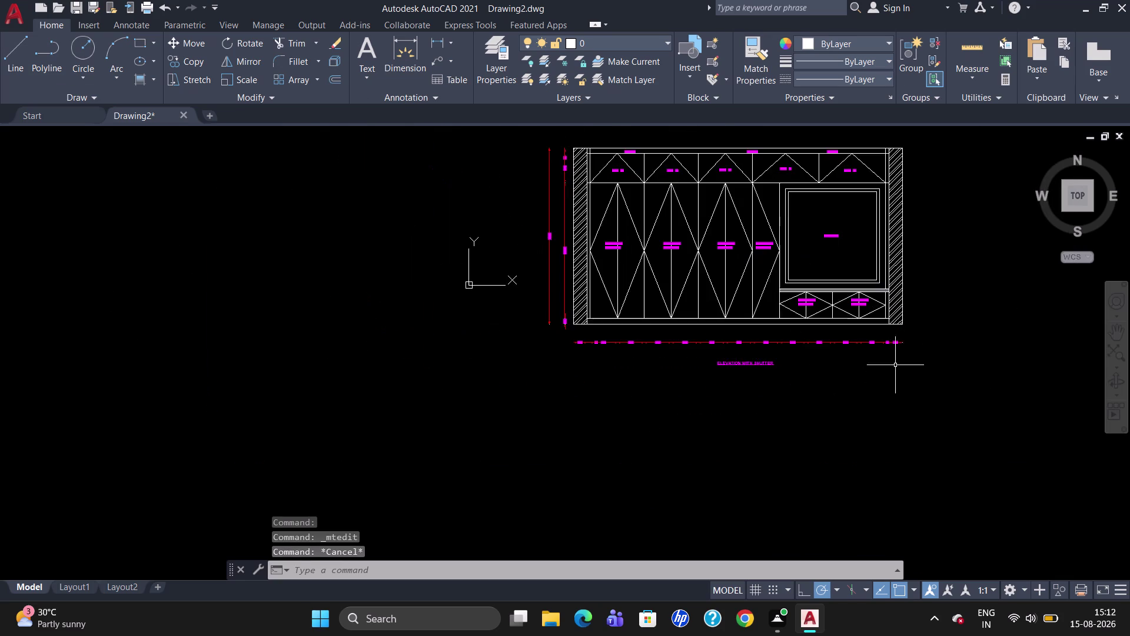
scroll(up, 3)
scroll(down, 3)
scroll(down, 3)
scroll(up, 3)
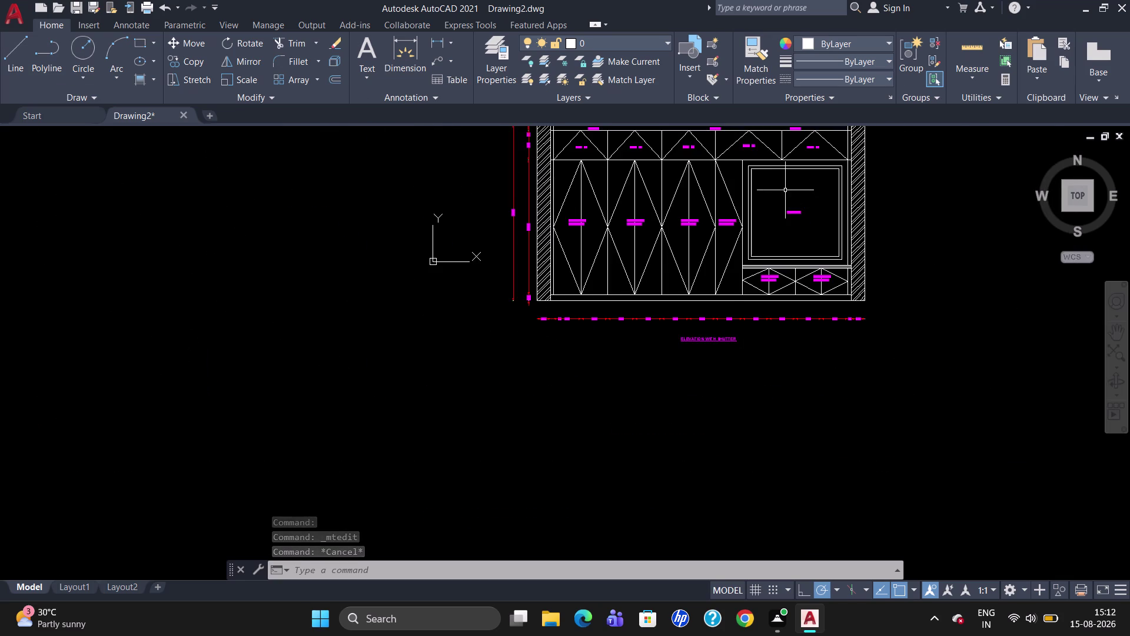
scroll(up, 3)
scroll(down, 3)
scroll(down, 3)
scroll(up, 3)
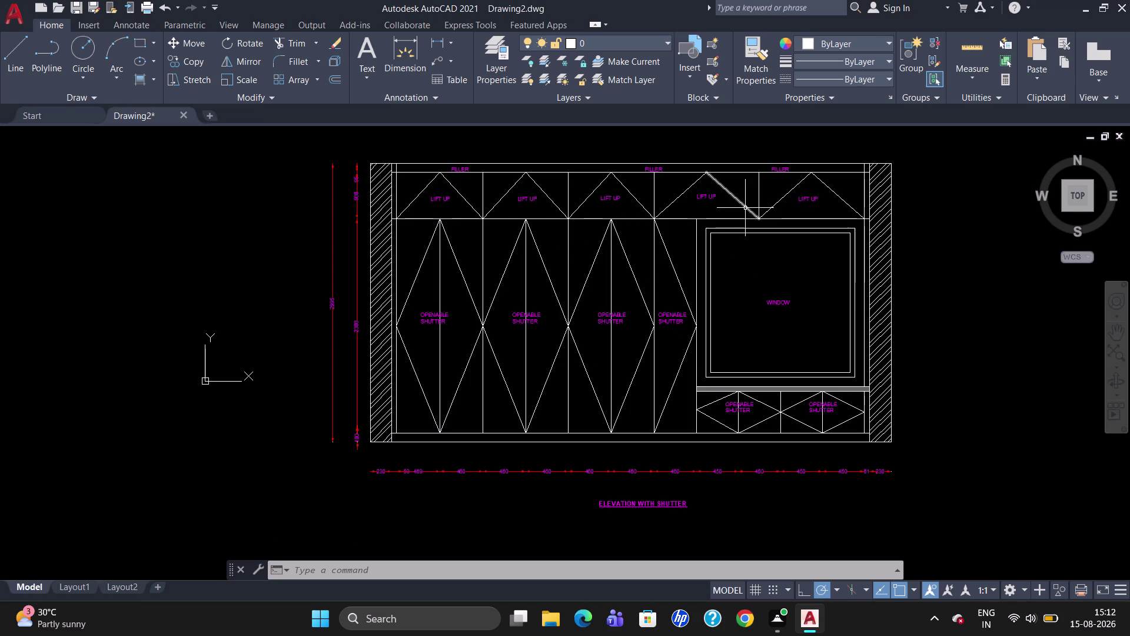
Dimension the 230 left wall thickness, then abandon an unfinished second dimension.
text(DLI)
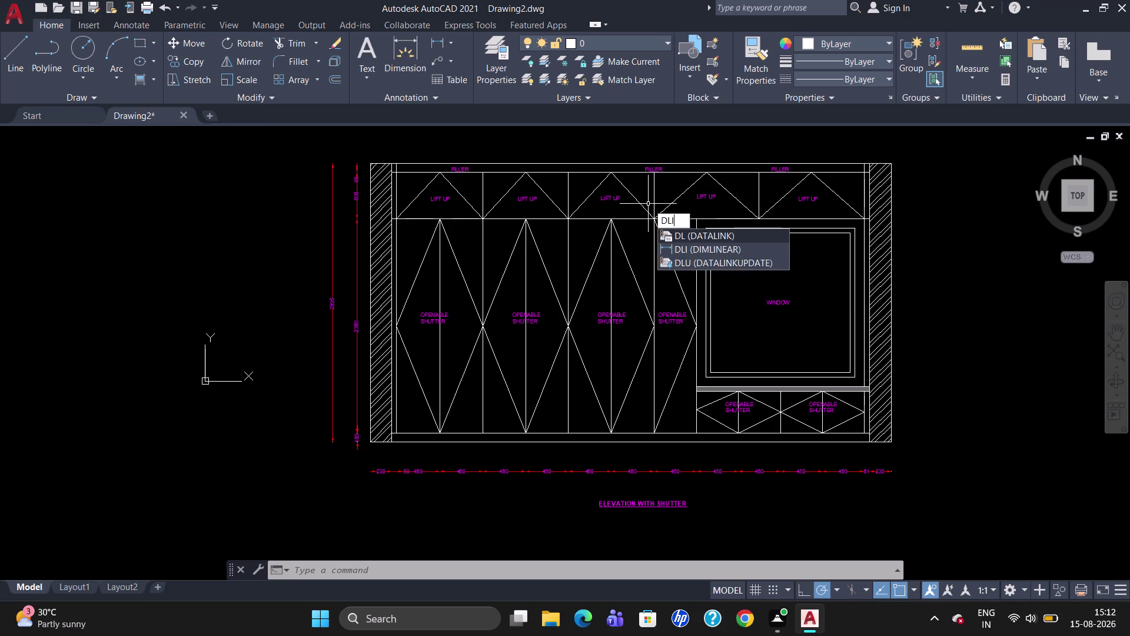
key(Return)
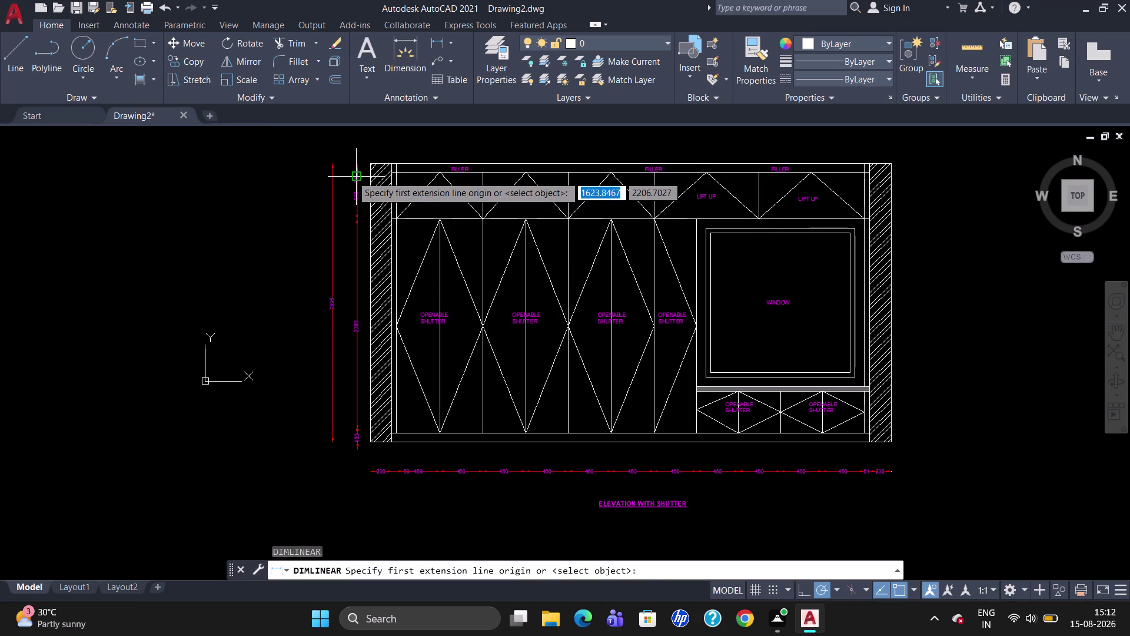
click(364, 163)
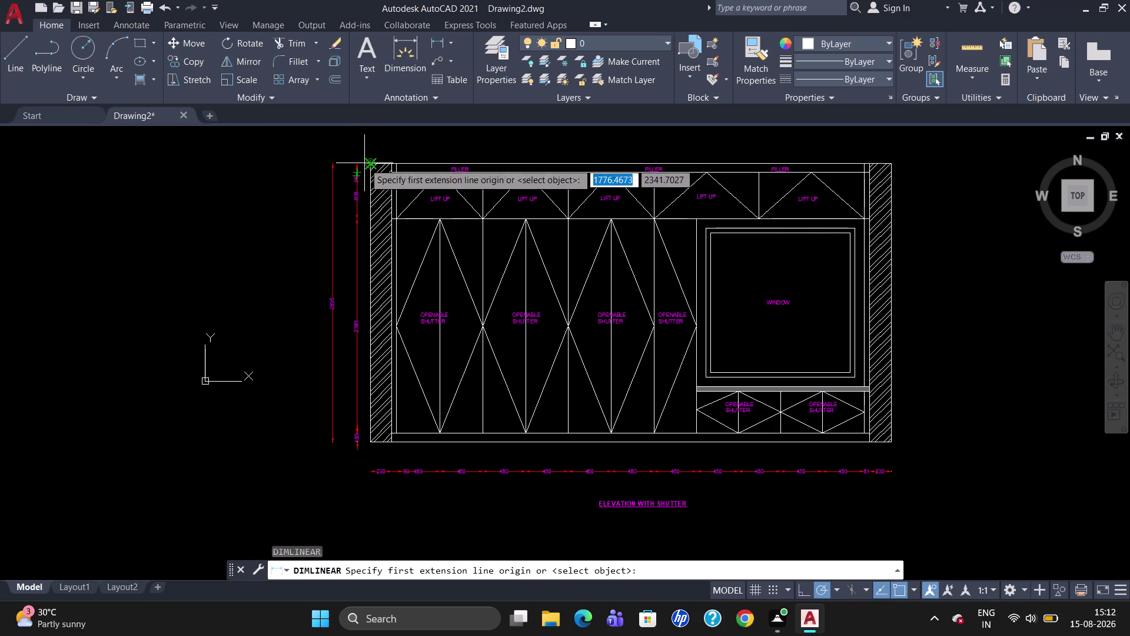
click(390, 165)
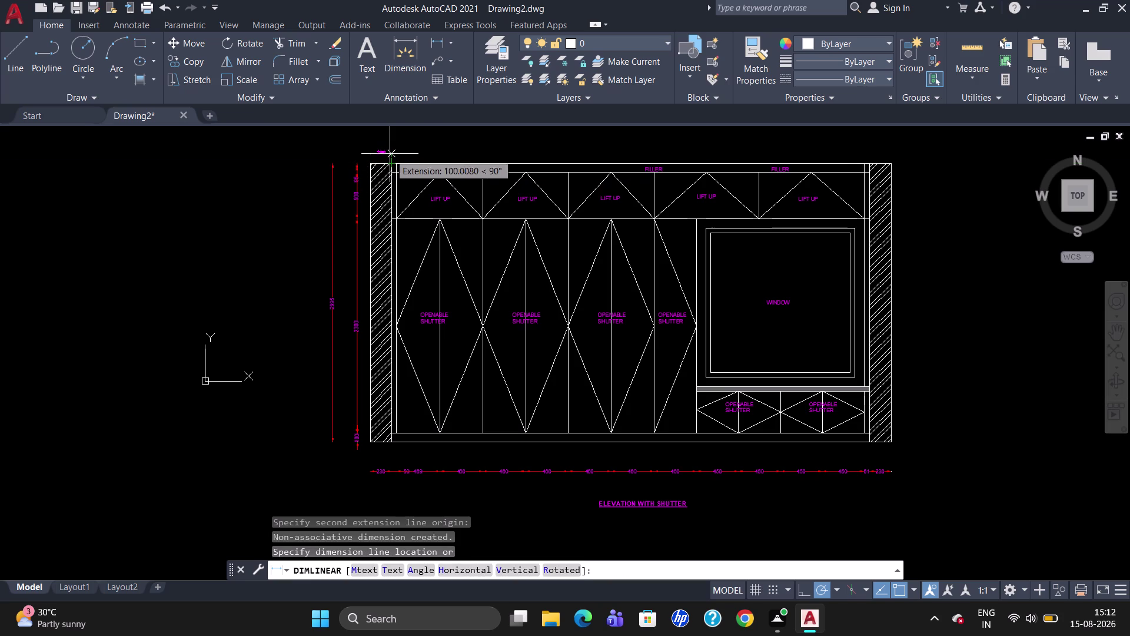
click(390, 152)
scroll(up, 3)
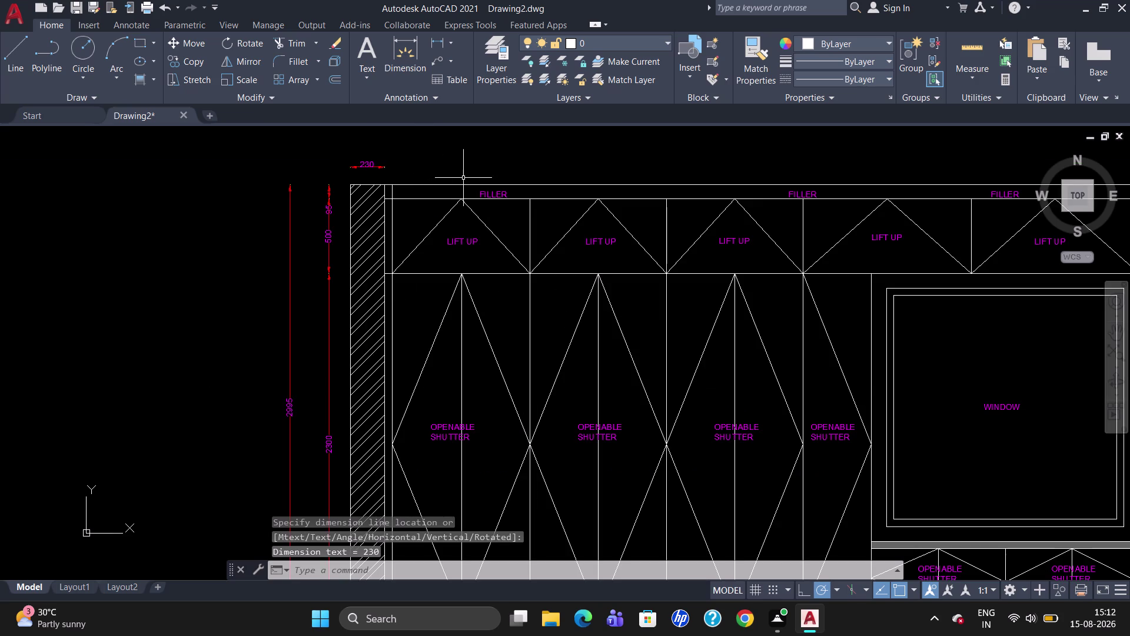
key(space)
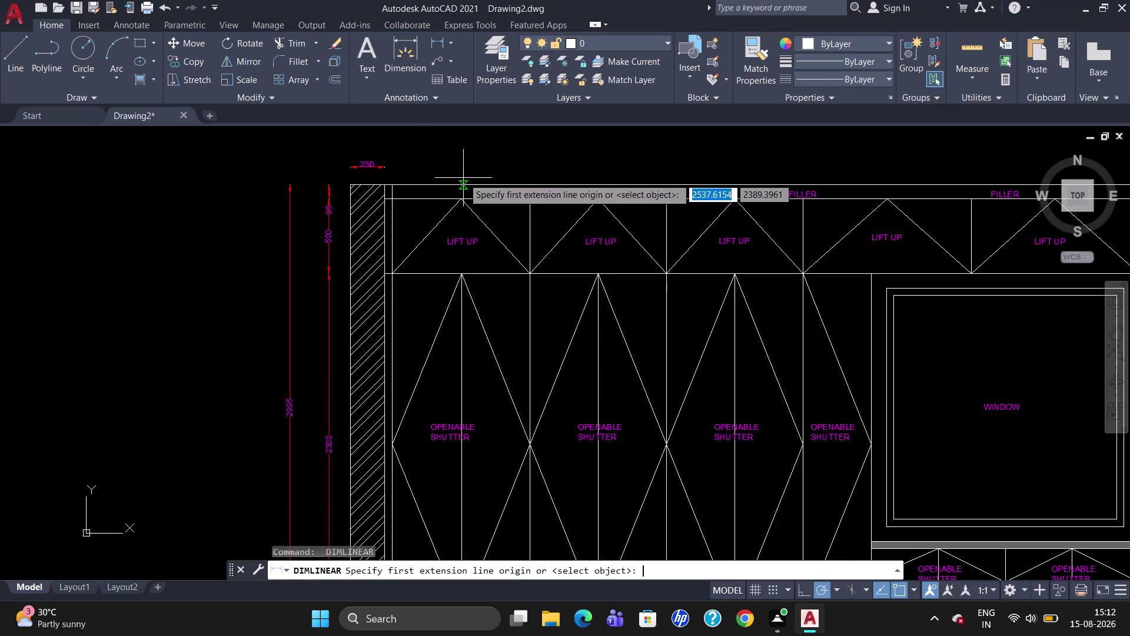
click(380, 184)
click(394, 189)
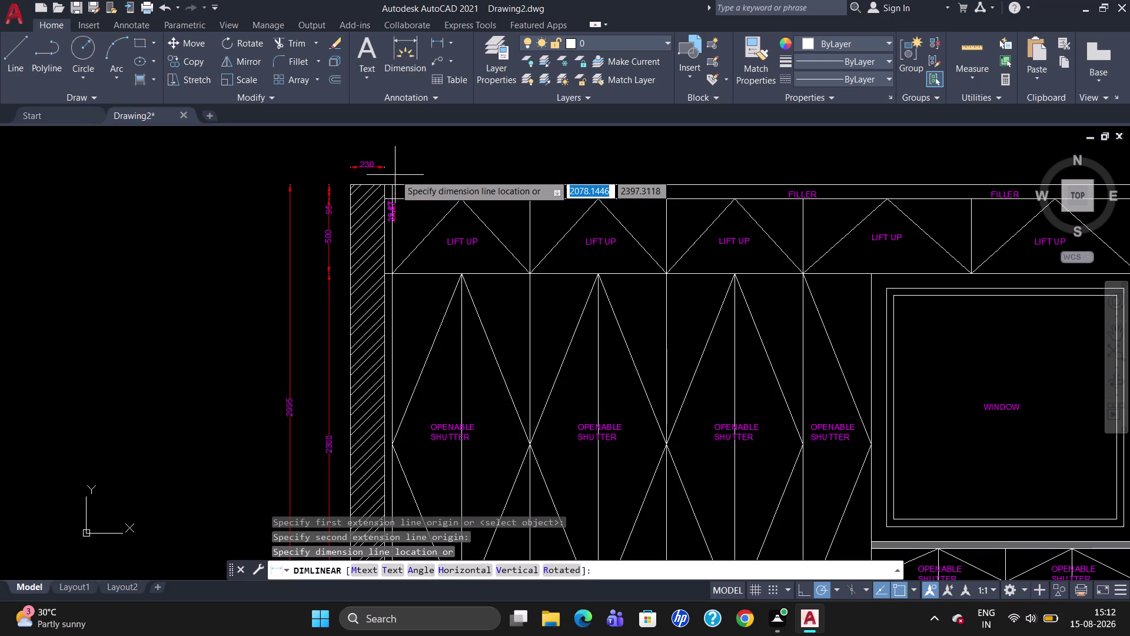
key(Escape)
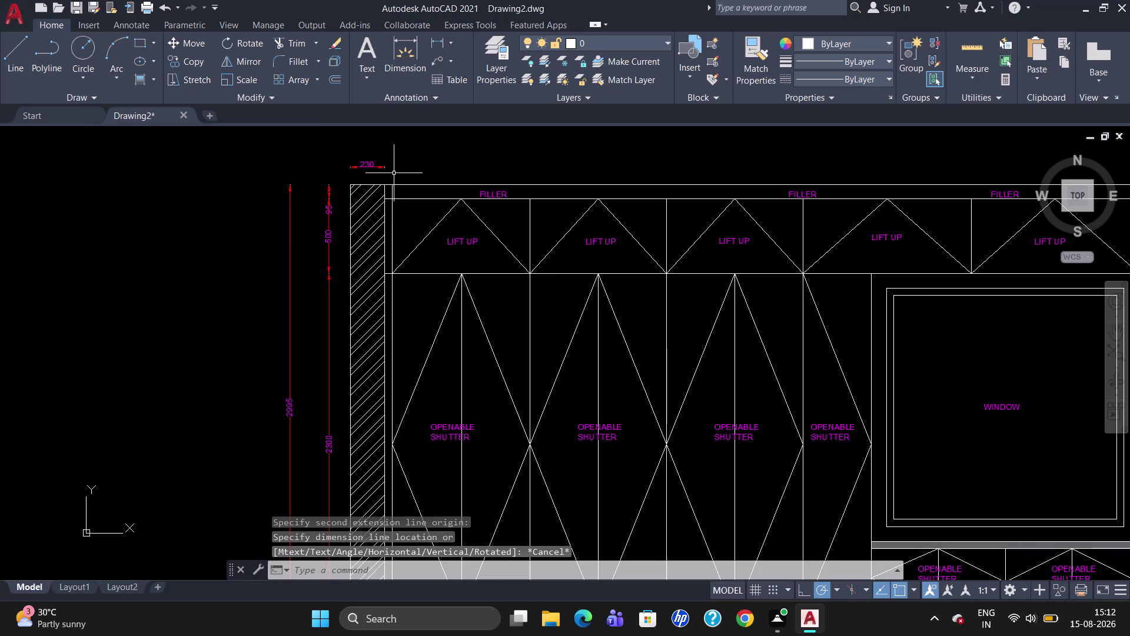
Add a 50 linear dimension across the narrow top-left gap.
text(DLI)
key(Return)
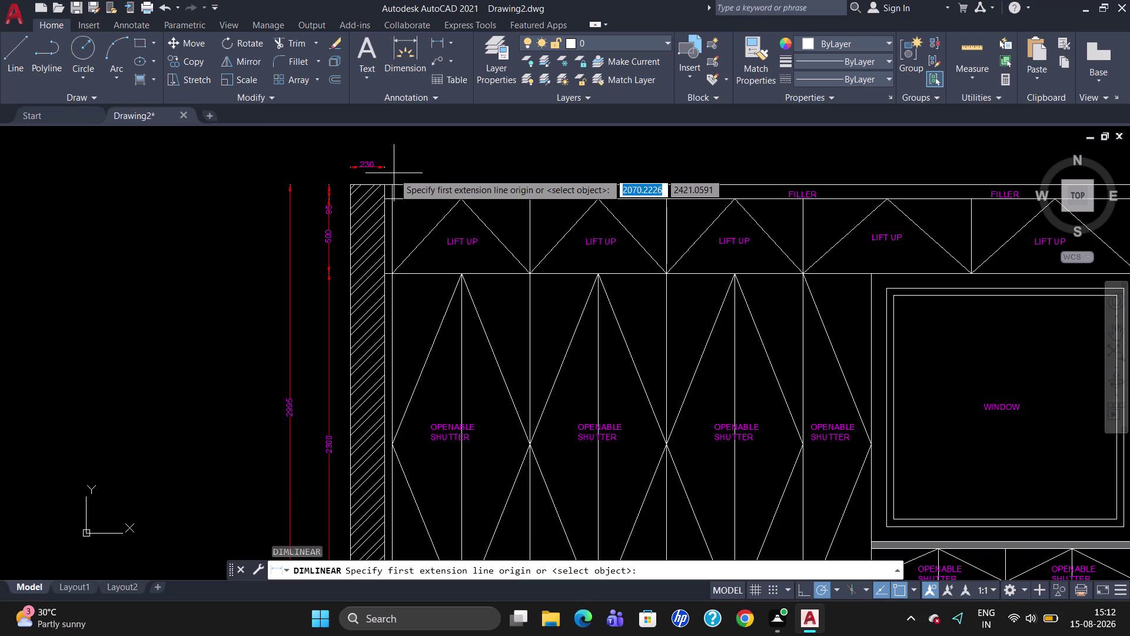
scroll(up, 3)
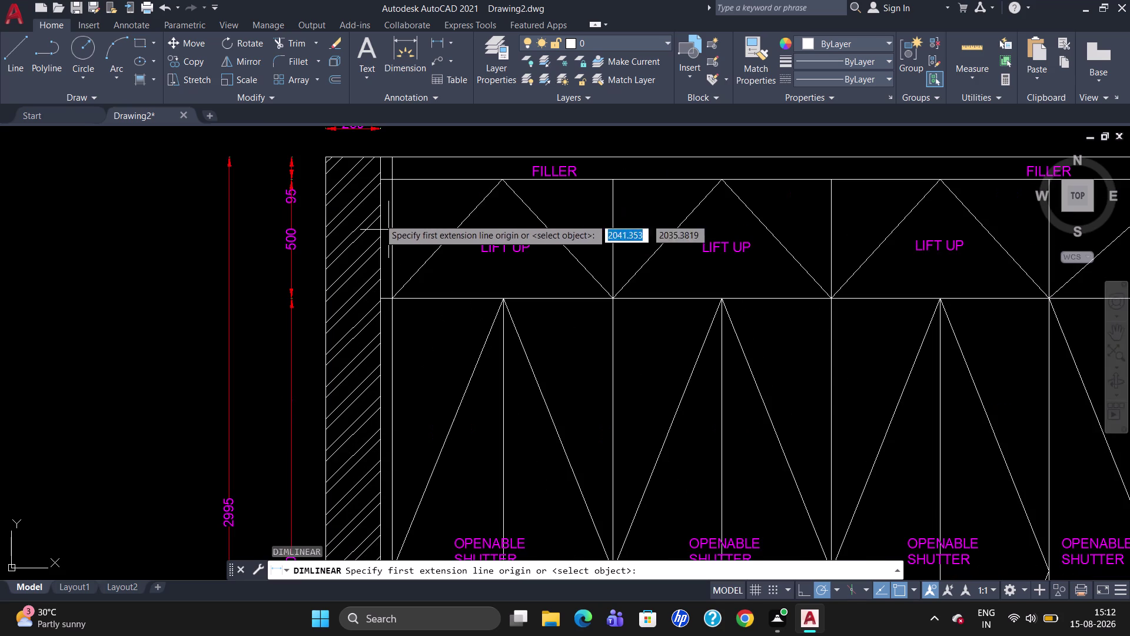
click(379, 156)
click(394, 157)
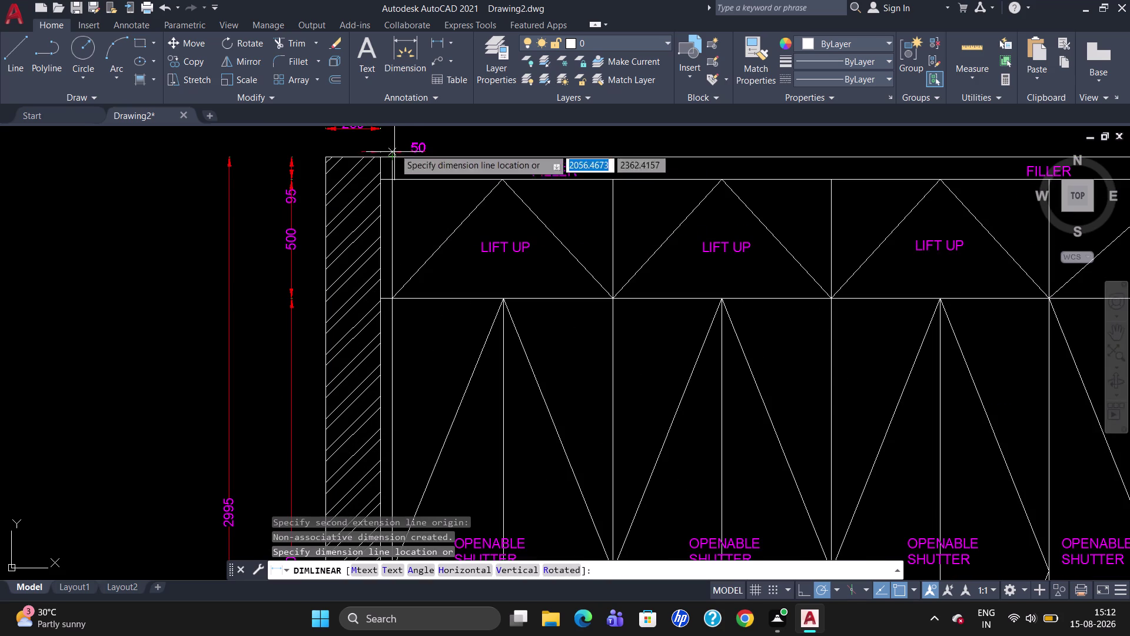
click(395, 141)
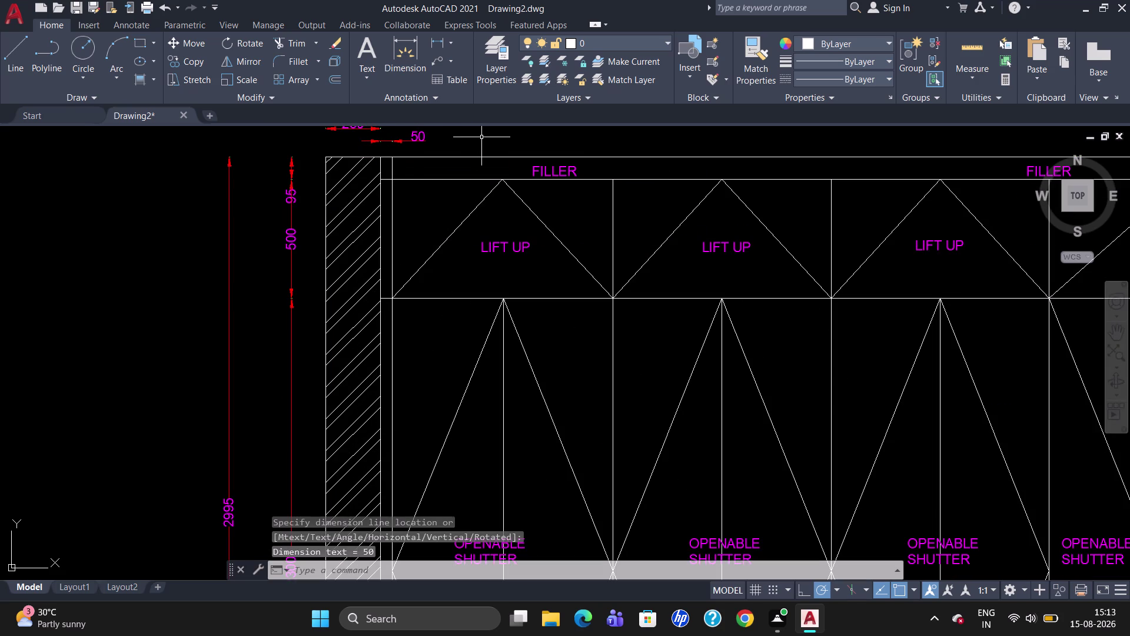
scroll(down, 3)
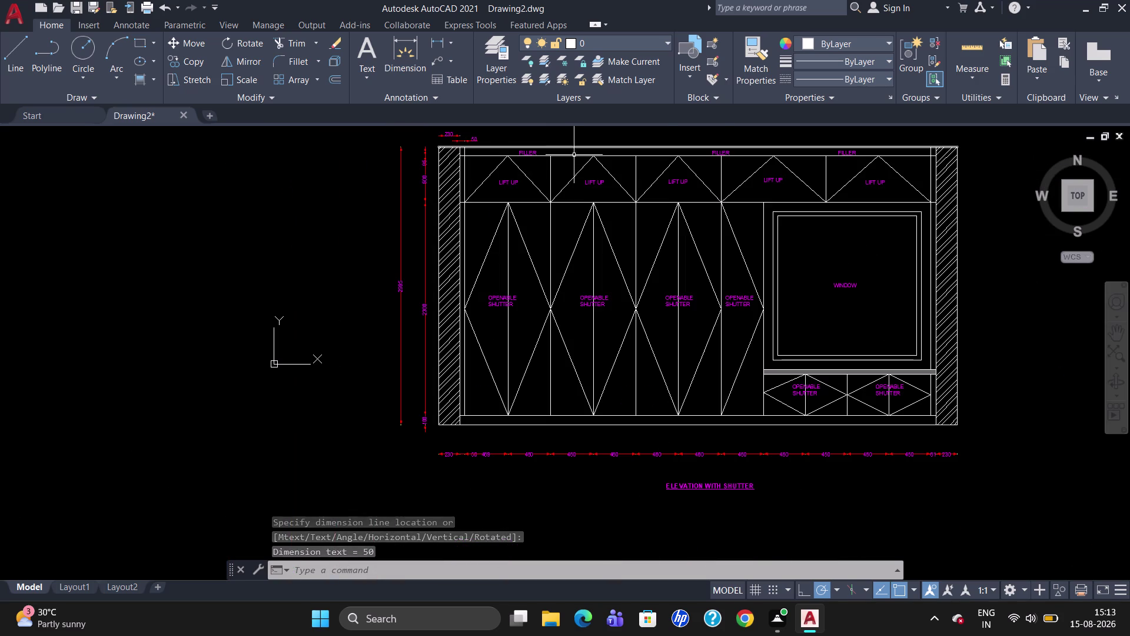
scroll(up, 3)
scroll(up, 3)
scroll(down, 3)
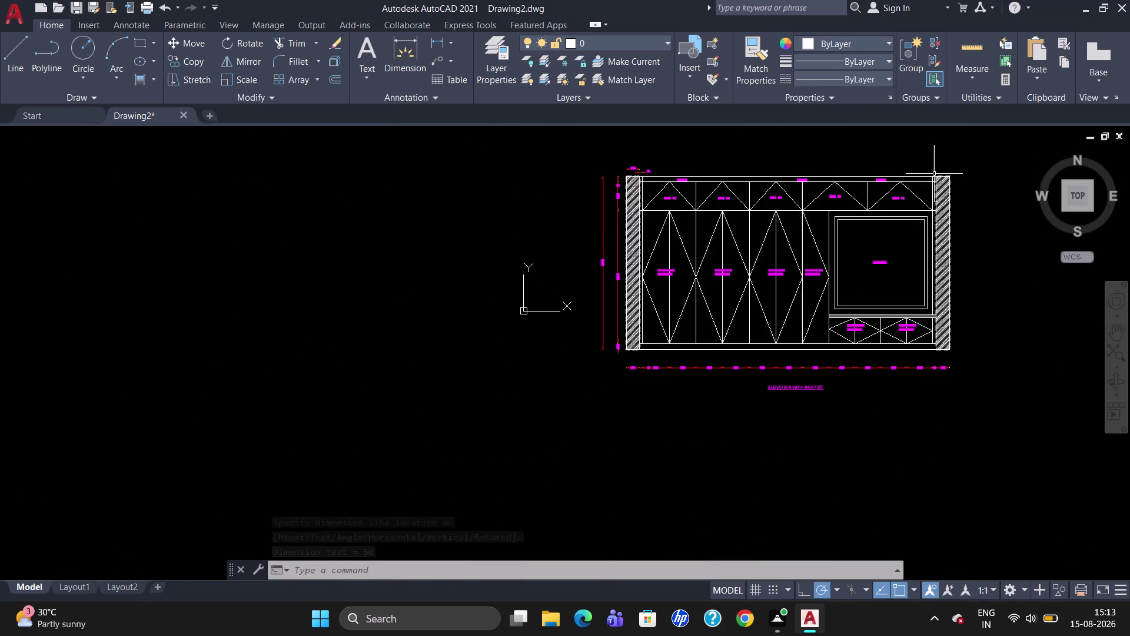
scroll(up, 3)
Draw a 5029 overall width dimension, then delete it as incorrect.
text(DL)
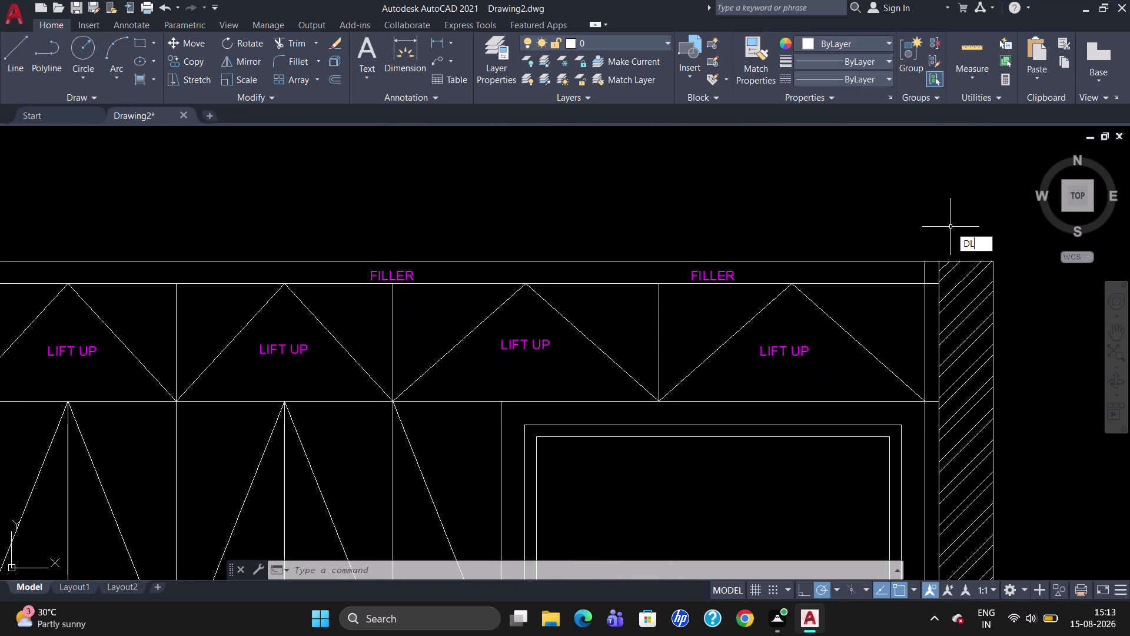
text(I)
key(Return)
scroll(down, 3)
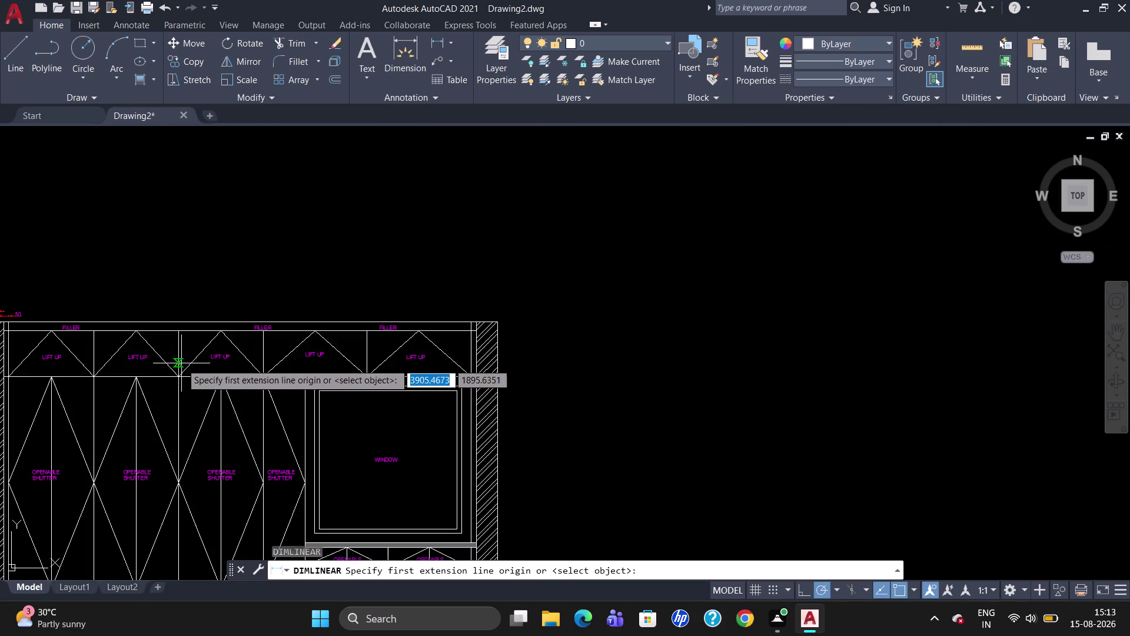
click(6, 320)
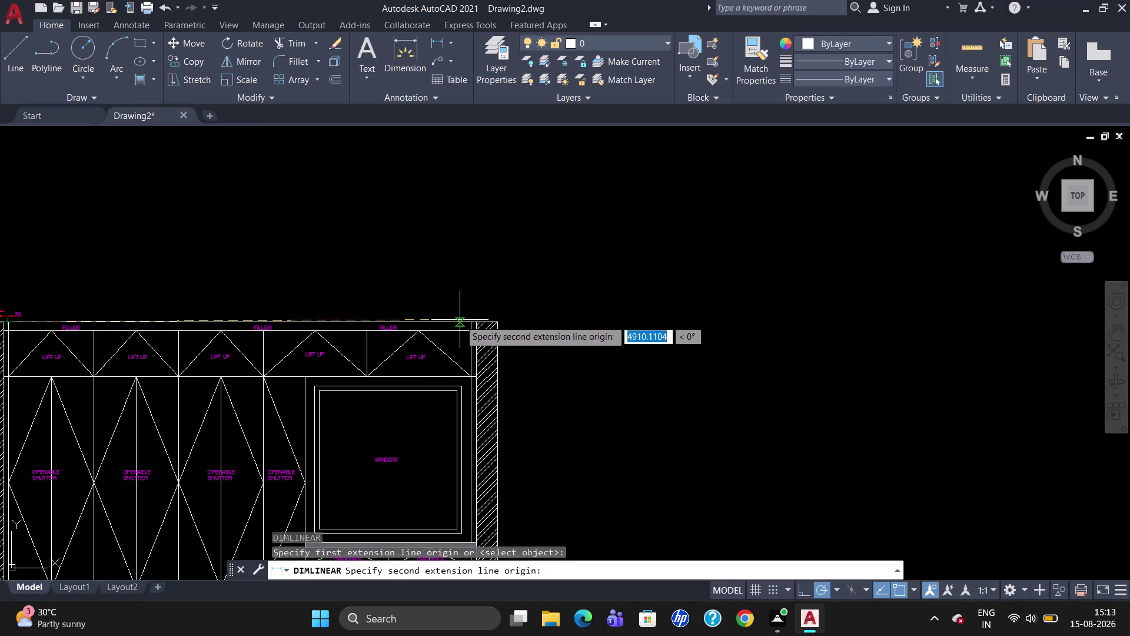
click(469, 321)
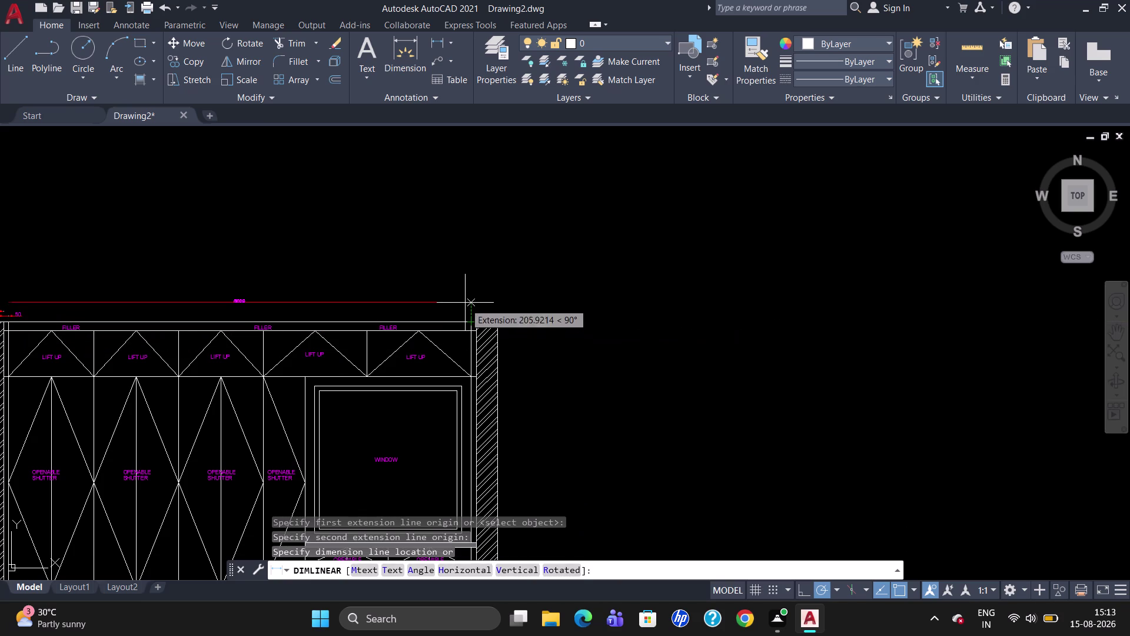
click(466, 302)
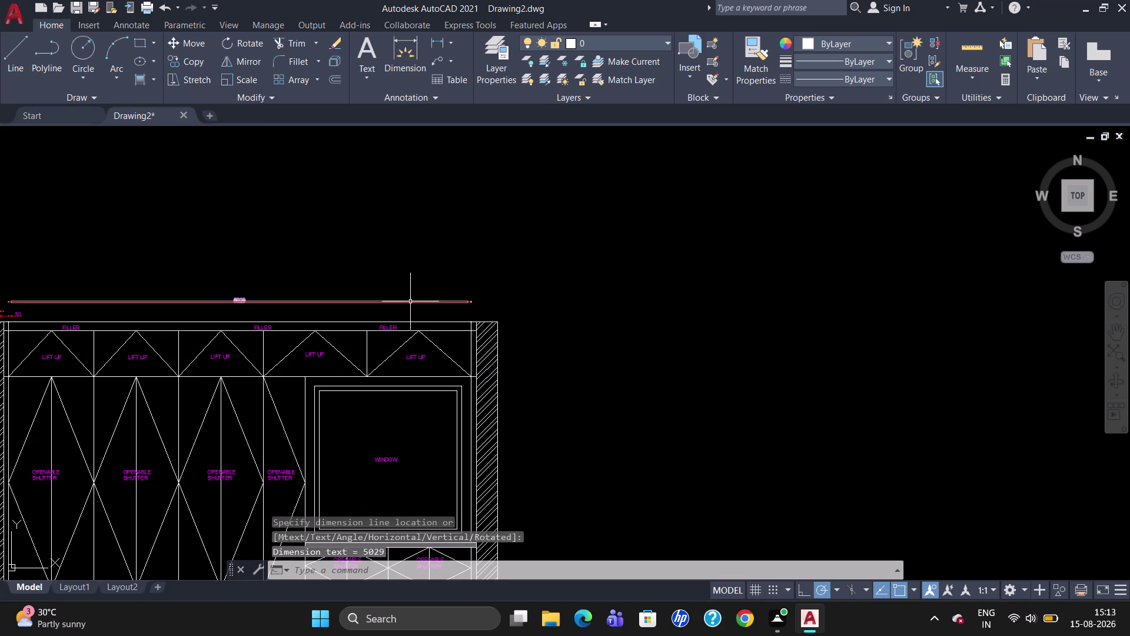
click(410, 301)
key(Delete)
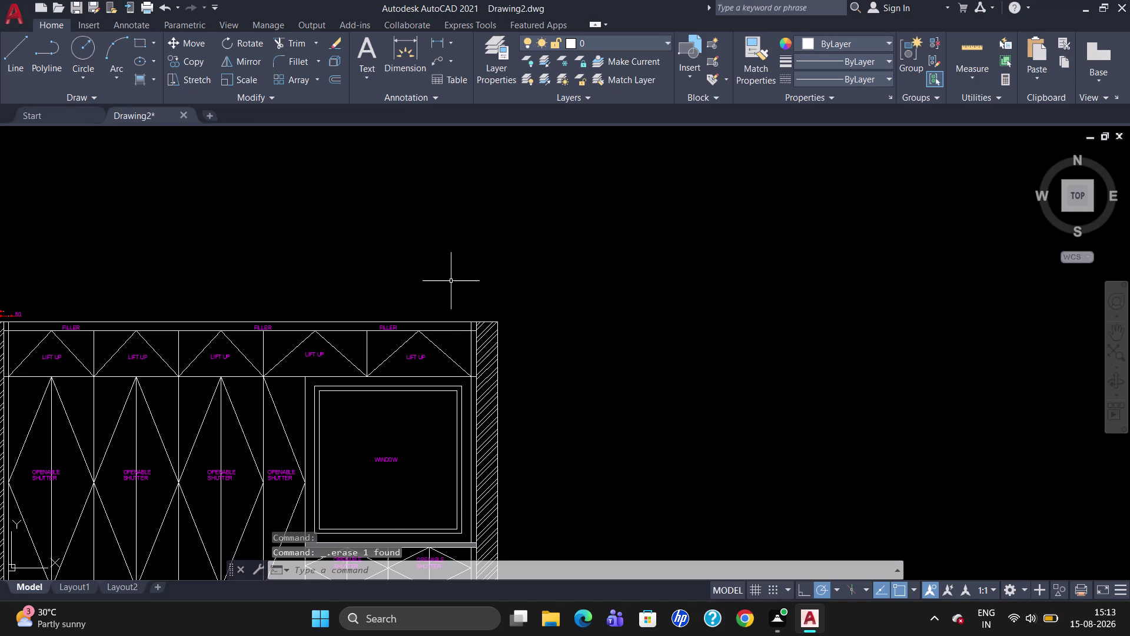
key(space)
key(Escape)
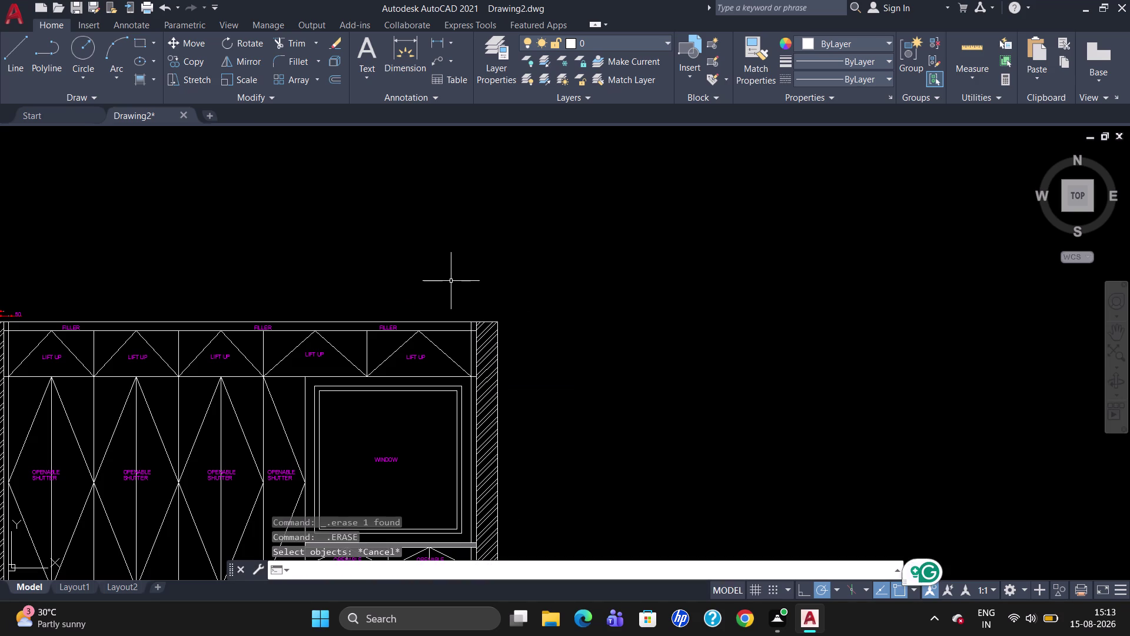
Draw a 5090 overall width dimension, then delete it as incorrect.
text(DLI)
key(Return)
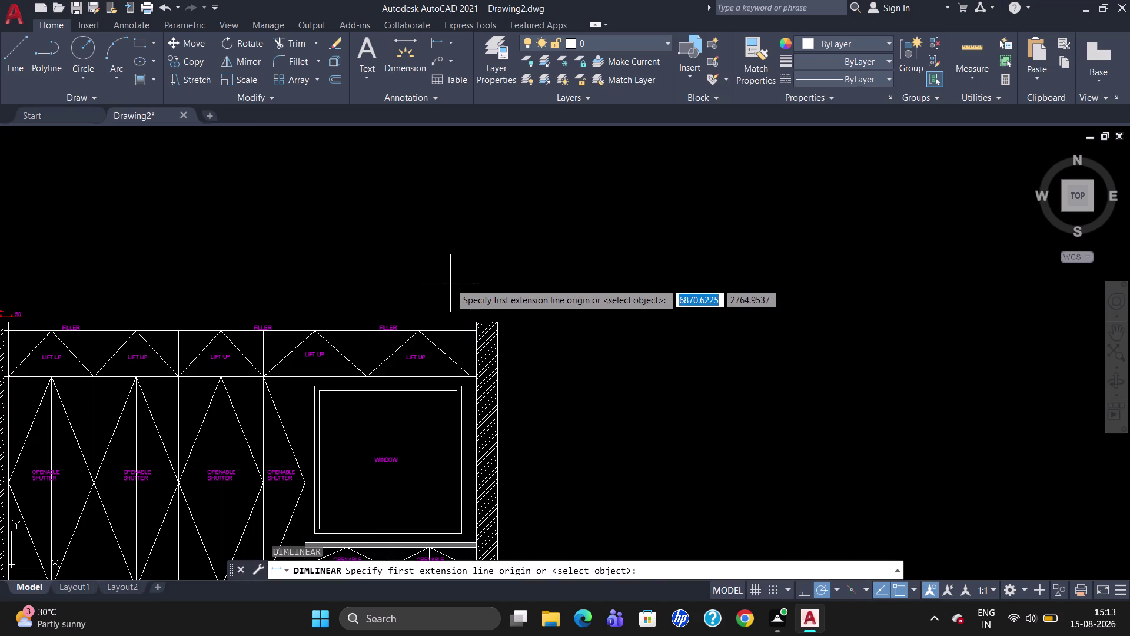
click(7, 324)
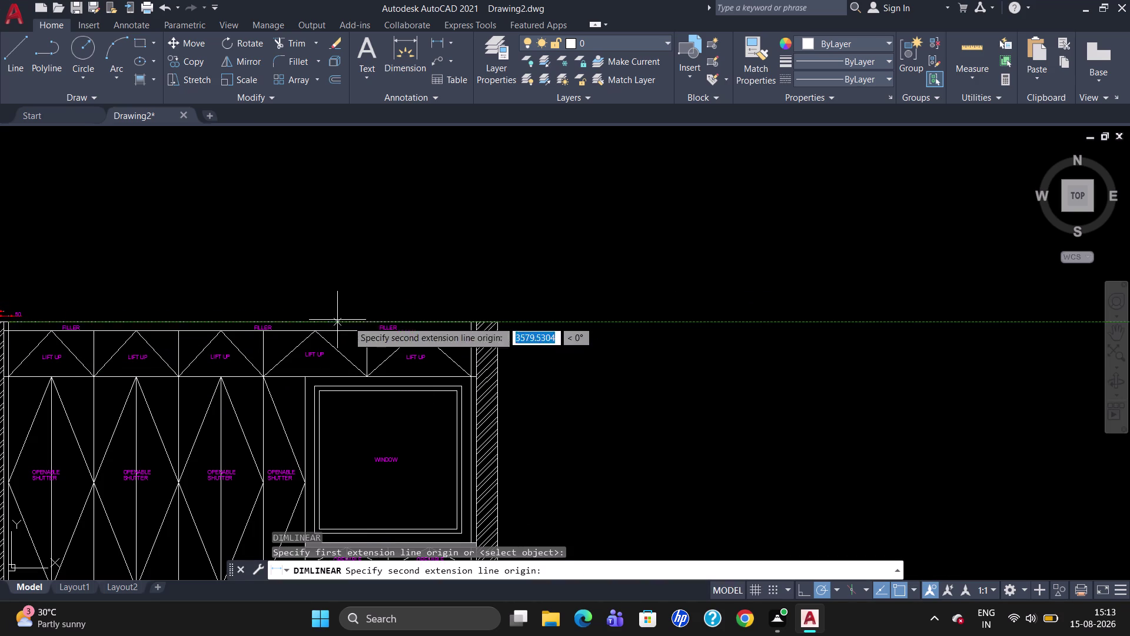
click(478, 323)
click(473, 302)
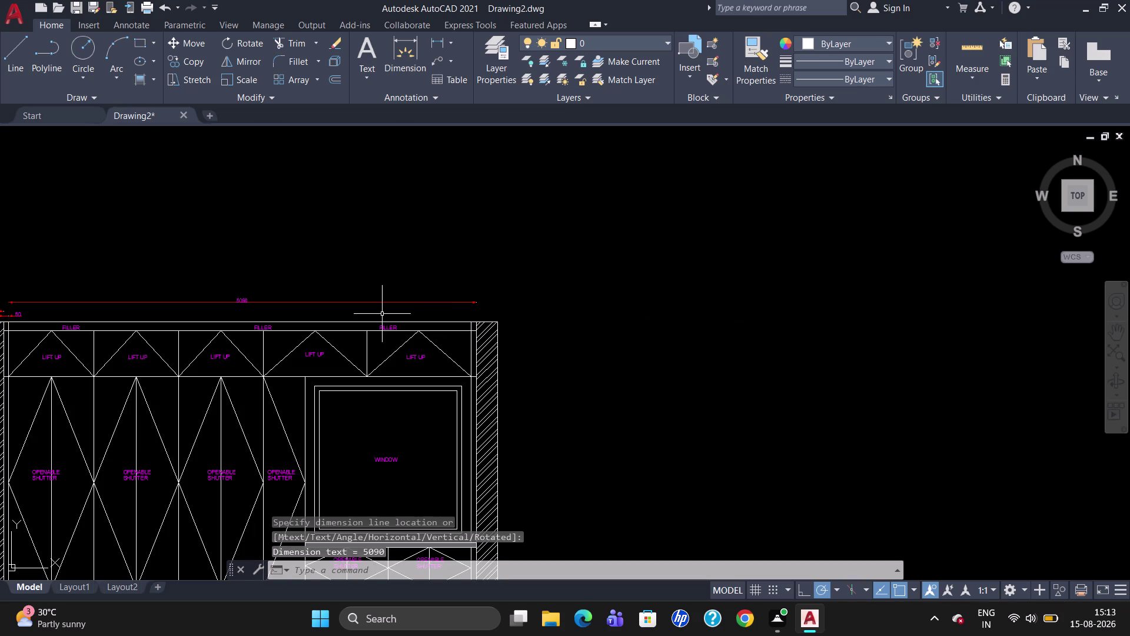
click(344, 302)
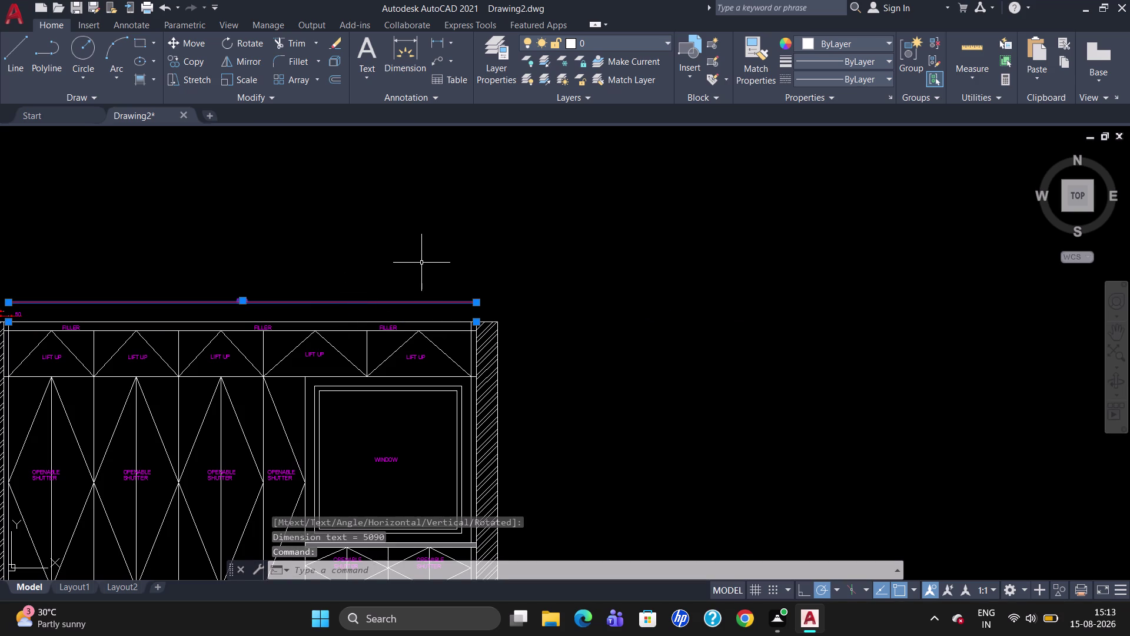
key(Delete)
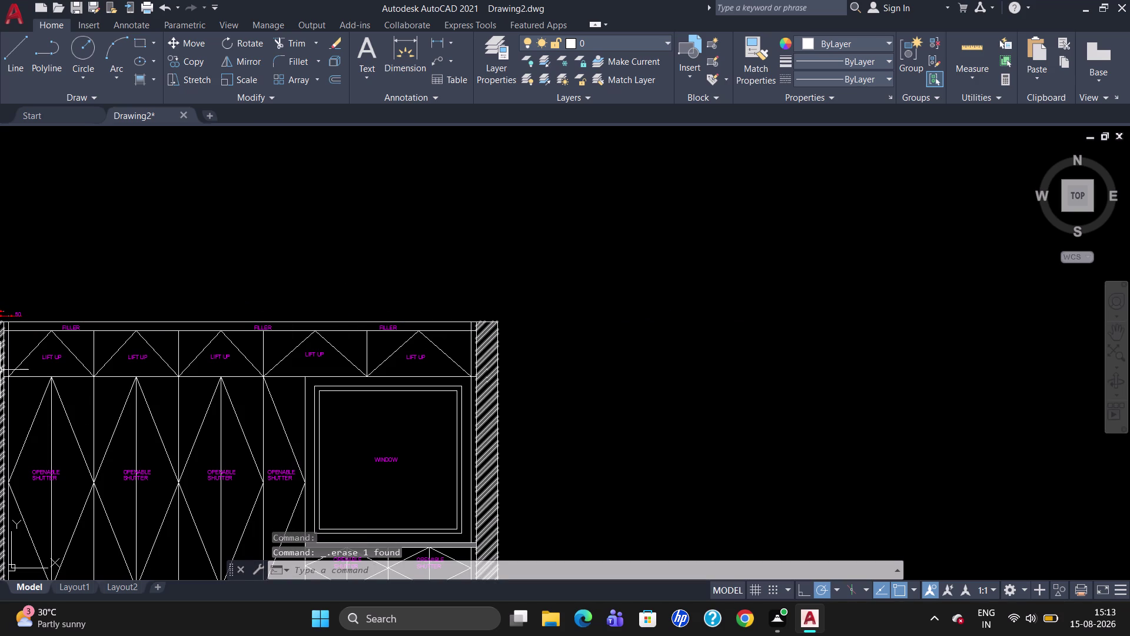
scroll(down, 3)
scroll(up, 3)
scroll(down, 3)
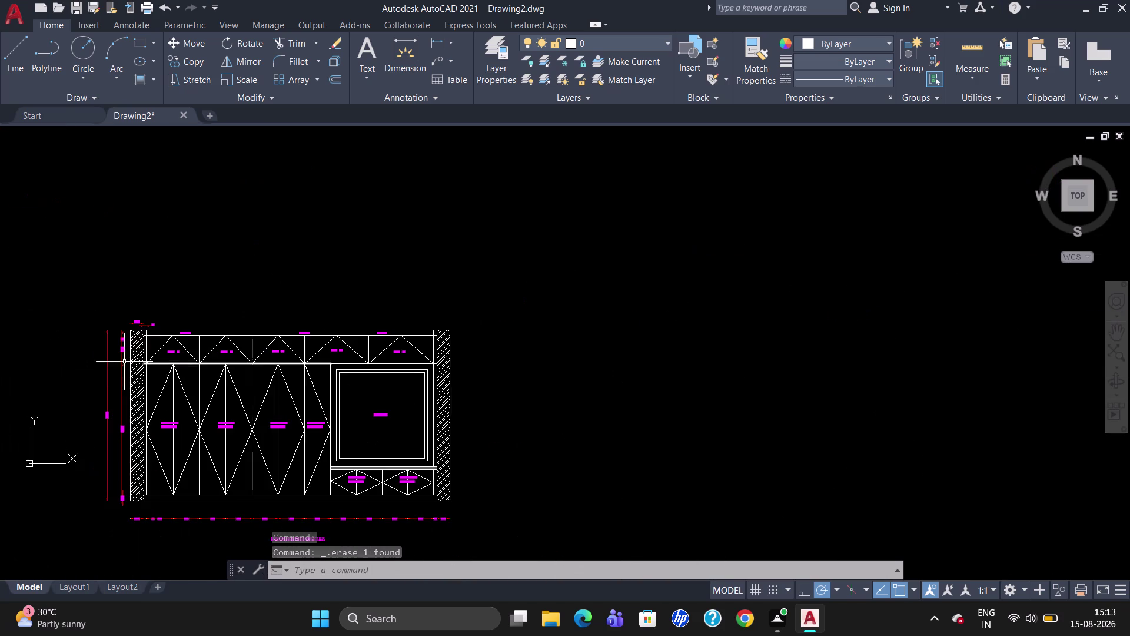
Dimension the 5140 overall width above the elevation with DLI.
scroll(up, 3)
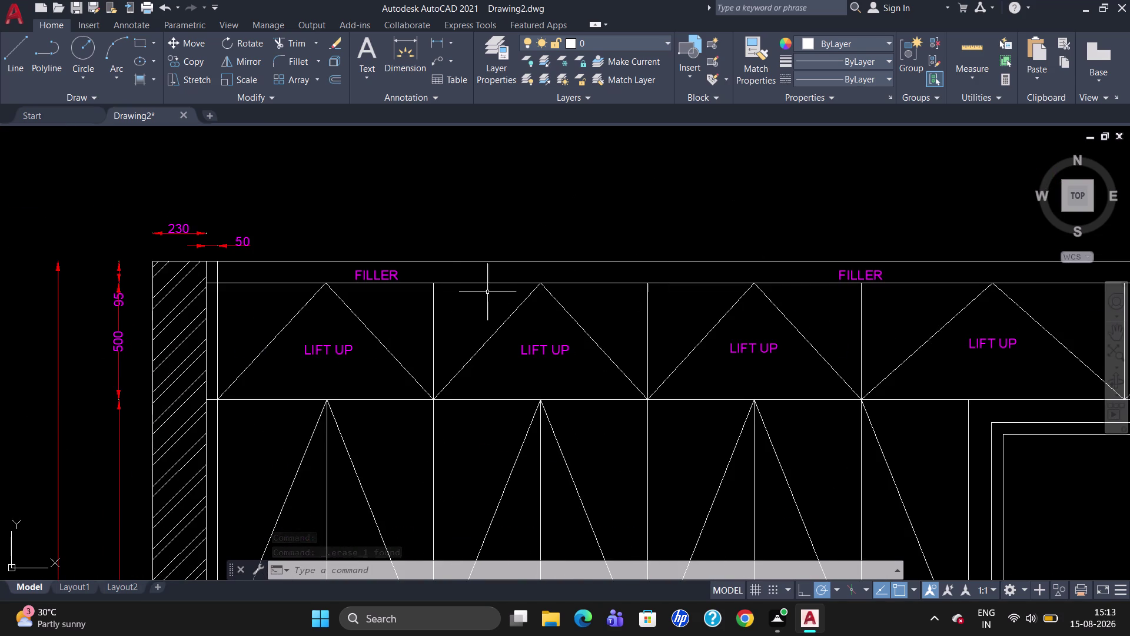
text(DLI)
key(Return)
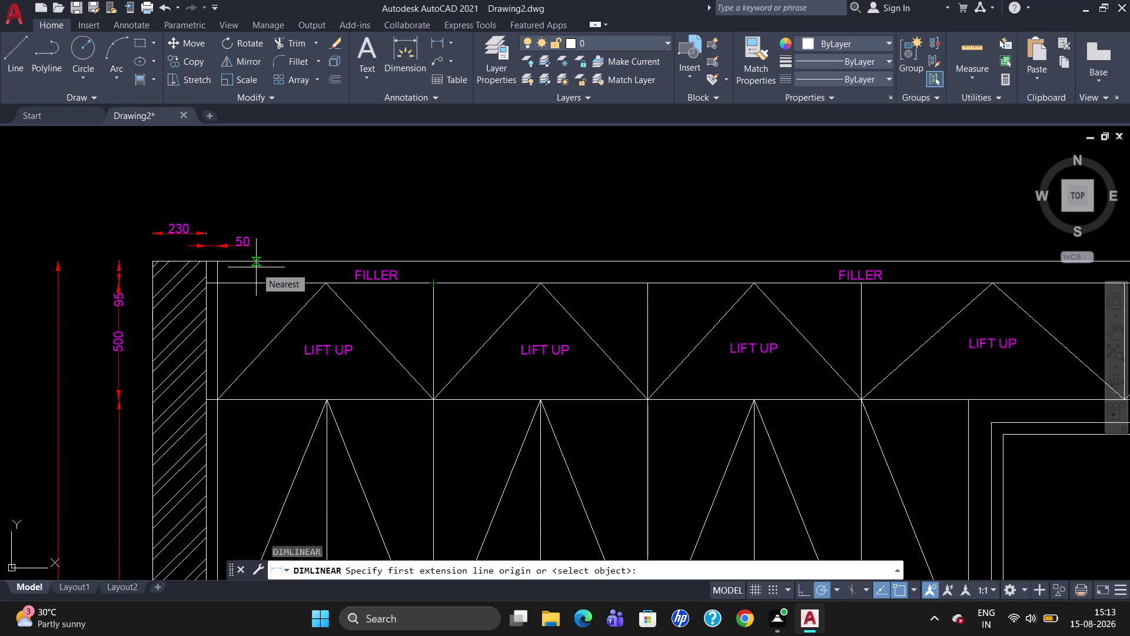
click(206, 263)
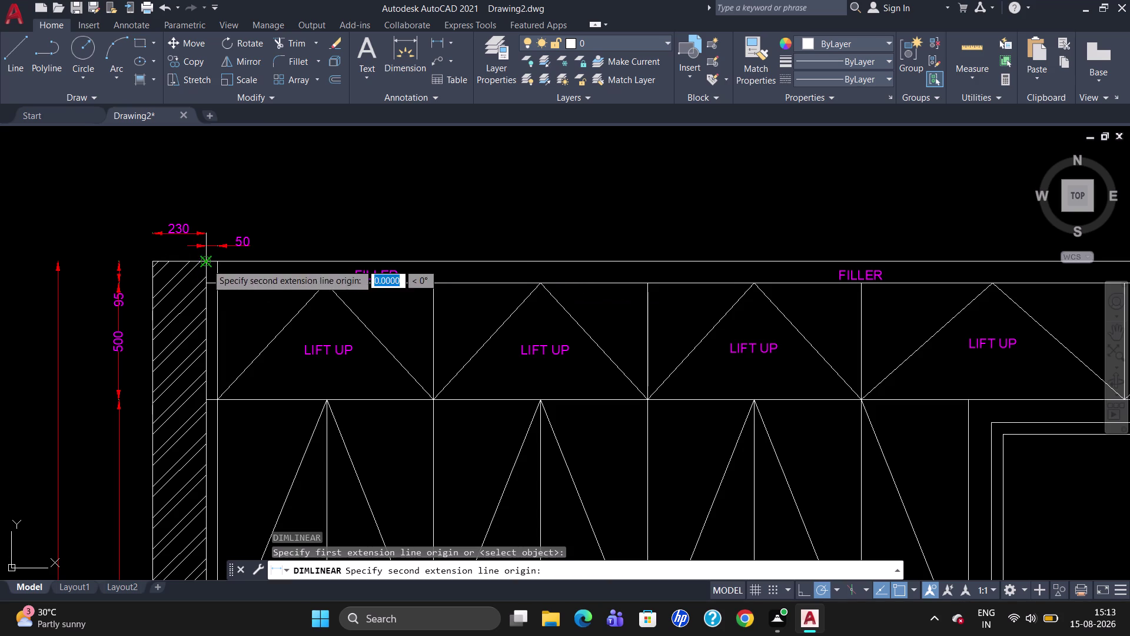
scroll(down, 3)
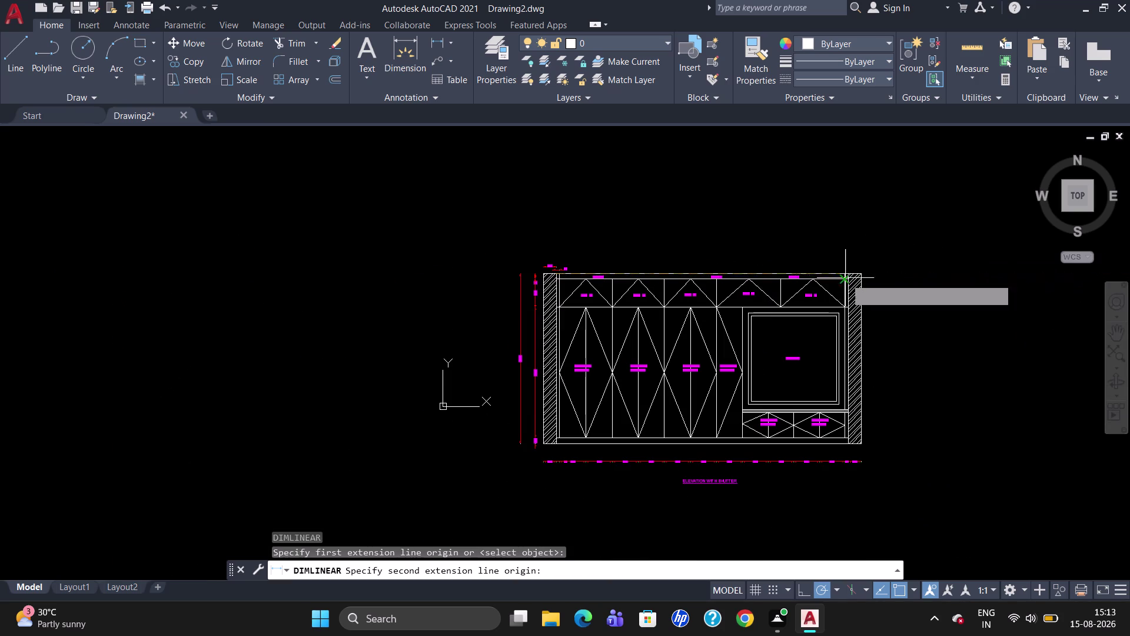
scroll(up, 3)
click(849, 270)
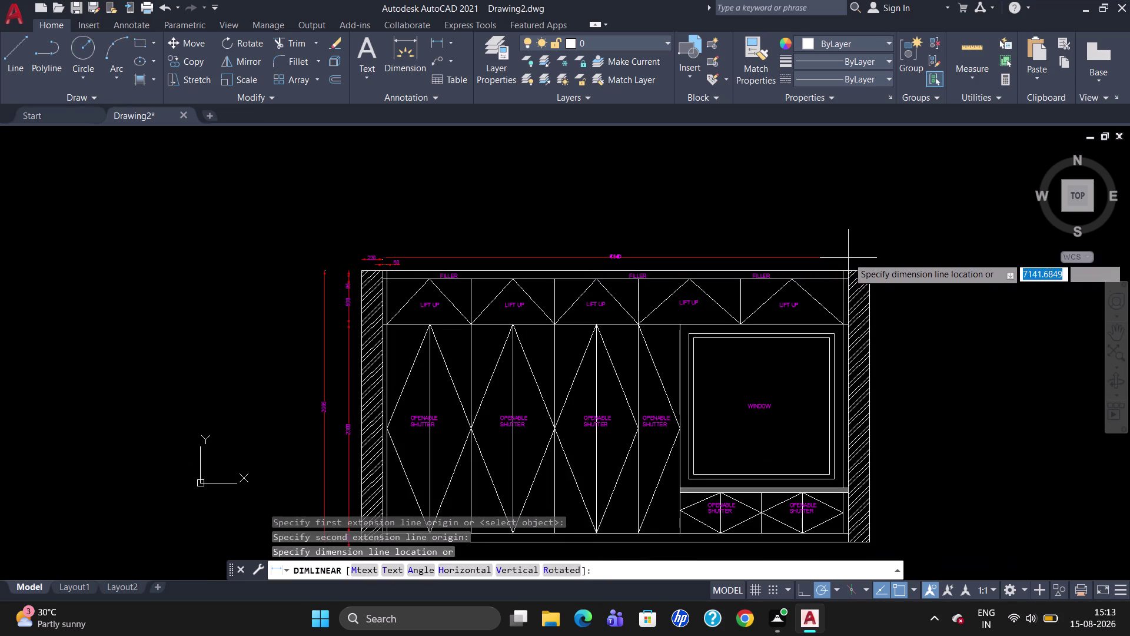
click(847, 249)
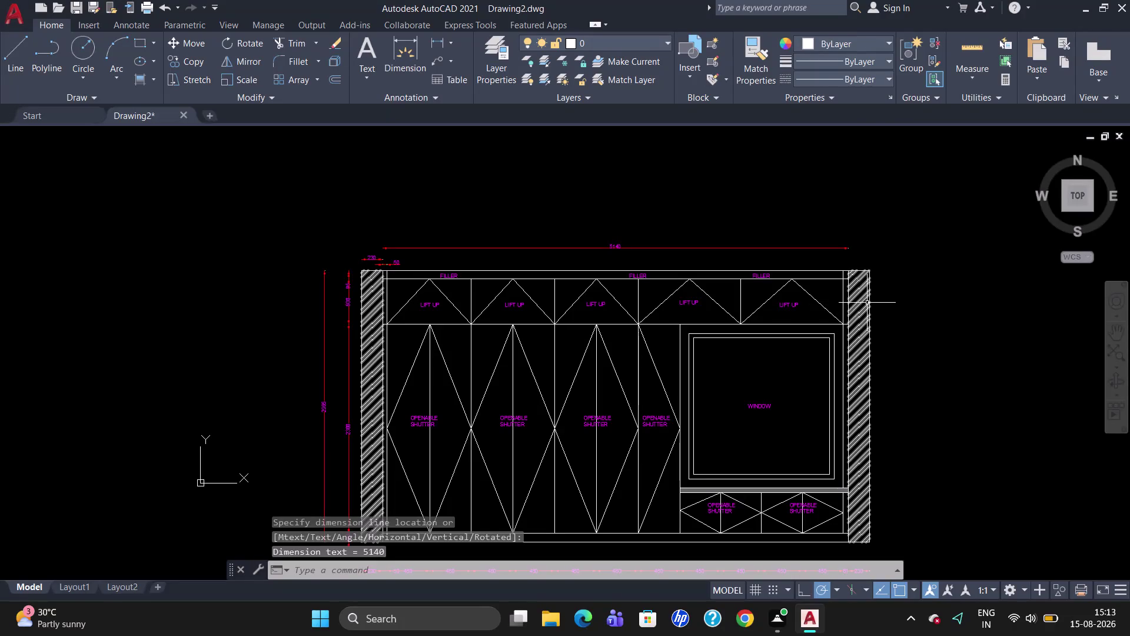
Dimension the right wall's 230 thickness above it.
text(DLI)
key(Return)
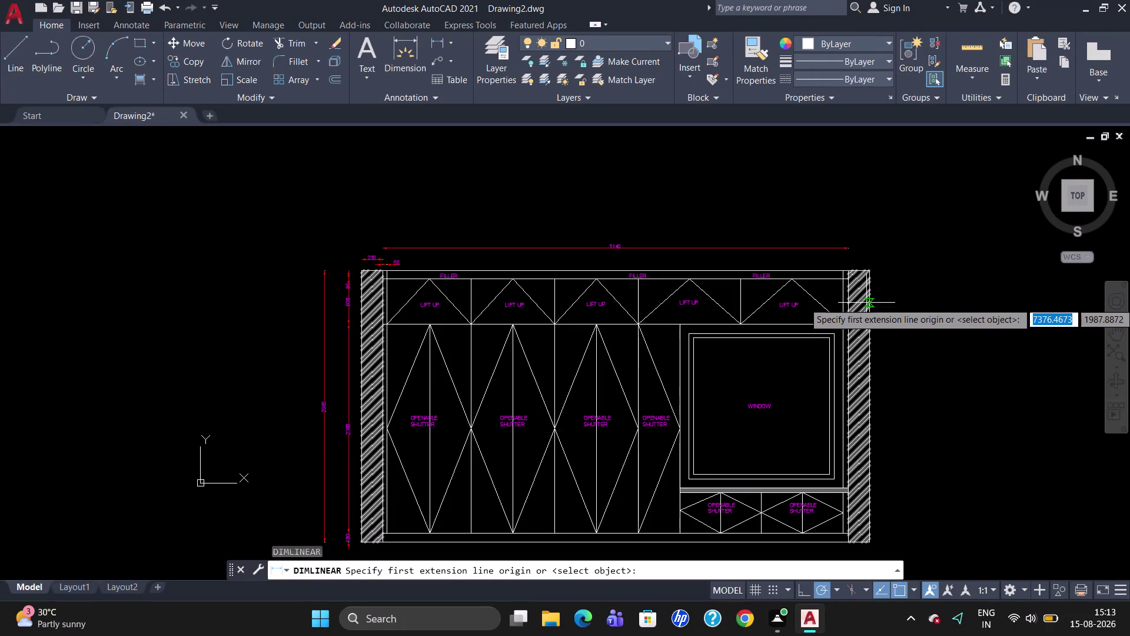
scroll(up, 3)
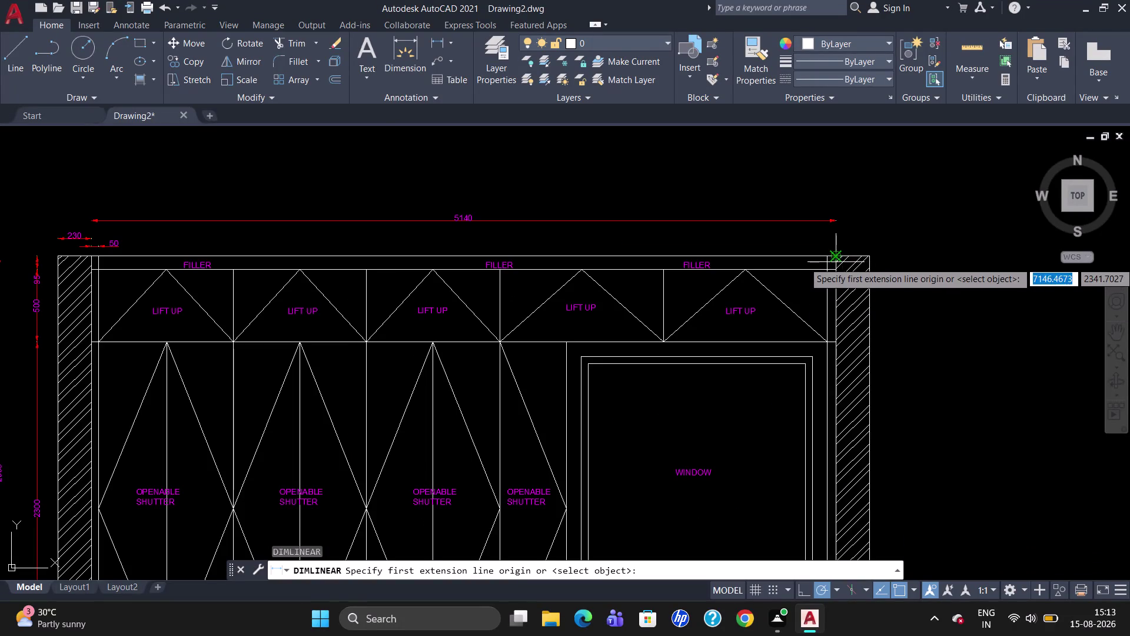
click(836, 262)
click(868, 262)
click(866, 244)
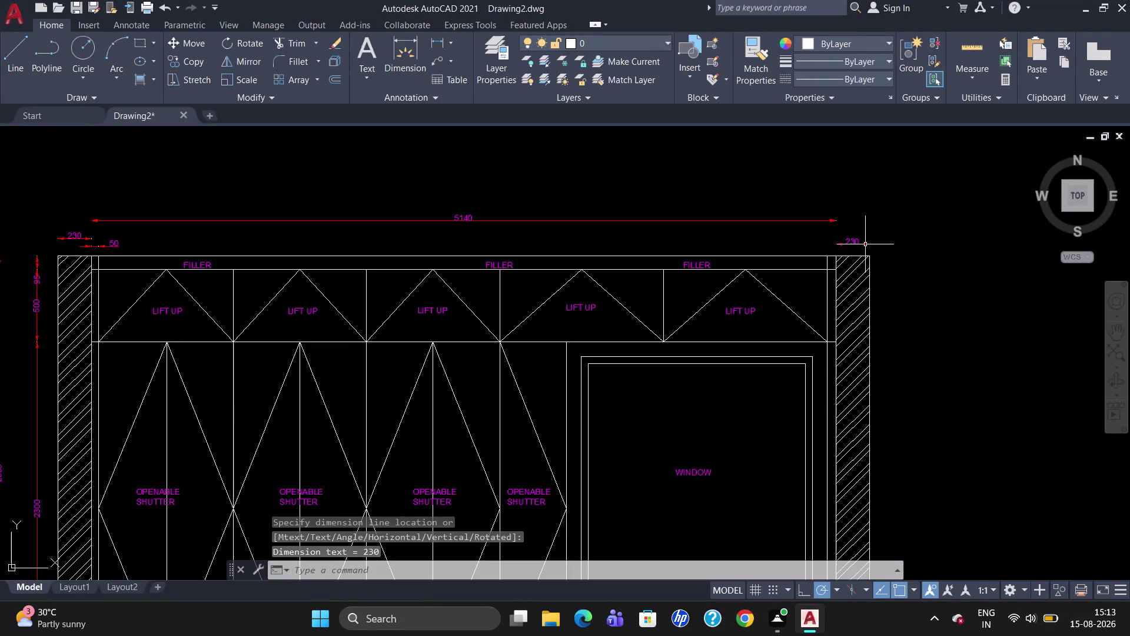
Select the 230, 5140 and left-side dimensions.
click(852, 240)
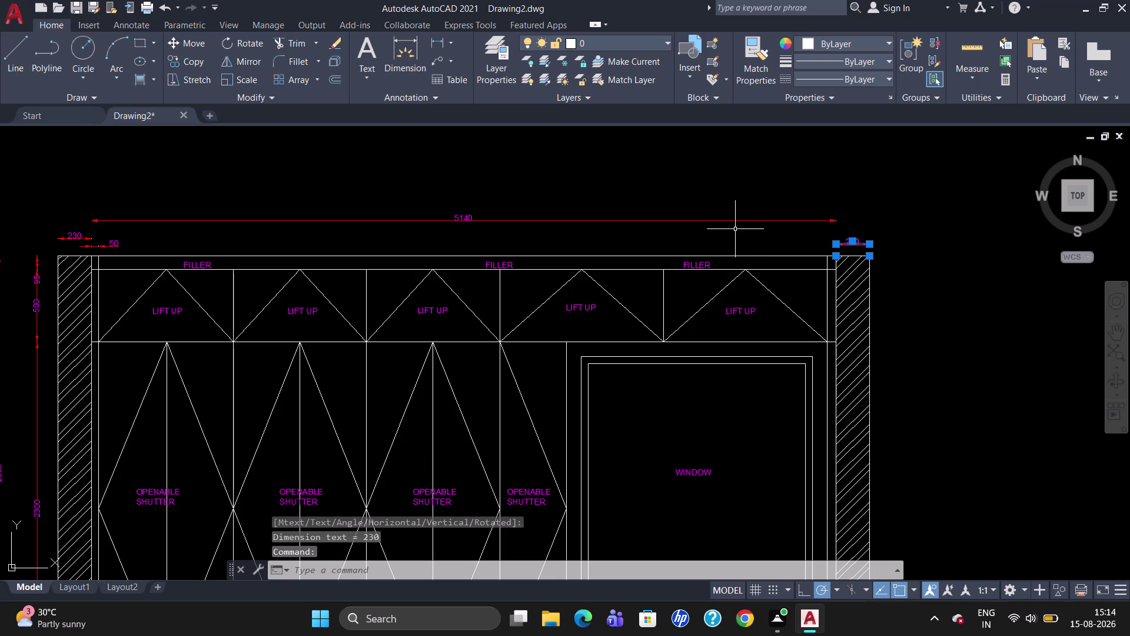
click(734, 221)
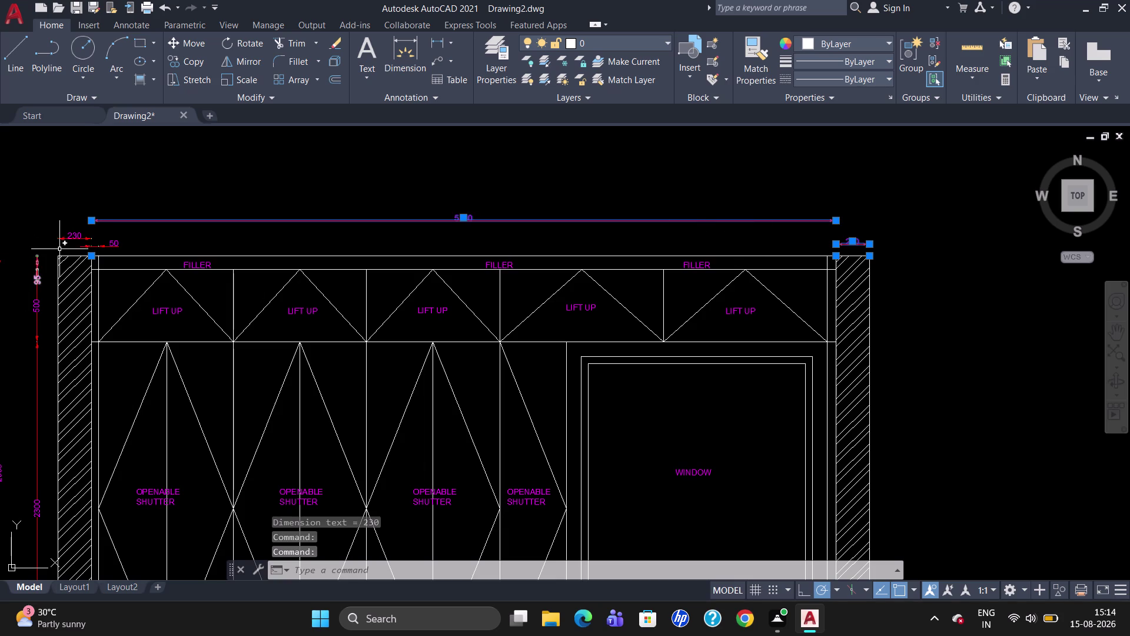
click(68, 239)
click(97, 244)
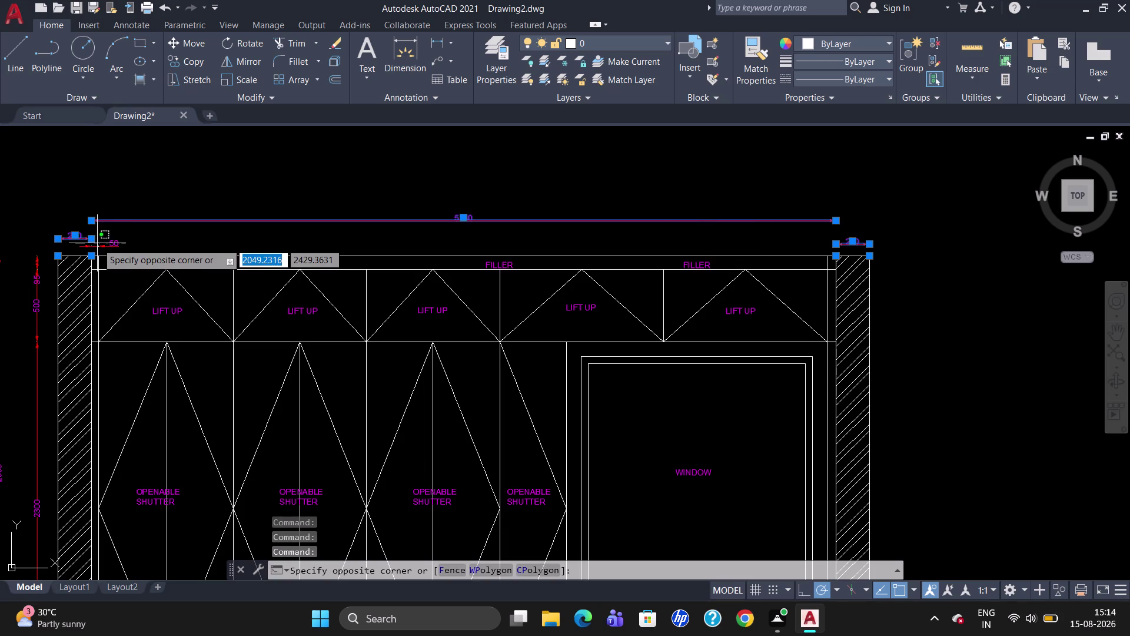
click(97, 248)
Set the selected dimensions' vertical text position to Centered in Properties.
right_click(98, 248)
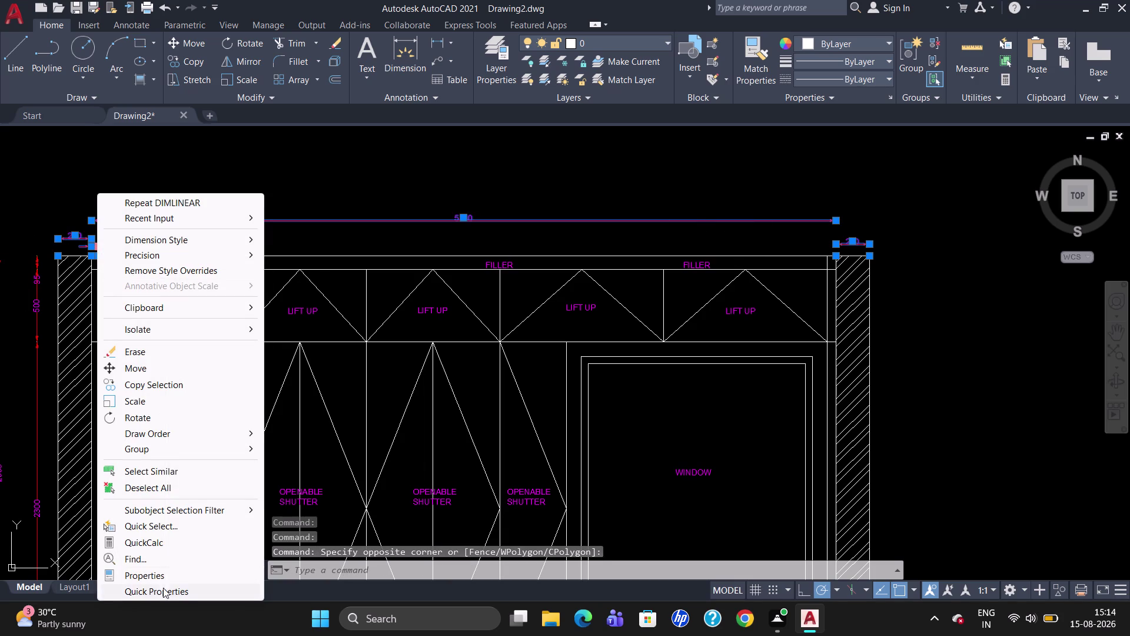
click(163, 575)
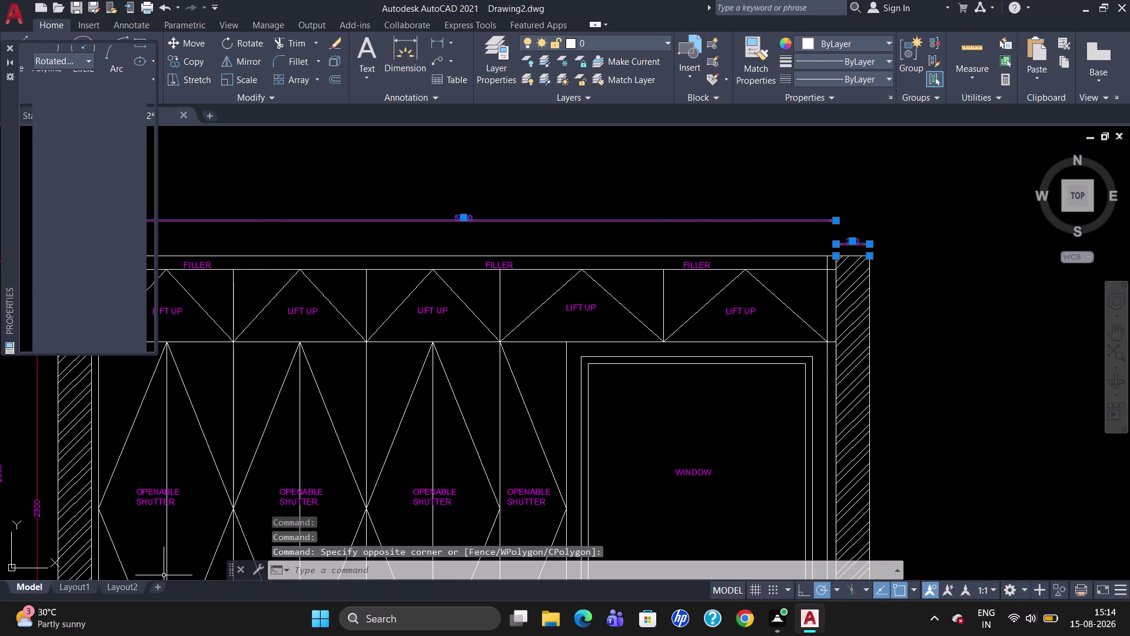
scroll(down, 3)
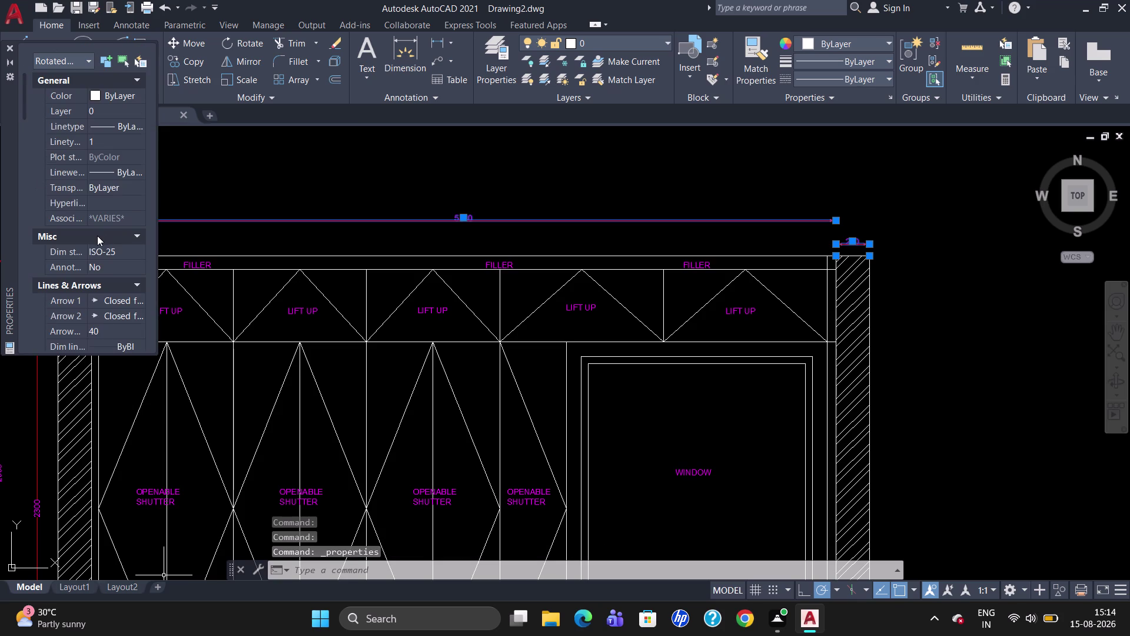
scroll(down, 3)
scroll(down, 3)
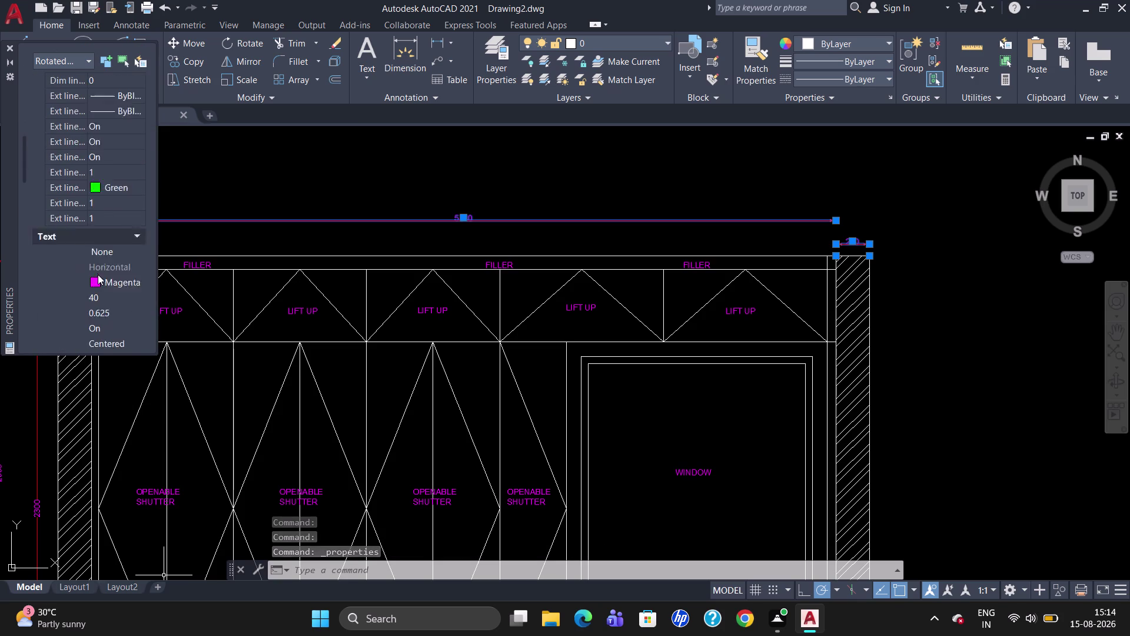
click(121, 294)
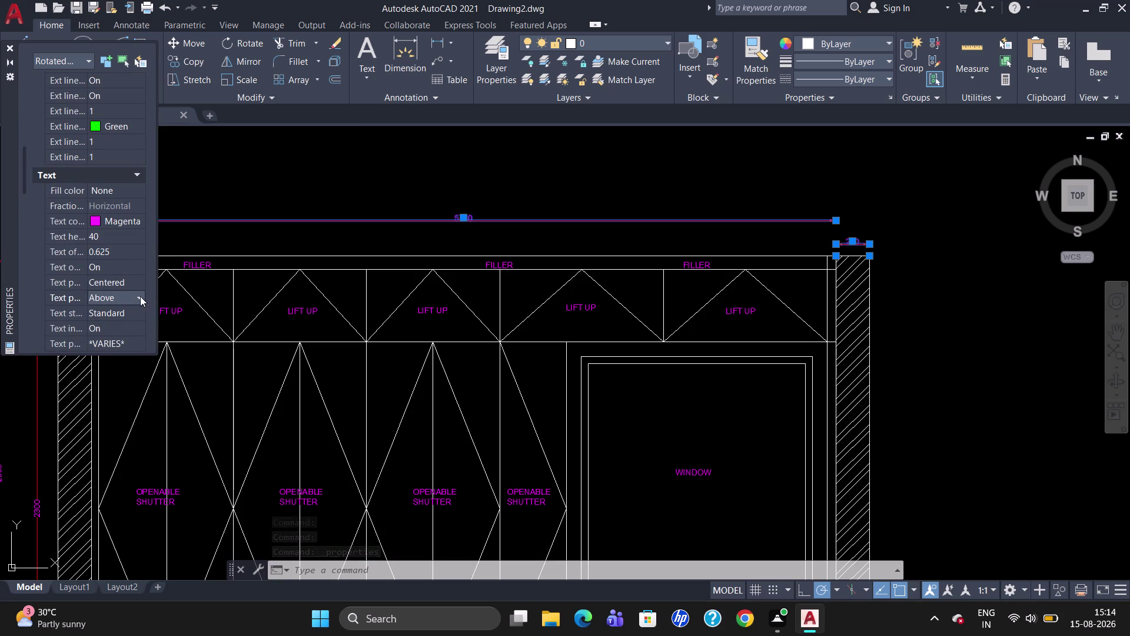
click(140, 296)
click(136, 313)
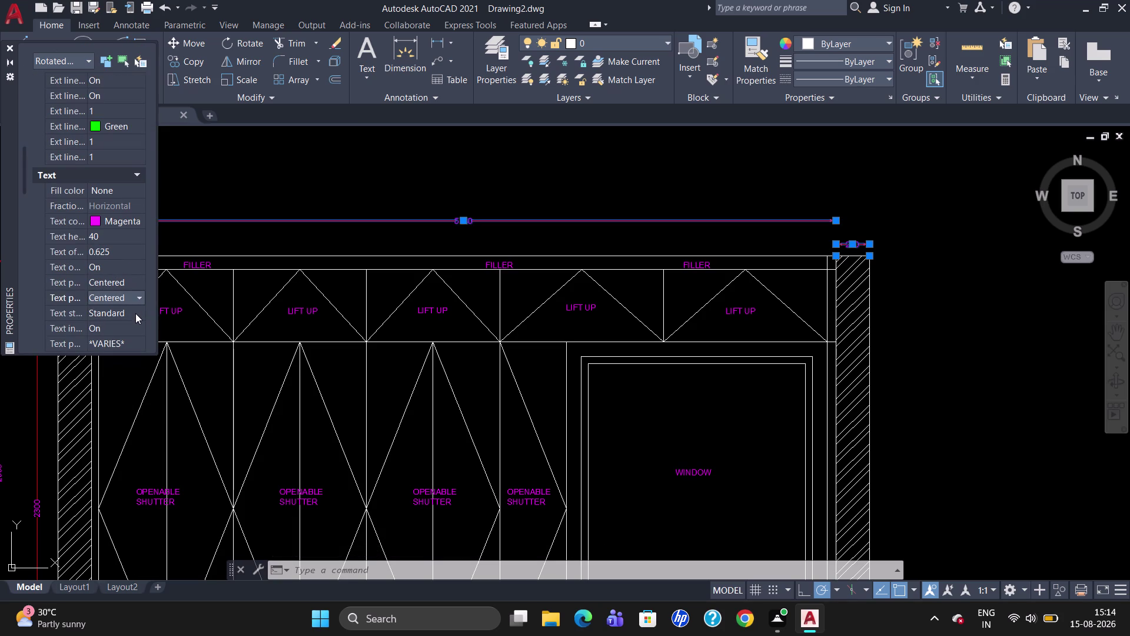
key(Escape)
click(8, 48)
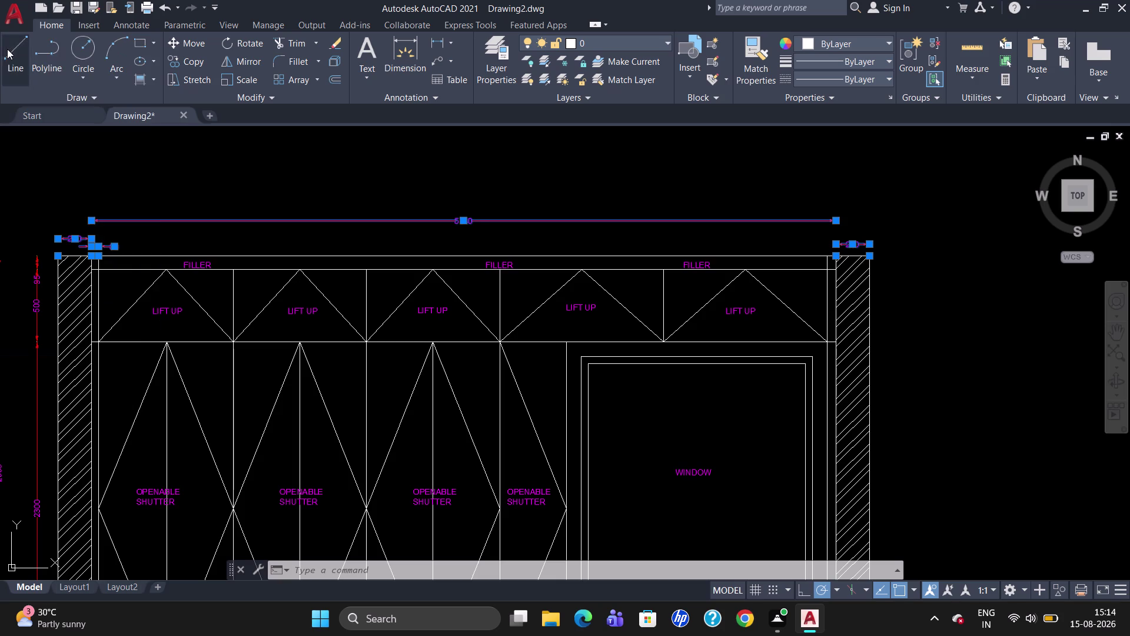
key(Escape)
Zoom the view and begin saving the drawing under a new name.
scroll(down, 3)
scroll(up, 3)
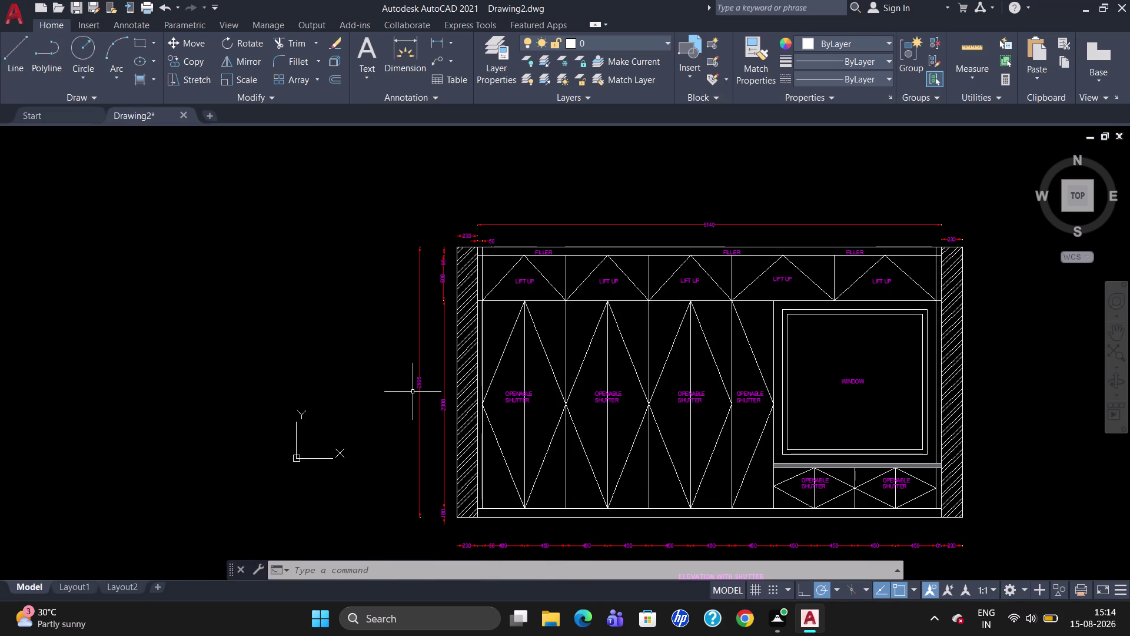
scroll(down, 3)
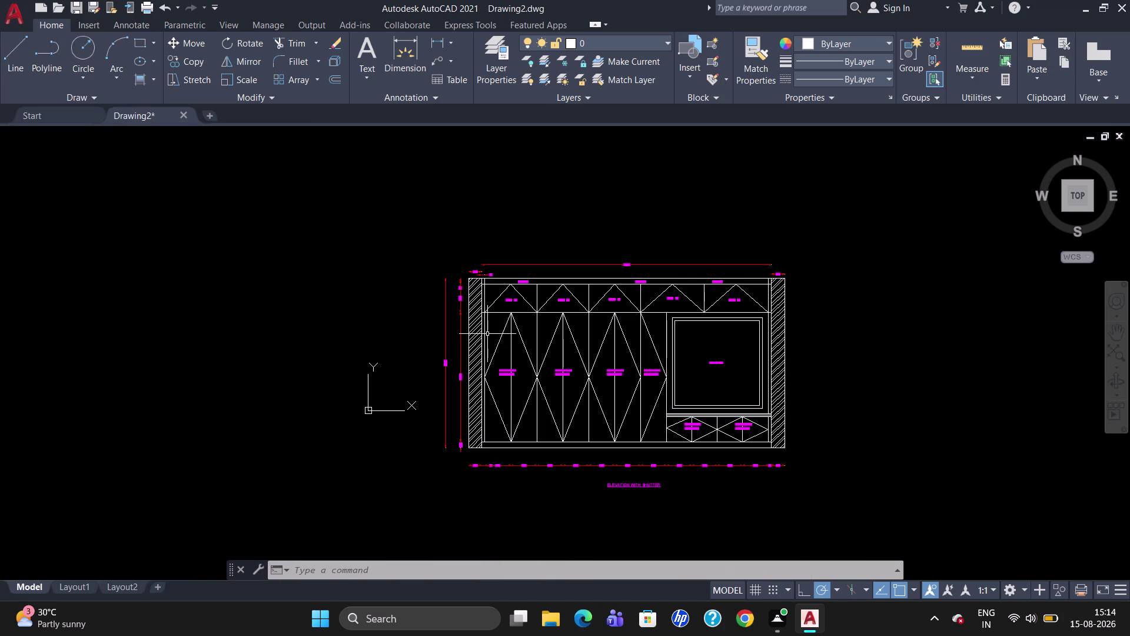
key(ctrl+s)
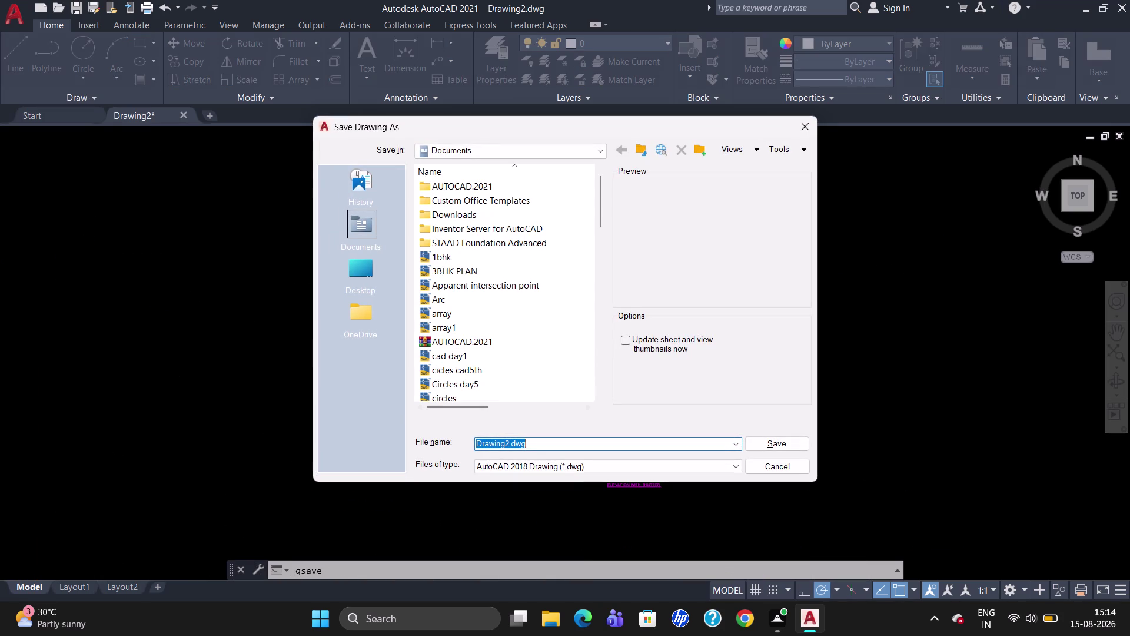
Replace the file name with 'ELEVATION WITH SHUTTER' and attempt to save.
click(507, 446)
key(Right)
key(BackSpace)
key(BackSpace)
key(BackSpace)
key(w)
key(BackSpace)
text(E)
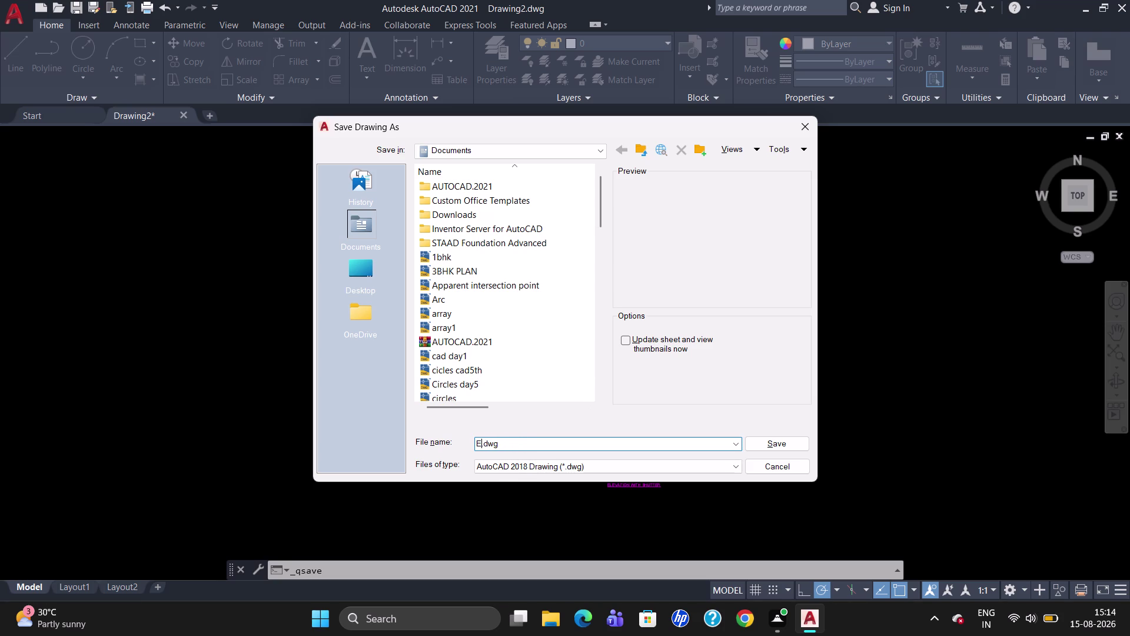
text(LEVATIO)
text(N WITH SH)
text(UTTER)
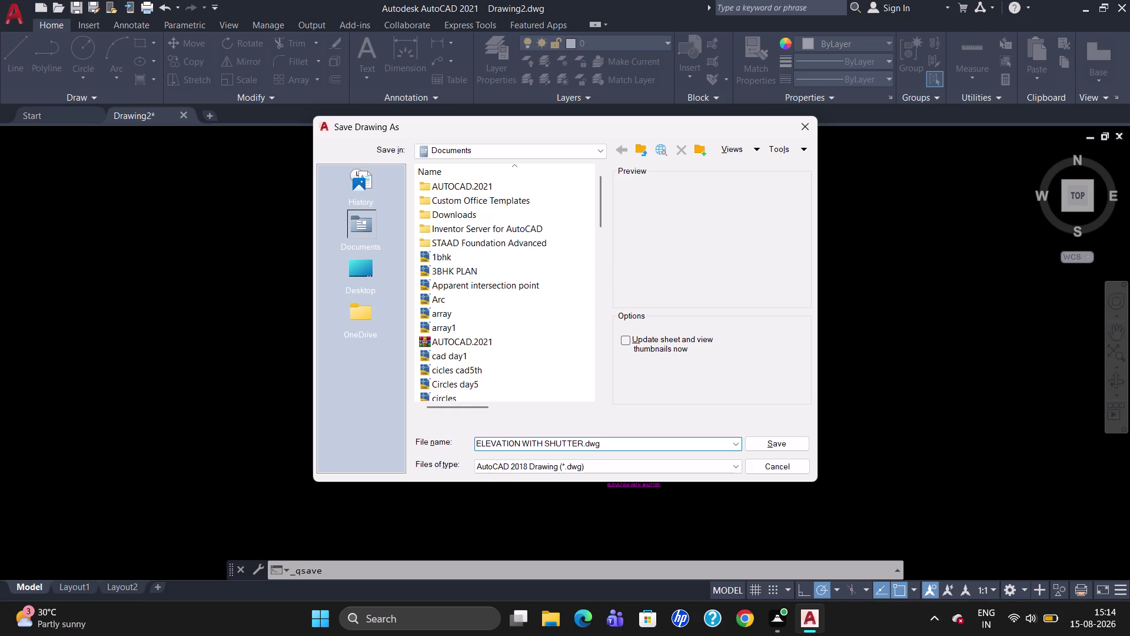
click(754, 440)
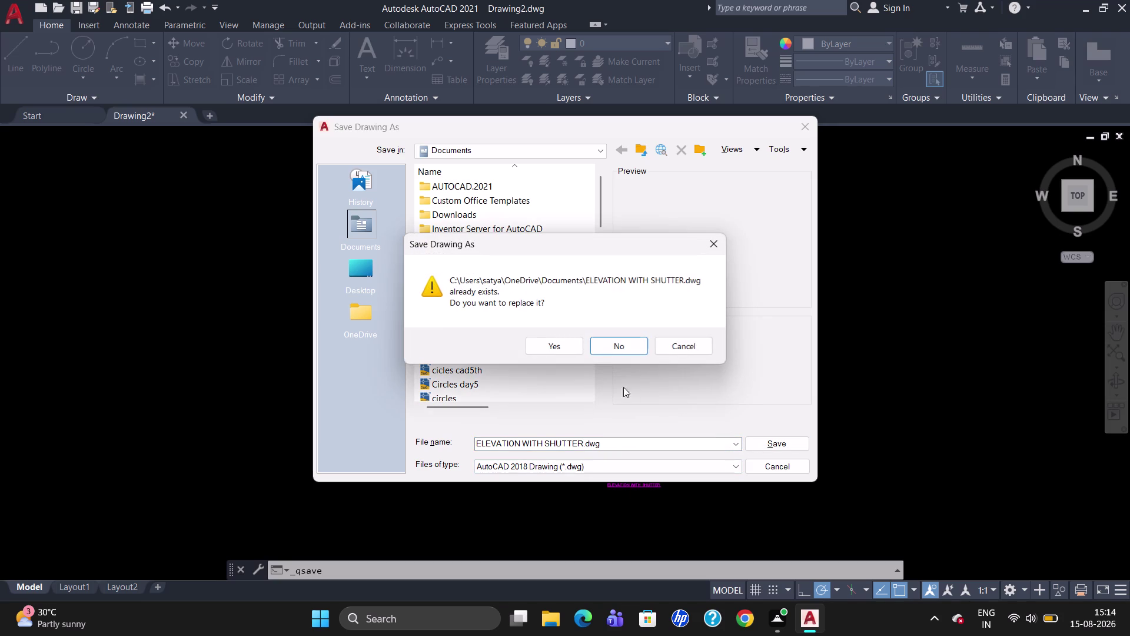
Decline replacing the existing file and resave under the retyped name 'Elevation With Shutter'.
key(BackSpace)
key(BackSpace)
key(BackSpace)
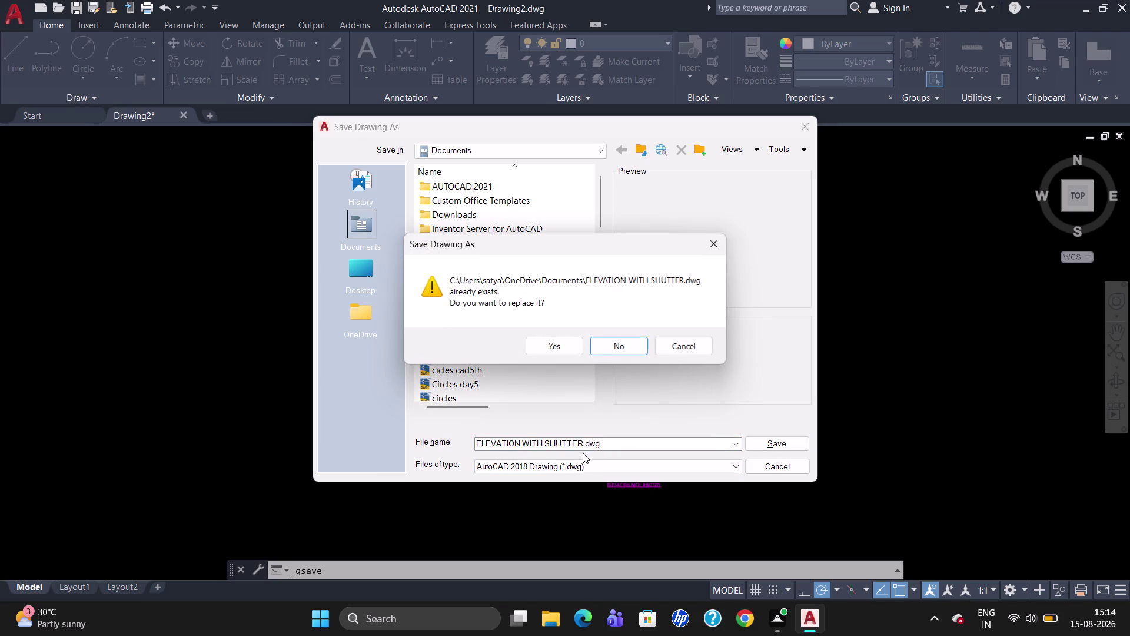
click(584, 442)
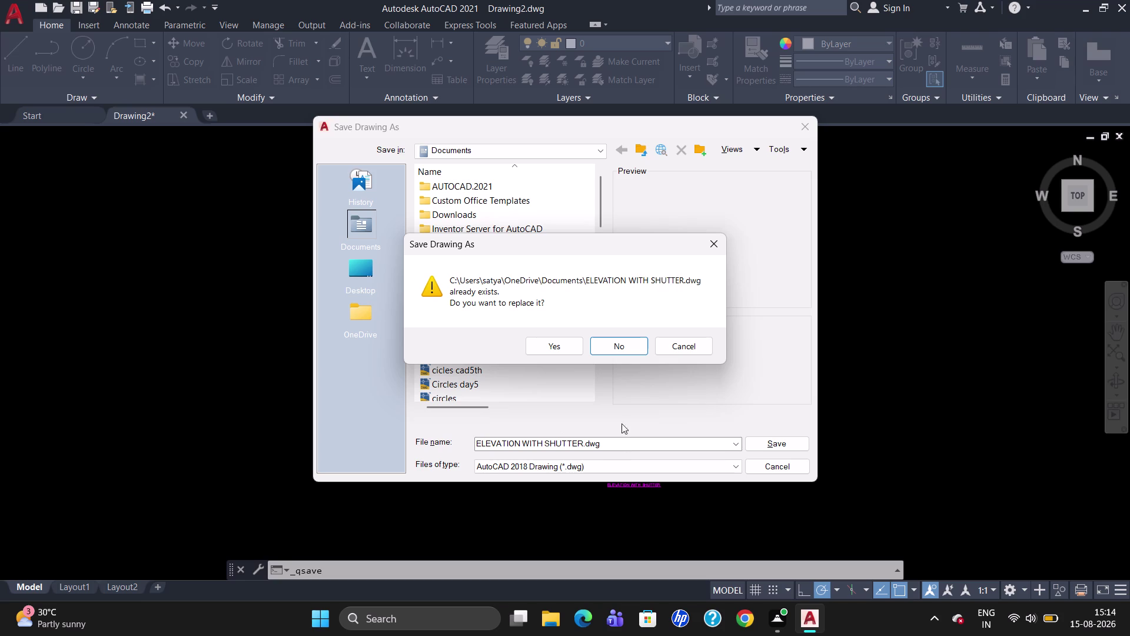
click(621, 351)
click(582, 446)
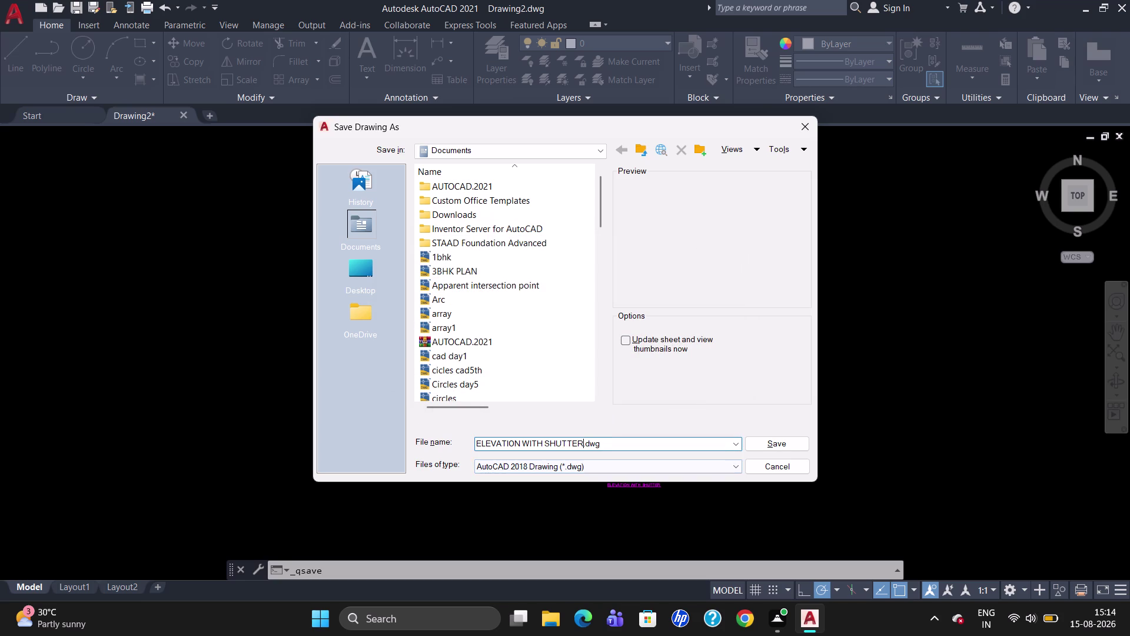
key(BackSpace)
key(BackSpace)
key(BackSpace)
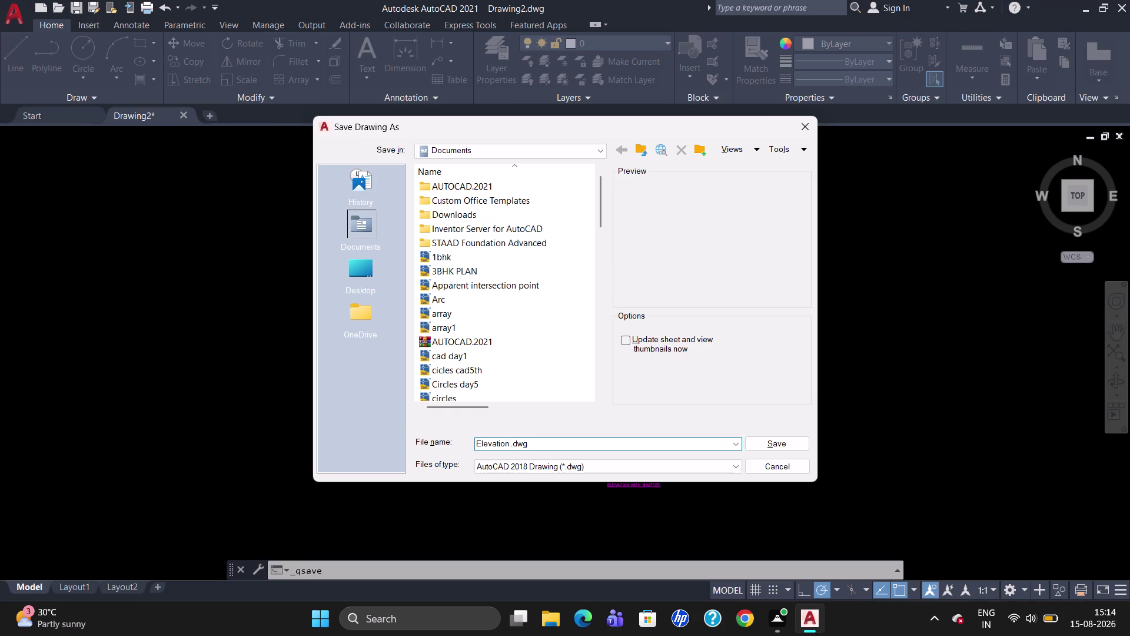
text(ith)
key(space)
text(hutter)
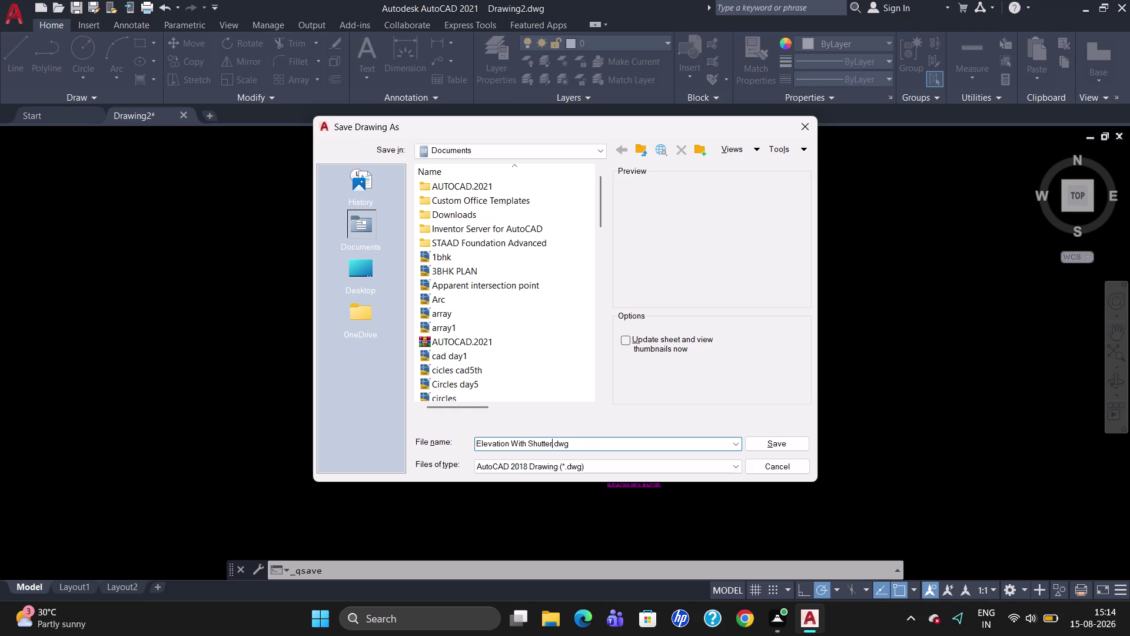
key(Return)
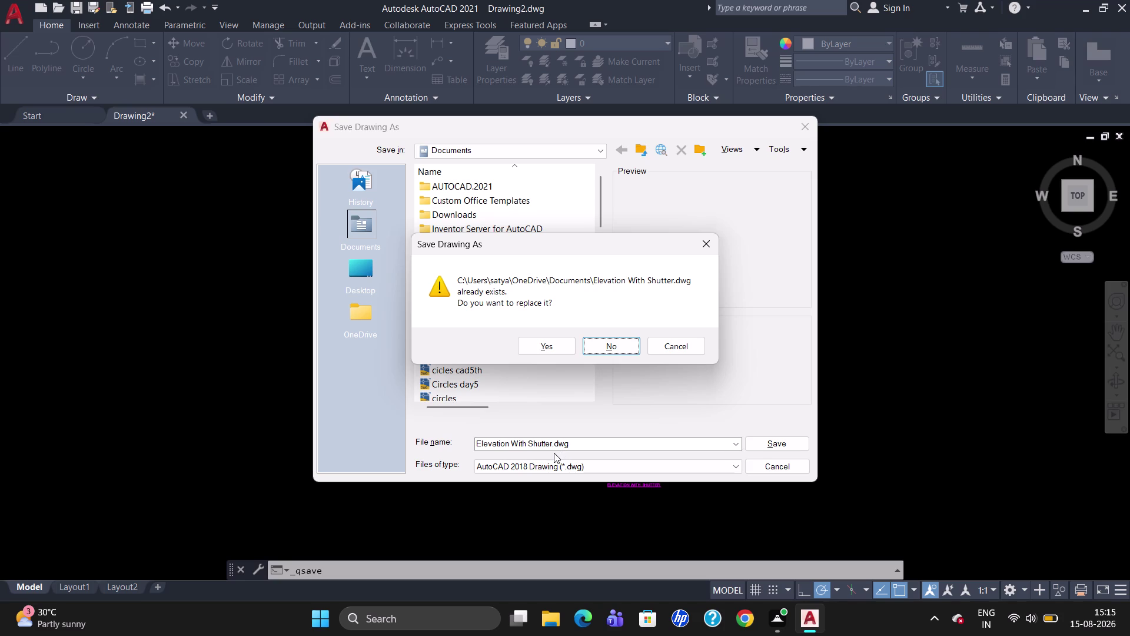
Decline replacement again and save the drawing as 'Elevation With Shutter1'.
key(1)
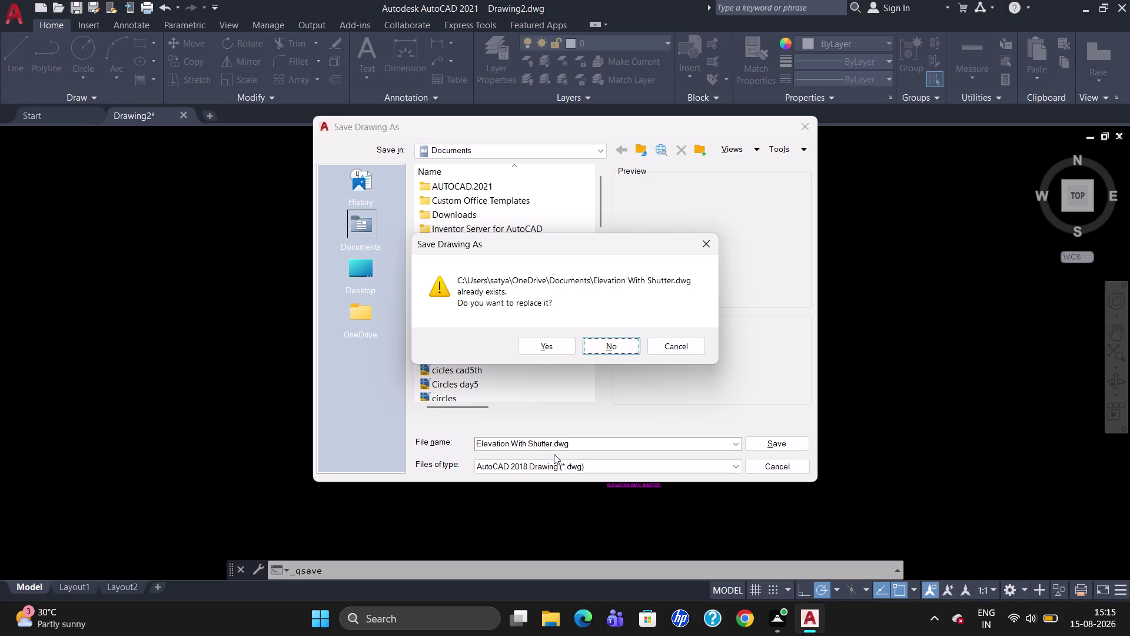
click(557, 444)
click(614, 342)
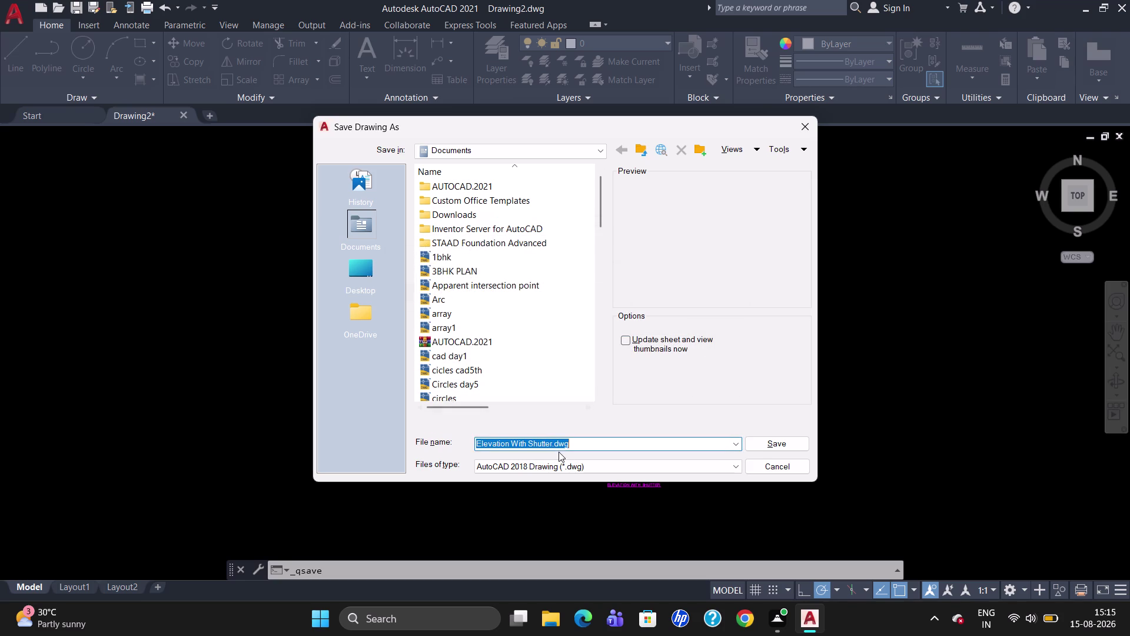
click(553, 446)
key(Left)
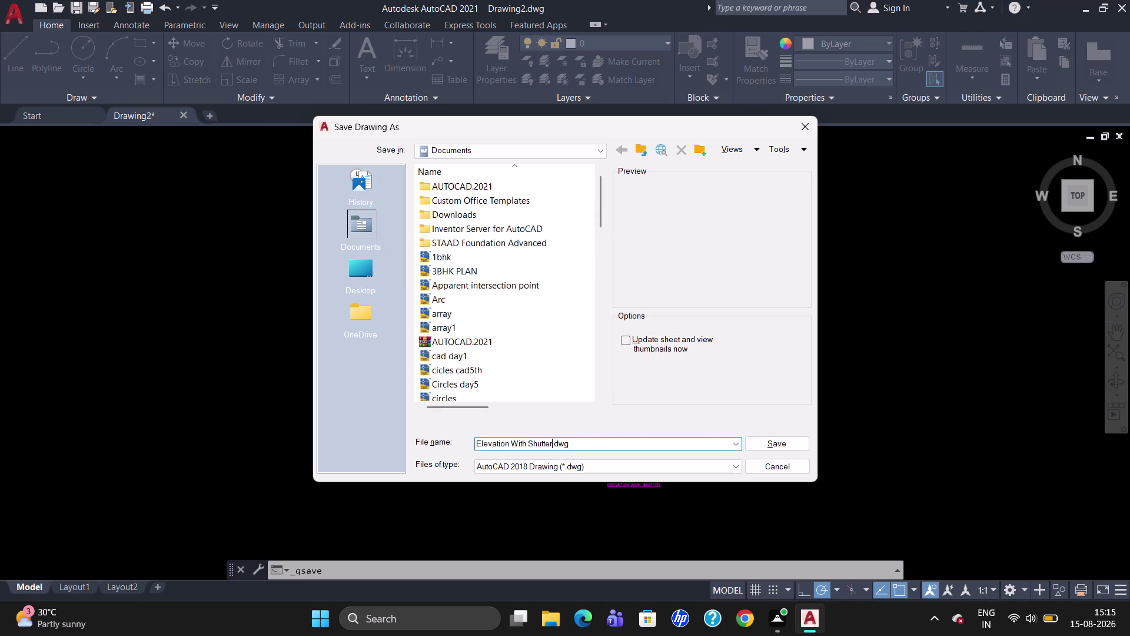
key(1)
click(780, 443)
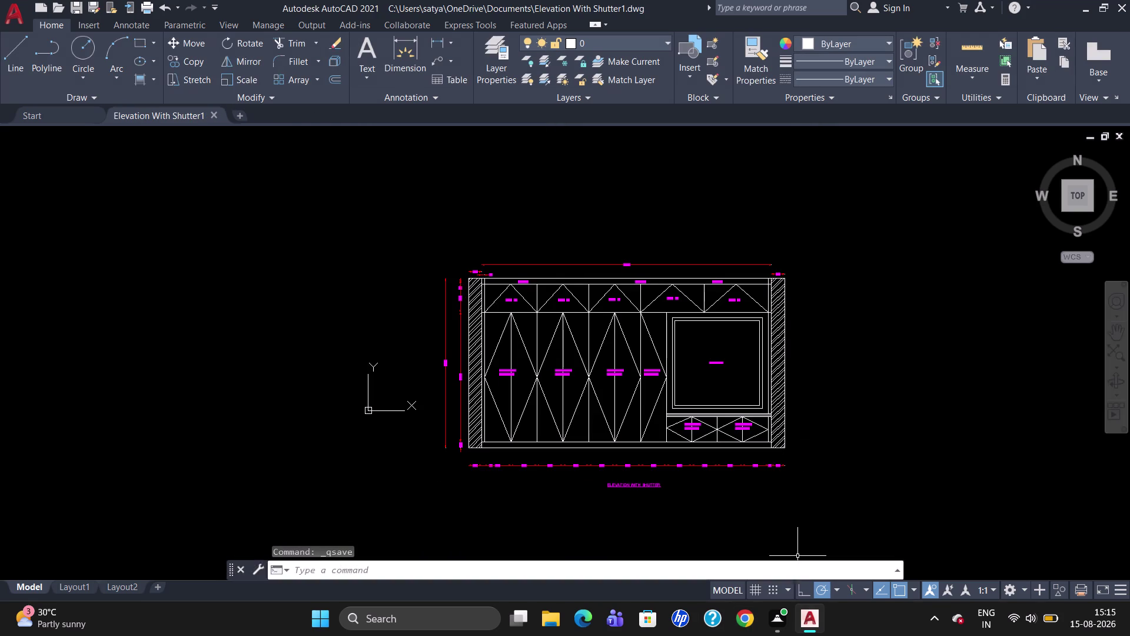
key(ctrl+p)
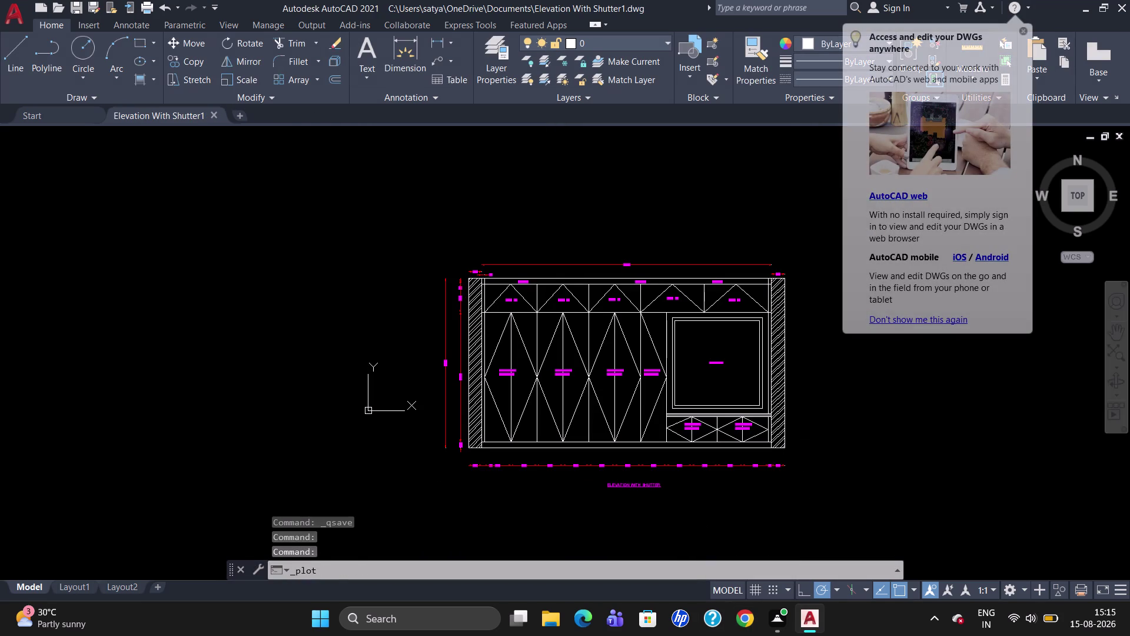
Bring up the plot settings and select the DWG To PDF plotter.
click(1025, 31)
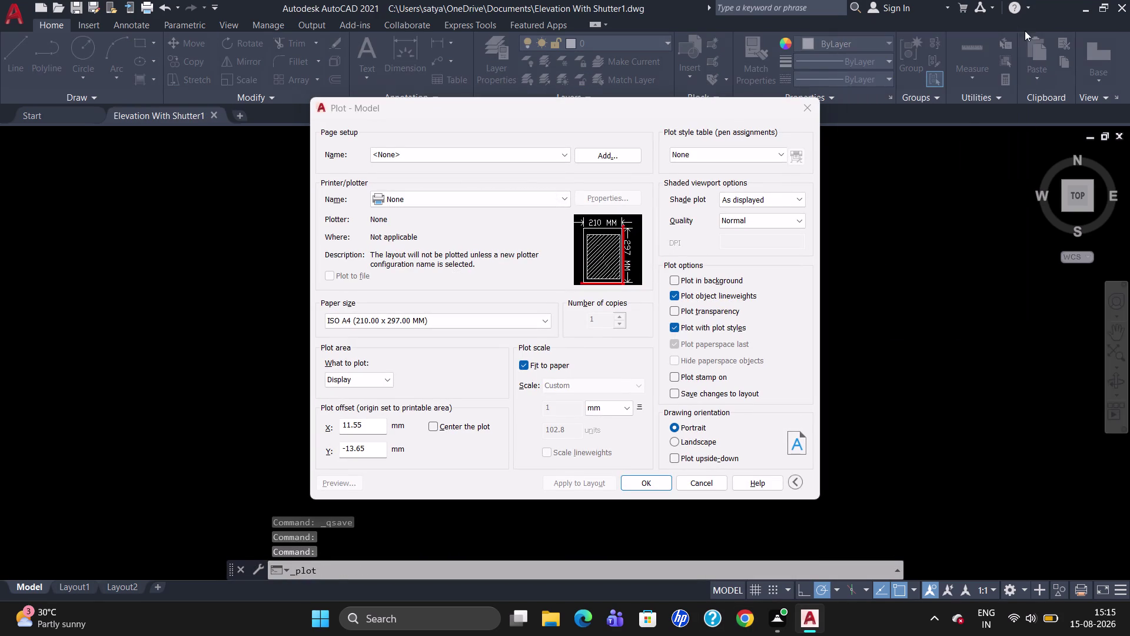
click(548, 195)
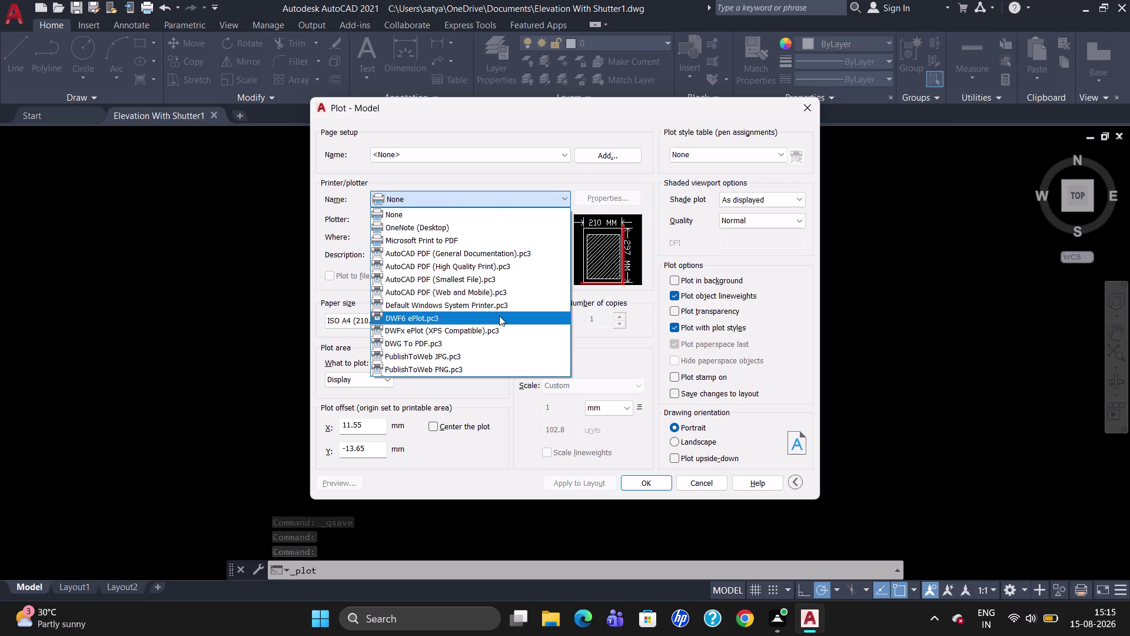
click(486, 344)
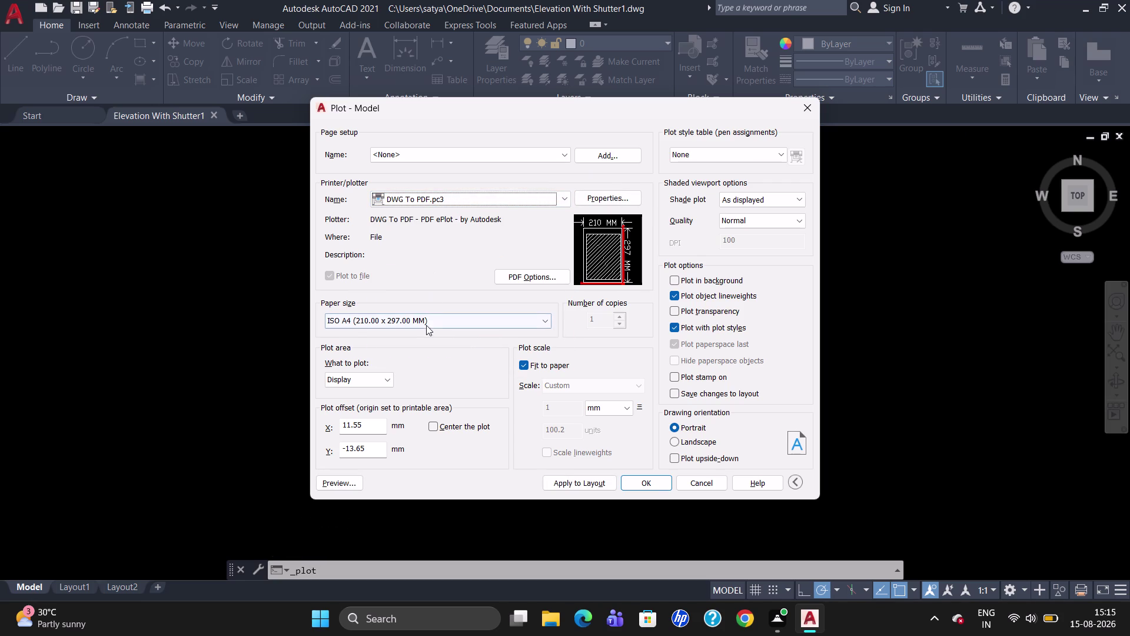
Set the PDF vector and raster quality both to 4800 dpi.
click(548, 278)
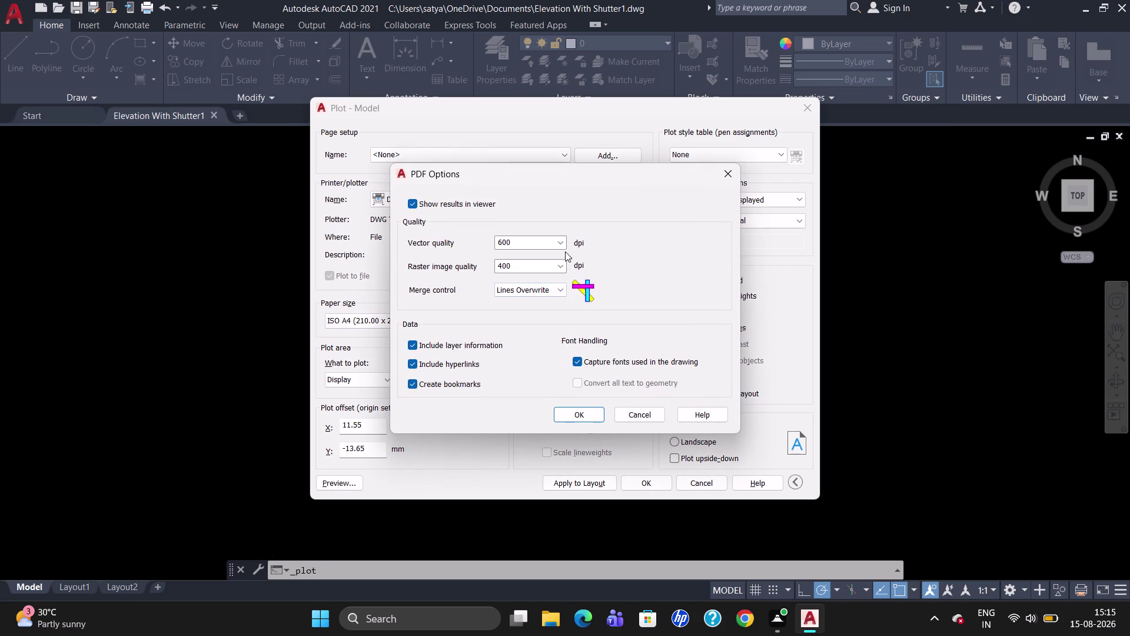
click(564, 245)
click(553, 326)
click(567, 267)
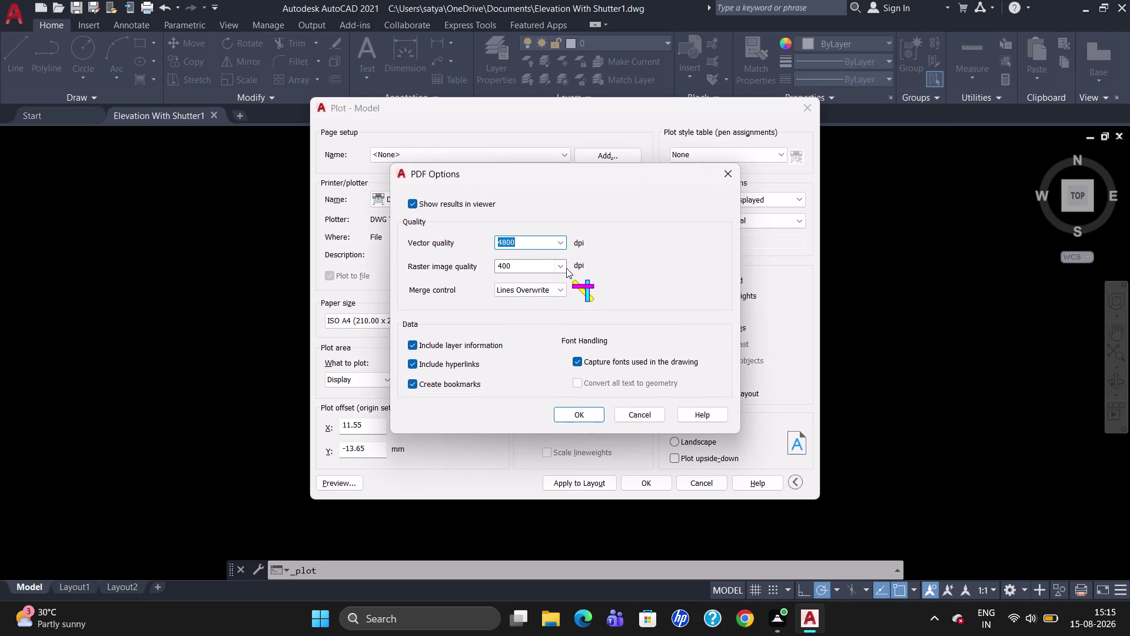
click(559, 265)
click(549, 358)
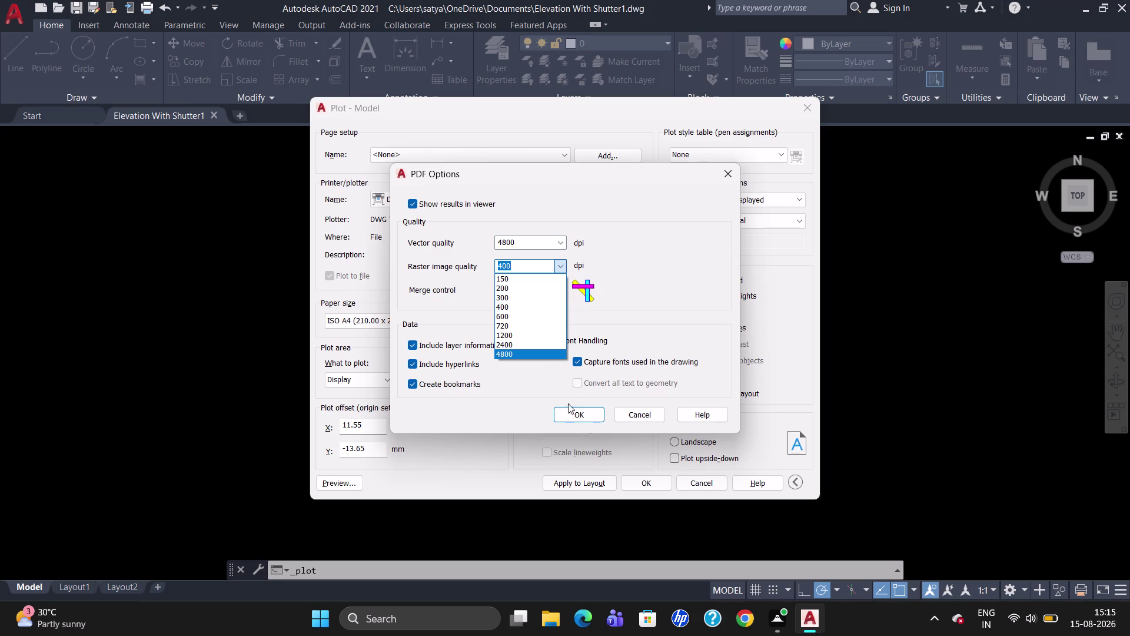
click(538, 360)
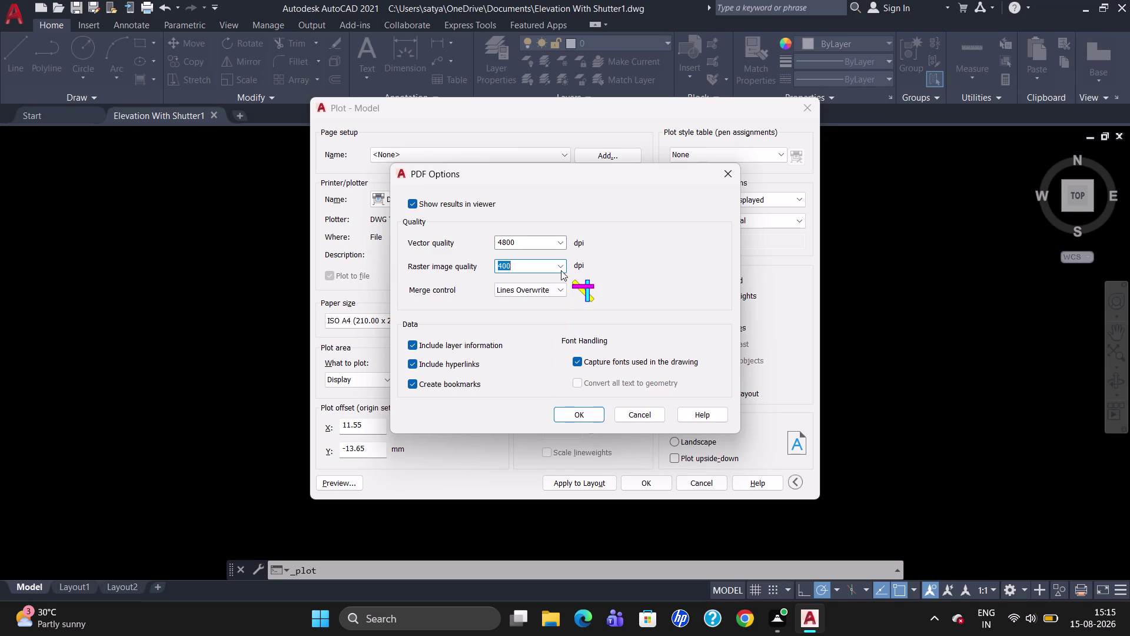
click(559, 265)
click(542, 355)
click(580, 416)
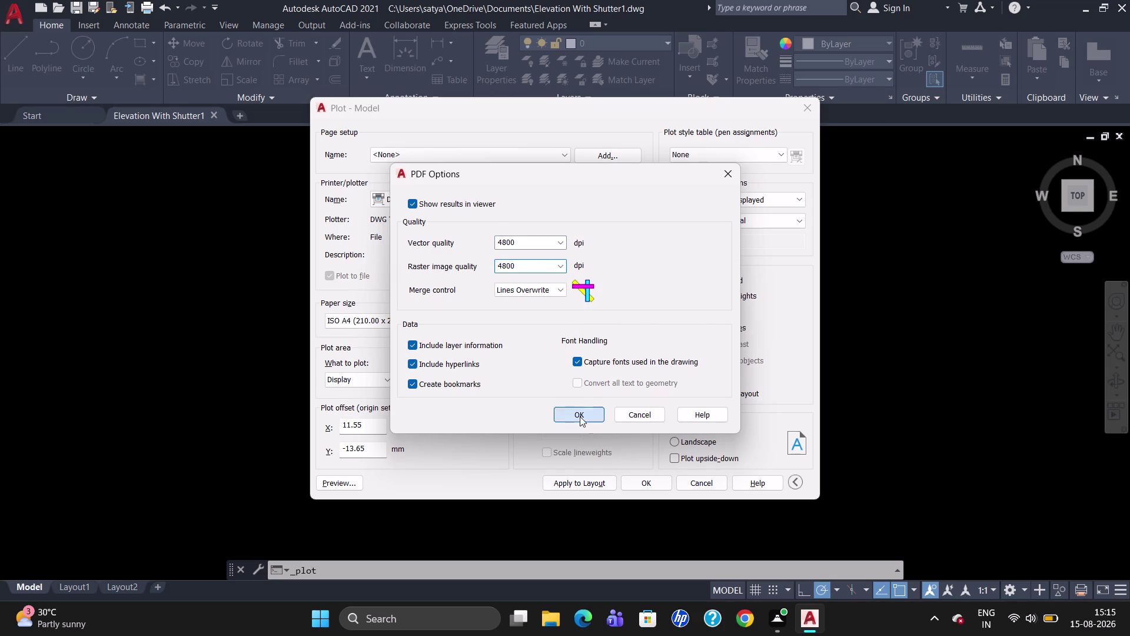
click(536, 352)
click(504, 318)
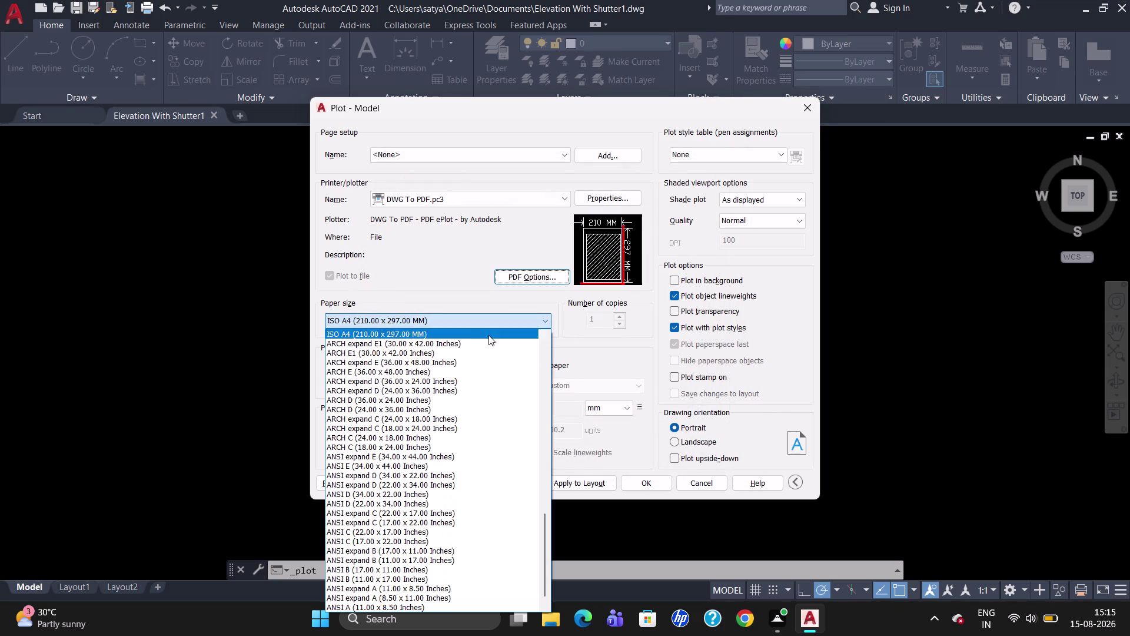
Choose ISO full bleed A3 paper, center the plot, and use the acad.ctb plot style.
scroll(up, 3)
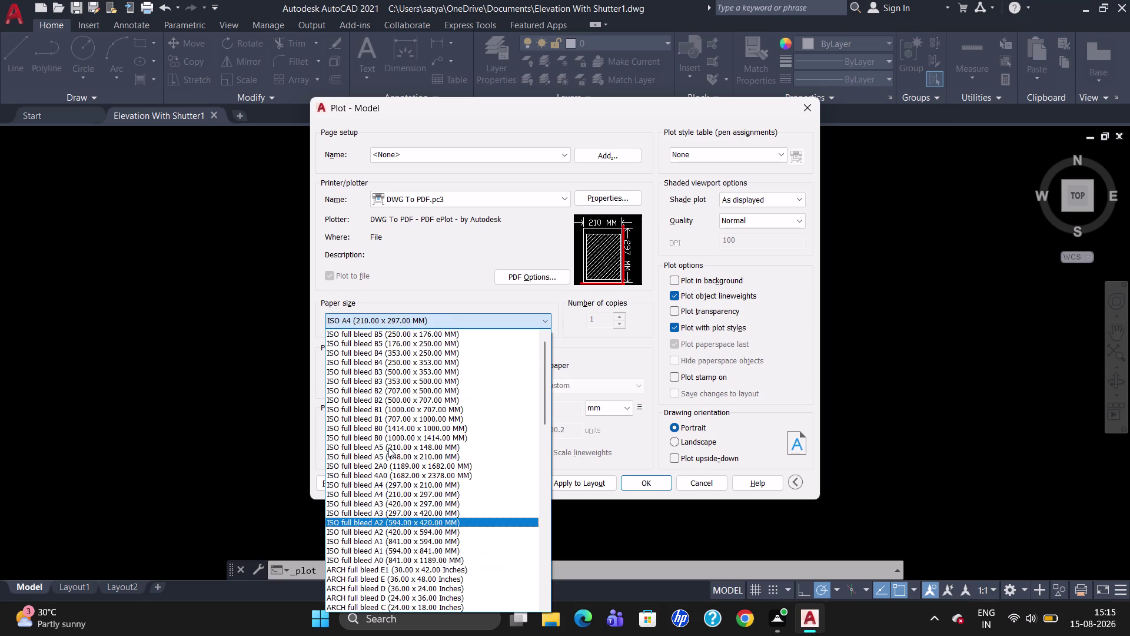
scroll(up, 3)
scroll(up, 3)
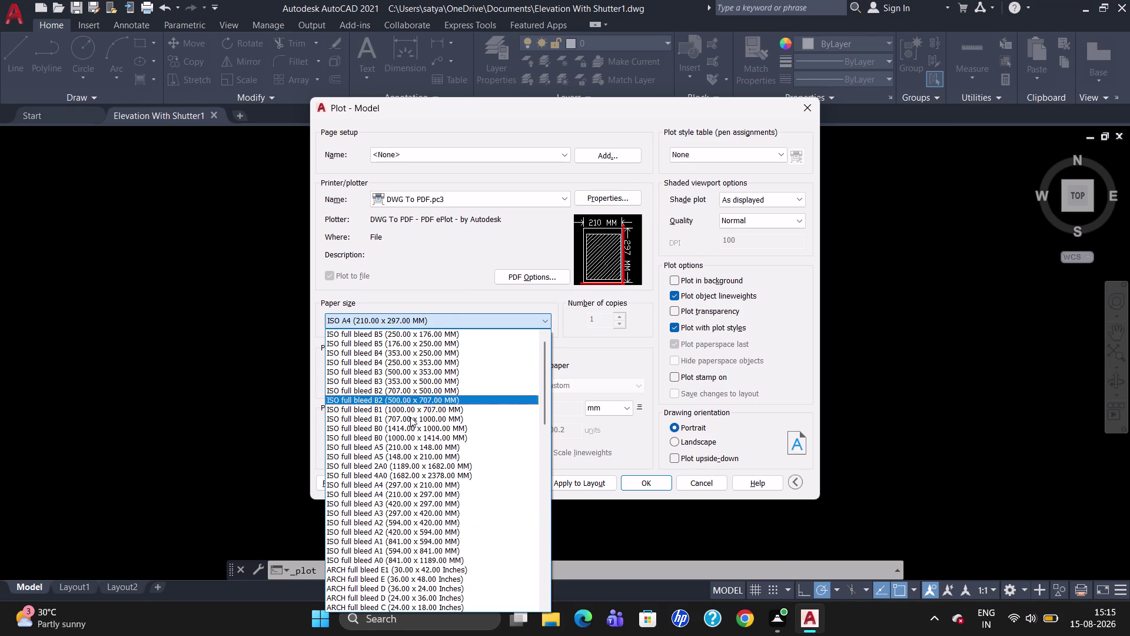
click(420, 513)
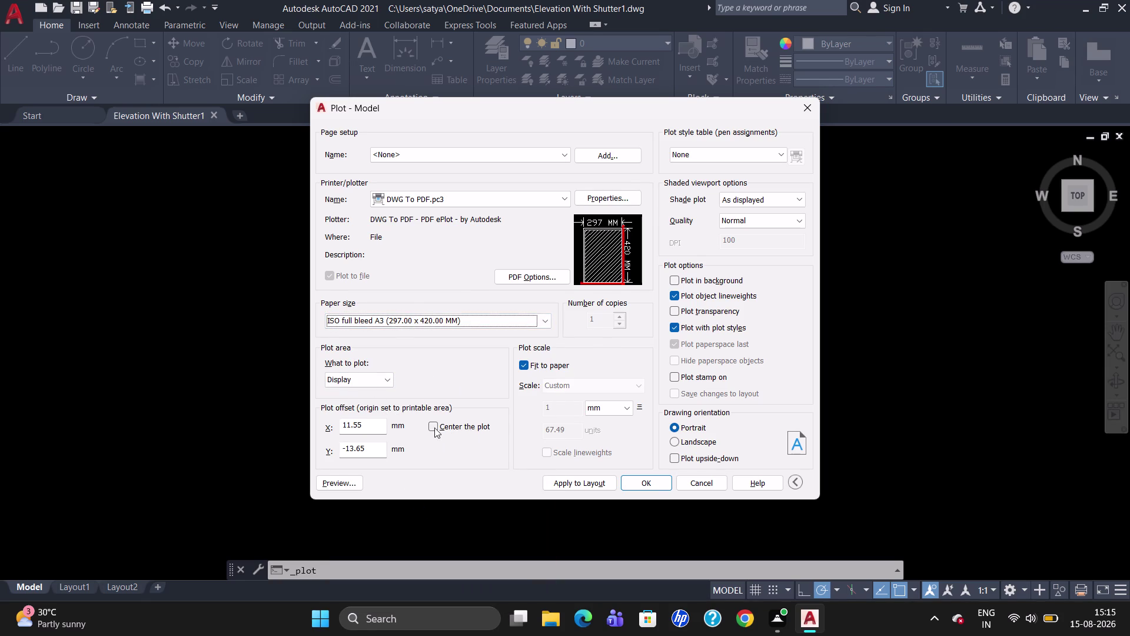
click(435, 427)
click(705, 153)
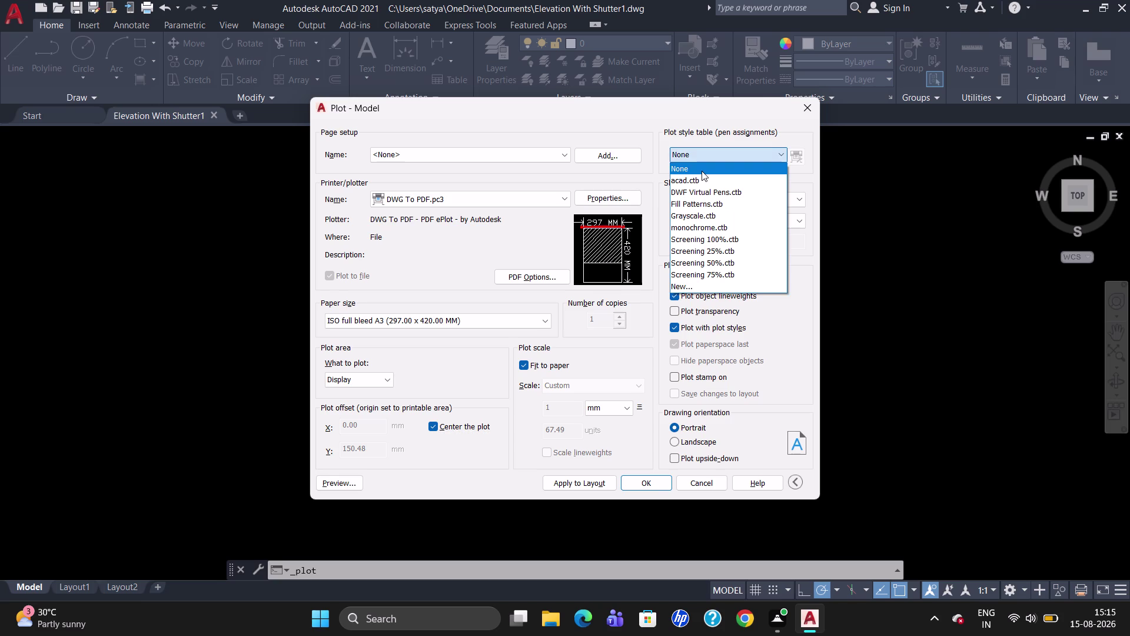
click(702, 170)
click(710, 151)
click(710, 182)
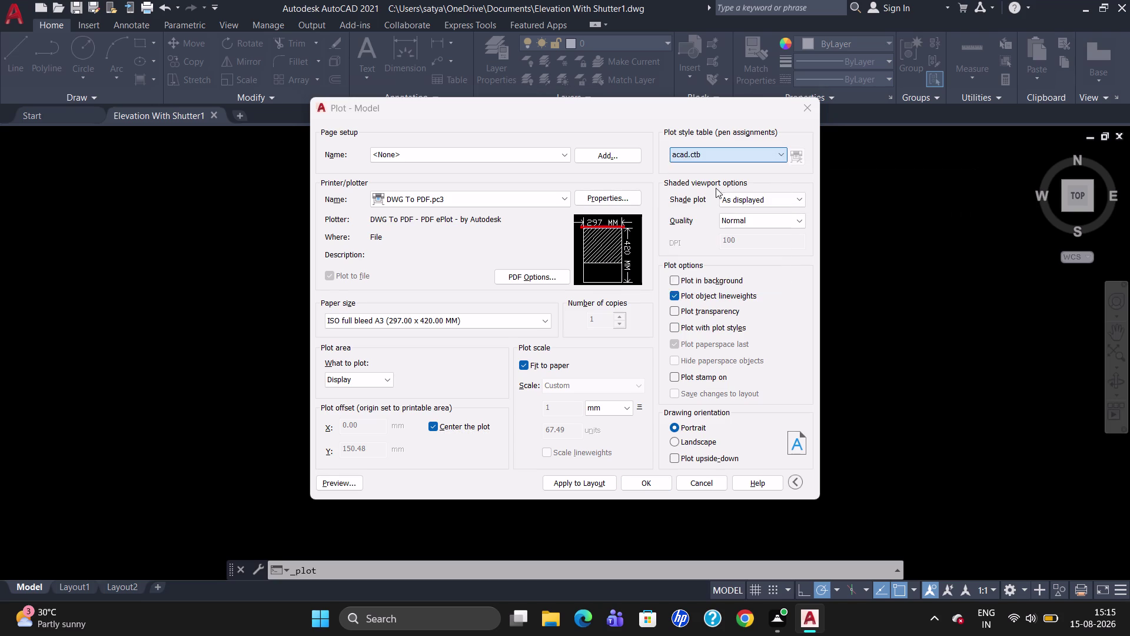
Set shaded quality to Maximum, window the elevation as plot area, and apply to layout.
click(748, 195)
click(584, 340)
click(756, 219)
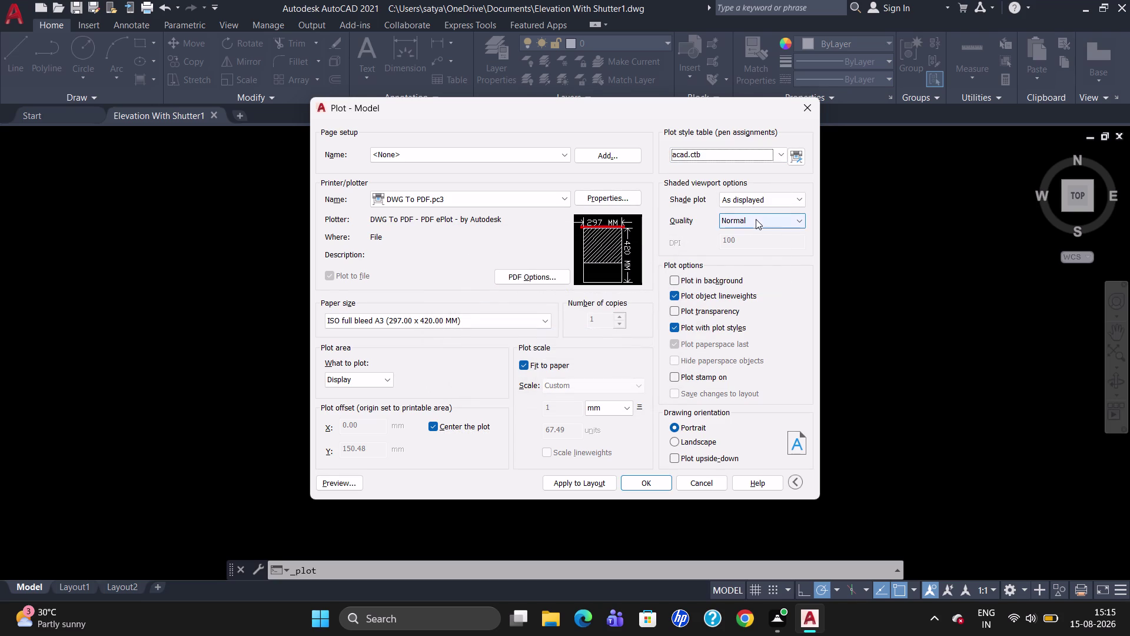
click(753, 268)
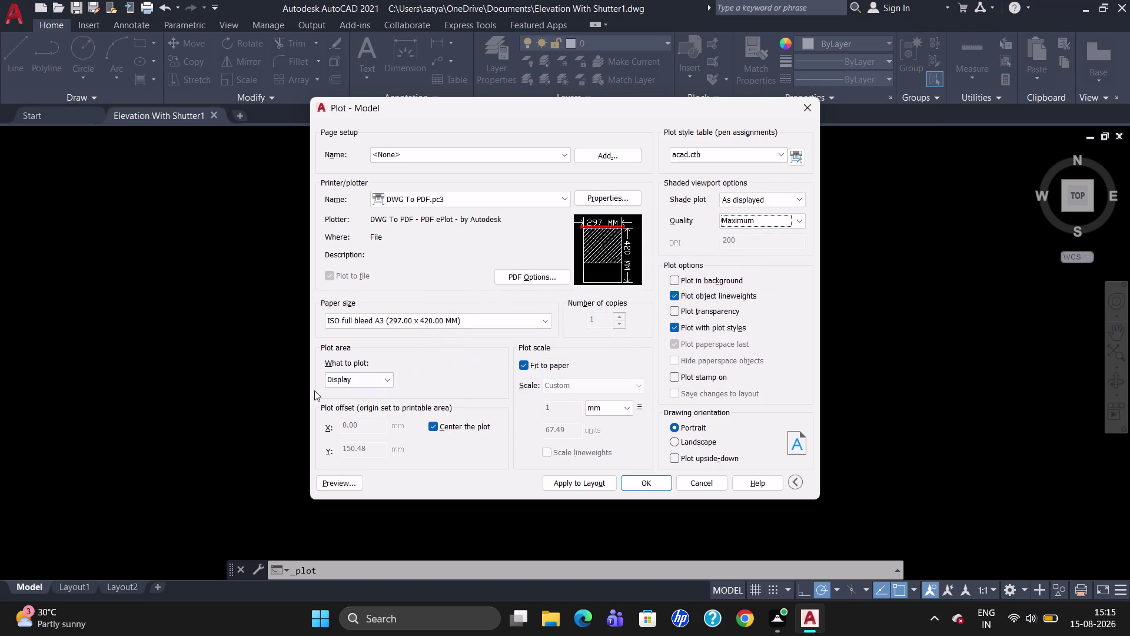
click(364, 376)
click(360, 418)
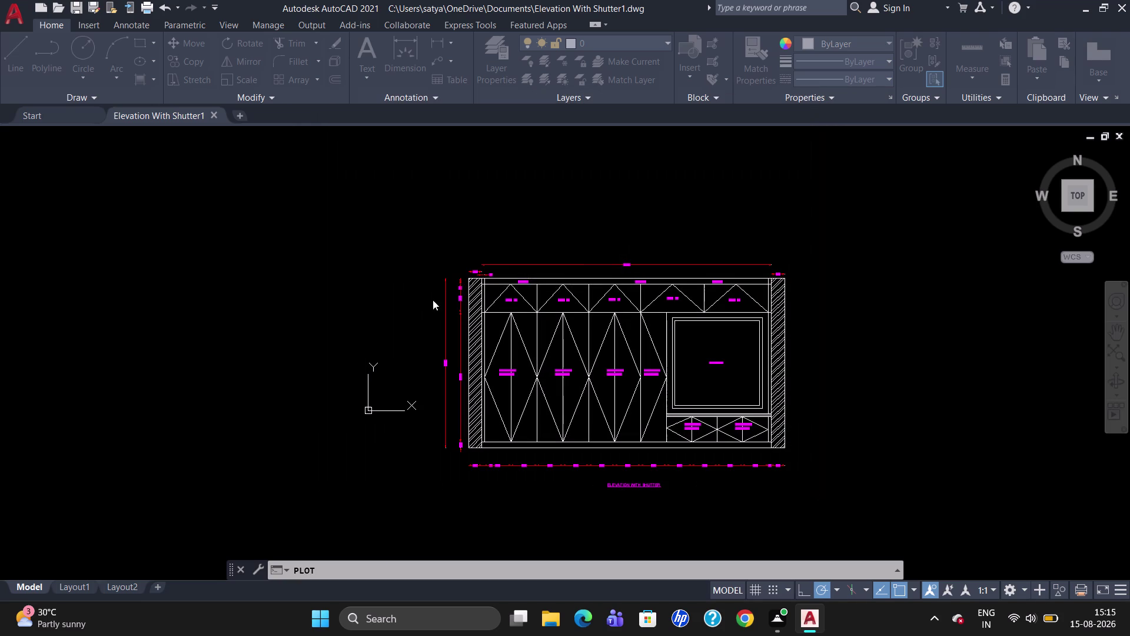
drag(383, 211, 478, 218)
drag(849, 221, 958, 465)
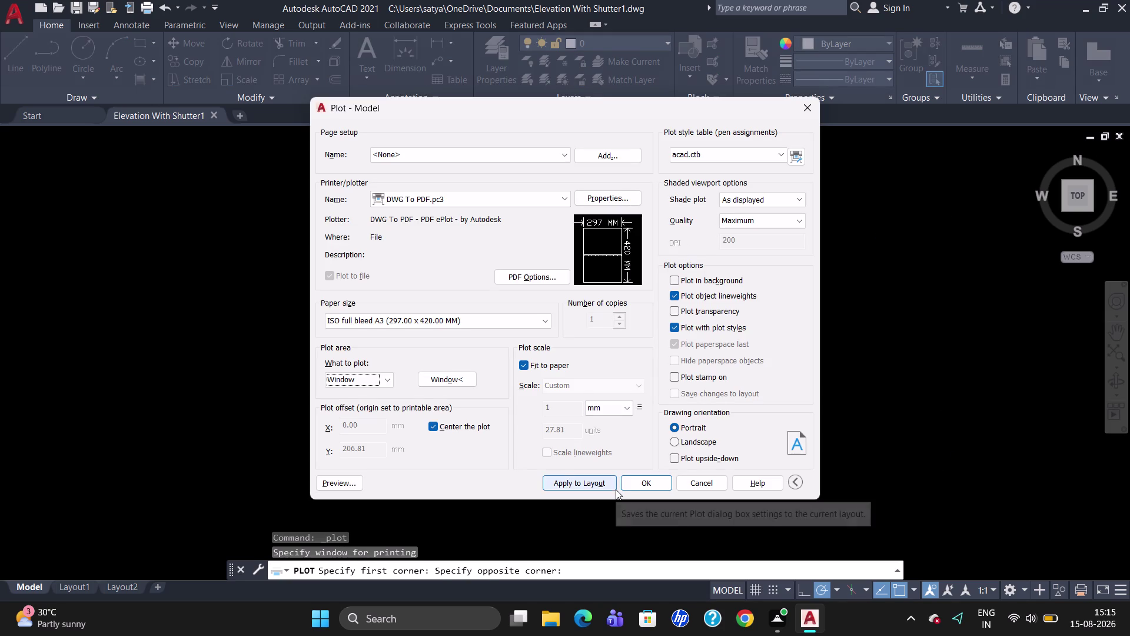
click(806, 107)
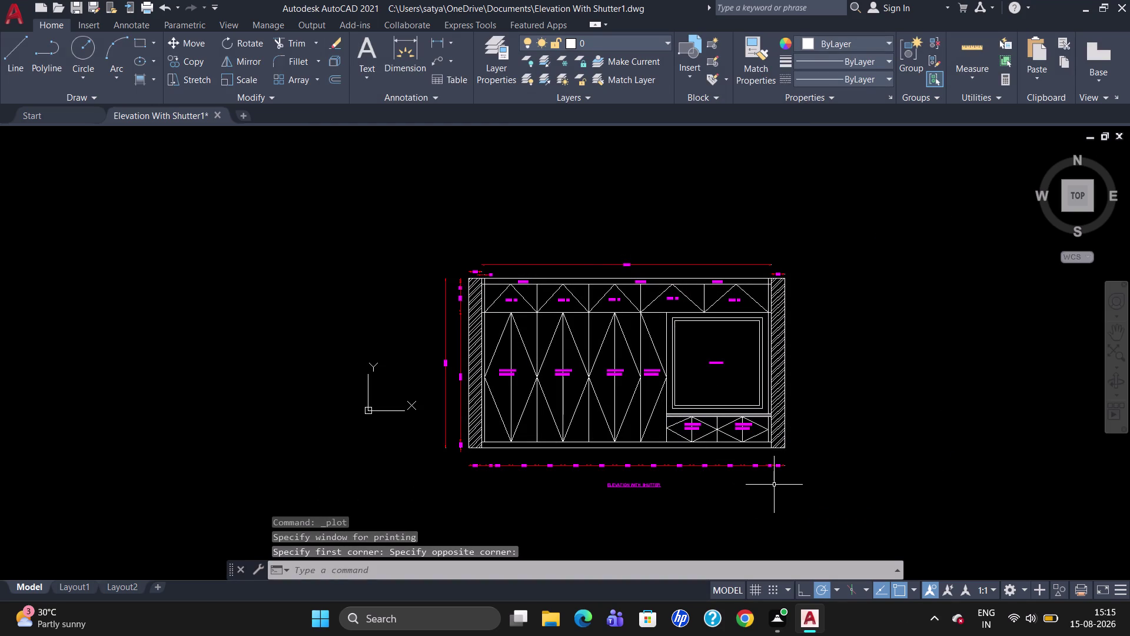
key(ctrl+p)
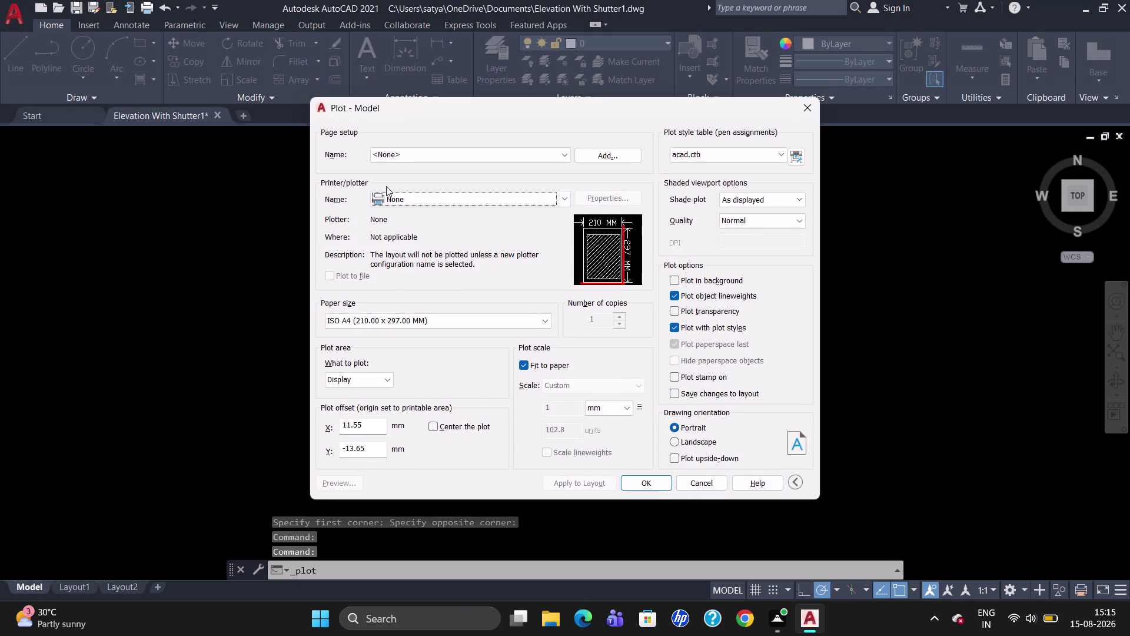
Select the DWG To PDF.pc3 plotter with ISO full bleed A3 paper.
click(407, 202)
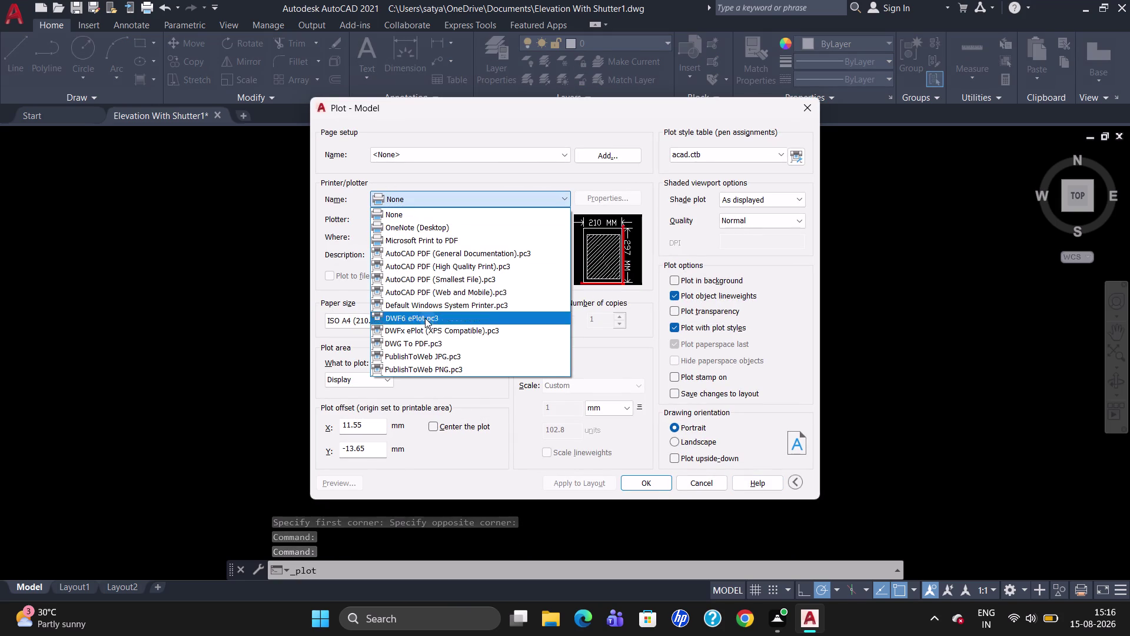
click(430, 344)
click(423, 321)
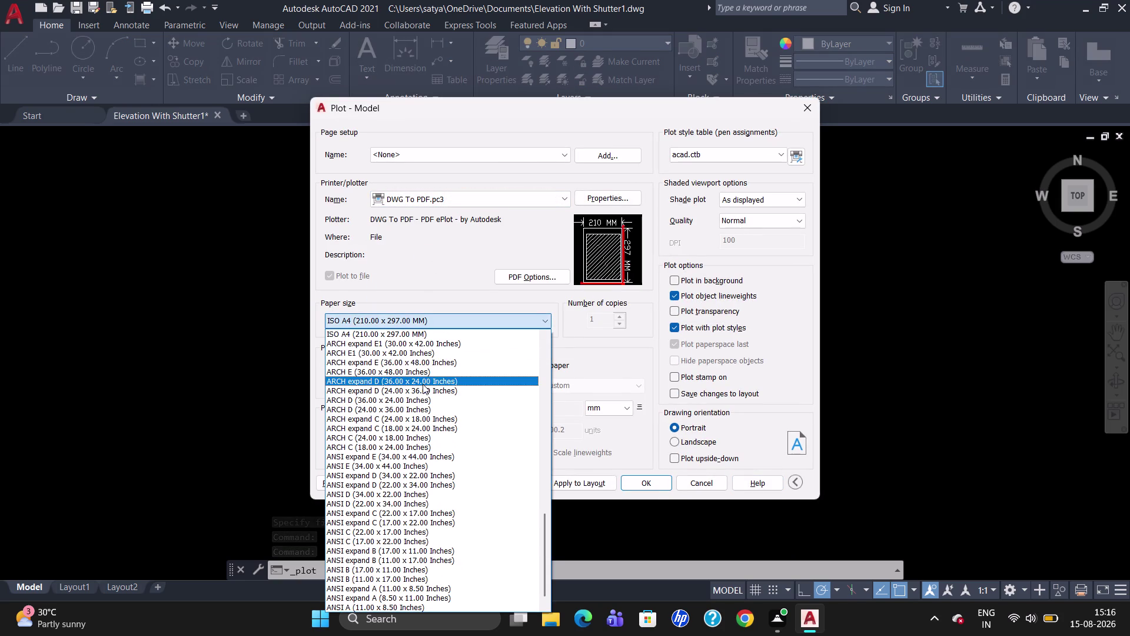
scroll(up, 3)
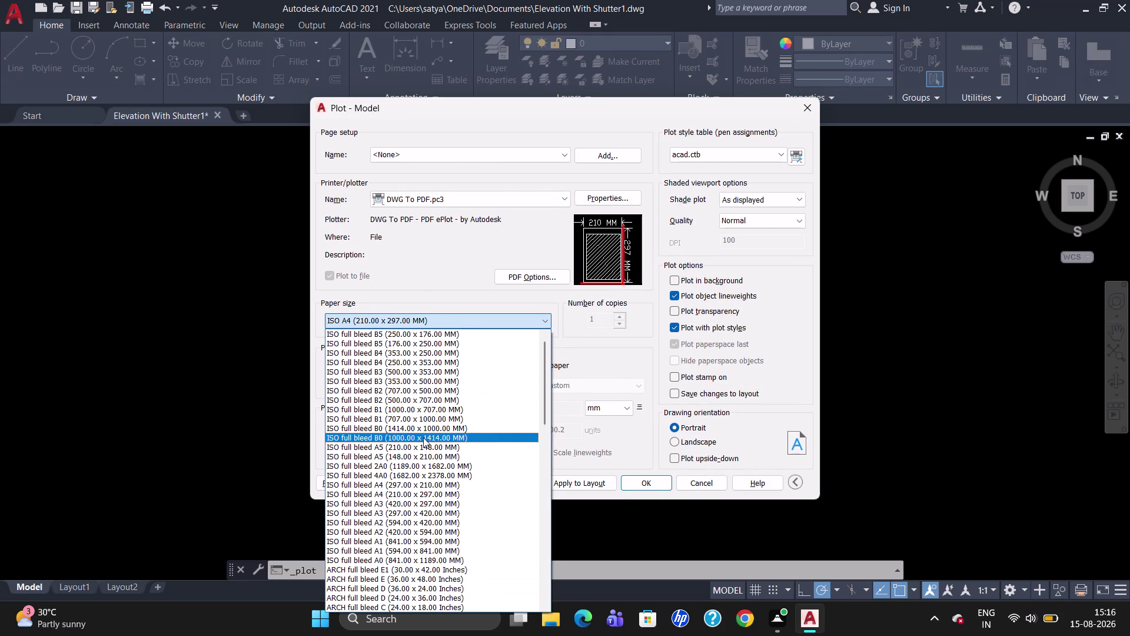
scroll(up, 3)
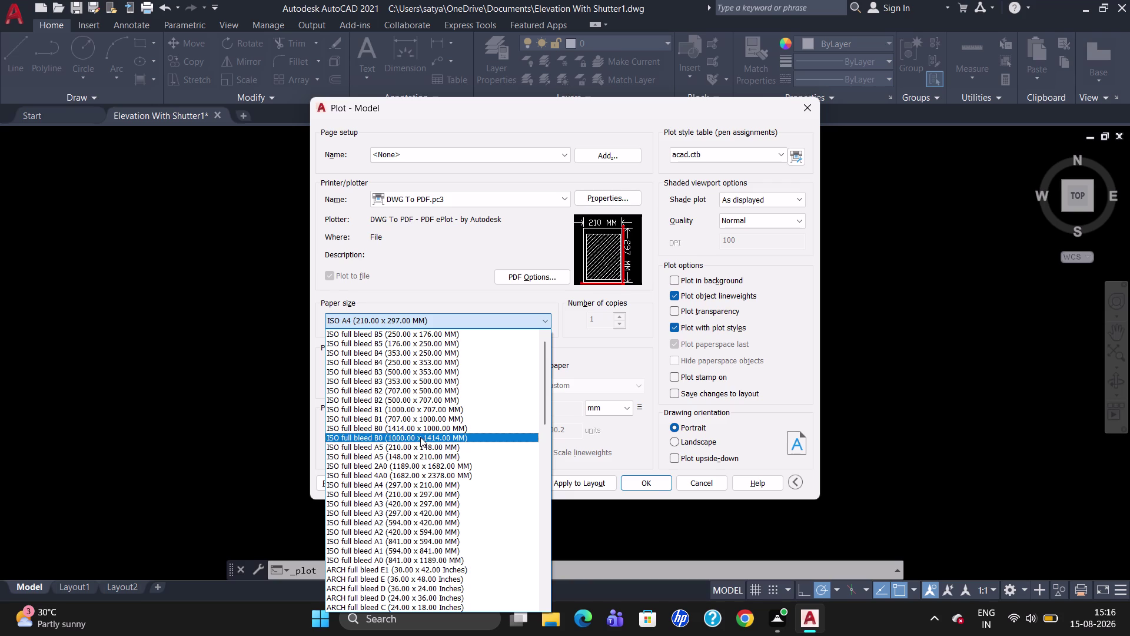
scroll(up, 3)
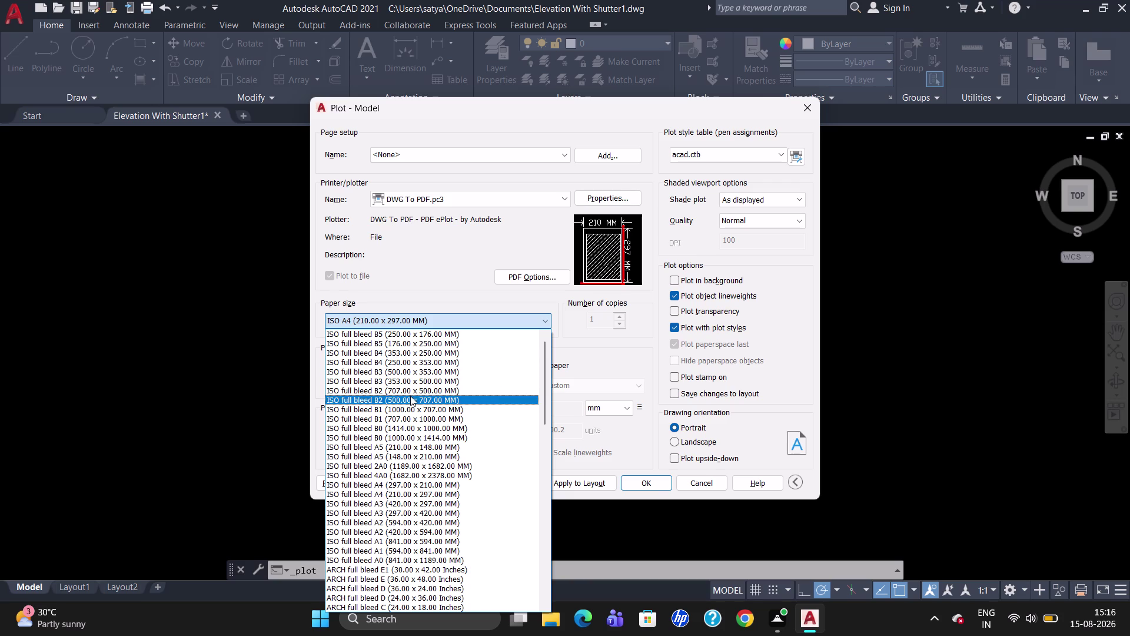
scroll(down, 3)
click(417, 452)
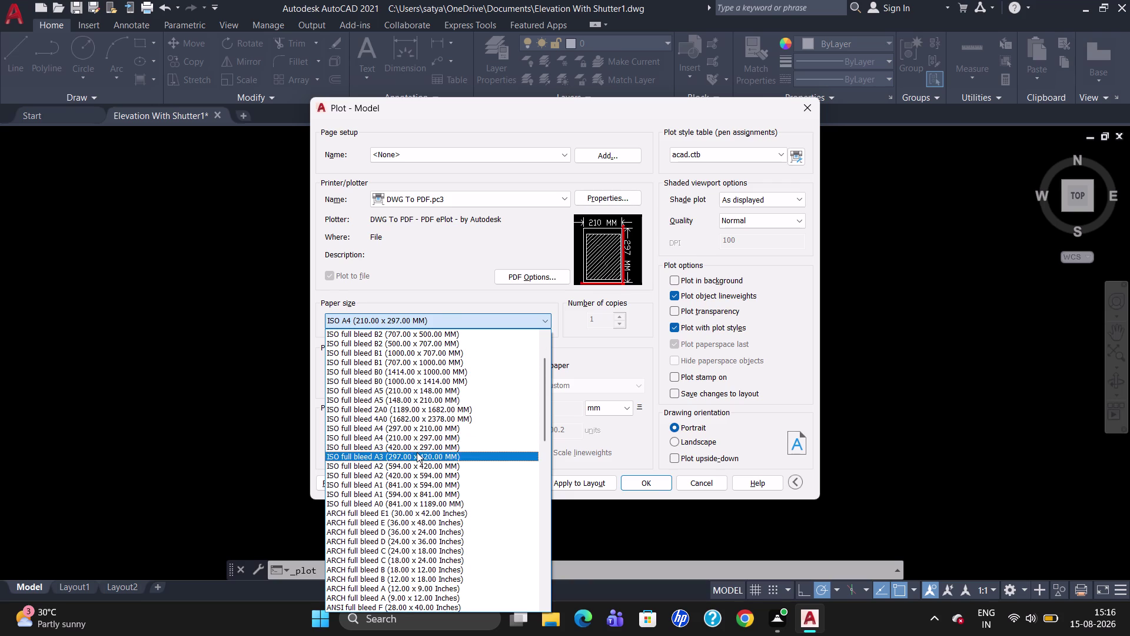
Set PDF vector and raster quality to 4800 dpi for this plot only.
click(540, 282)
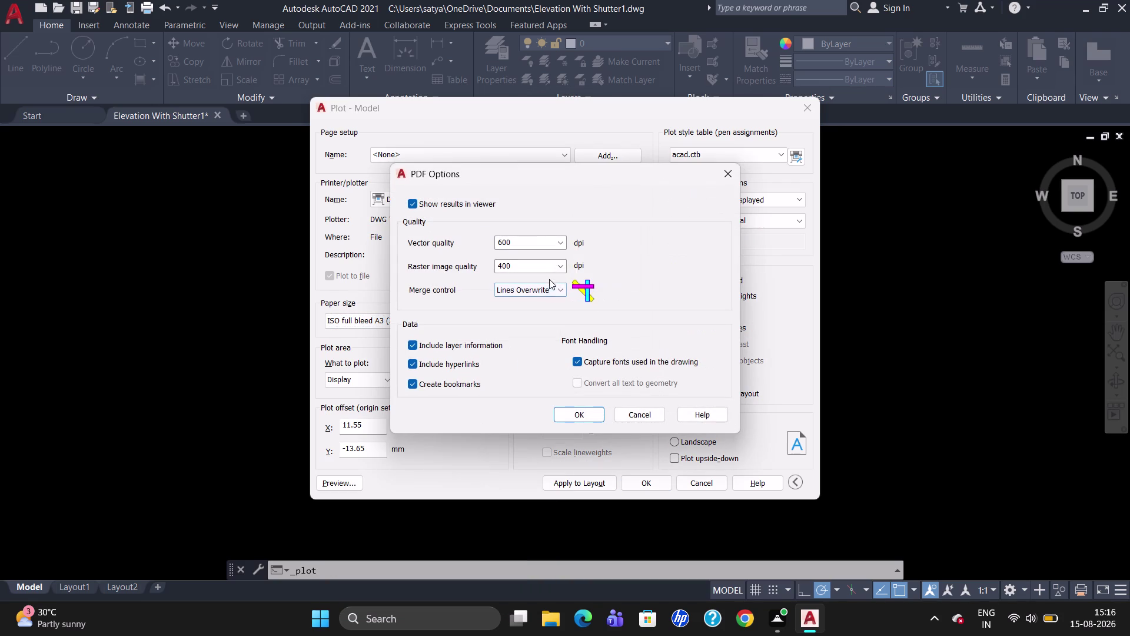
click(558, 240)
click(557, 332)
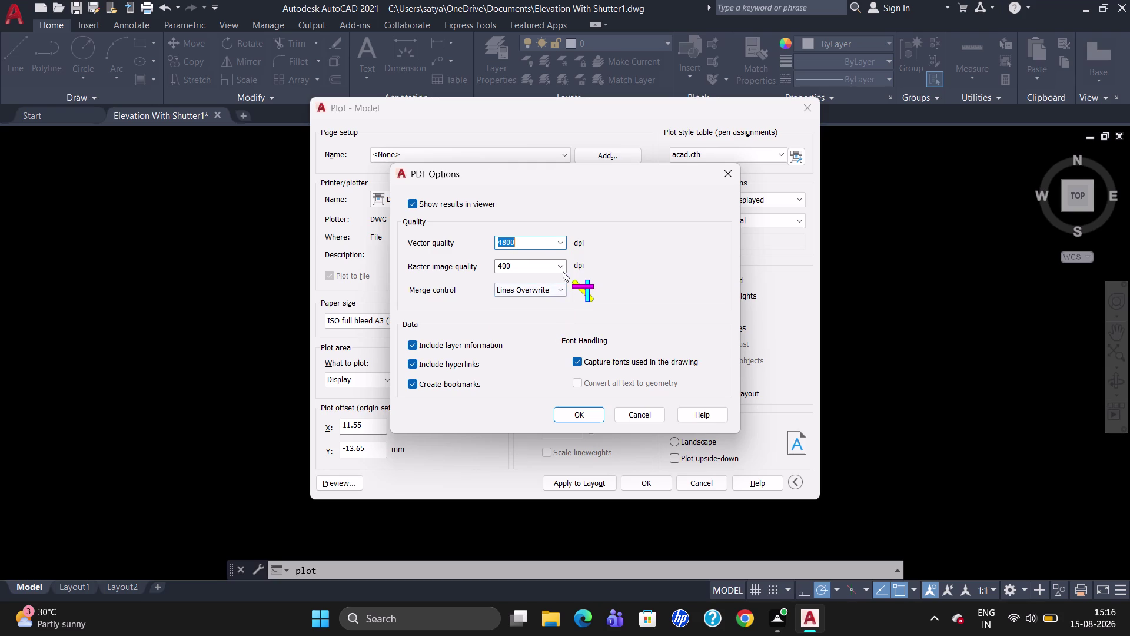
click(561, 269)
click(554, 351)
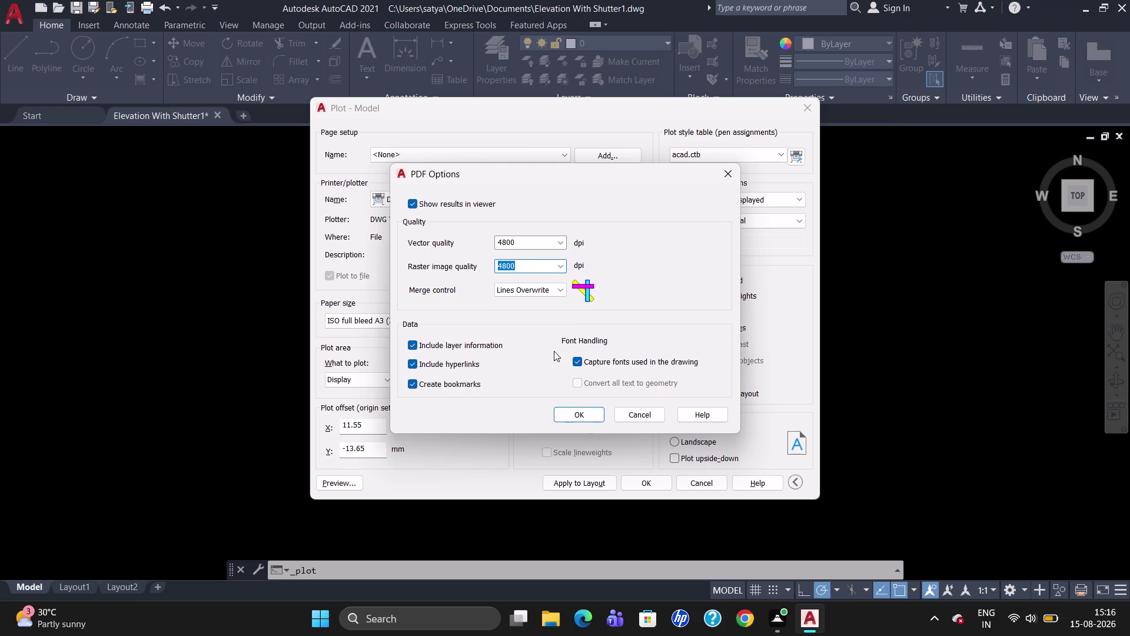
click(578, 416)
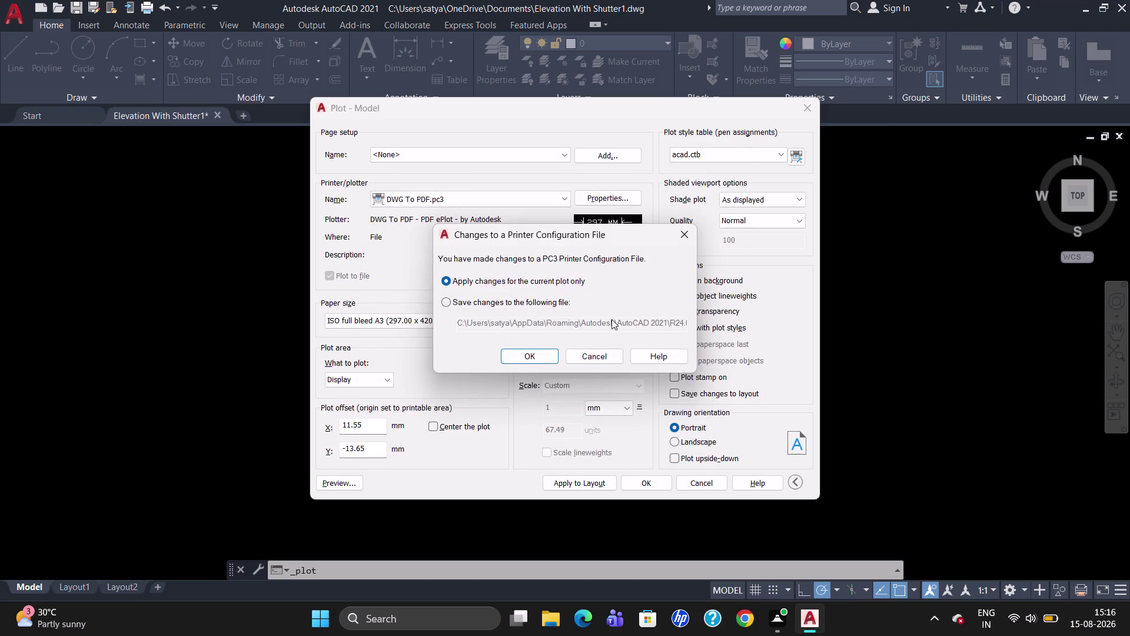
click(545, 361)
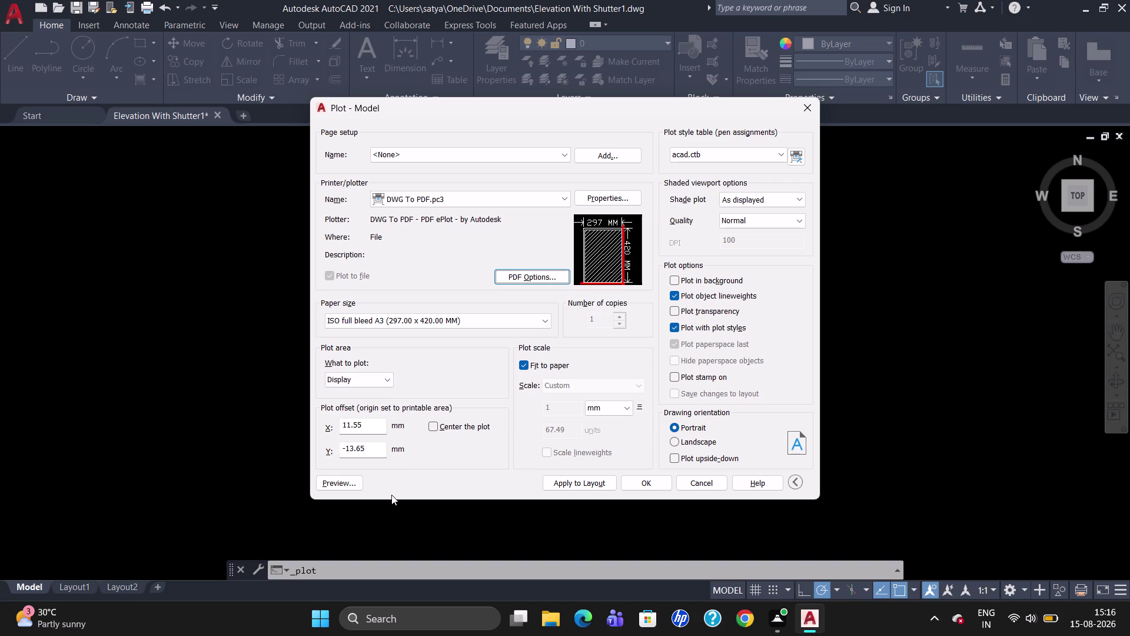
Center the plot, apply acad.ctb to all layouts, and set shaded quality to Maximum.
click(429, 423)
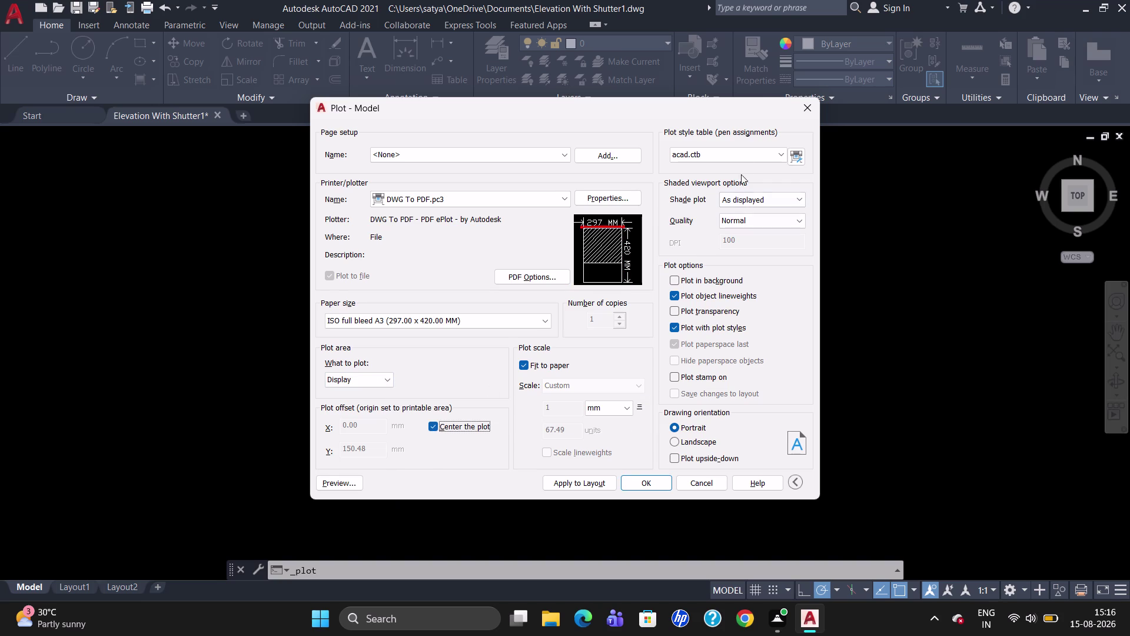
click(738, 152)
click(731, 180)
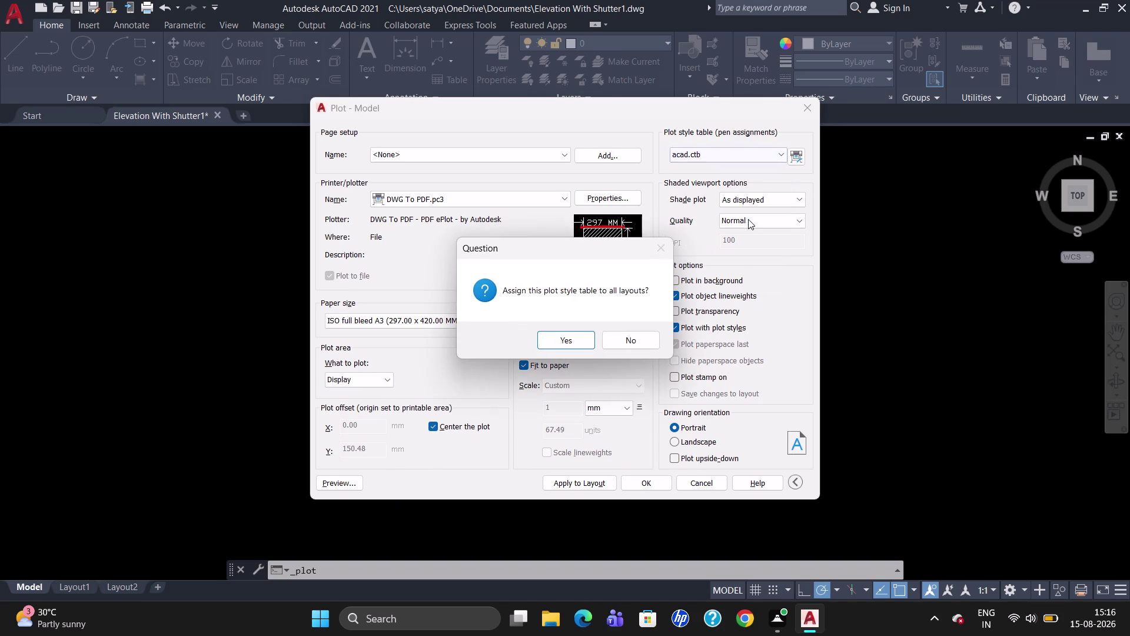
click(748, 219)
click(568, 343)
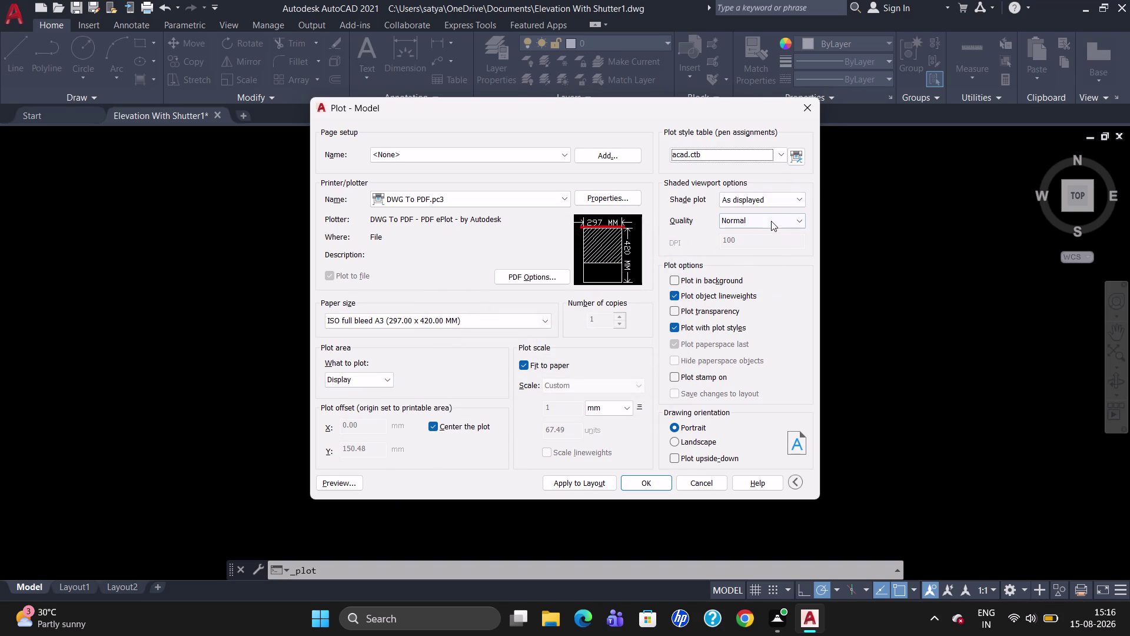
click(770, 224)
click(759, 273)
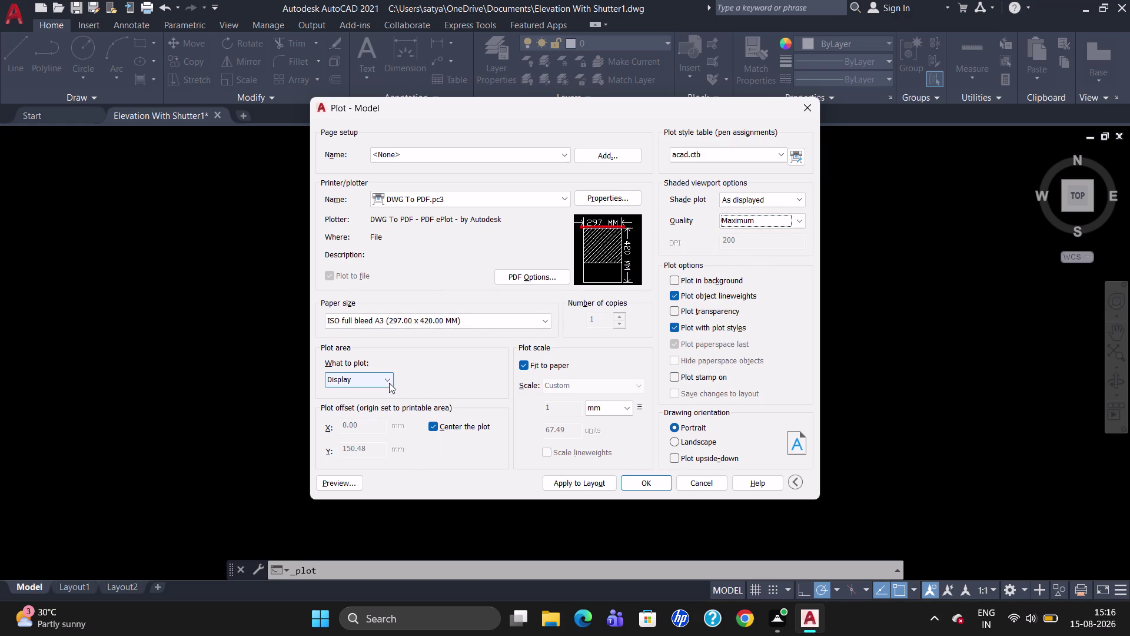
Plot a picked window around the elevation to Elevation With Shutter1-Model.pdf in Documents.
click(388, 382)
click(378, 424)
drag(393, 204, 607, 206)
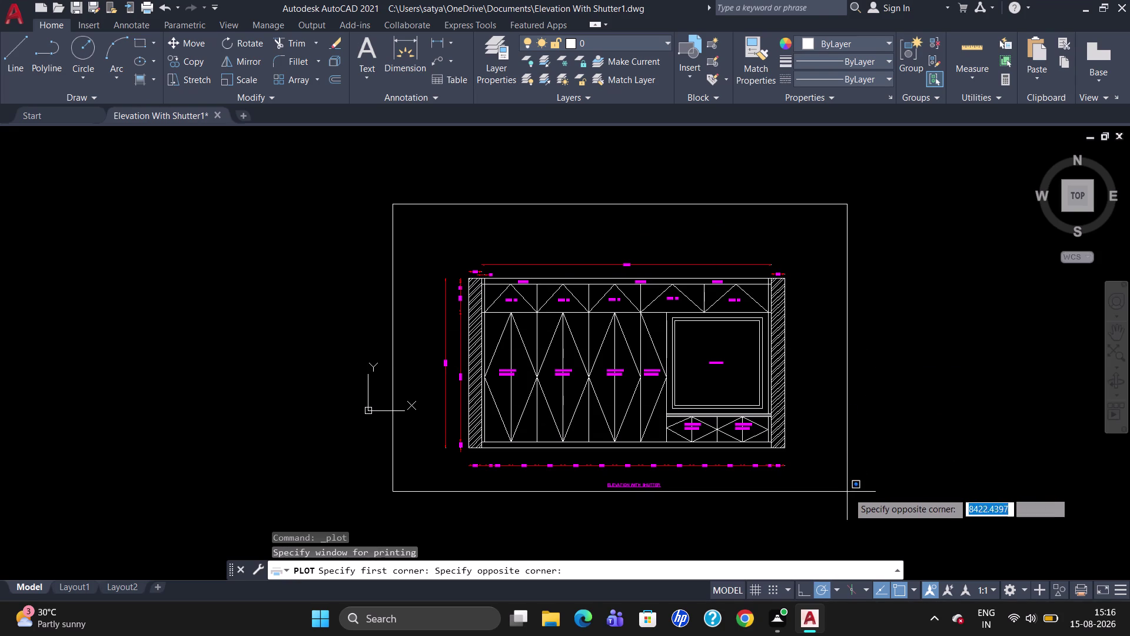
click(853, 508)
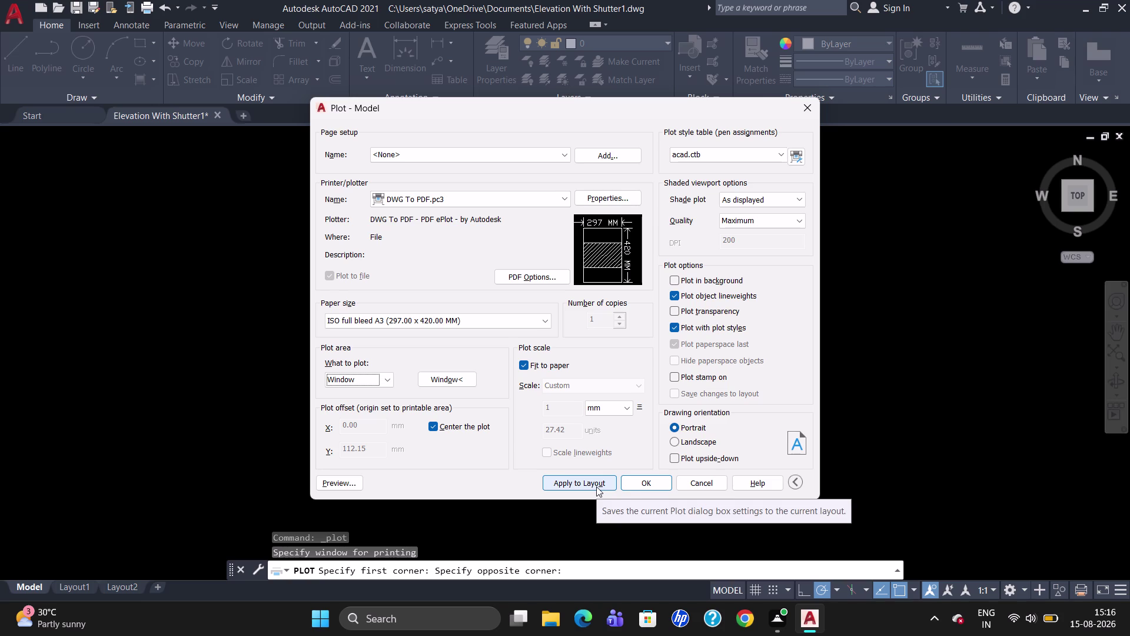
click(654, 481)
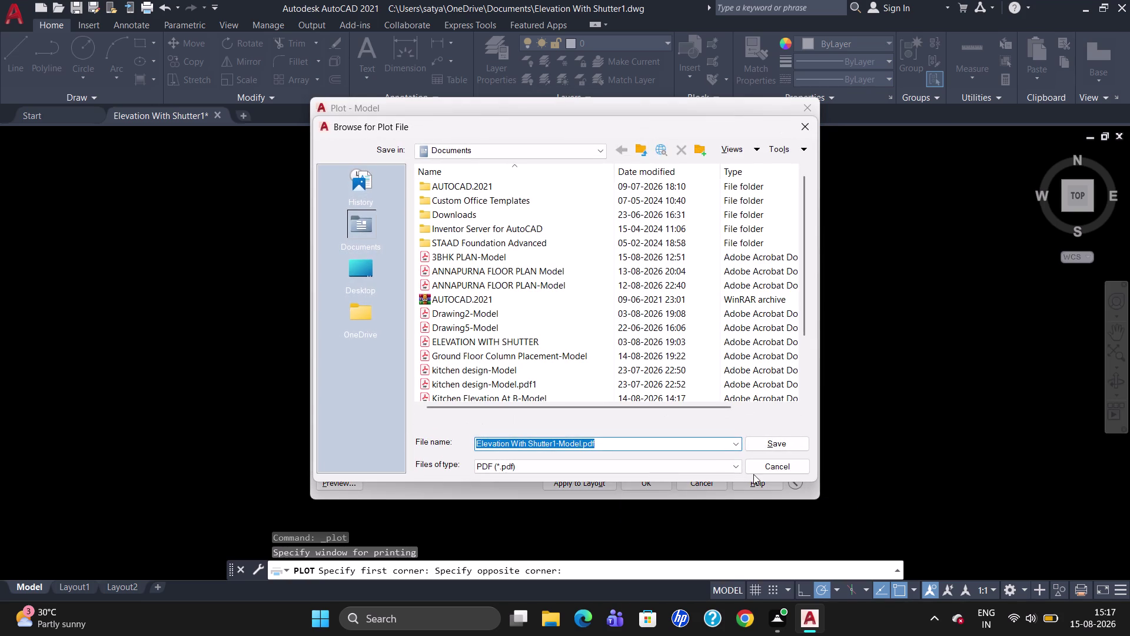
click(768, 444)
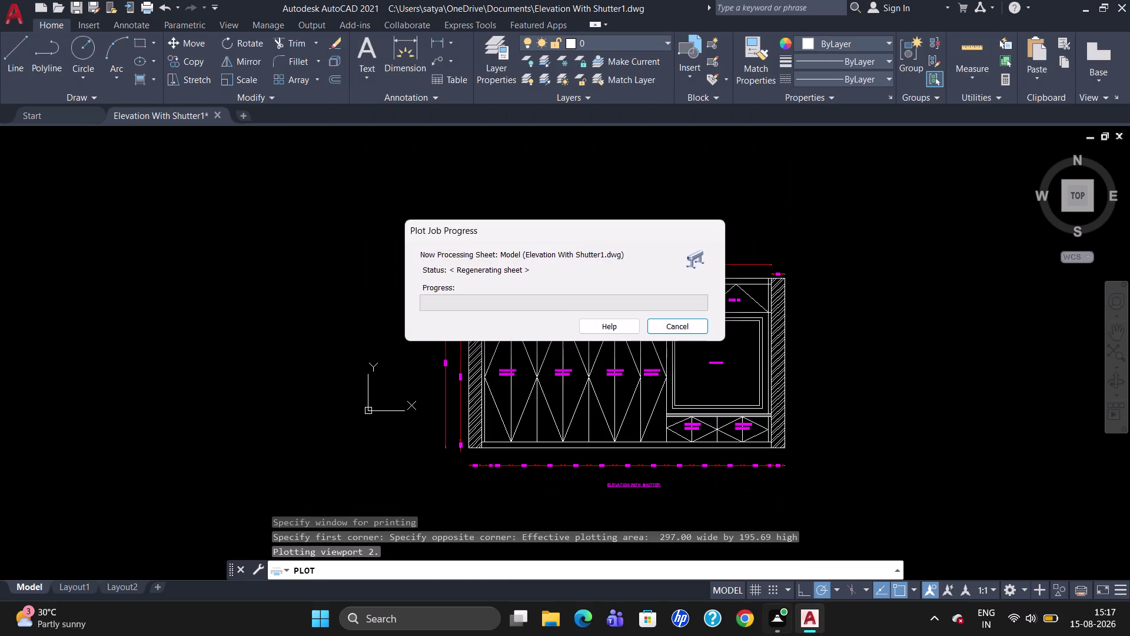